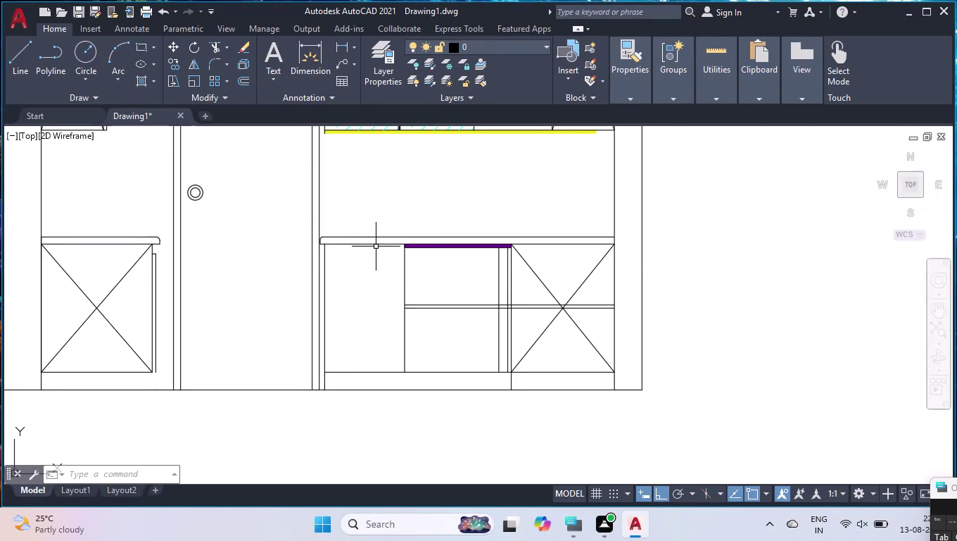
Try breaking the cabinet line at a point, then abandon the invalid break.
text(B)
text(R)
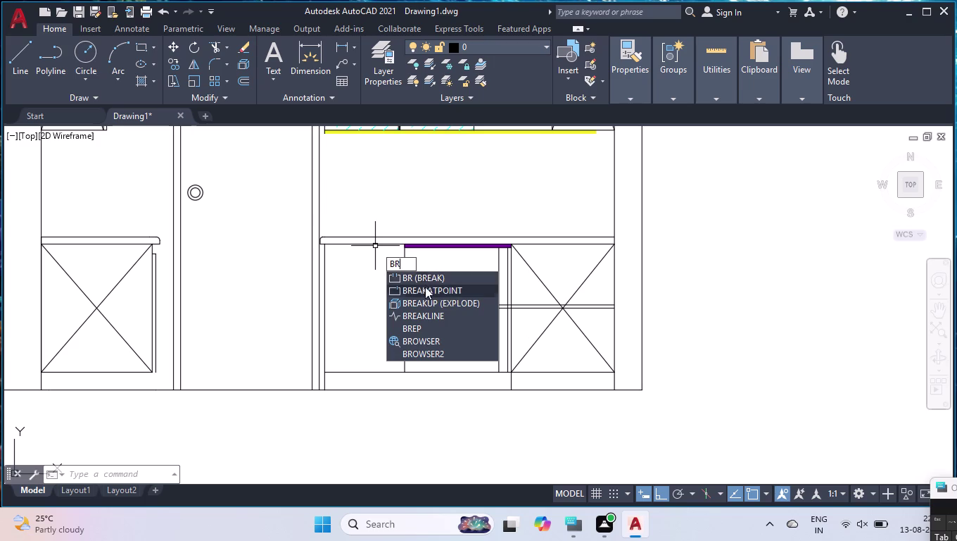
click(425, 291)
click(342, 245)
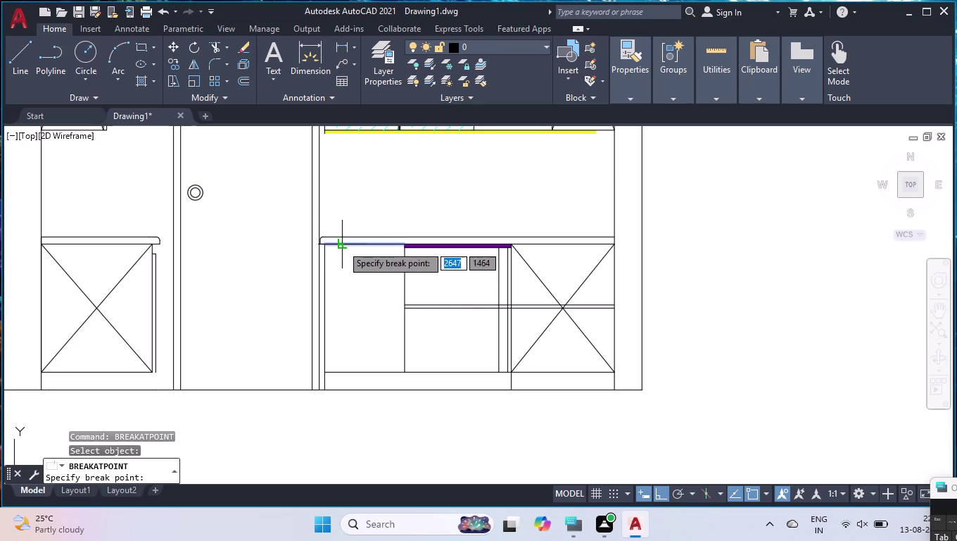
key(space)
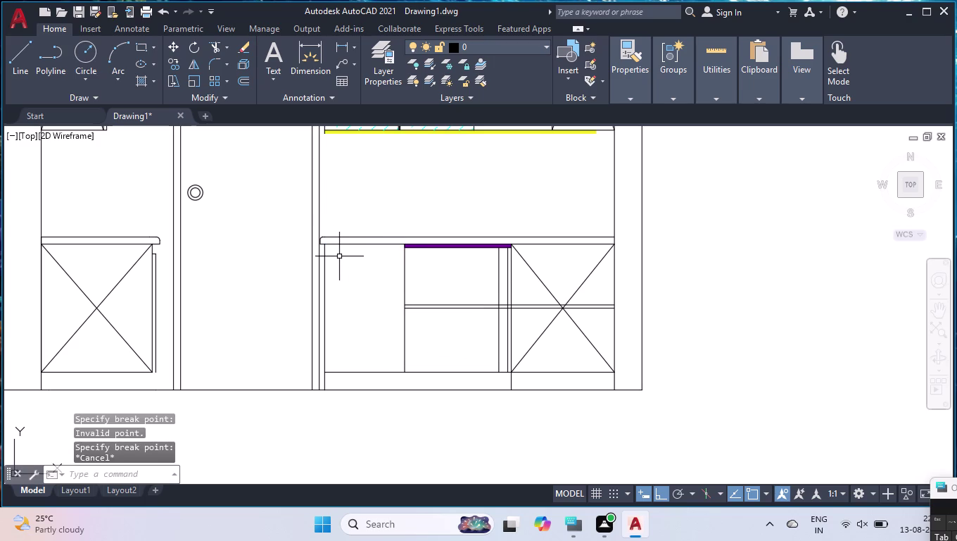
Trim away an unwanted line piece below the cabinet.
text(TR)
key(Return)
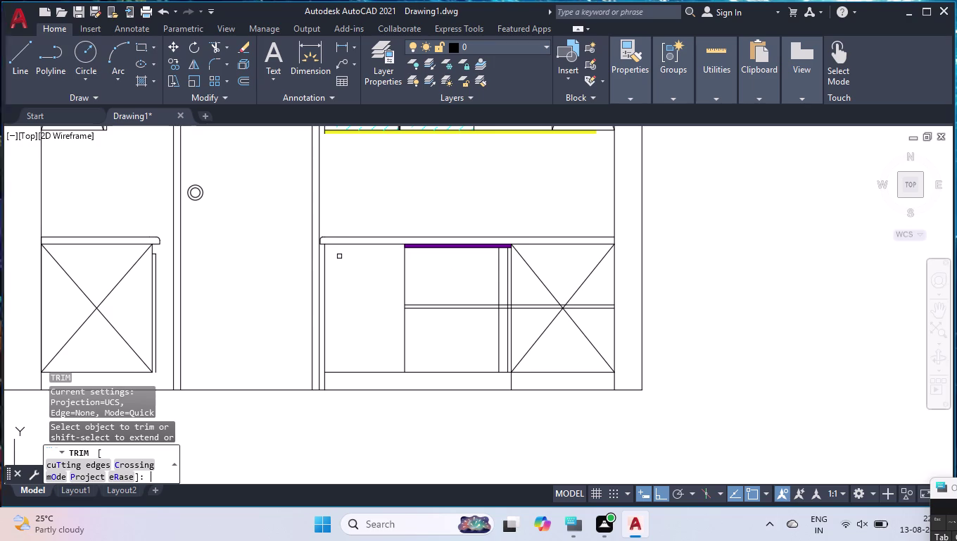
click(325, 383)
key(Return)
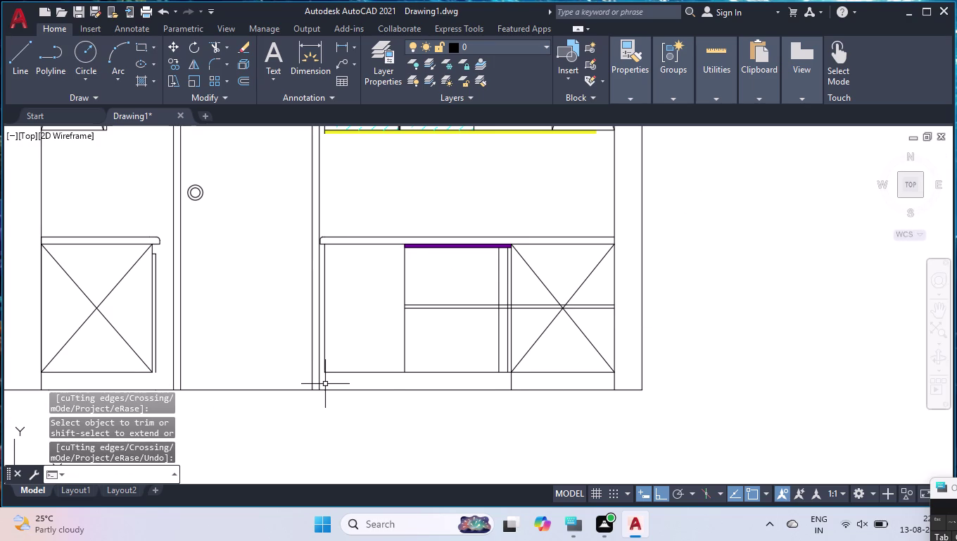
key(space)
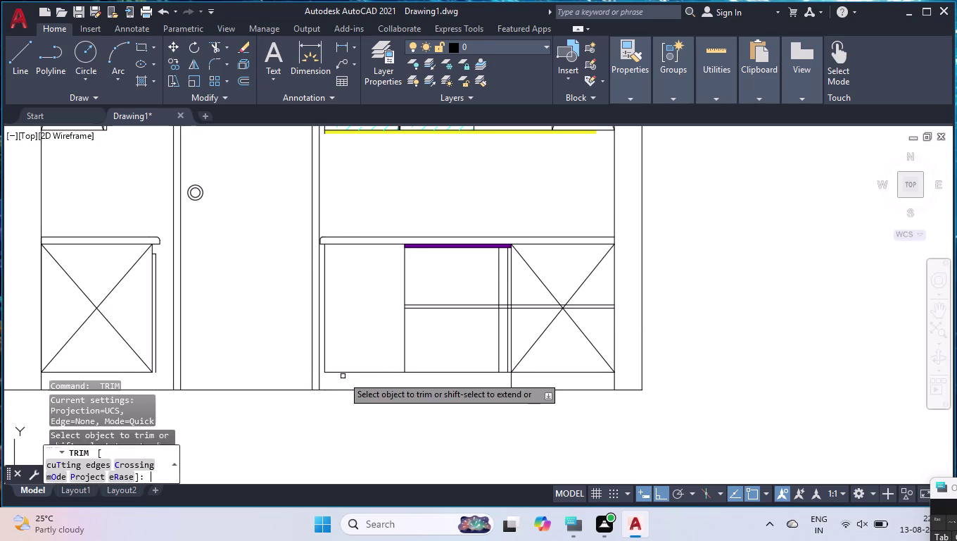
key(space)
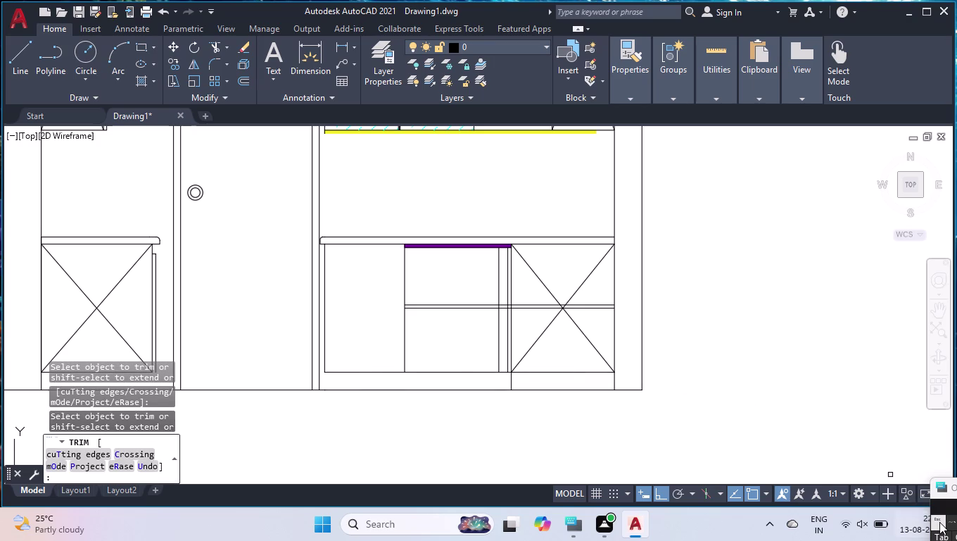
Split the left cabinet's bottom line at the divider, then pick its top and side edges.
text(BR)
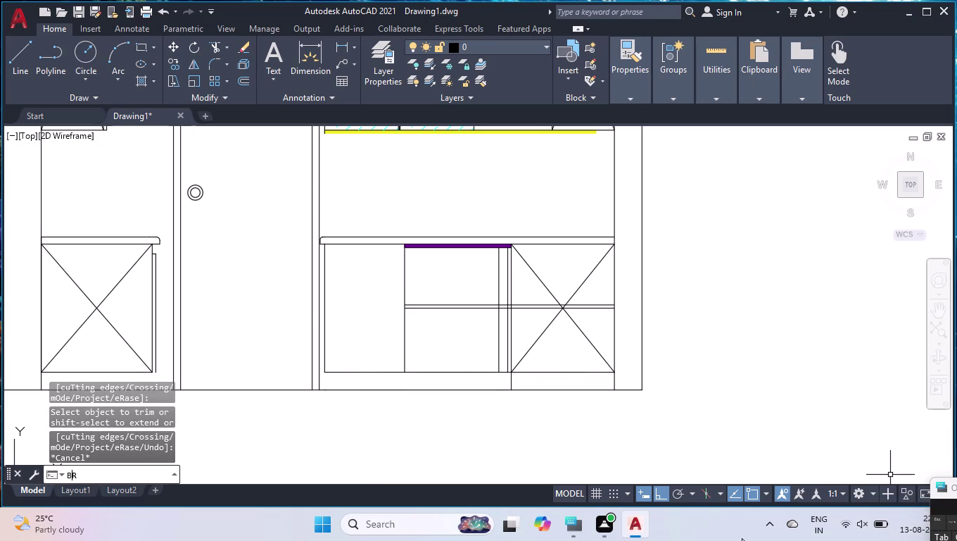
click(124, 360)
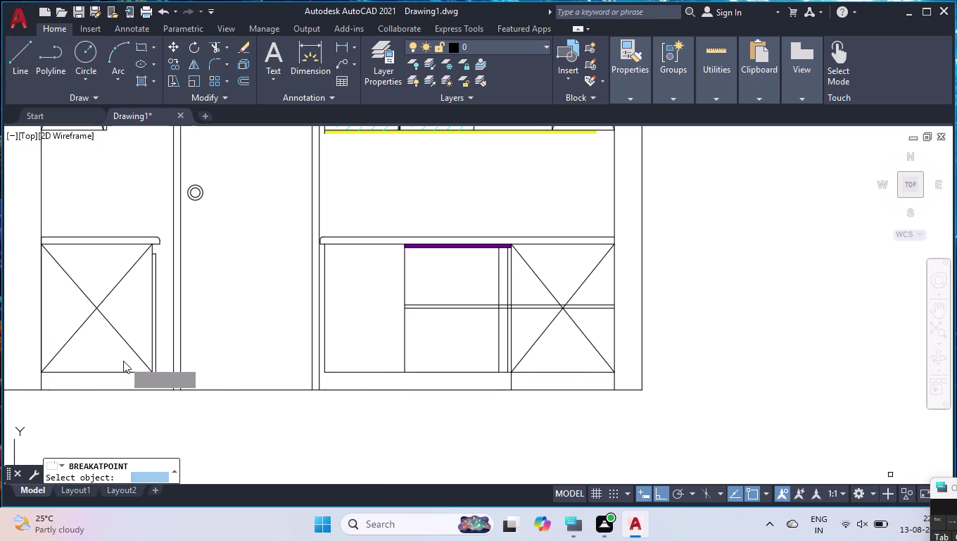
click(356, 373)
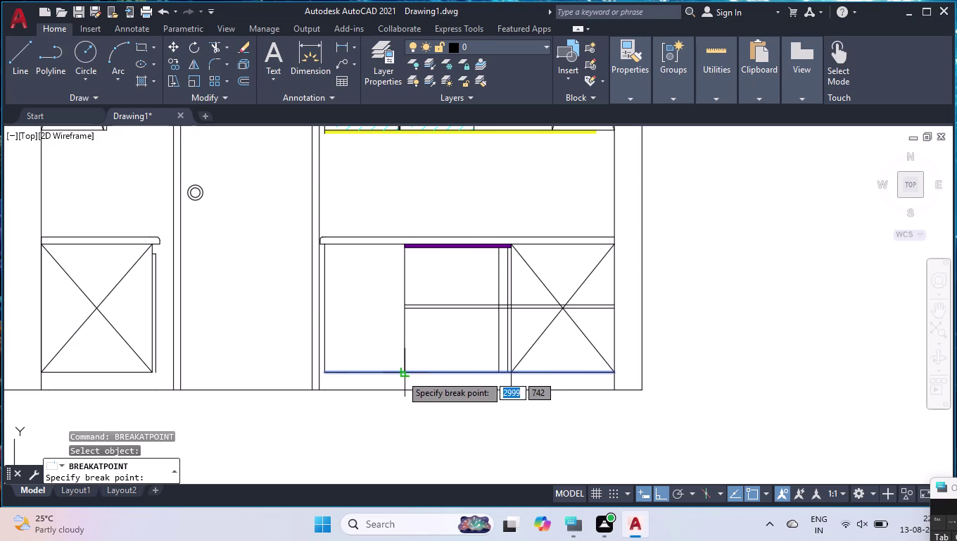
click(401, 375)
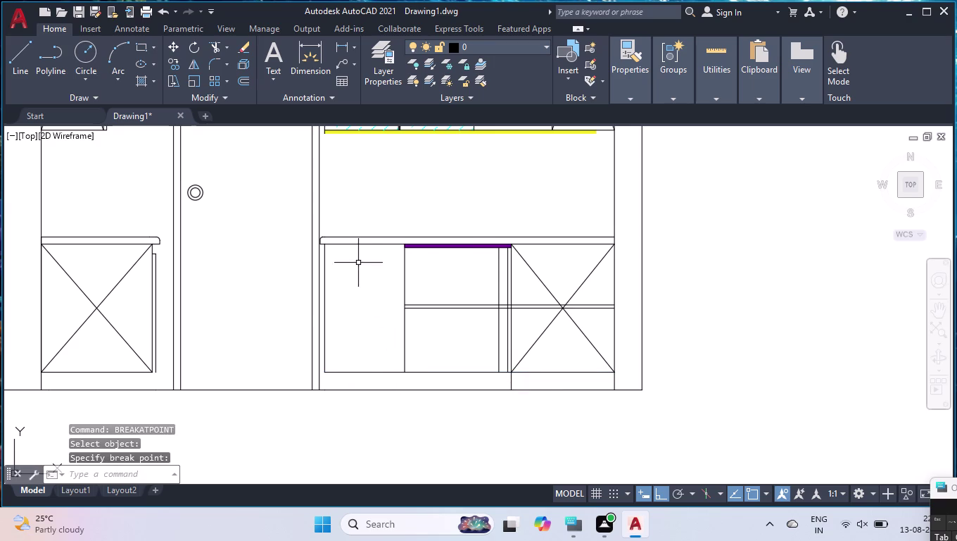
click(360, 244)
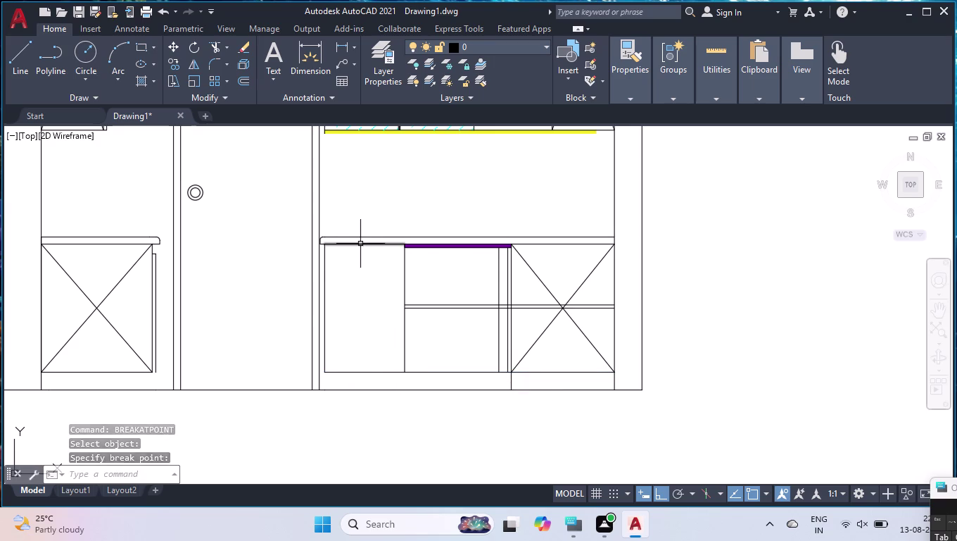
click(324, 277)
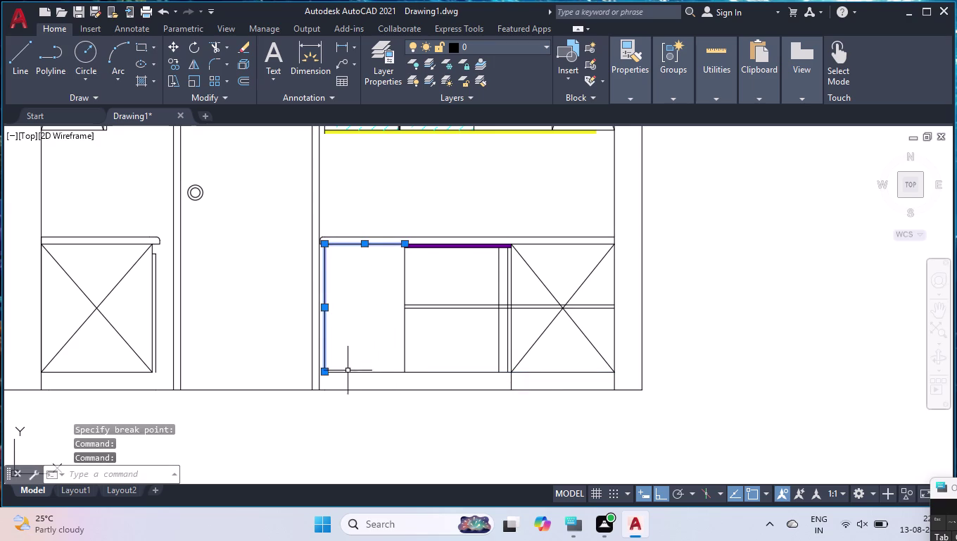
Join the left cabinet's four edges into one polyline outline.
click(374, 335)
click(358, 377)
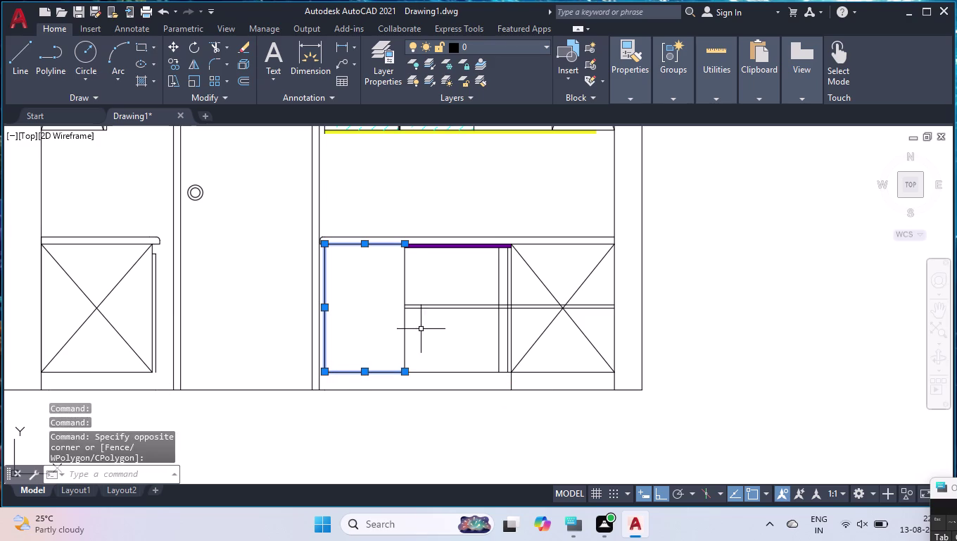
click(423, 329)
click(393, 338)
key(j)
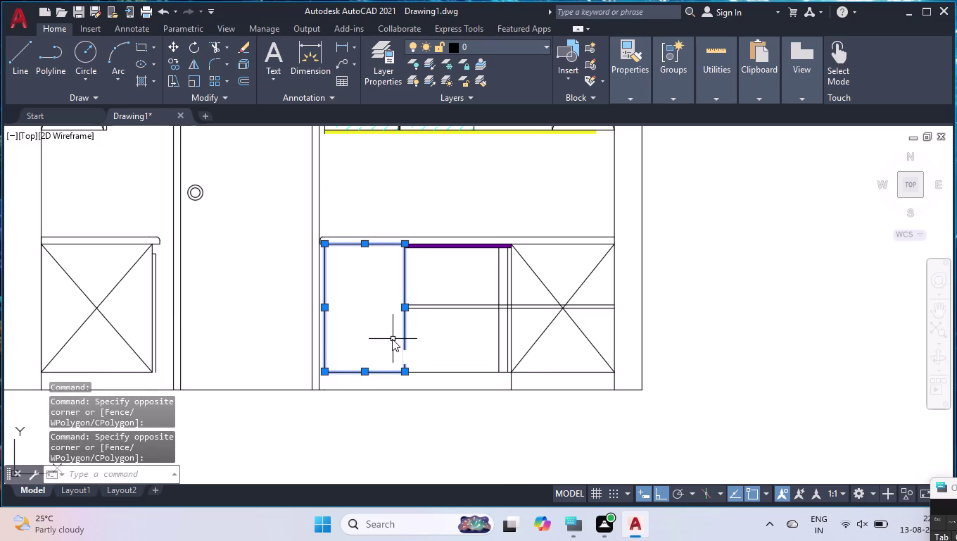
key(Return)
Offset the joined outline 20 inward to form the inset door outline.
text(OFF)
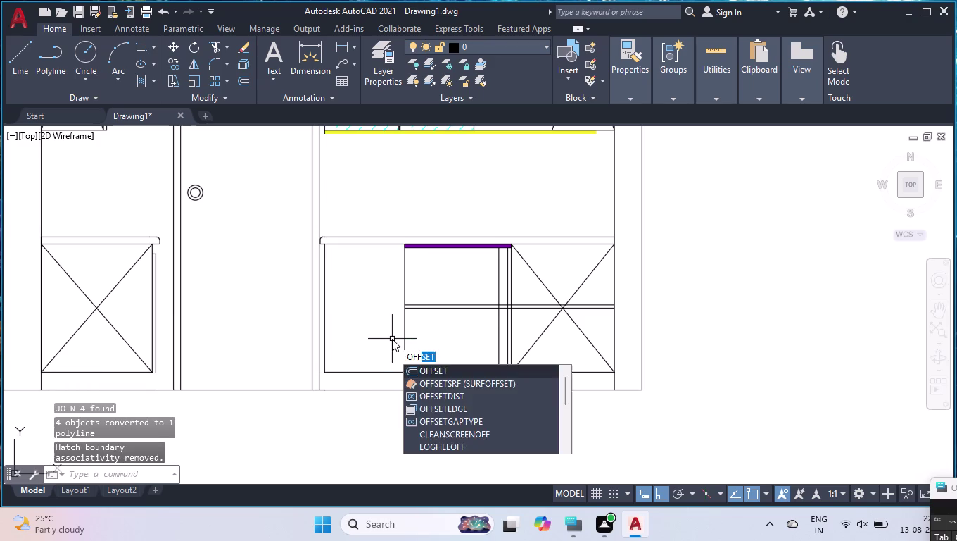
key(Return)
text(20)
key(Return)
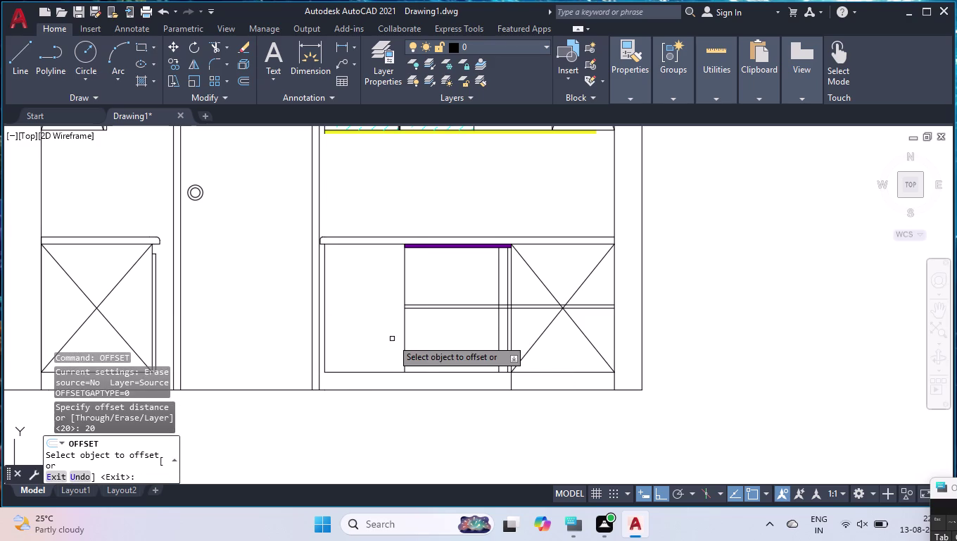
click(324, 275)
click(336, 281)
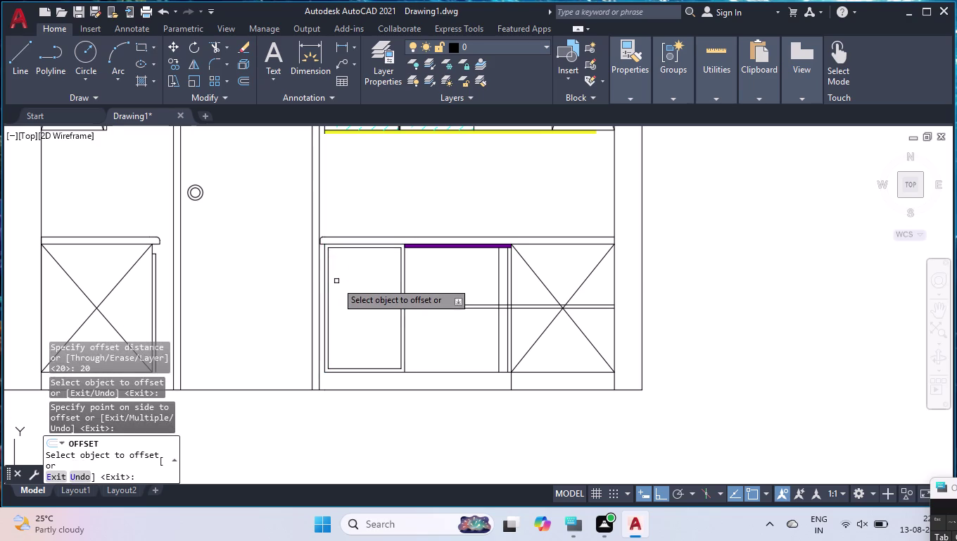
key(Return)
key(l)
key(Return)
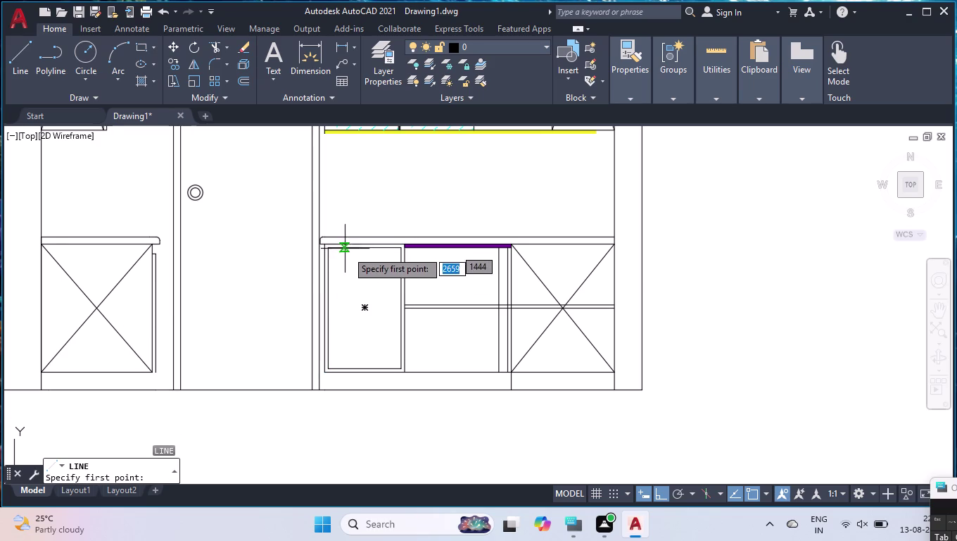
Draw a horizontal line between the door panel's sides near its top.
scroll(up, 3)
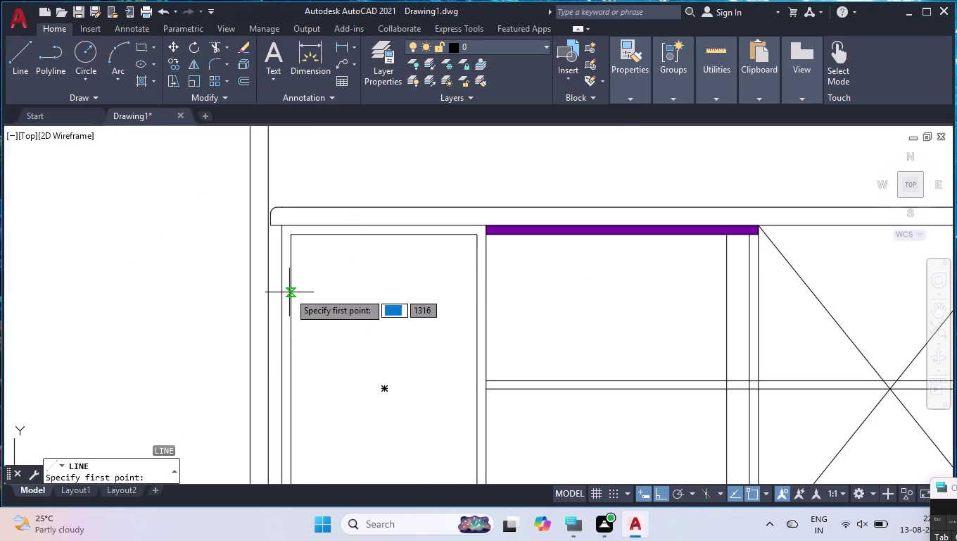
click(289, 292)
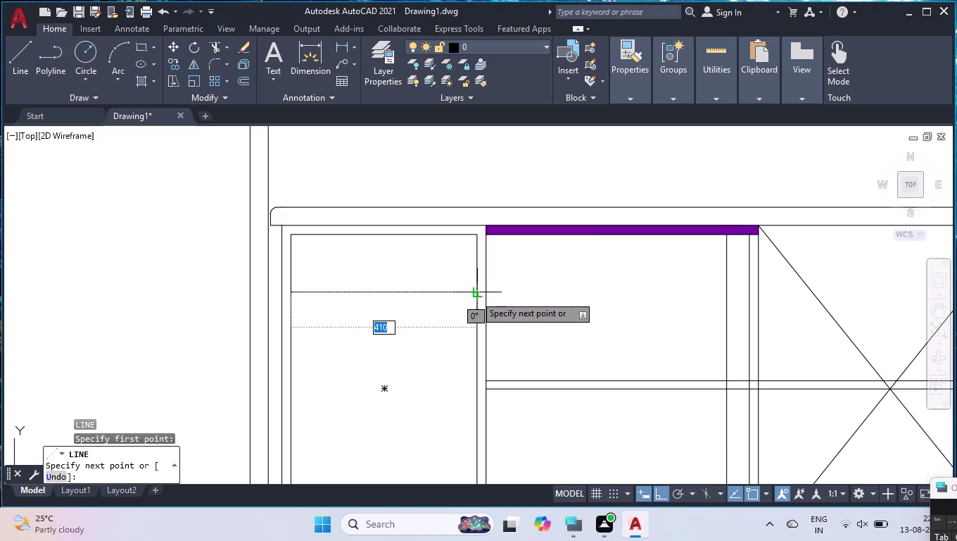
click(477, 295)
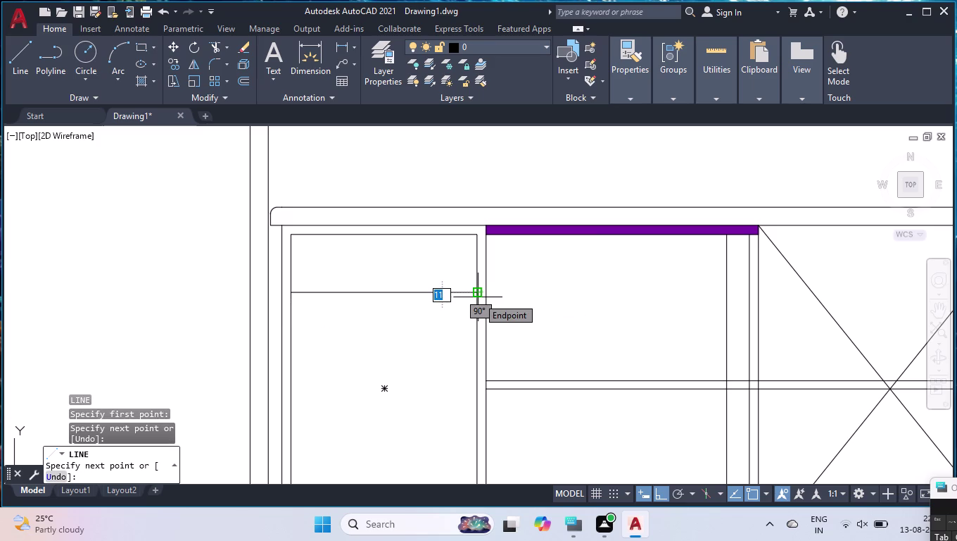
key(Return)
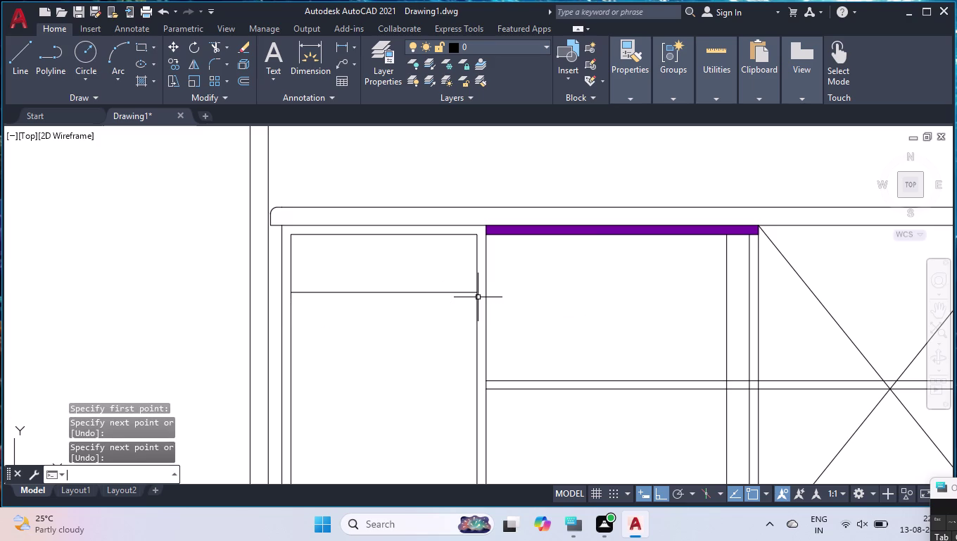
Set an offset distance of 100 on the new line, then cancel without placing a copy.
key(9)
key(BackSpace)
key(0)
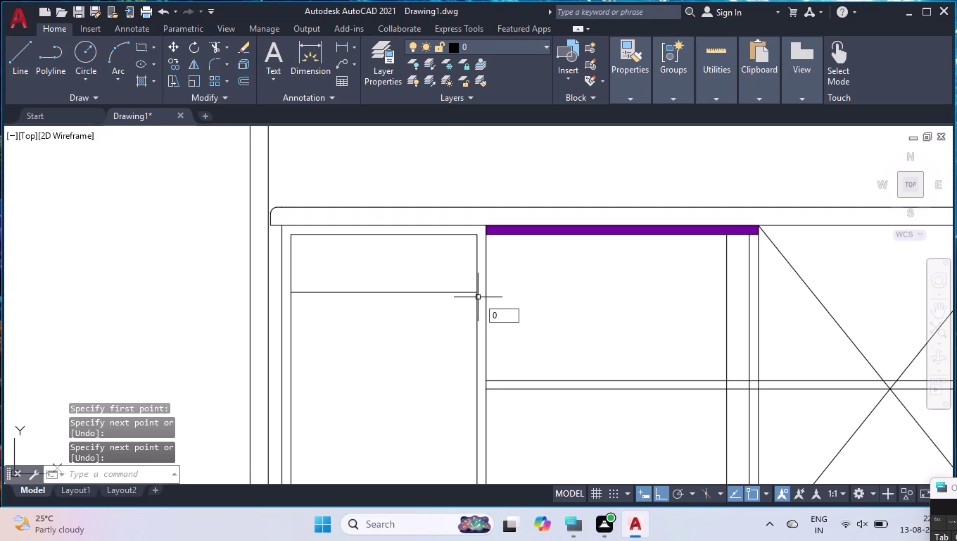
key(BackSpace)
key(o)
key(f)
key(f)
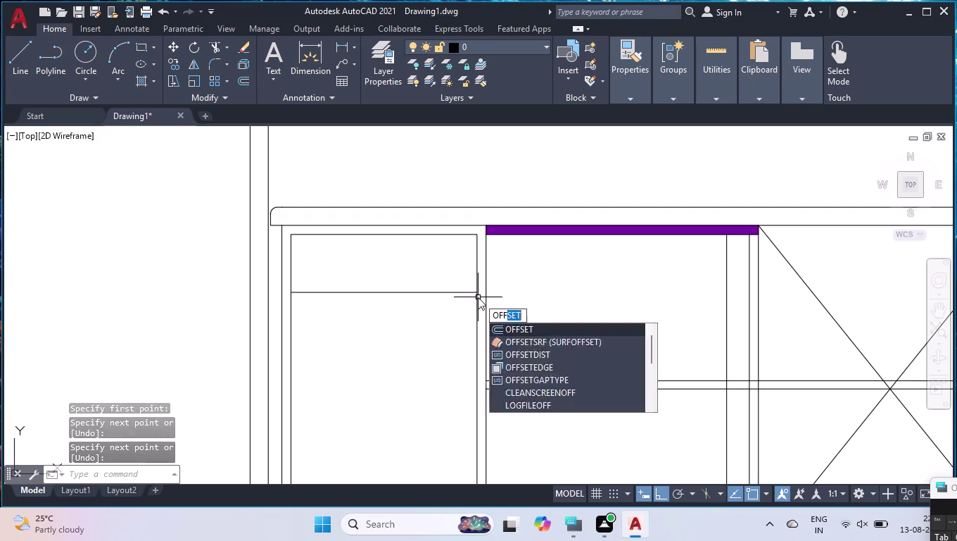
key(Return)
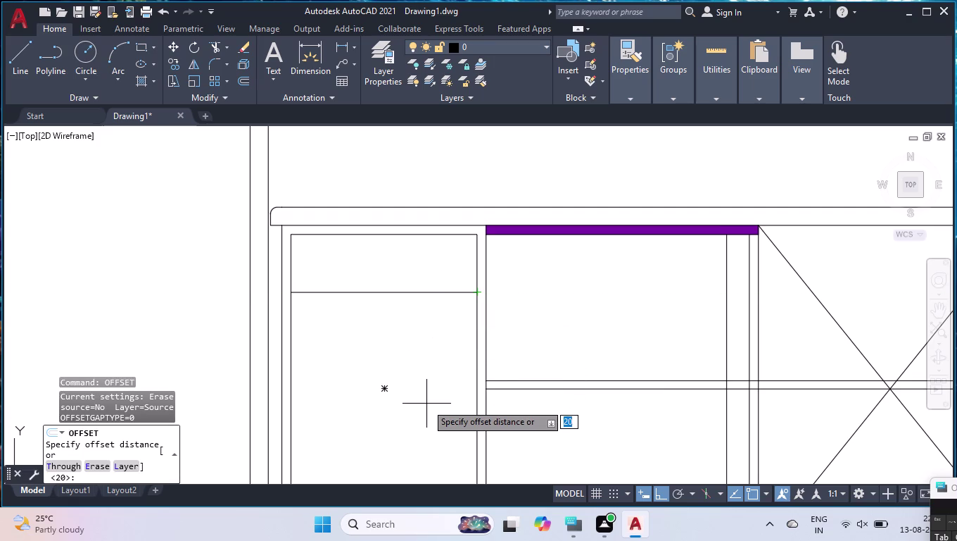
text(100)
key(Return)
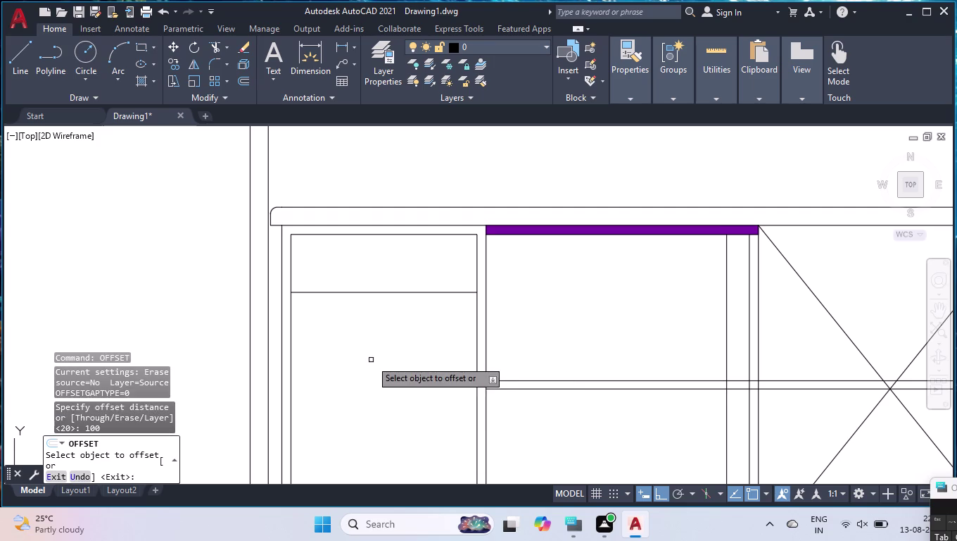
click(357, 293)
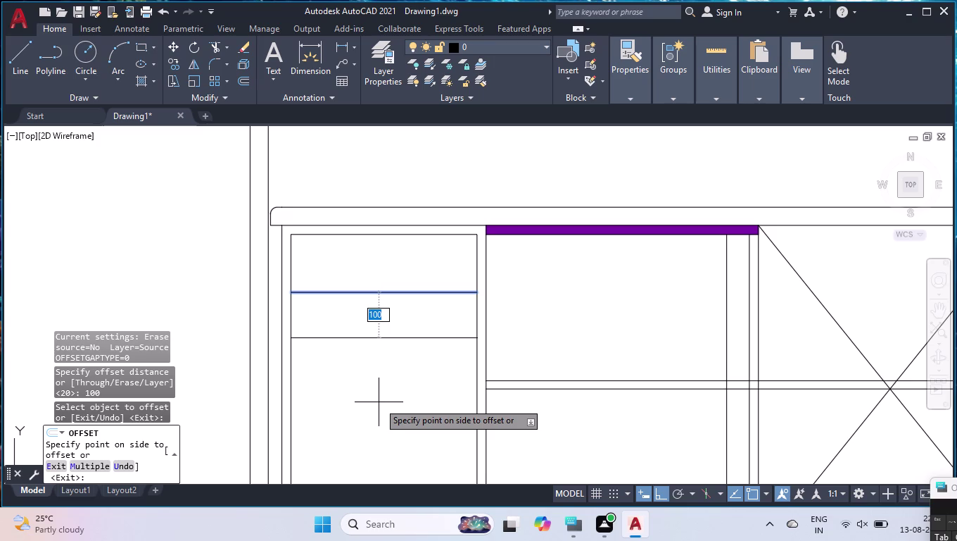
key(Delete)
key(Return)
key(Return)
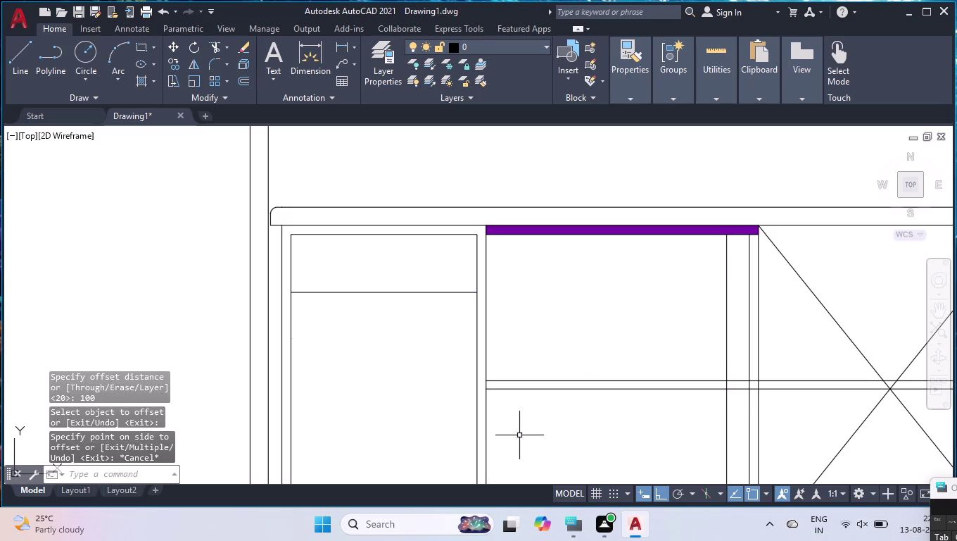
Abandon a started line and explode the lower cabinet outline into separate lines.
key(l)
key(Return)
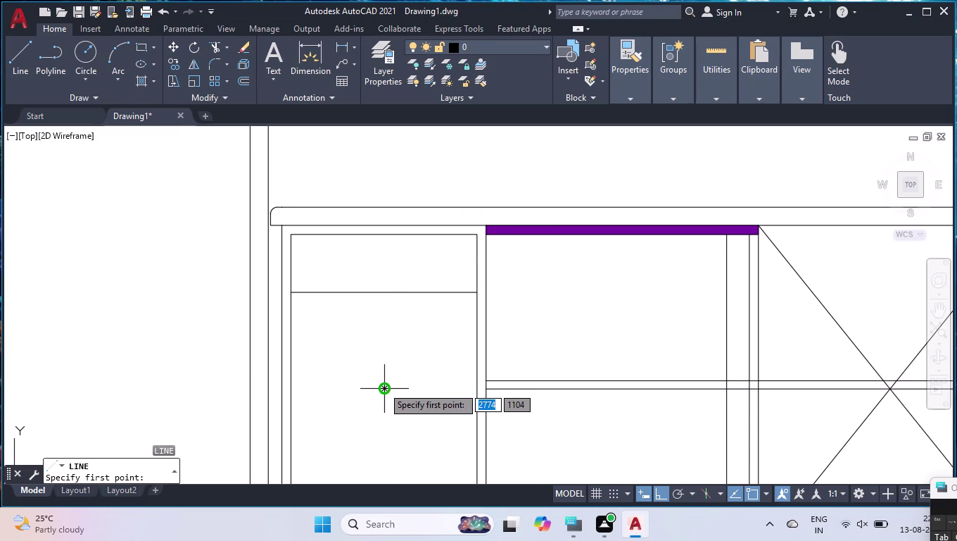
click(381, 389)
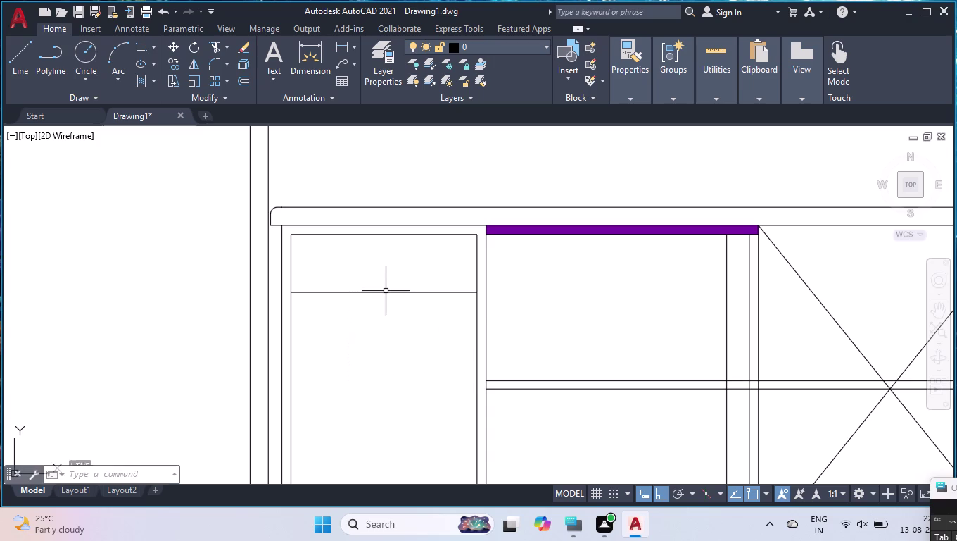
text(OF)
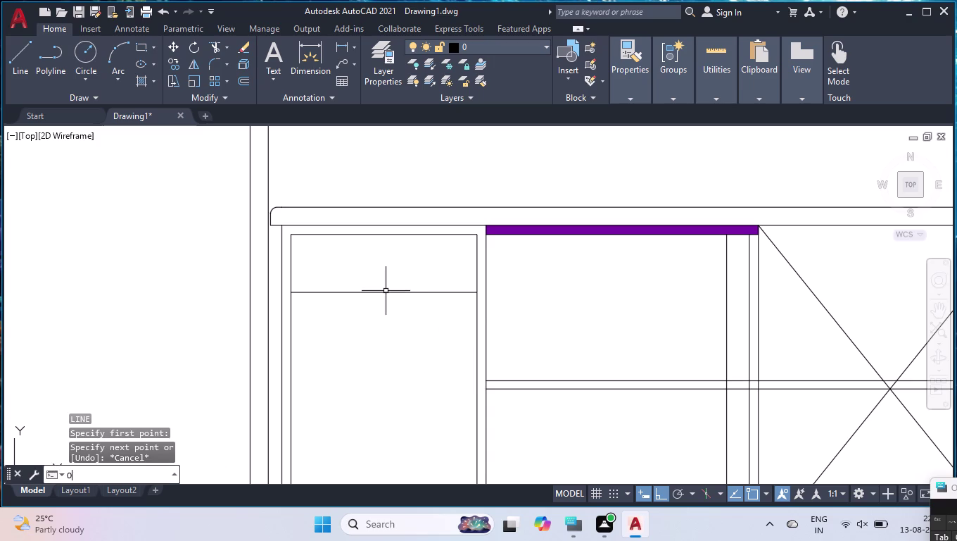
text(F)
key(Return)
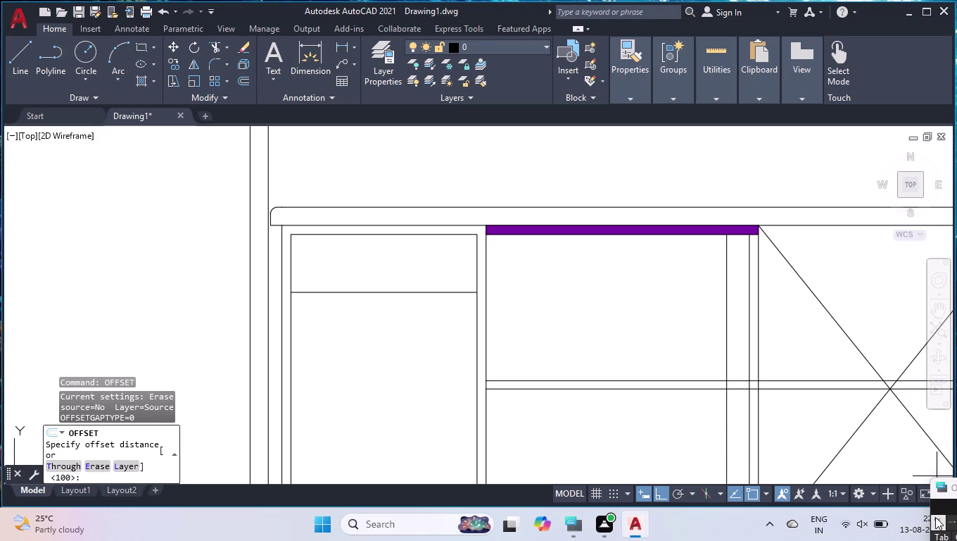
text(EXP)
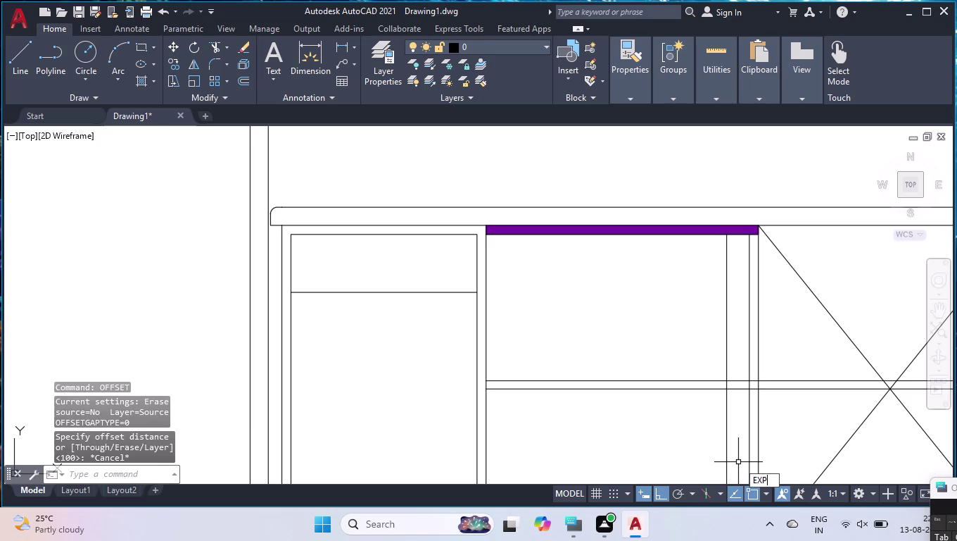
text(L)
key(Return)
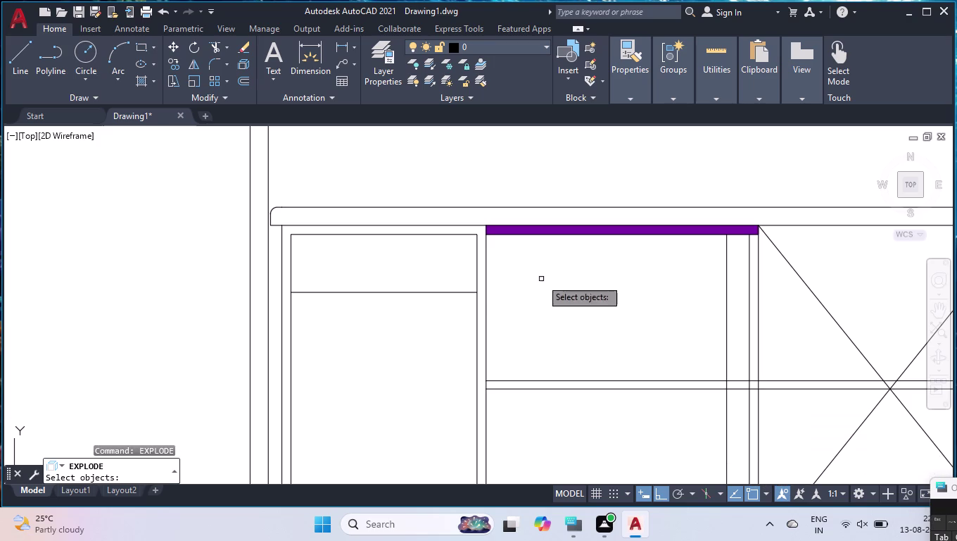
click(477, 274)
key(Return)
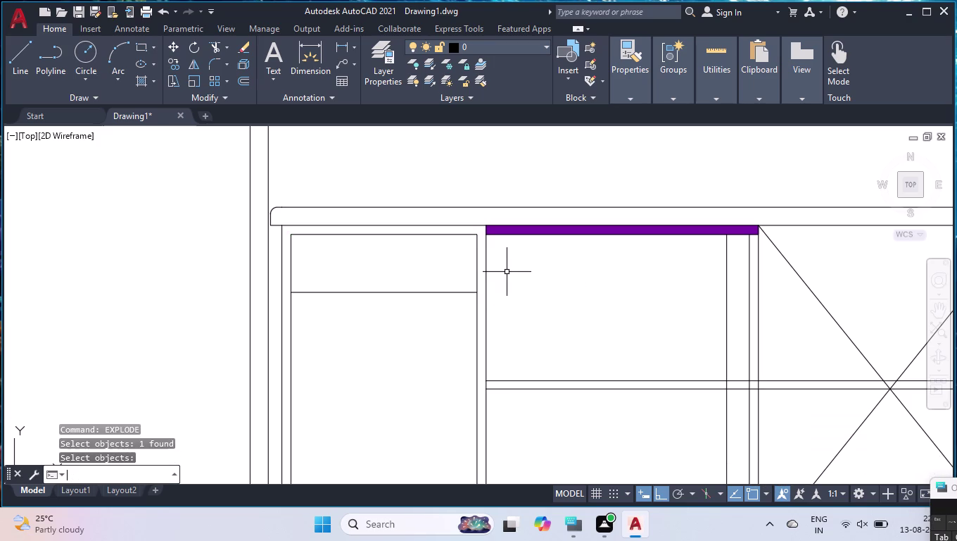
Set the offset distance to 15, correcting a mistyped 20.
text(OFF)
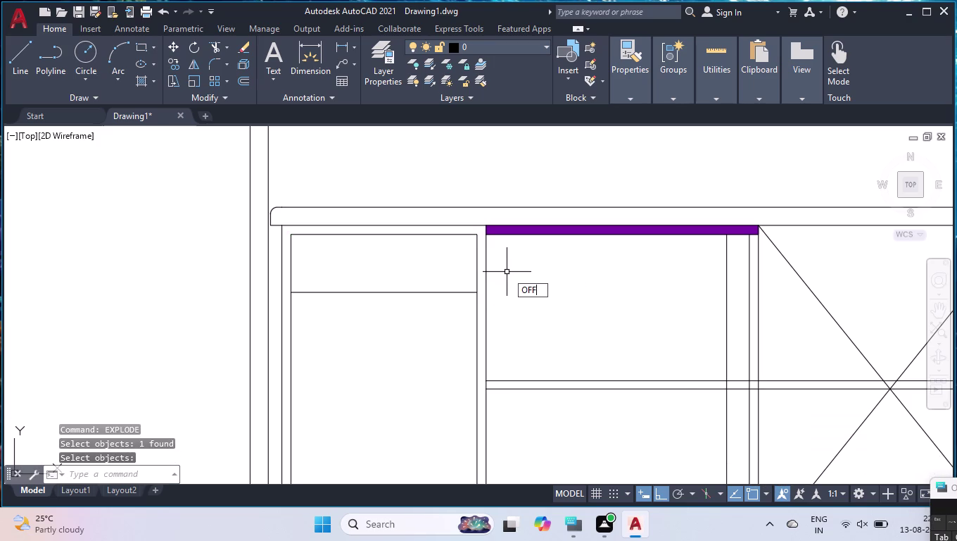
key(Return)
text(2)
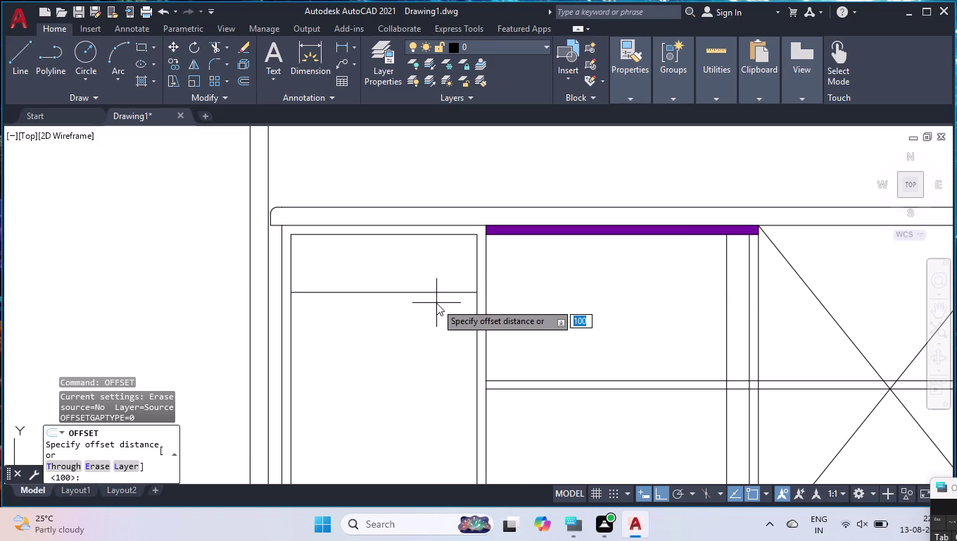
text(0)
key(BackSpace)
key(BackSpace)
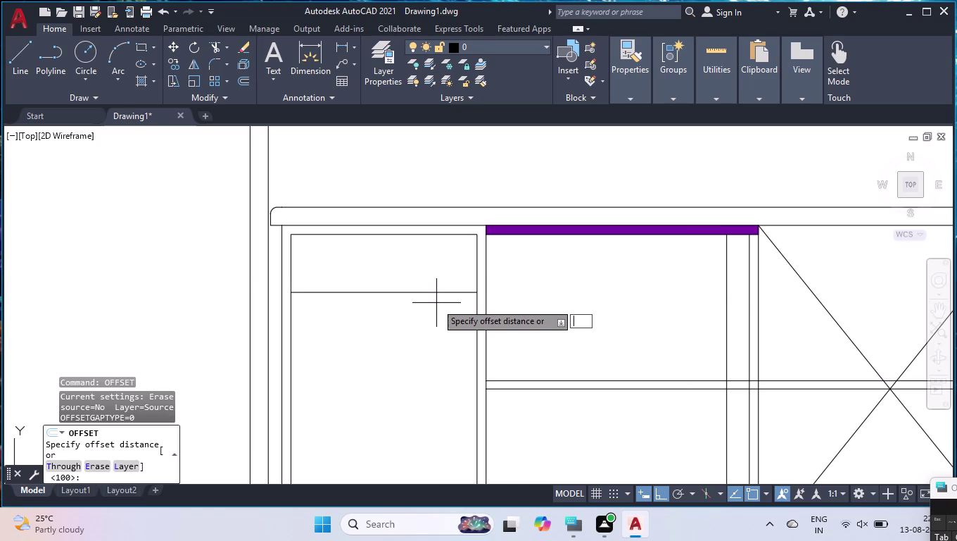
text(15)
key(Return)
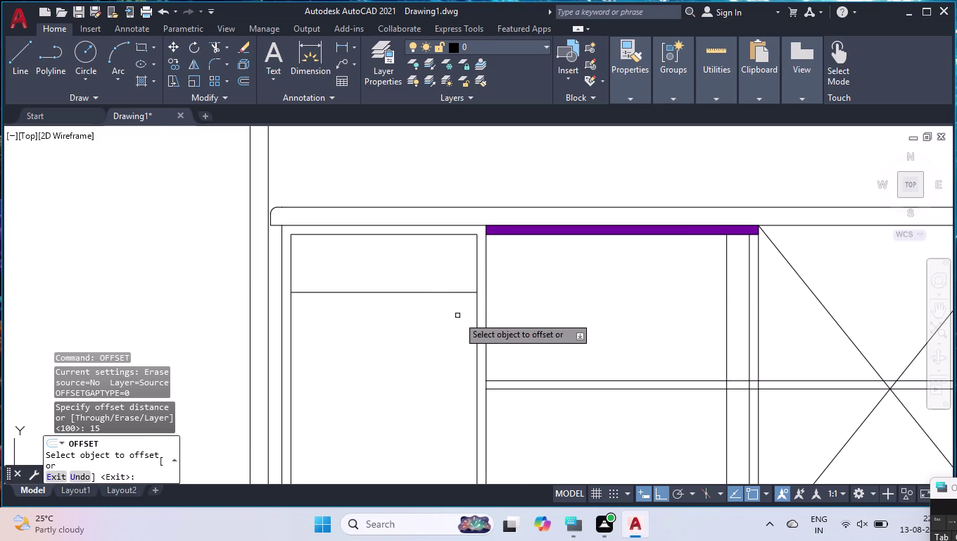
scroll(down, 3)
scroll(up, 3)
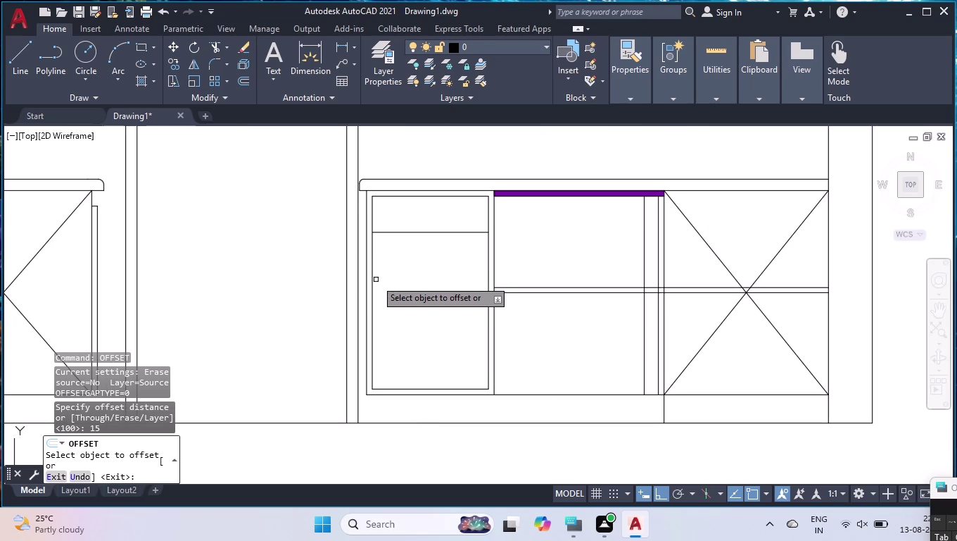
Offset the cabinet's left and right edges 15 inward.
click(373, 280)
click(389, 278)
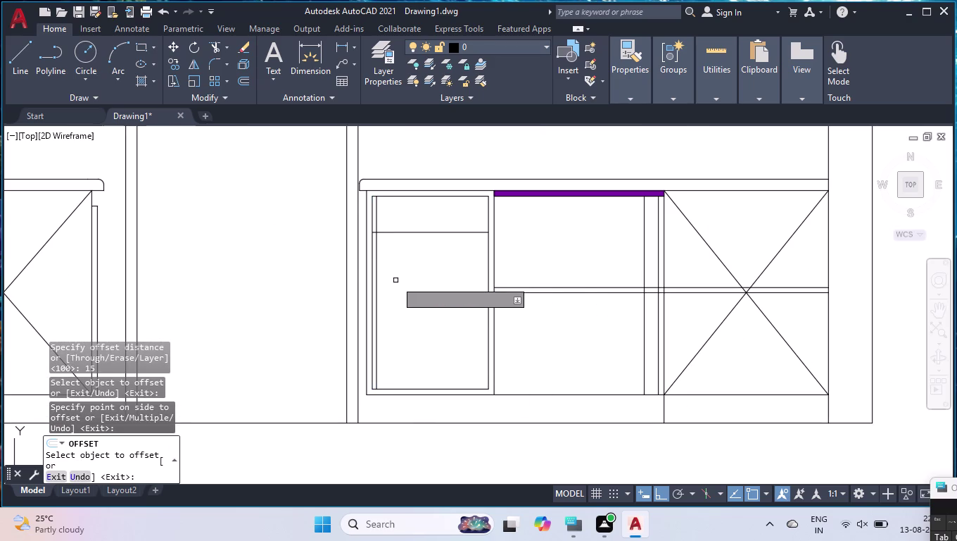
click(490, 271)
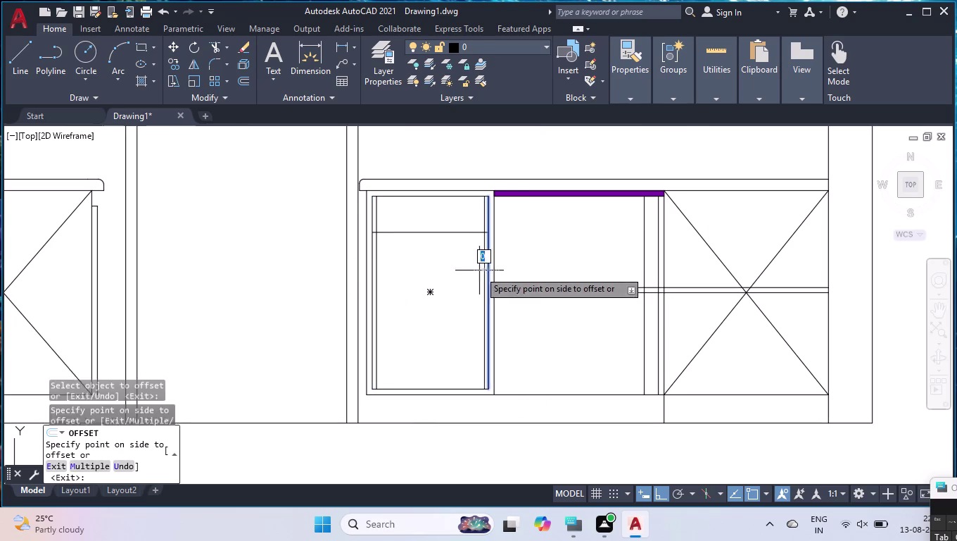
click(468, 273)
key(Return)
Fence-trim the 15-unit inset lines out of the top drawer.
key(r)
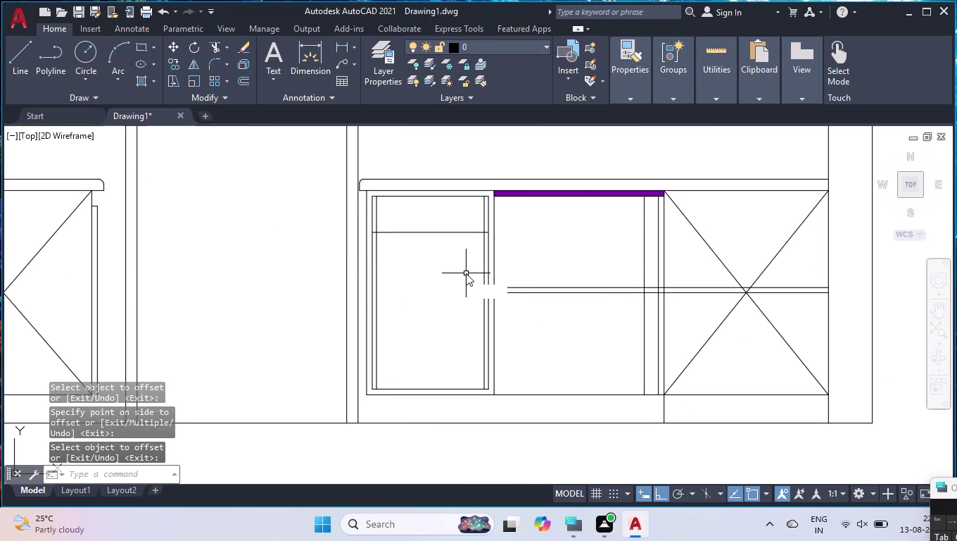
key(BackSpace)
text(TR)
key(Return)
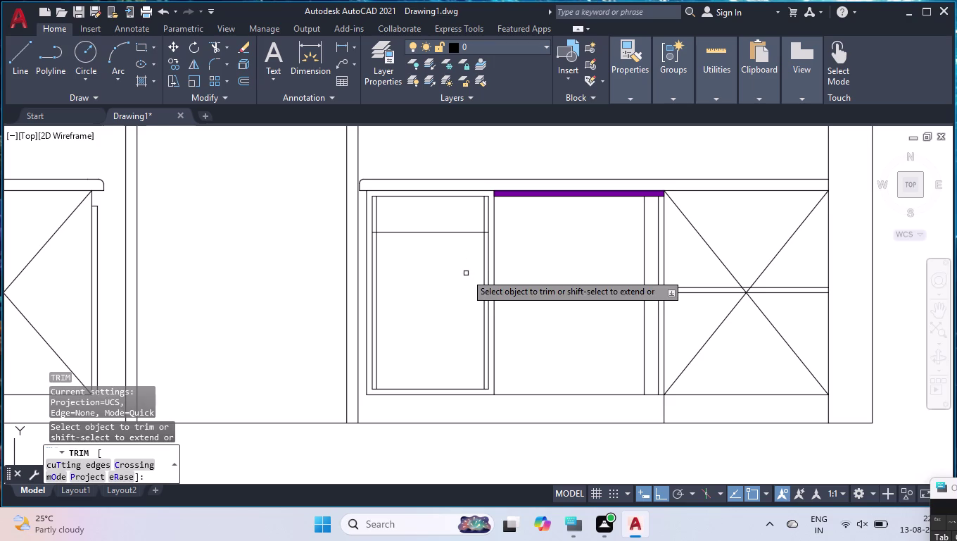
scroll(up, 3)
scroll(down, 3)
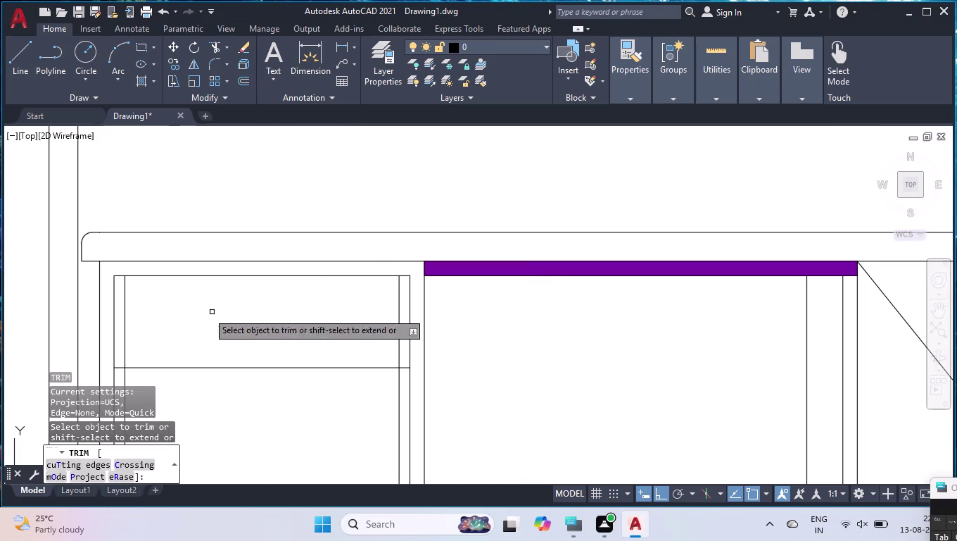
click(123, 310)
click(186, 309)
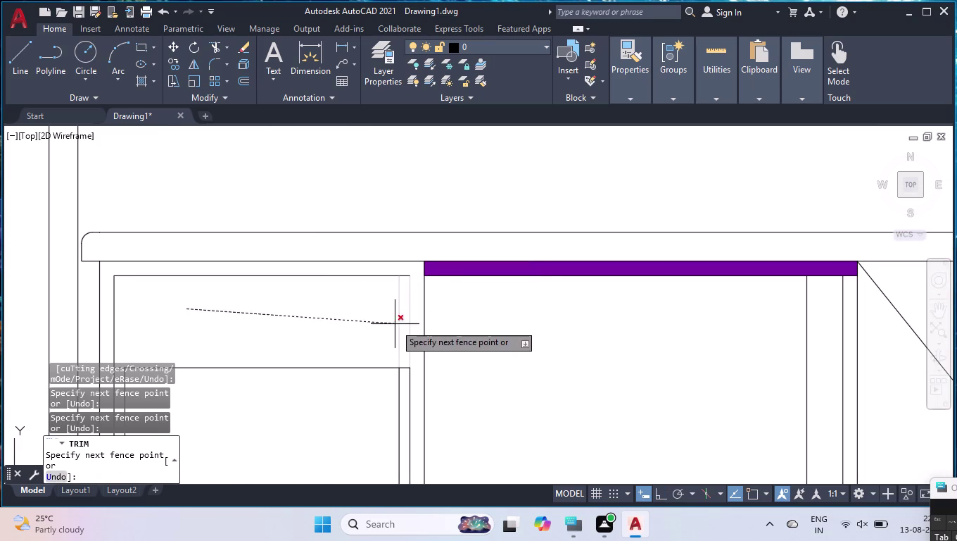
click(405, 318)
scroll(down, 3)
scroll(down, 3)
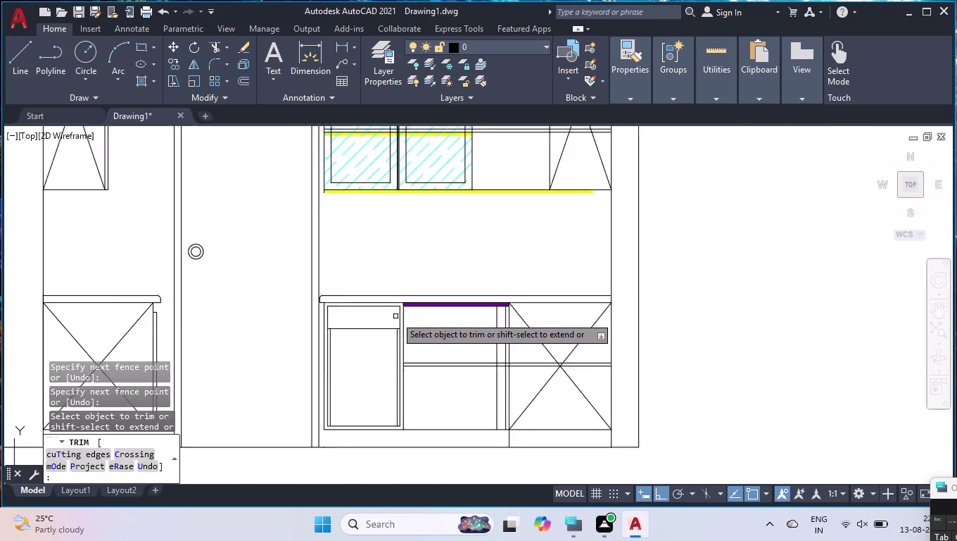
scroll(down, 3)
scroll(up, 3)
key(Return)
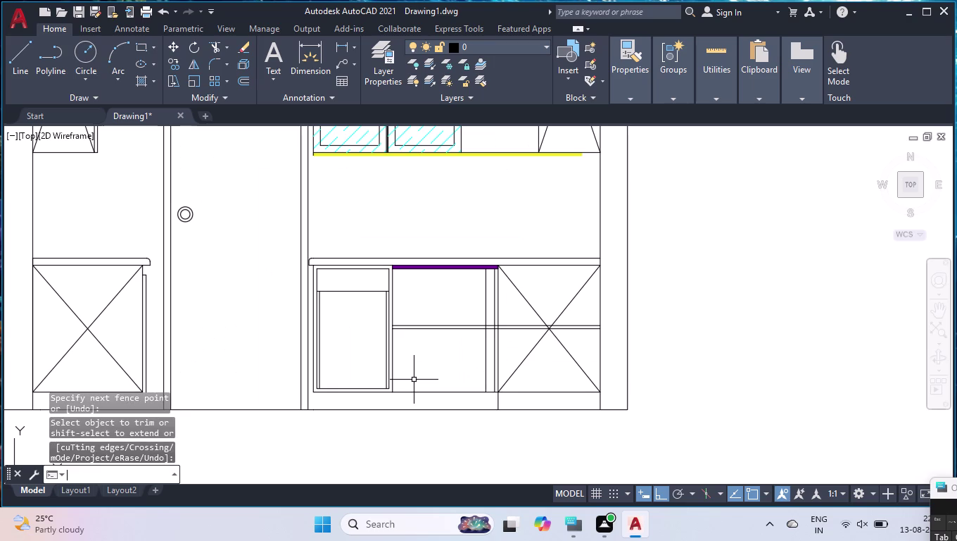
text(OFF)
key(Return)
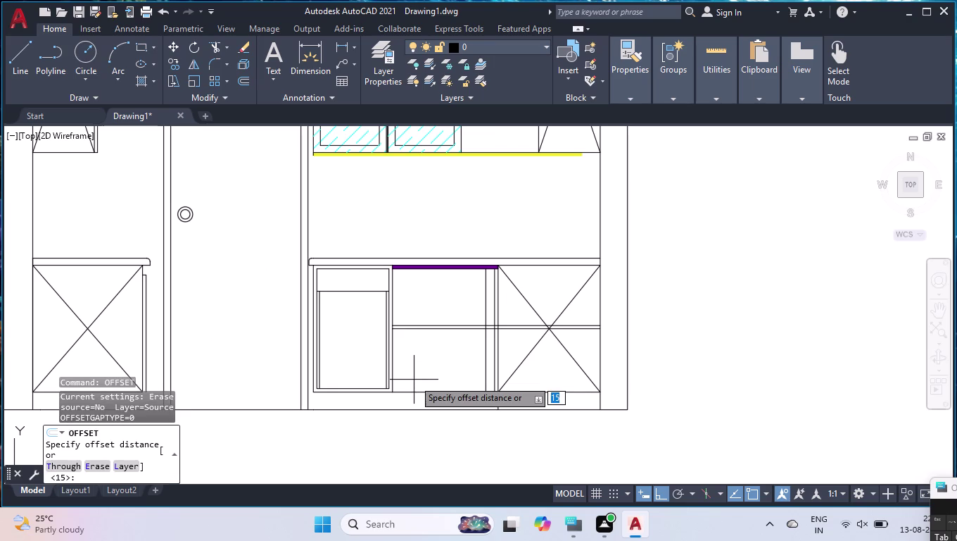
Offset the line under the top drawer 220 downward.
key(2)
text(20)
key(Return)
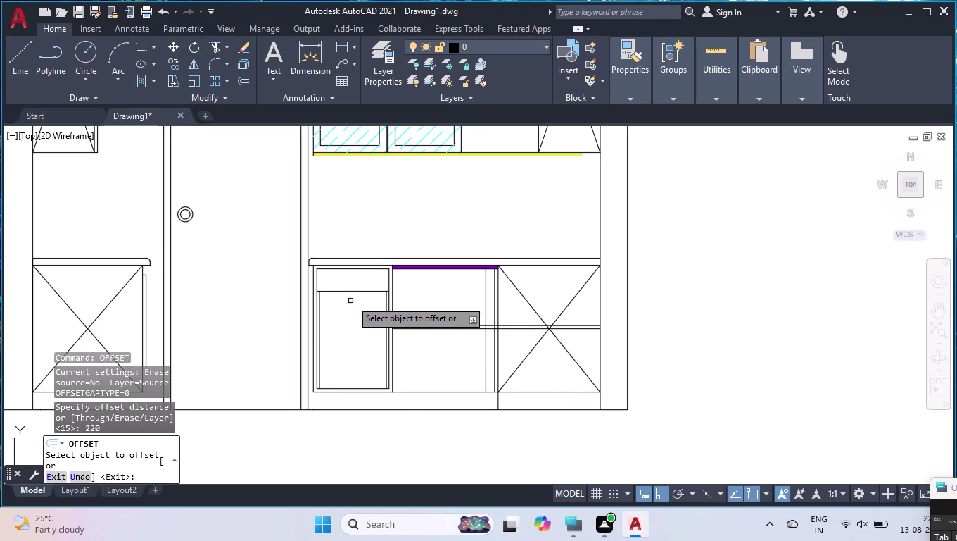
click(348, 290)
click(355, 323)
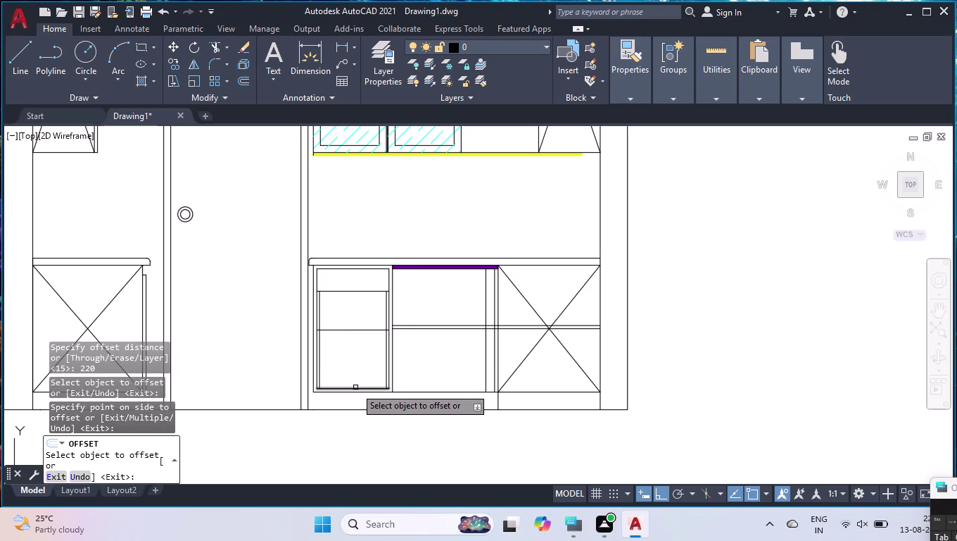
Offset the bottom line up 50, then offset that new line 220 upward.
click(355, 387)
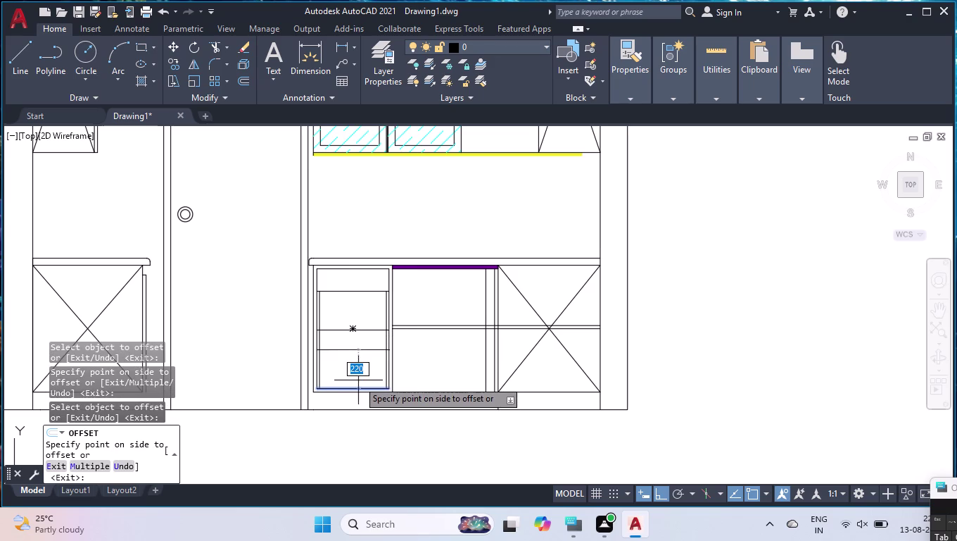
text(50)
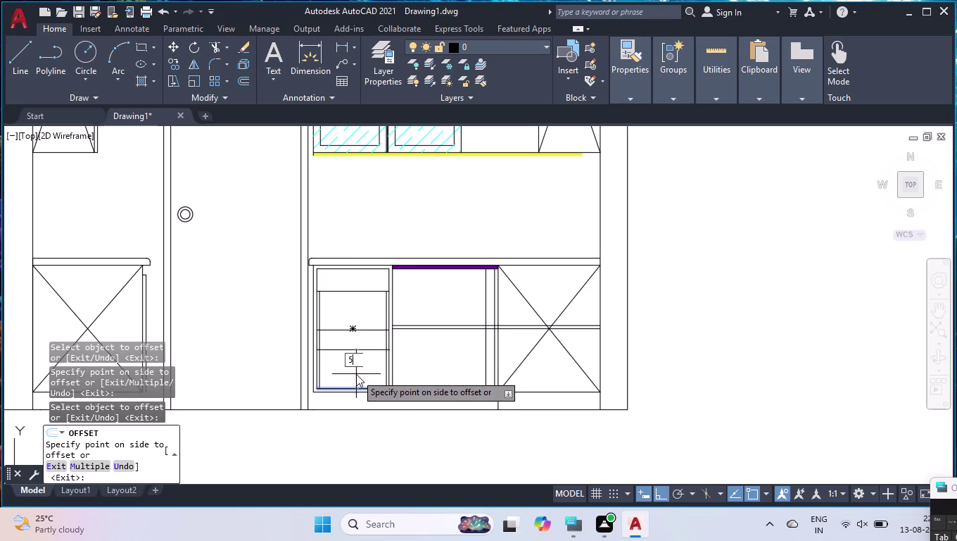
key(Return)
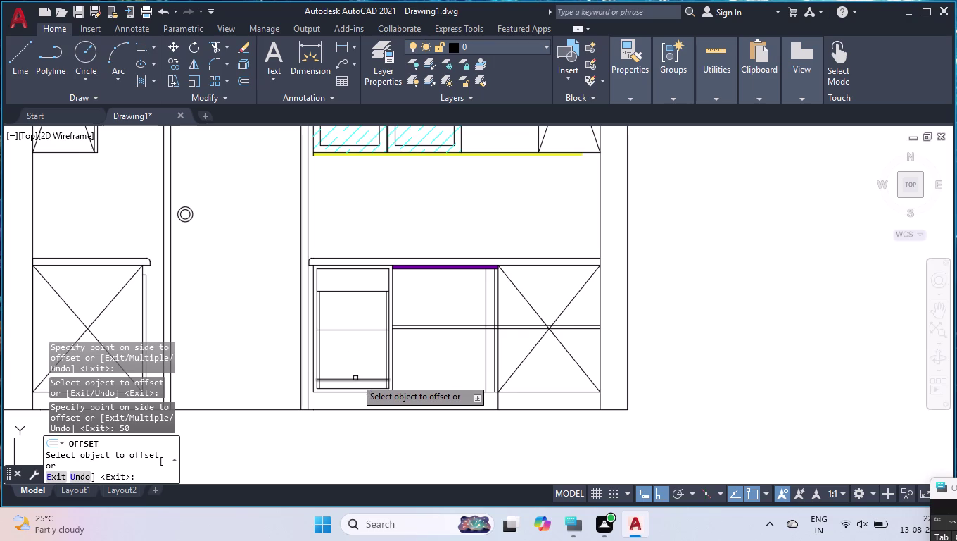
click(354, 379)
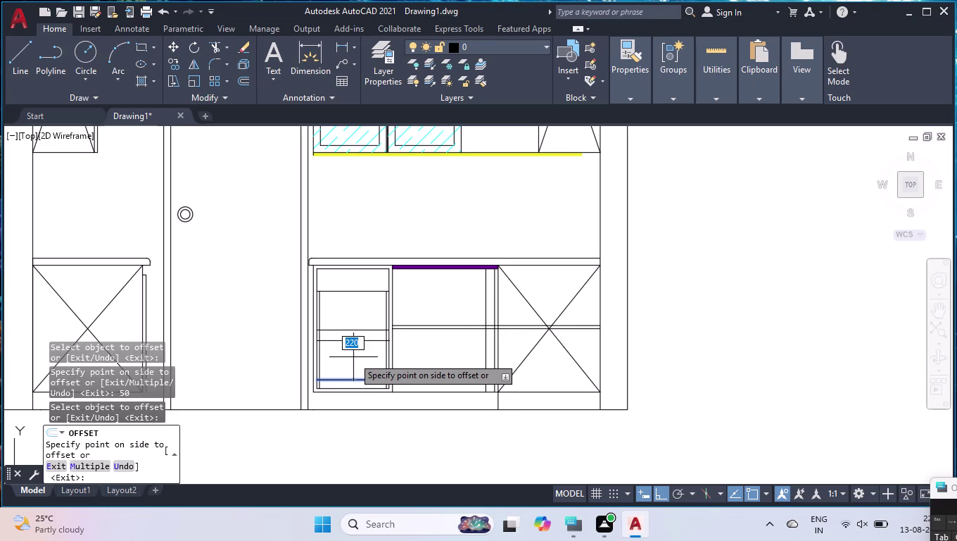
click(354, 357)
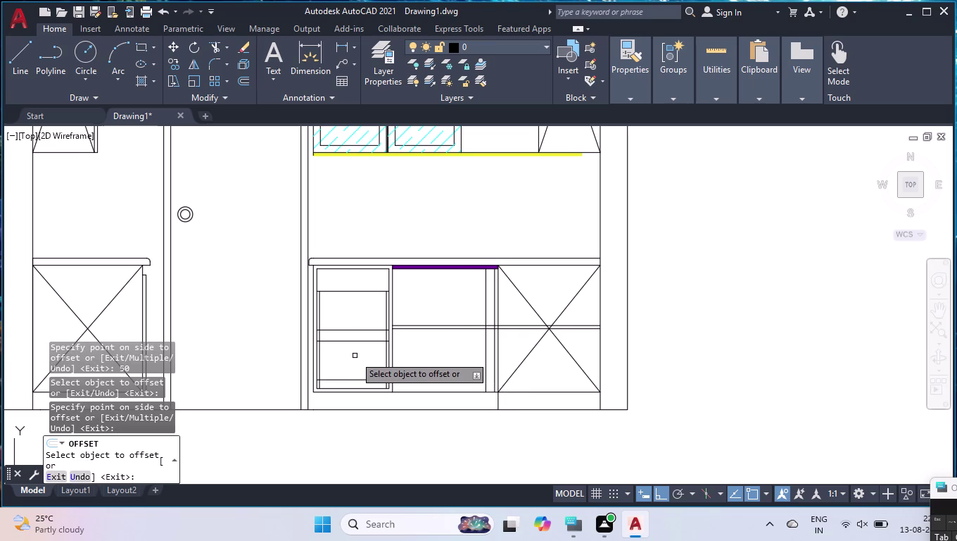
key(Return)
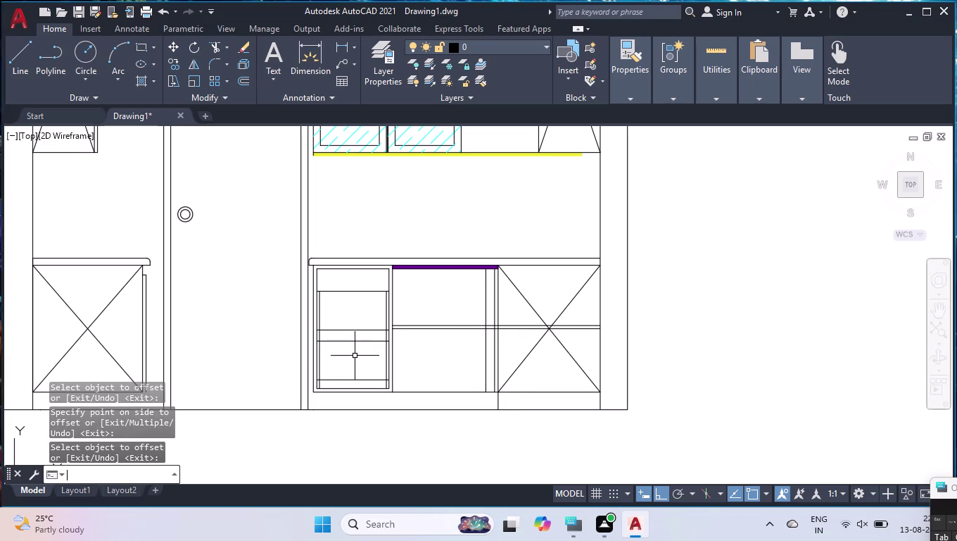
Fence-trim the overhanging lines on the left of the cabinet drawers.
text(TR)
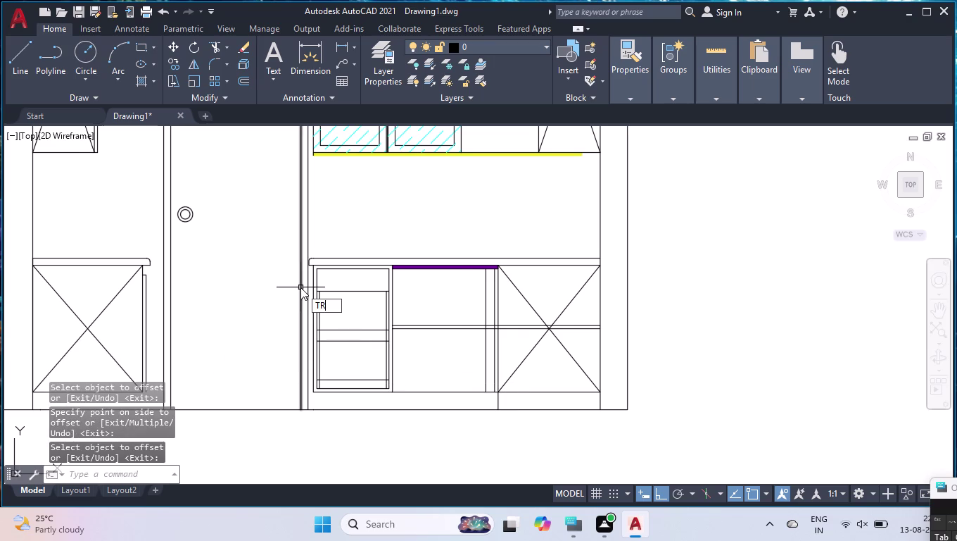
key(Return)
scroll(up, 3)
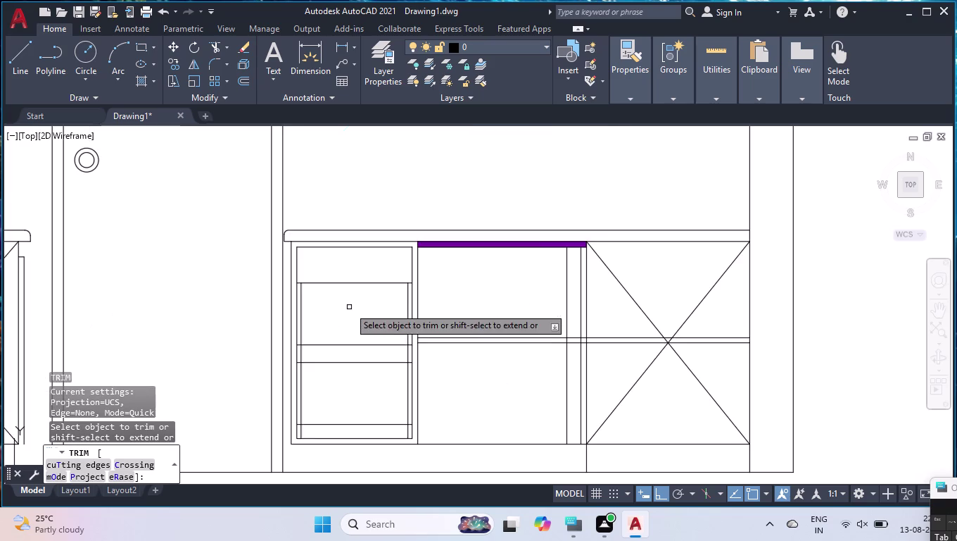
scroll(up, 3)
click(315, 358)
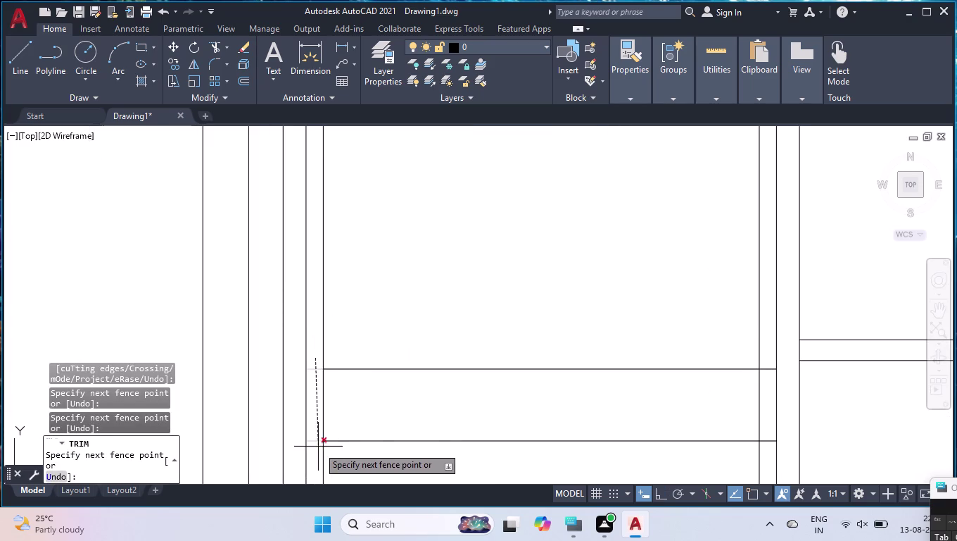
click(319, 451)
click(322, 418)
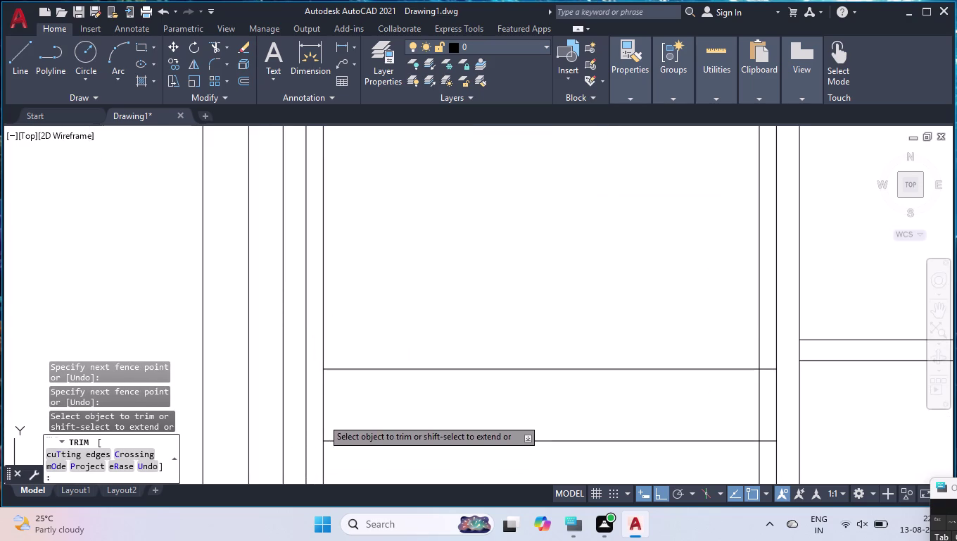
Cut away several excess line segments and overhanging ends near the drawers.
click(758, 390)
click(766, 364)
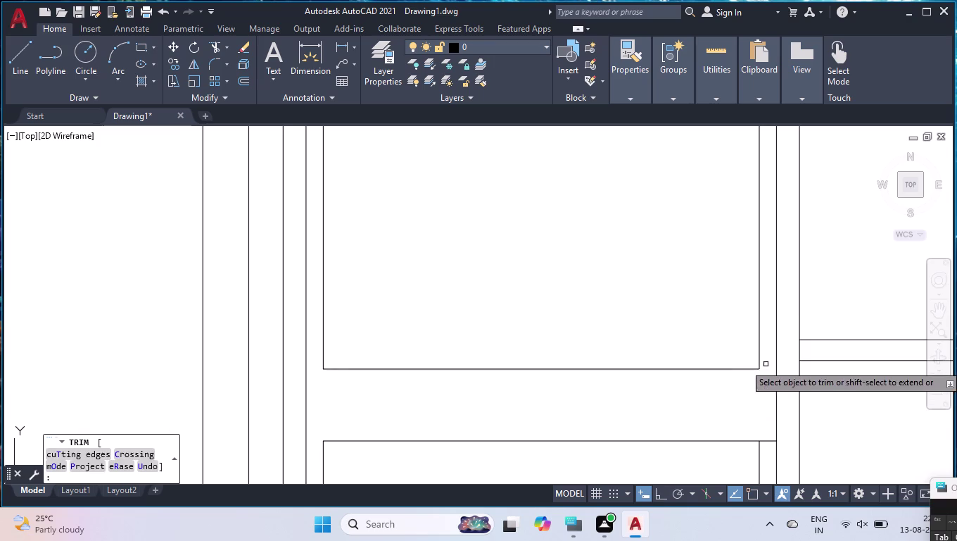
click(765, 441)
scroll(down, 3)
scroll(down, 3)
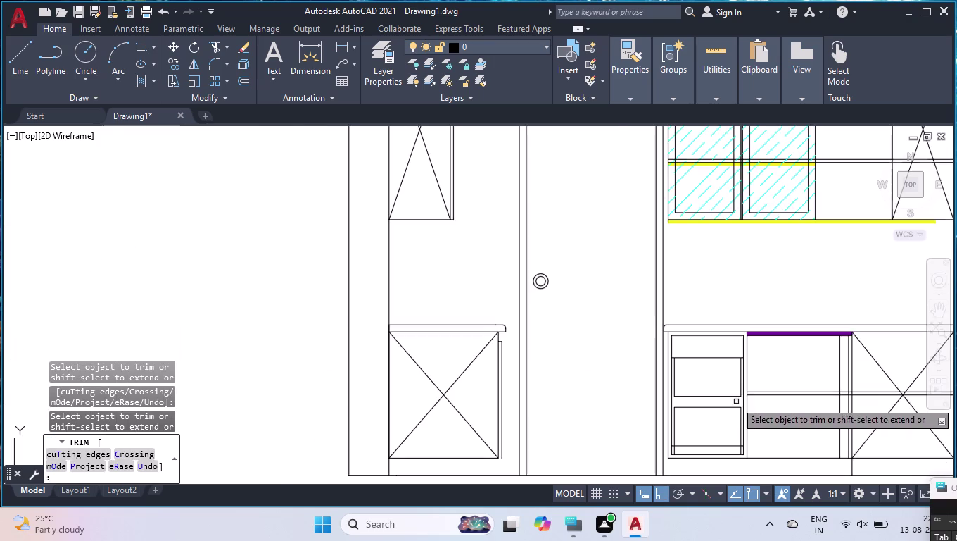
scroll(up, 3)
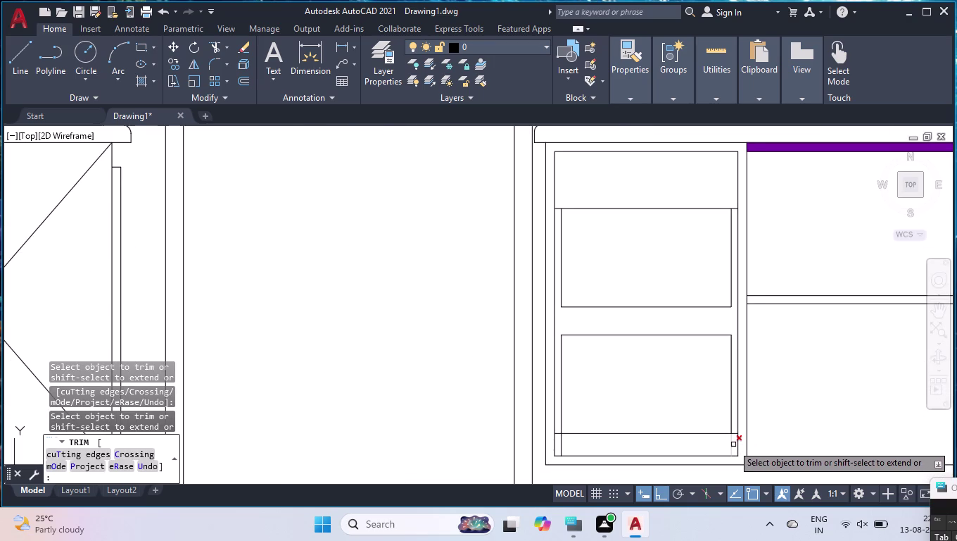
click(732, 444)
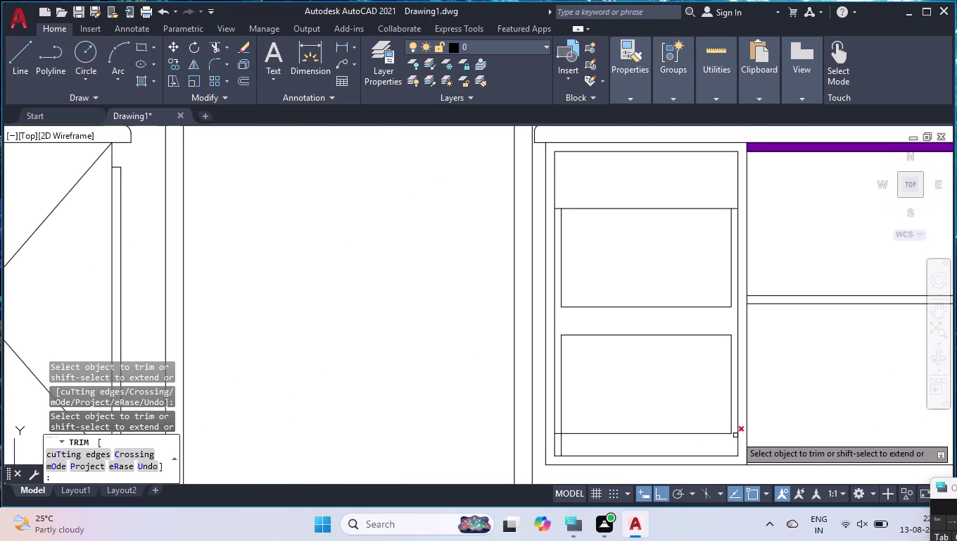
scroll(up, 3)
click(735, 434)
scroll(down, 3)
scroll(up, 3)
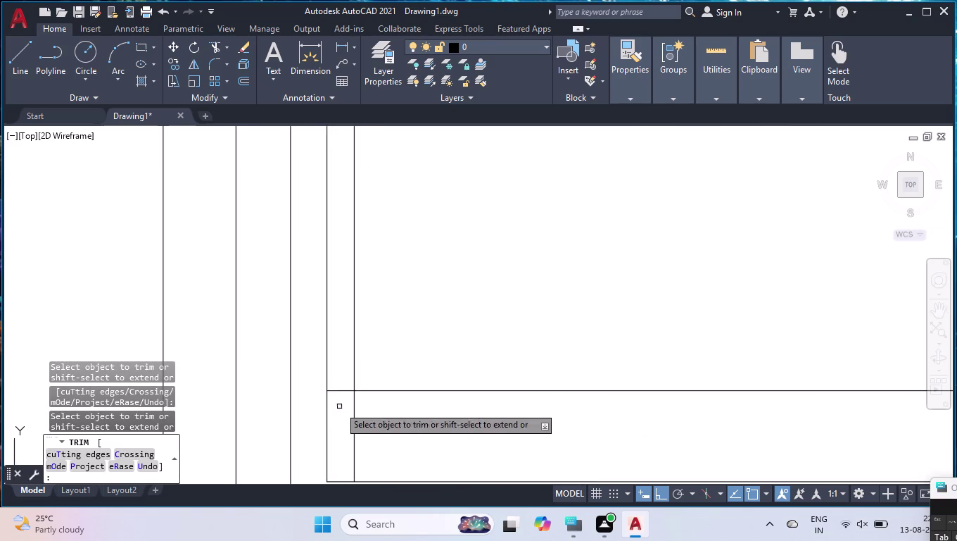
Fence-trim the remaining crossed lines between the drawer fronts.
click(343, 381)
click(376, 438)
scroll(down, 3)
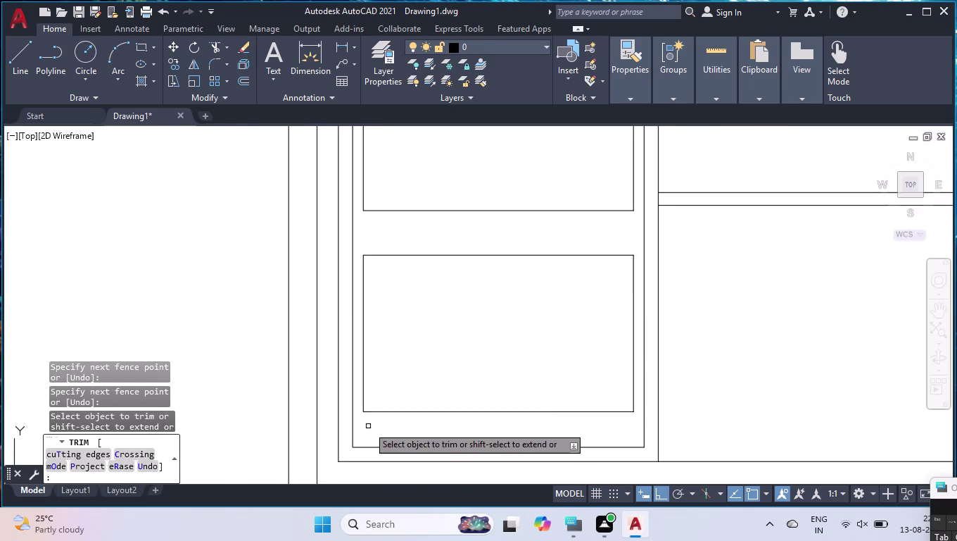
scroll(down, 3)
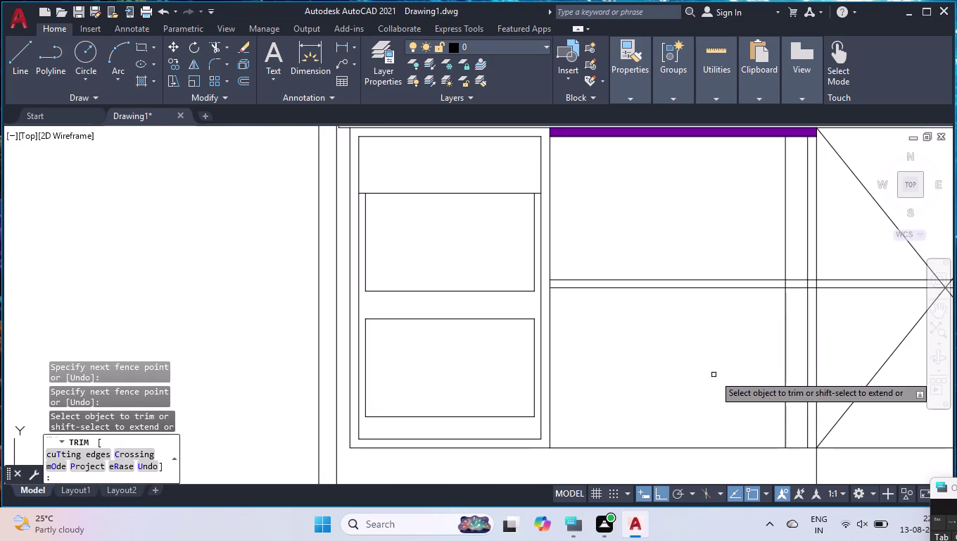
key(Return)
Extend both ends of the drawer line to the cabinet sides.
key(e)
key(x)
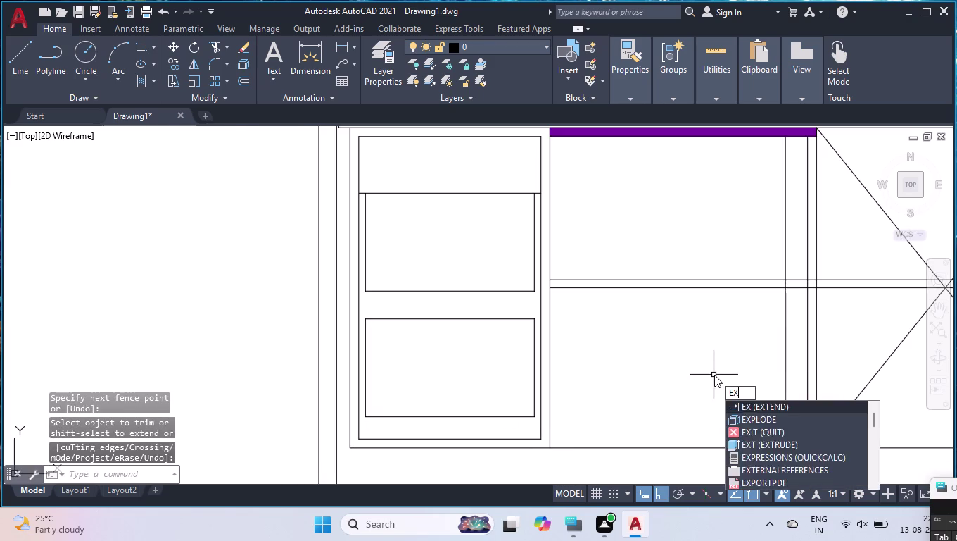
key(Return)
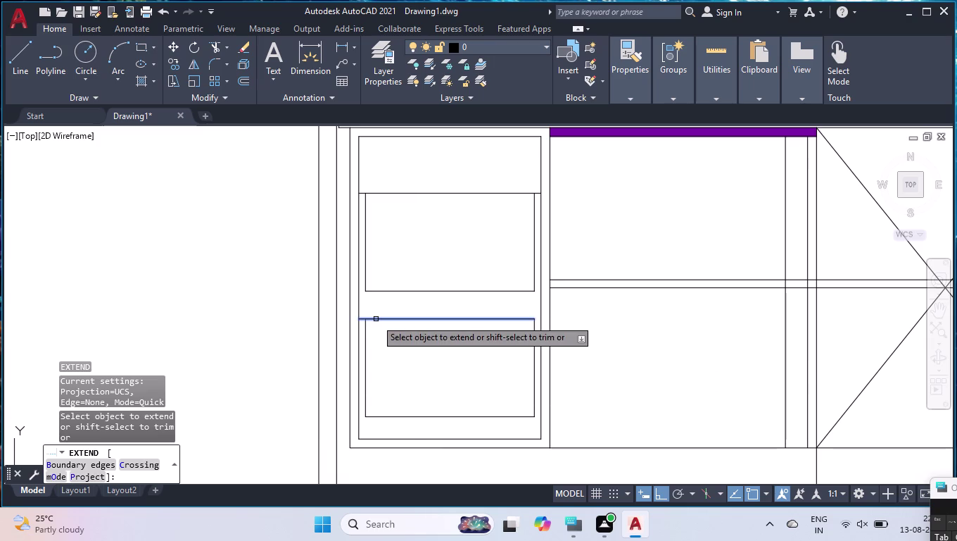
click(376, 319)
click(521, 318)
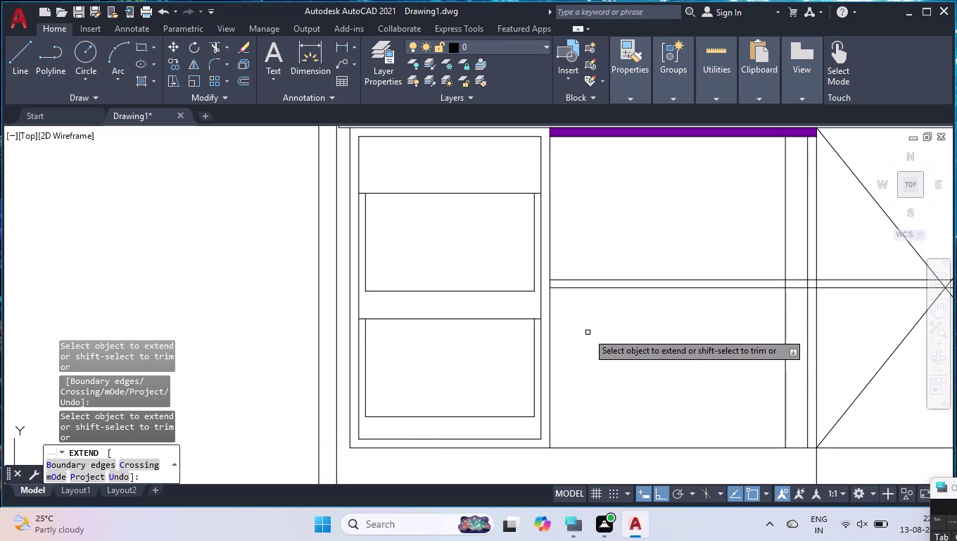
key(Return)
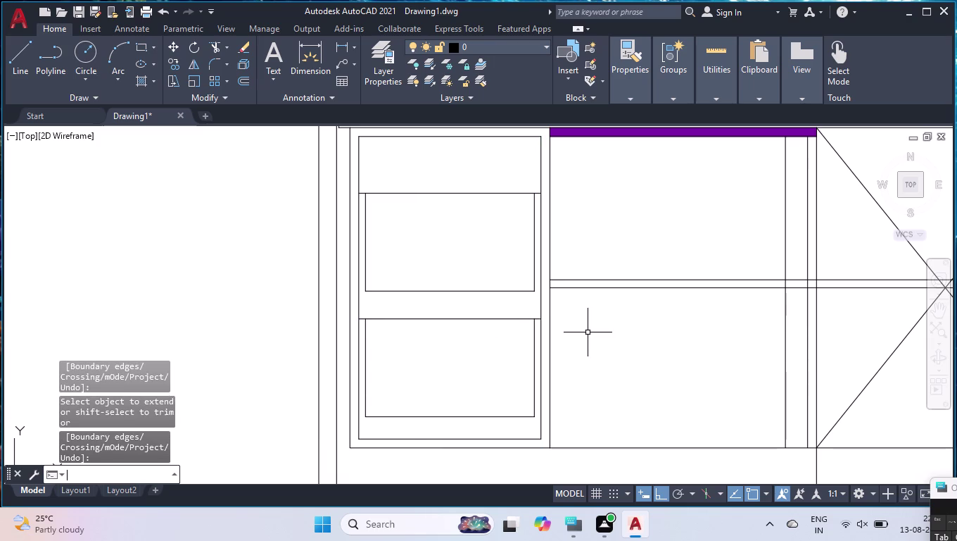
Undo the drawer line extension and begin a fillet with radius 30.
key(u)
key(Return)
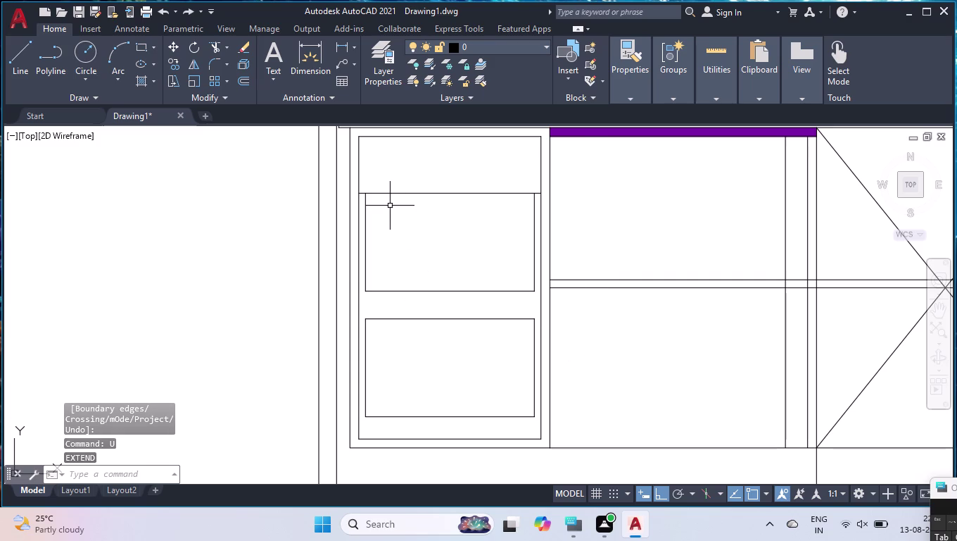
key(f)
key(Return)
text(30)
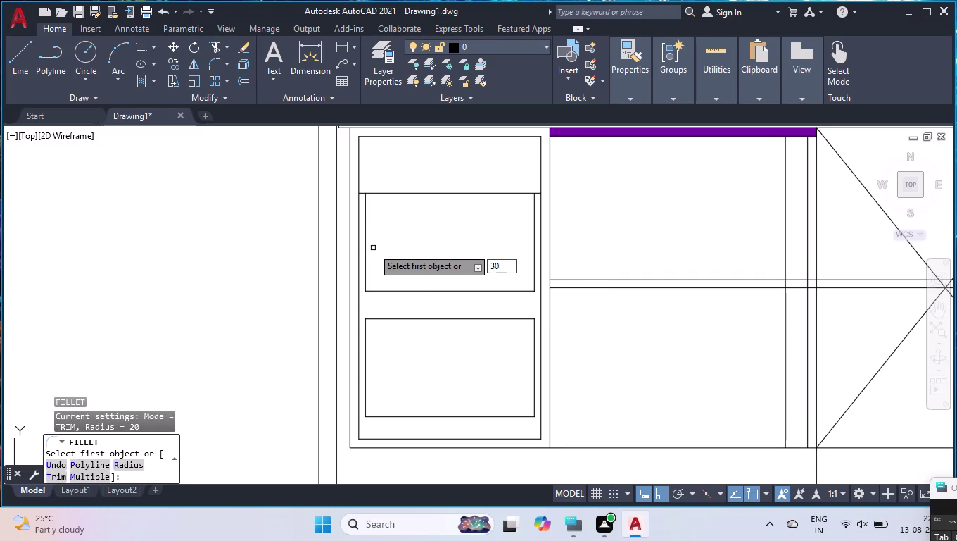
Try fillet radii of 40 and 100 on the upper drawer panel's left edge.
key(BackSpace)
key(BackSpace)
text(40)
key(Return)
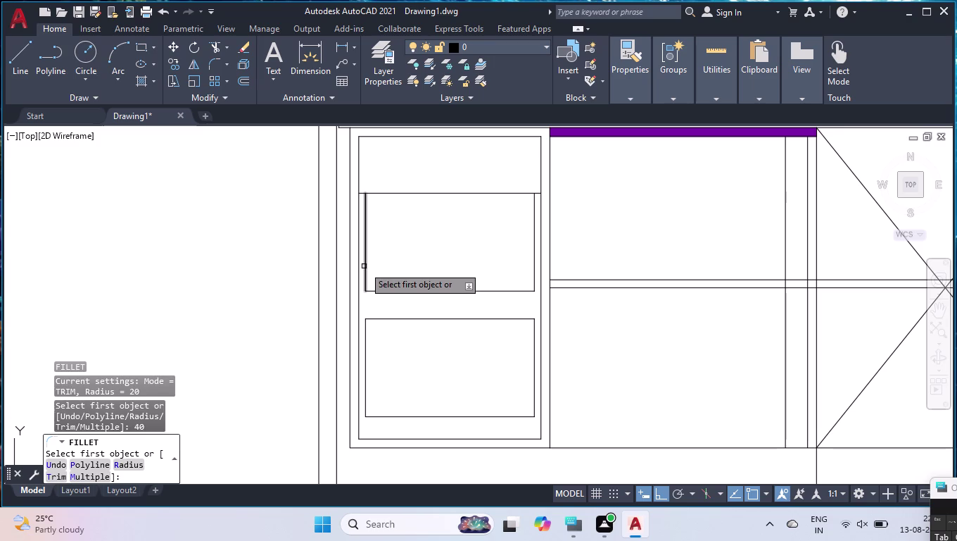
click(364, 266)
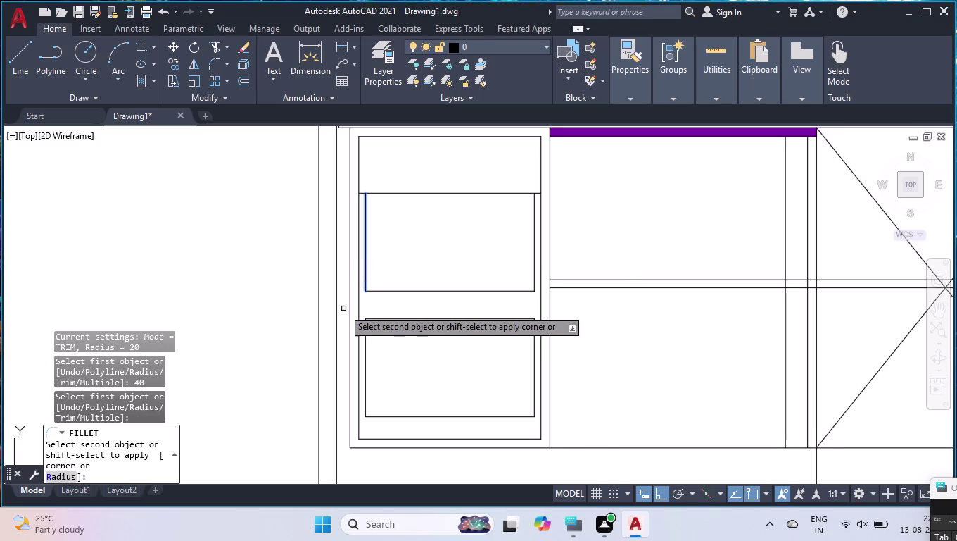
key(r)
key(Return)
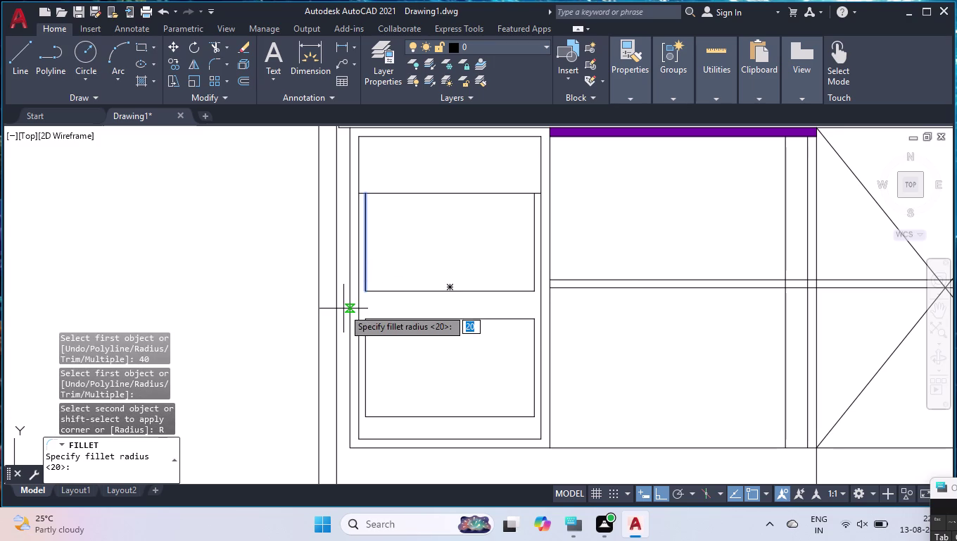
text(100)
key(Return)
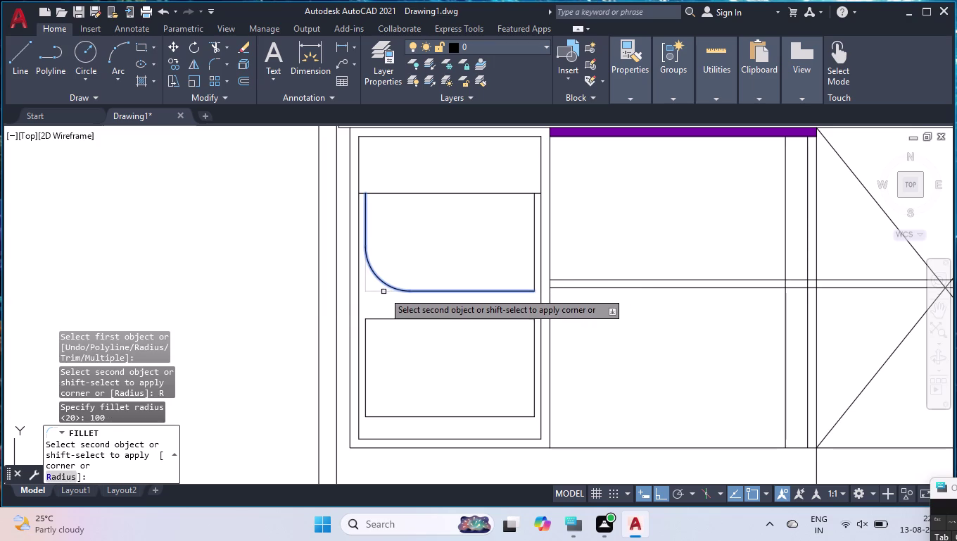
Set the fillet radius to 70 and round the panel's bottom-left corner.
key(r)
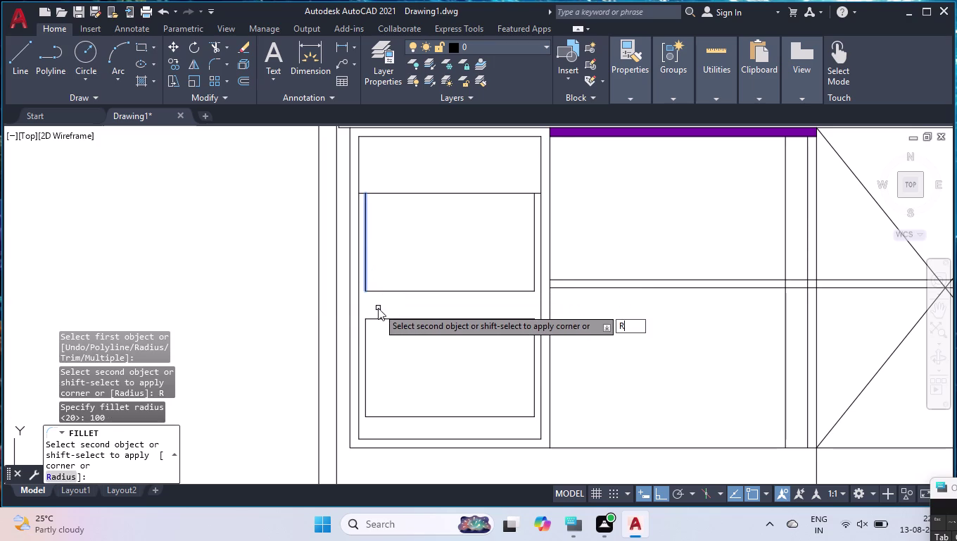
key(Return)
key(7)
key(0)
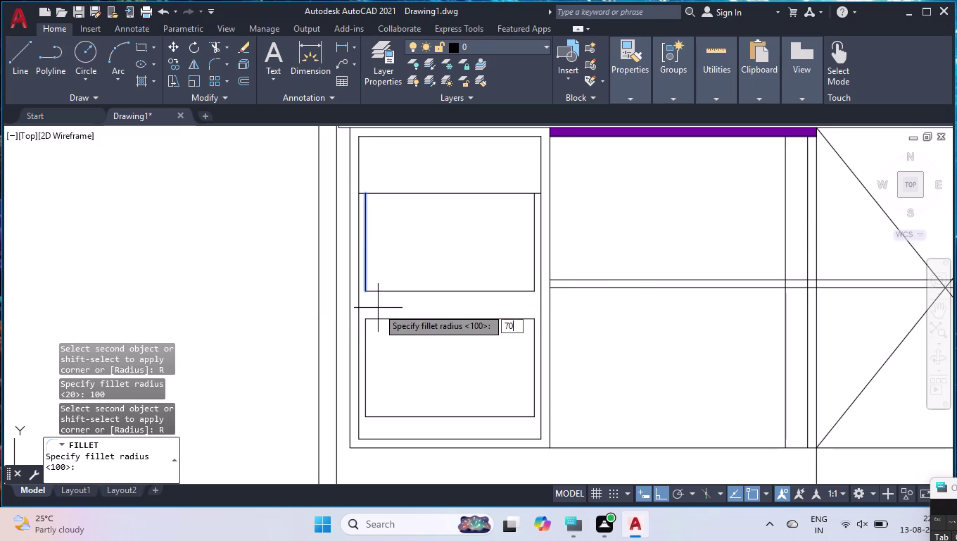
key(Return)
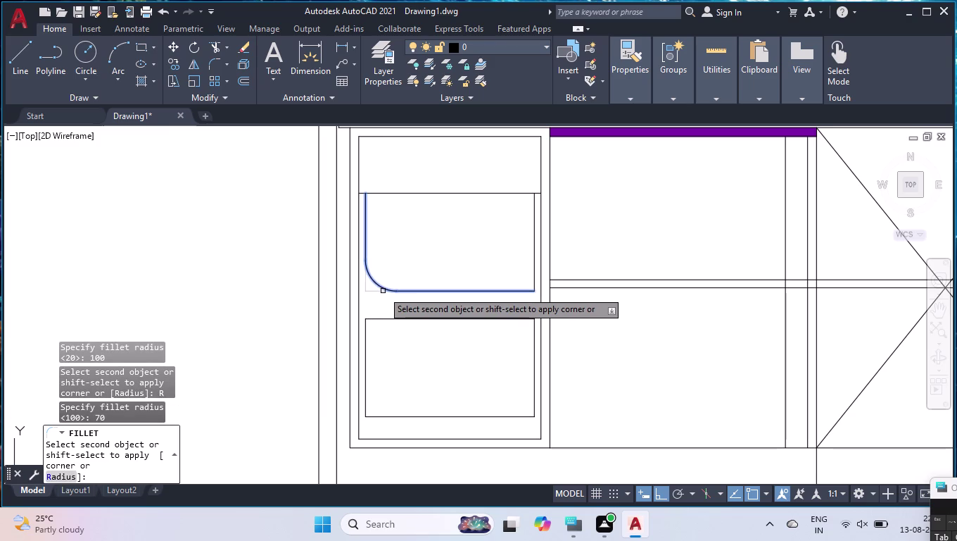
click(383, 290)
Repeat the fillet to round the upper panel's bottom-right corner.
key(space)
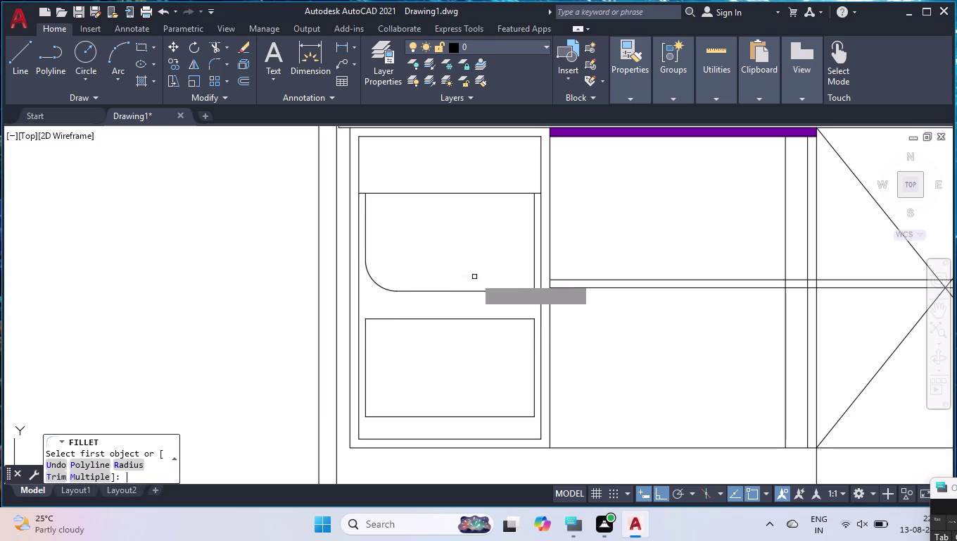
click(481, 290)
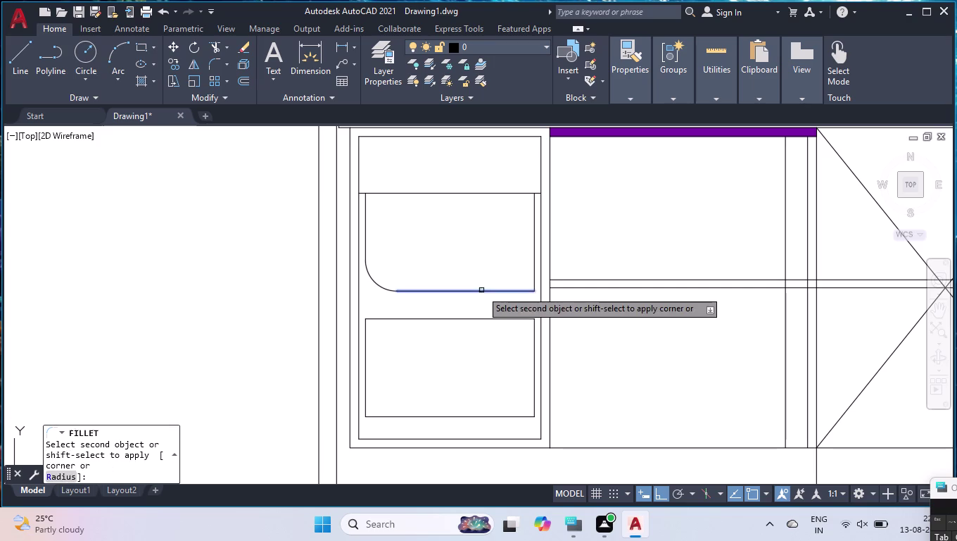
click(532, 251)
click(535, 249)
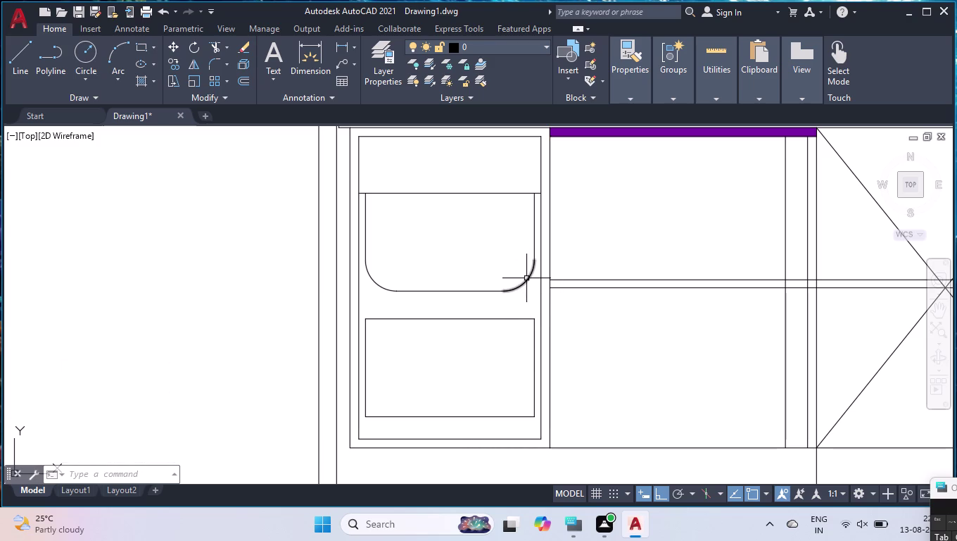
key(d)
text(RA)
key(Return)
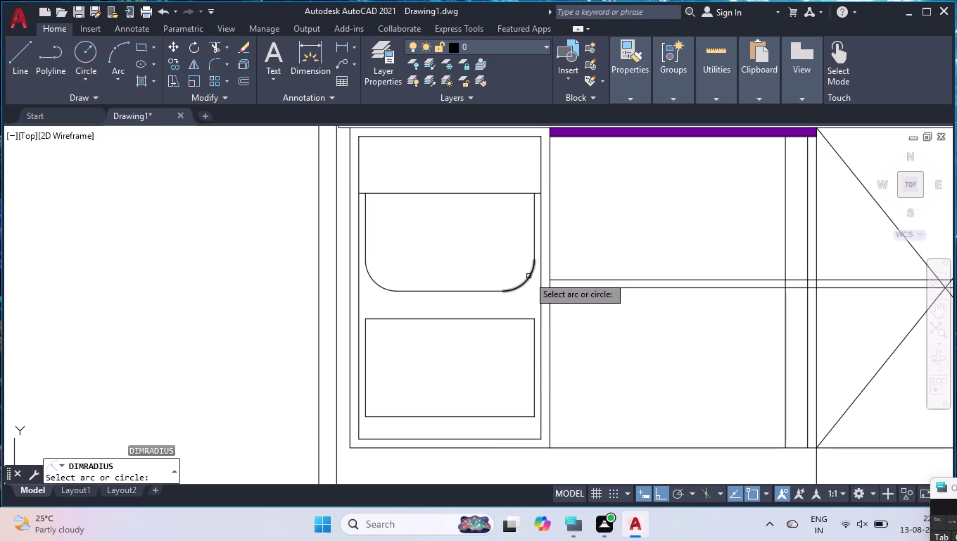
click(529, 276)
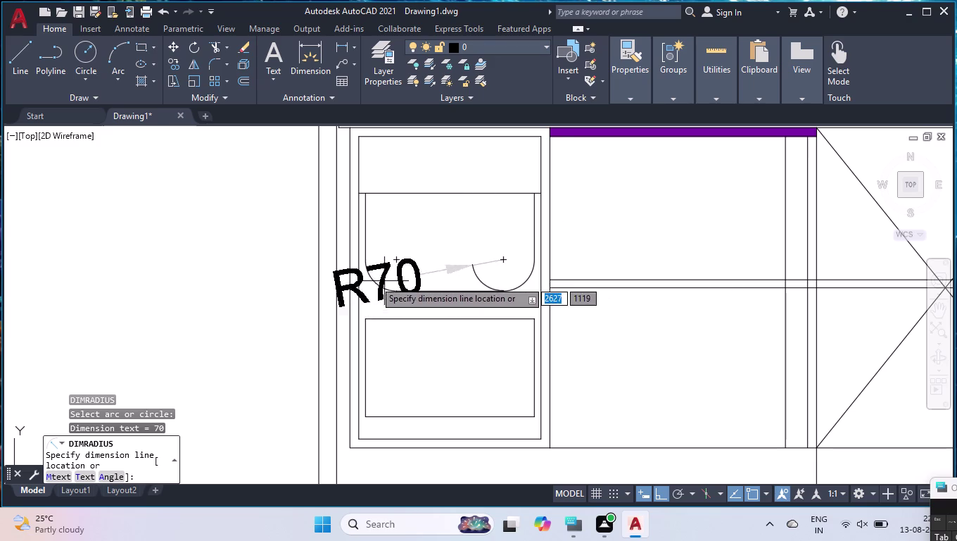
click(425, 233)
click(379, 281)
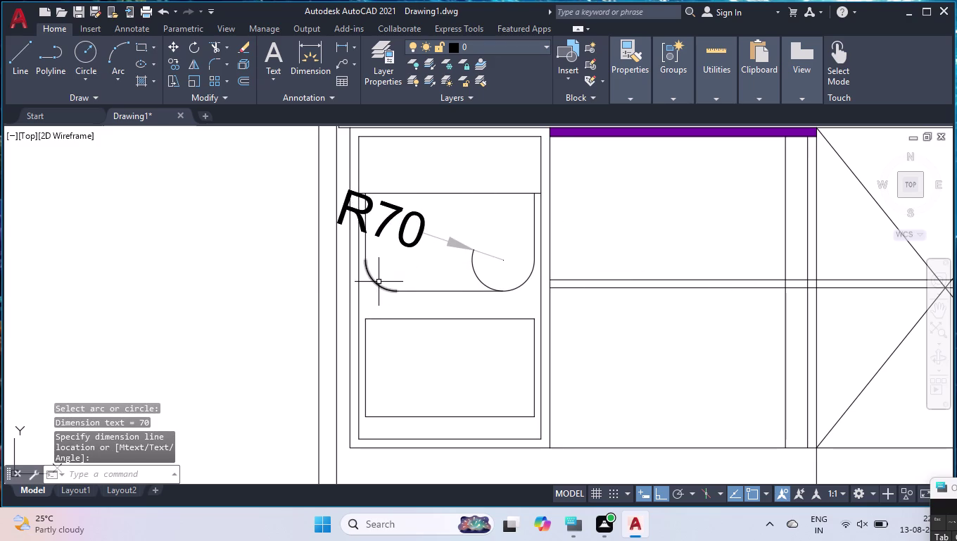
key(space)
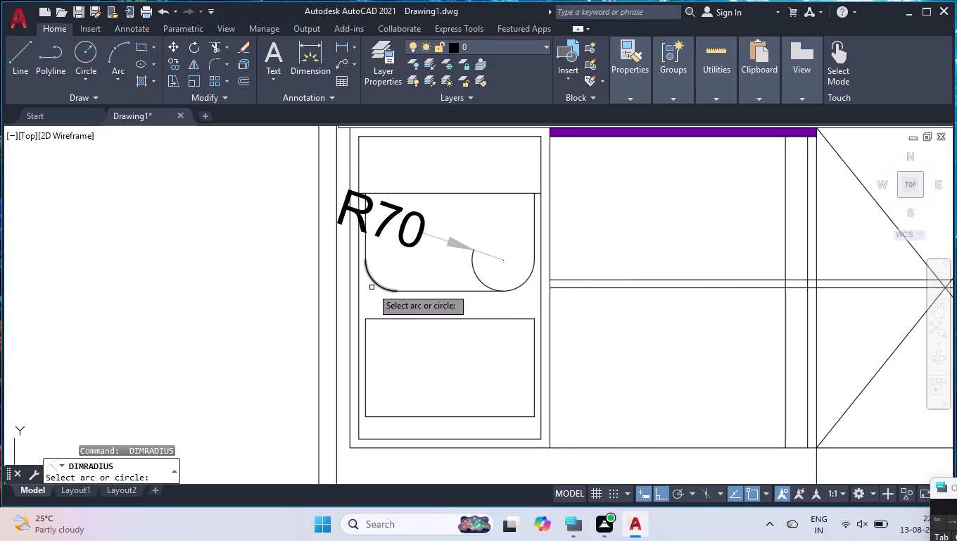
click(374, 281)
key(Return)
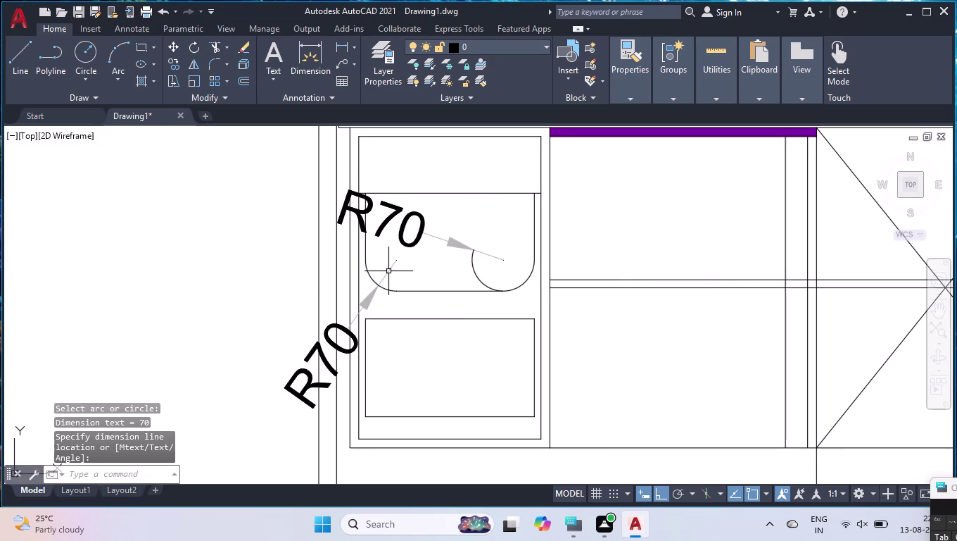
click(458, 211)
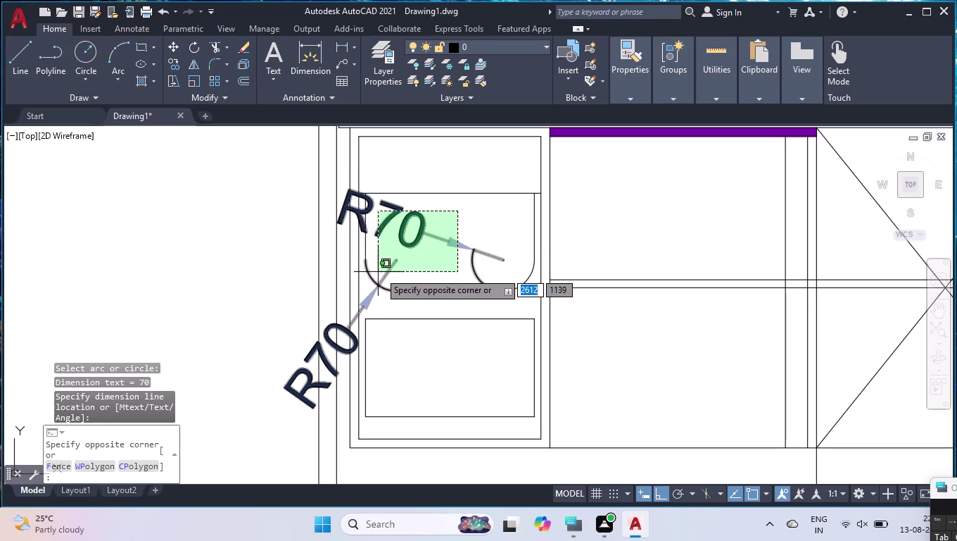
click(381, 271)
key(Delete)
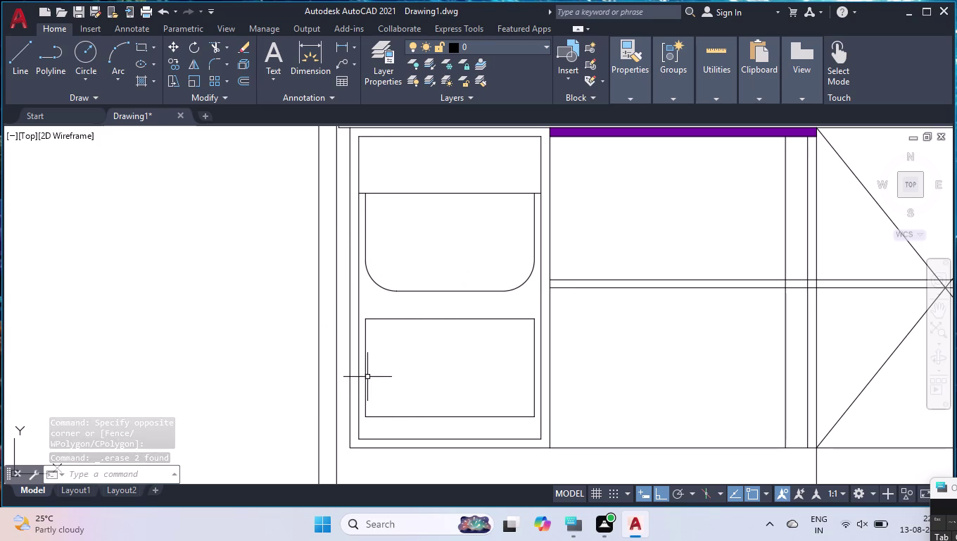
key(space)
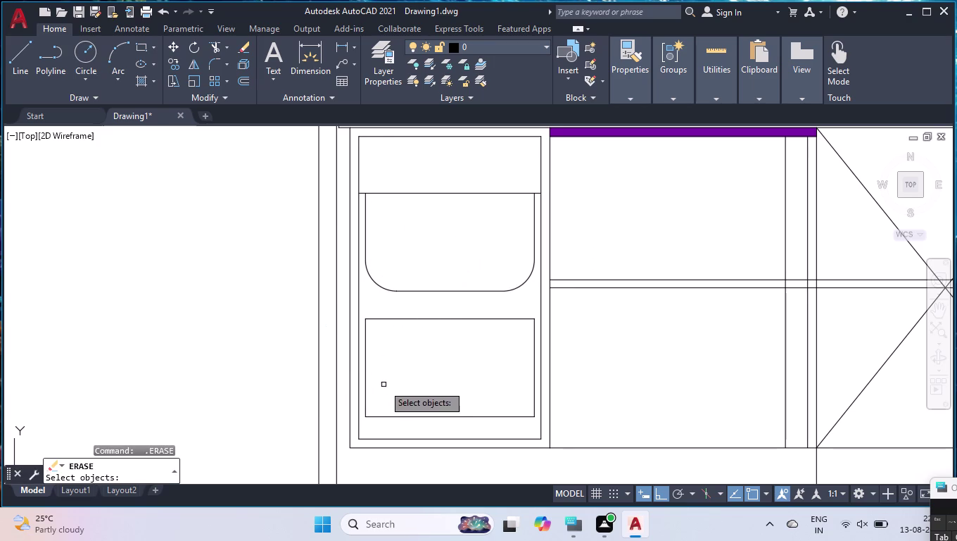
Cancel the leftover erase and start a fillet with a 70 radius.
key(space)
key(f)
key(Return)
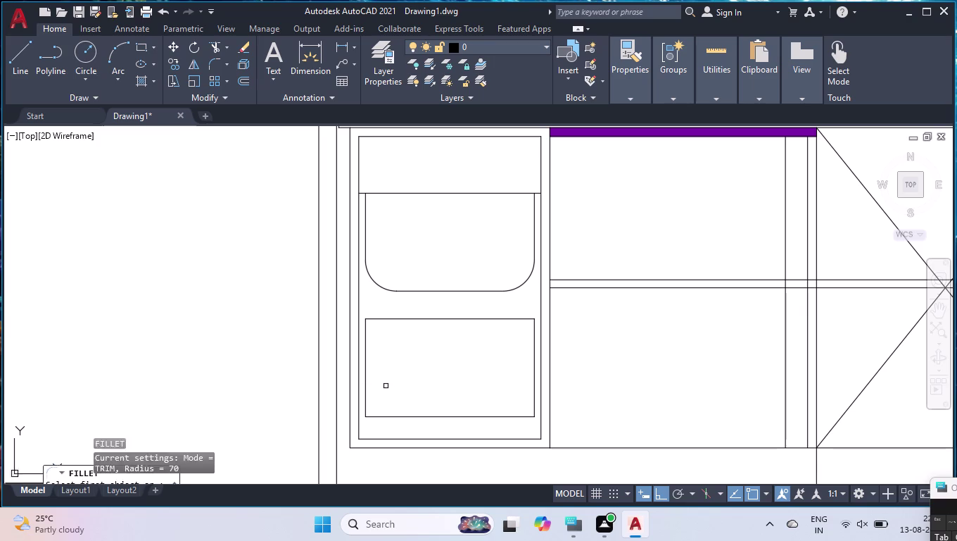
key(r)
key(Return)
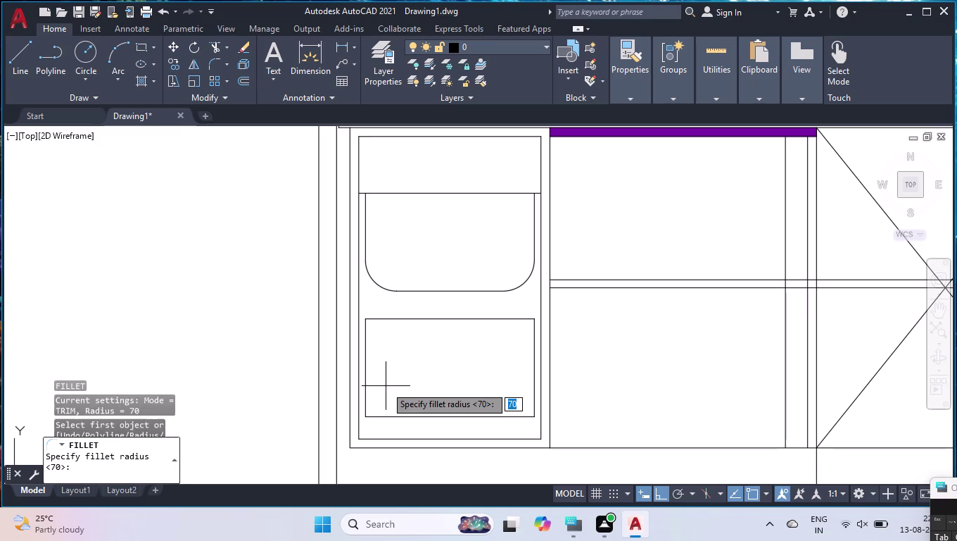
text(70)
key(Return)
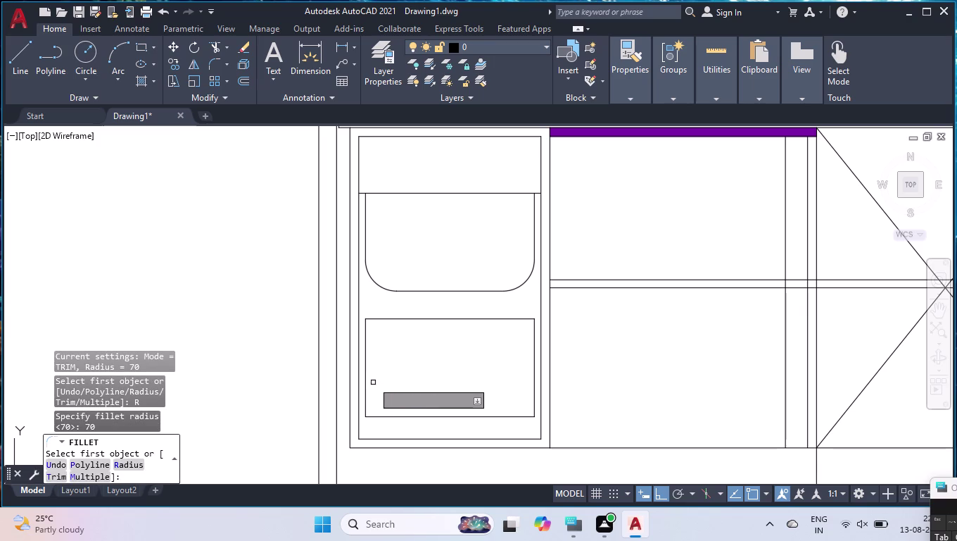
Round the lower panel's bottom-left and bottom-right corners.
click(364, 387)
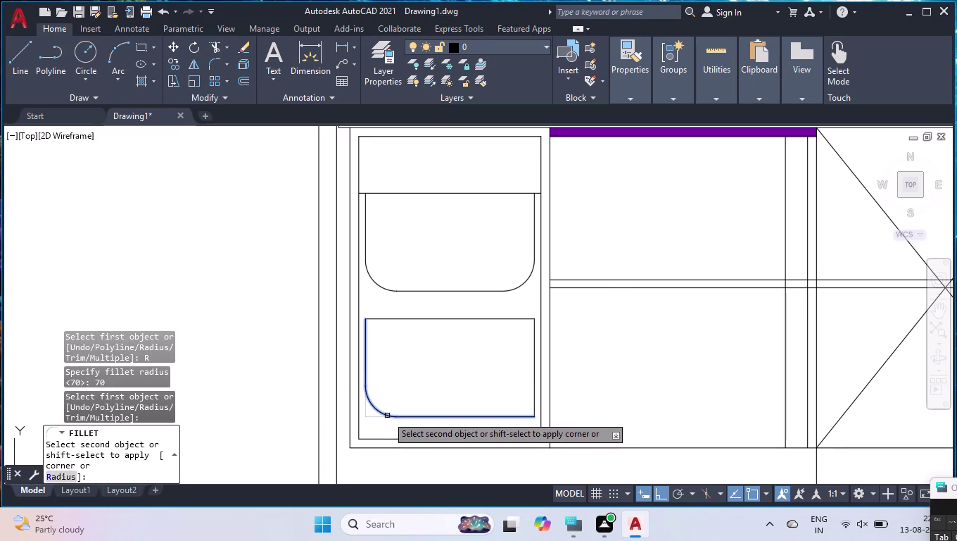
click(387, 415)
key(space)
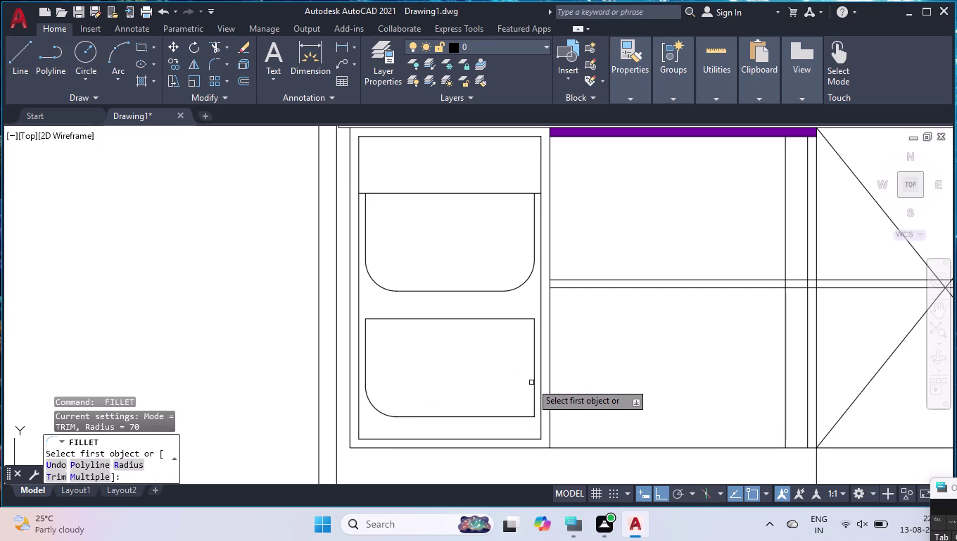
click(533, 382)
click(517, 416)
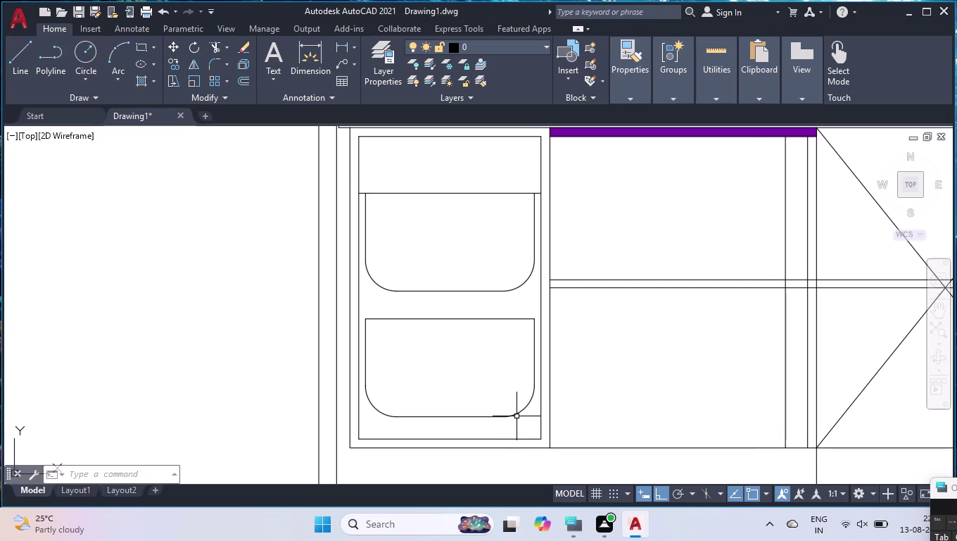
Start the Extend command with the EX alias, fixing a typo.
key(Return)
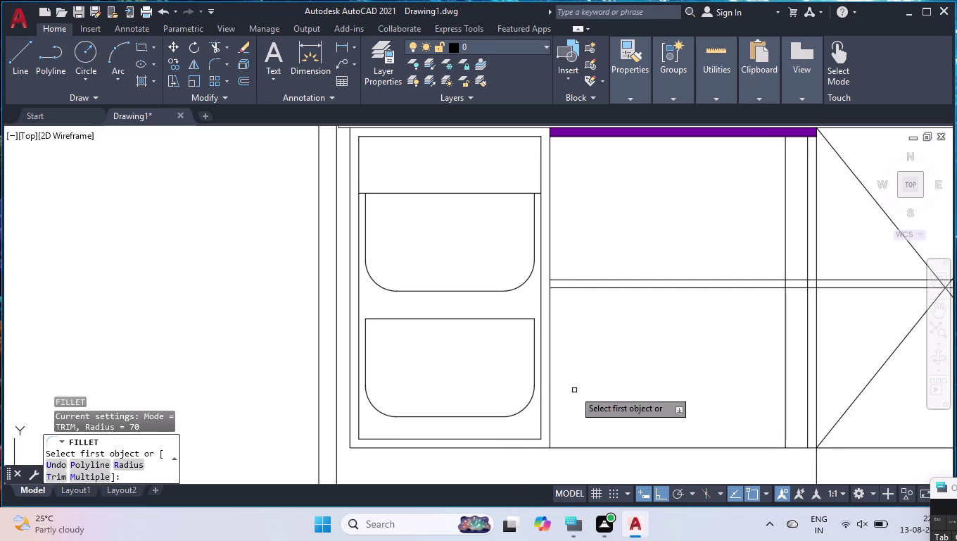
text(ES)
key(BackSpace)
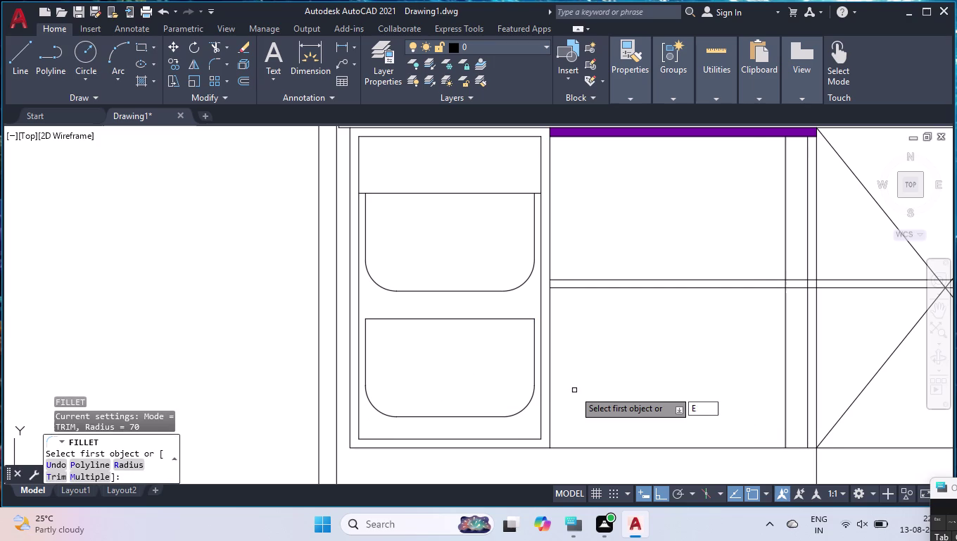
key(x)
key(Return)
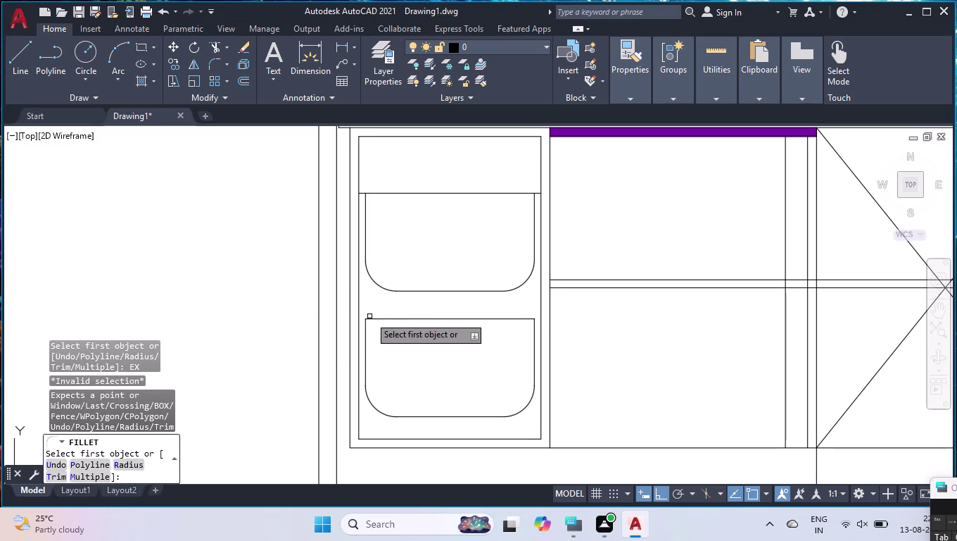
Extend both ends of the horizontal divider line to the cabinet sides.
key(Return)
text(EX)
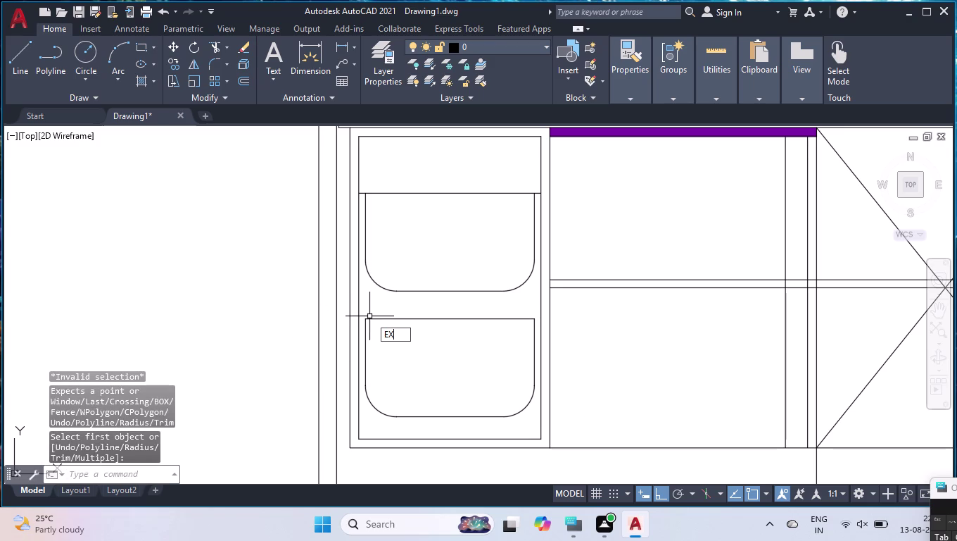
key(Return)
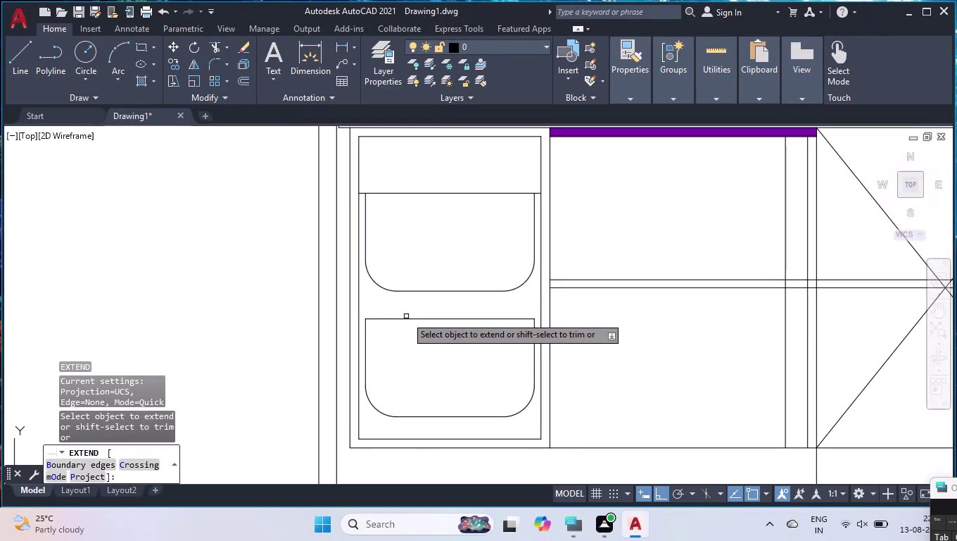
click(403, 319)
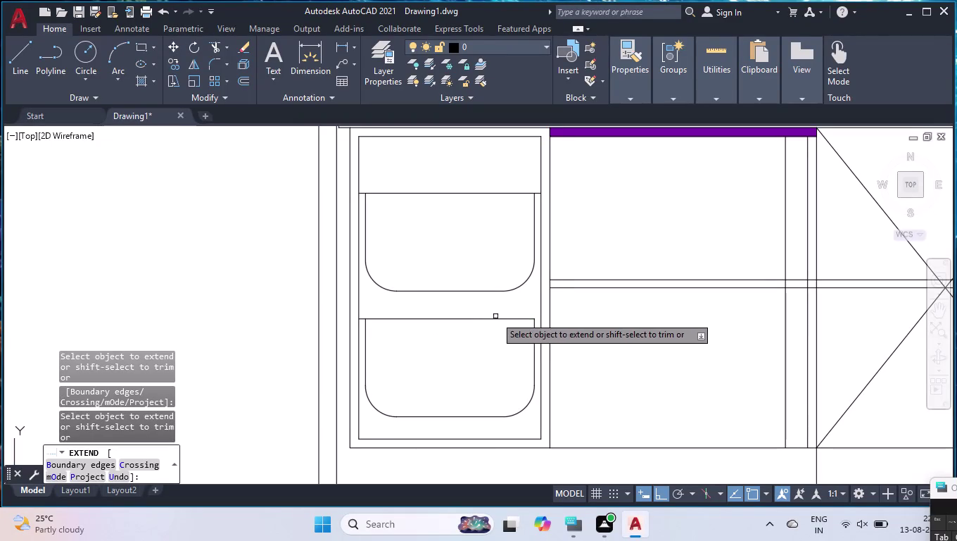
click(506, 317)
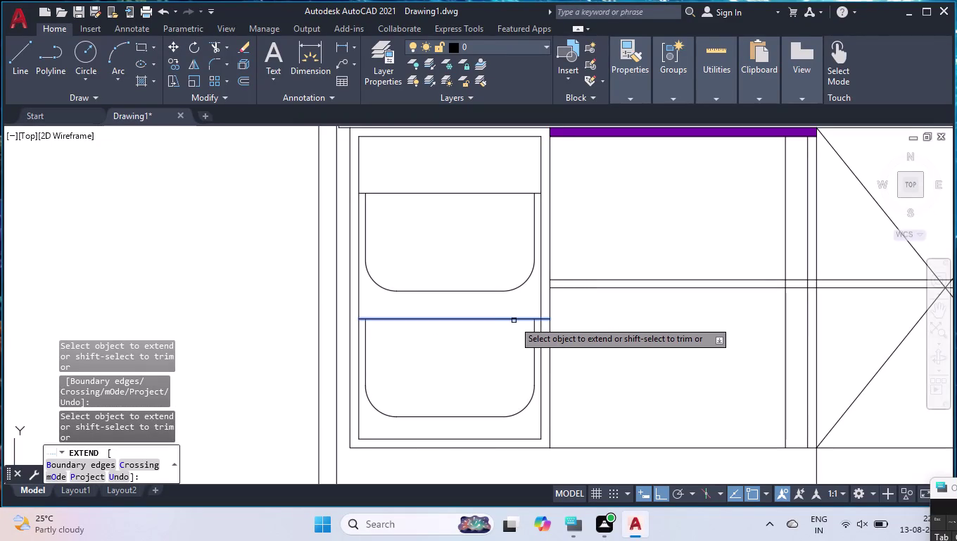
key(Return)
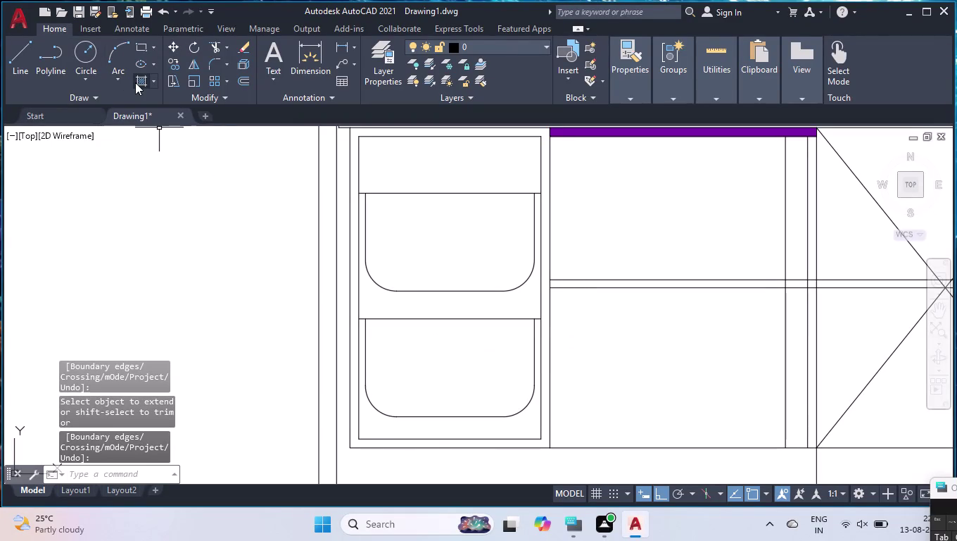
Hatch the upper and lower rounded panels with the ANSI38 pattern.
click(135, 82)
click(326, 87)
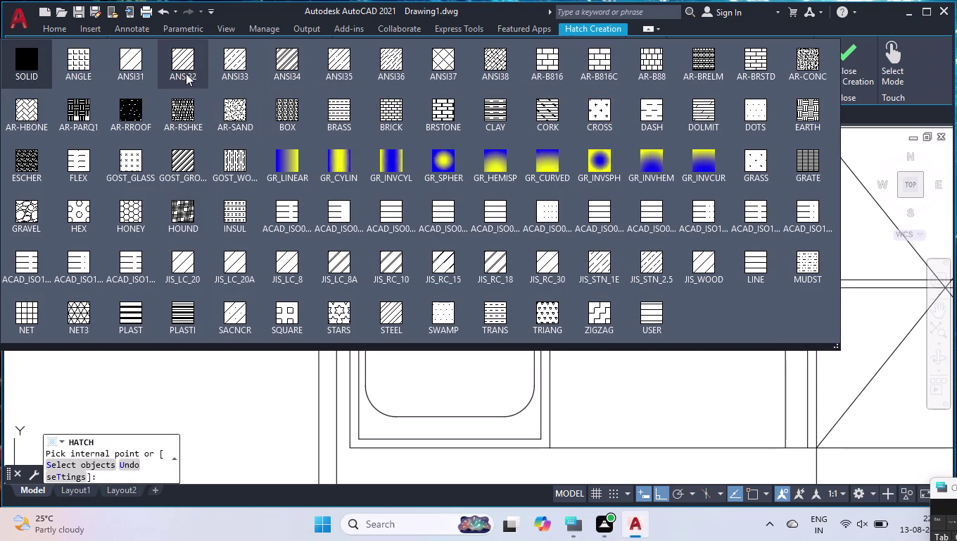
click(436, 60)
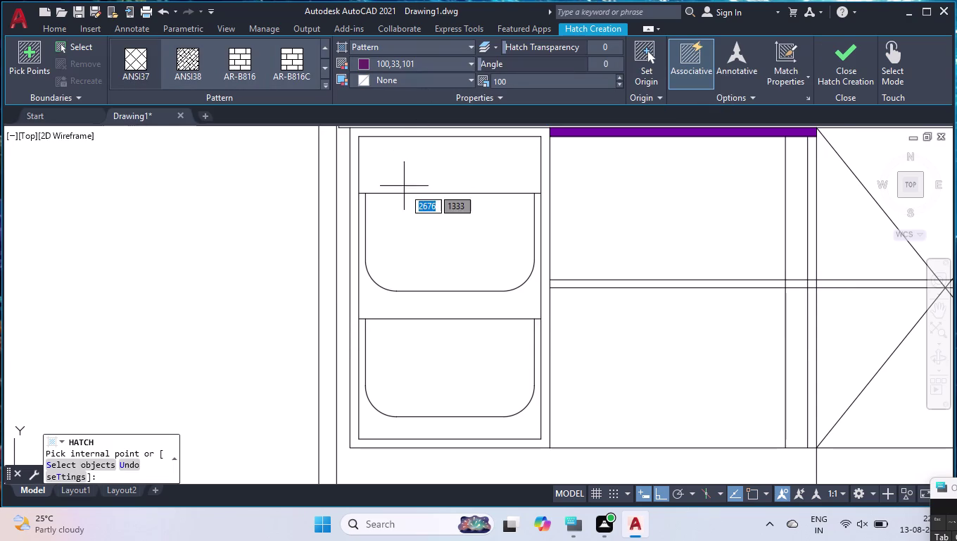
click(417, 221)
click(402, 356)
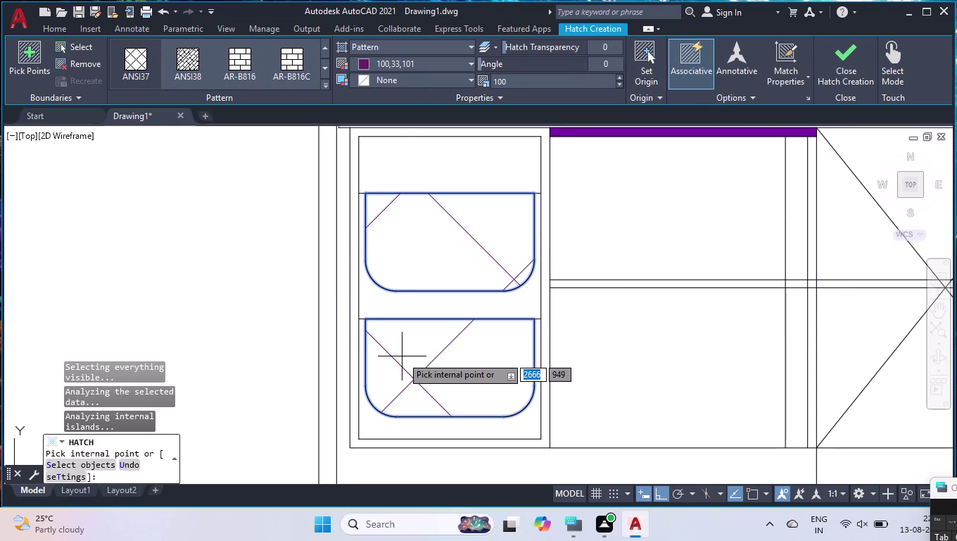
Change the hatch scale from 50 to 10 and finish the hatch.
click(523, 79)
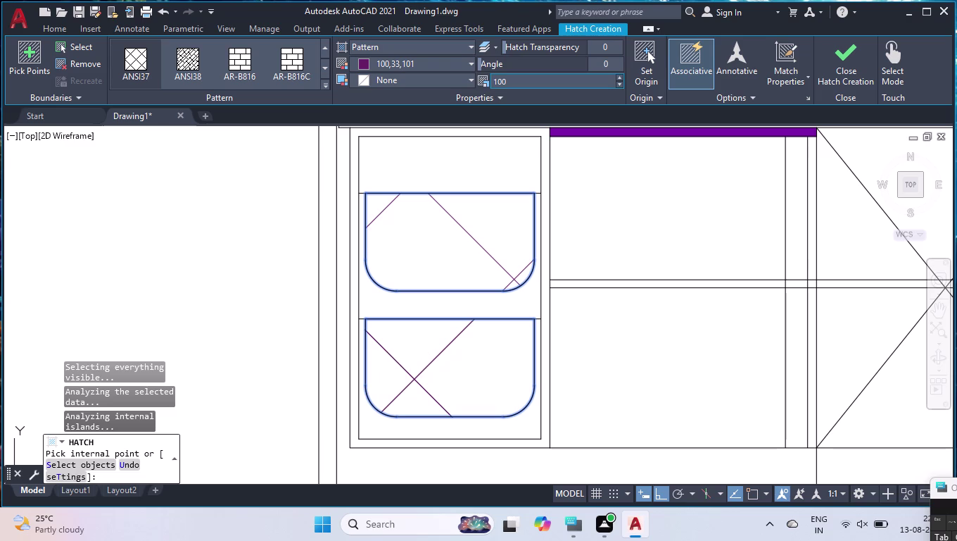
text(50)
key(Return)
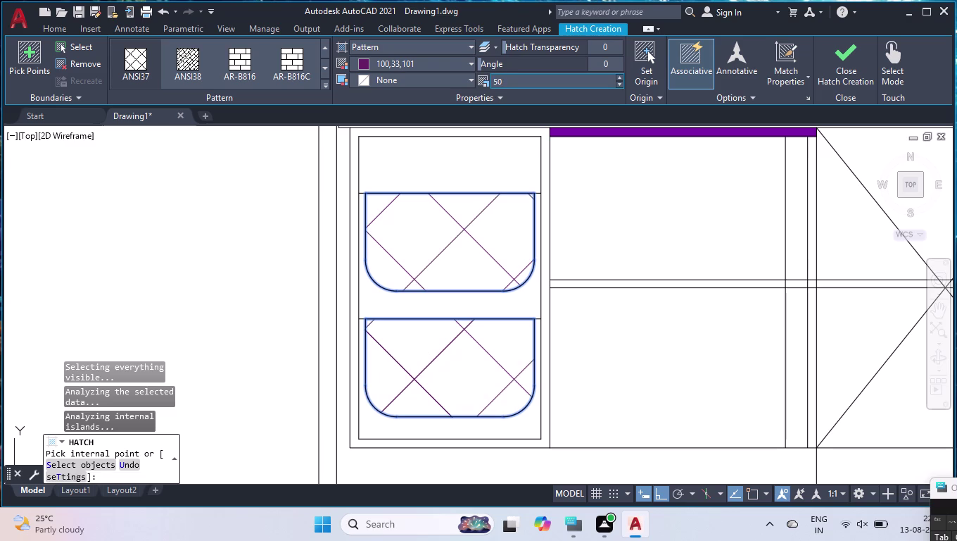
click(522, 82)
text(10)
key(Return)
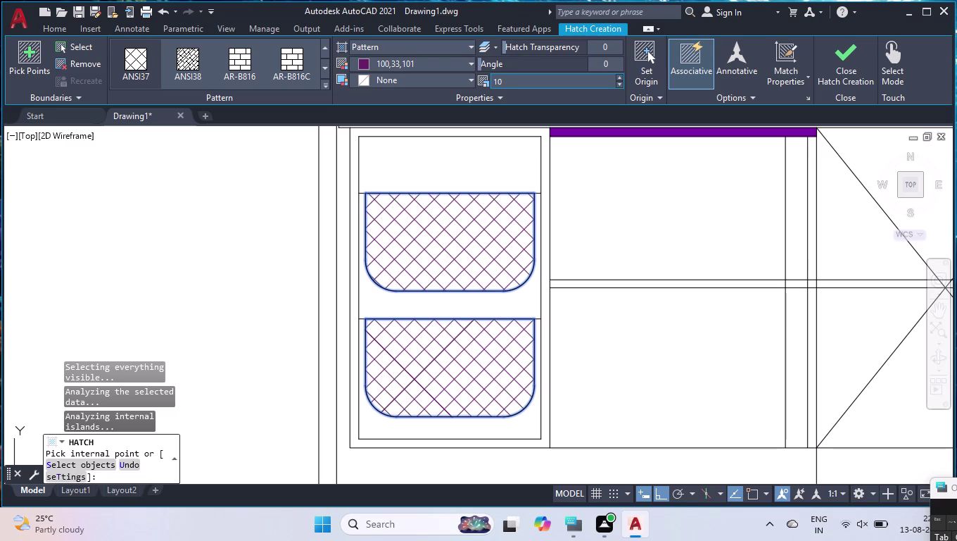
key(Return)
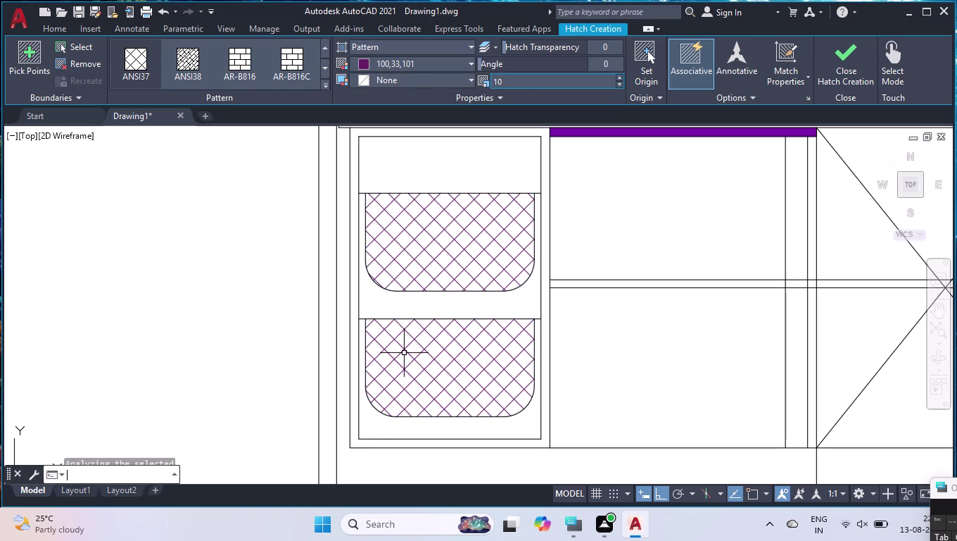
click(442, 230)
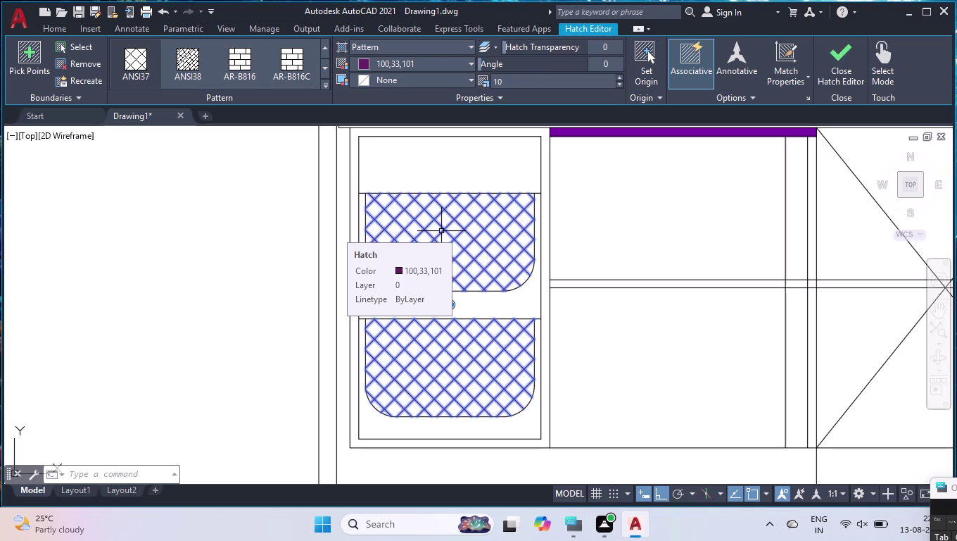
Make the panel crosshatch orange (242,103,34) in the Hatch Editor.
click(435, 60)
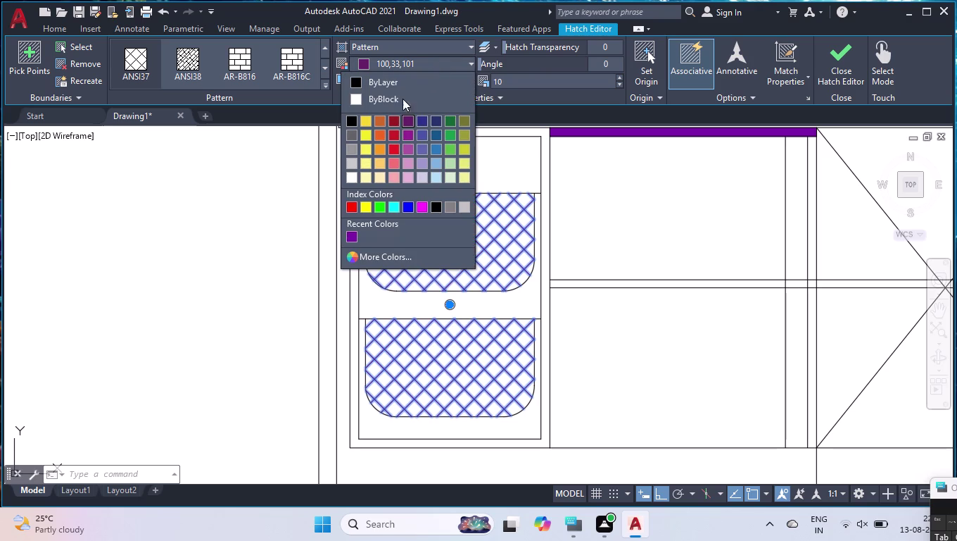
click(378, 133)
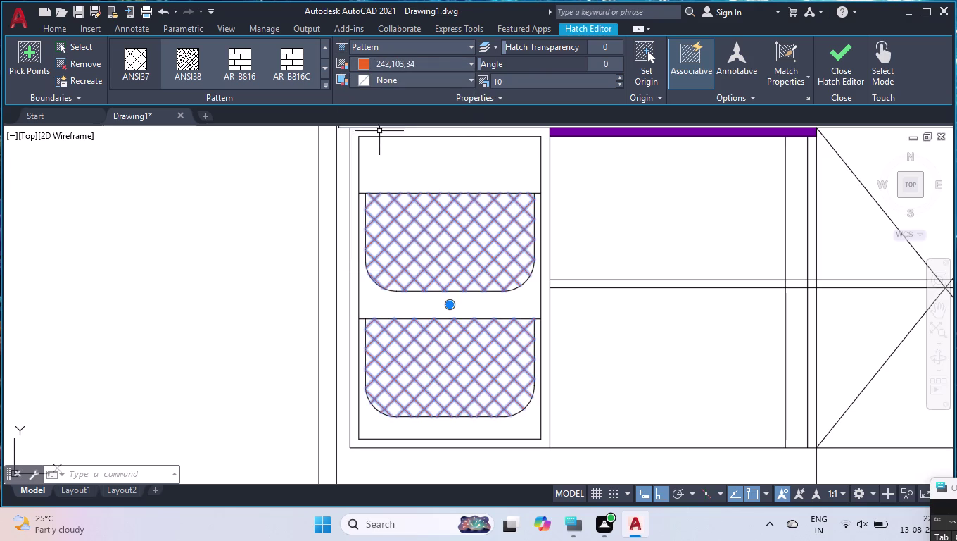
key(Return)
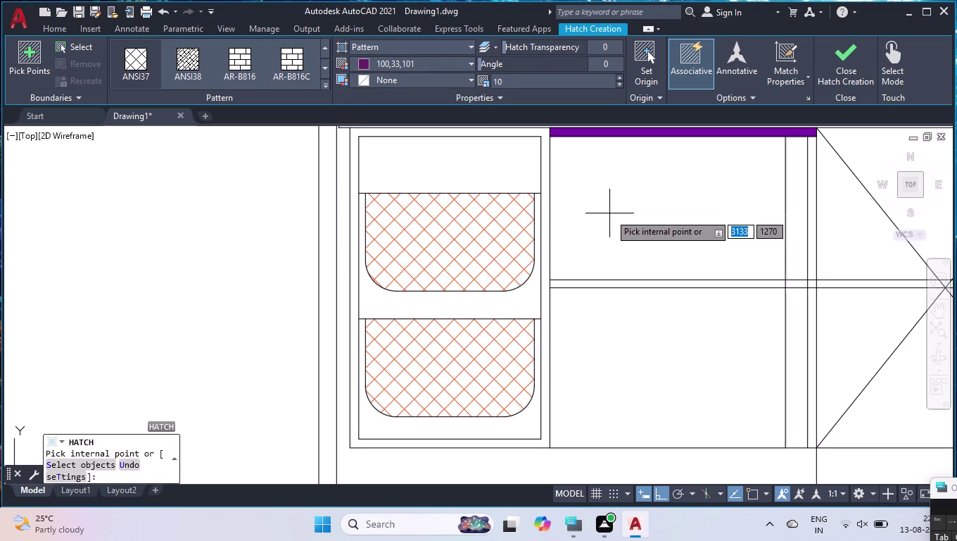
key(Return)
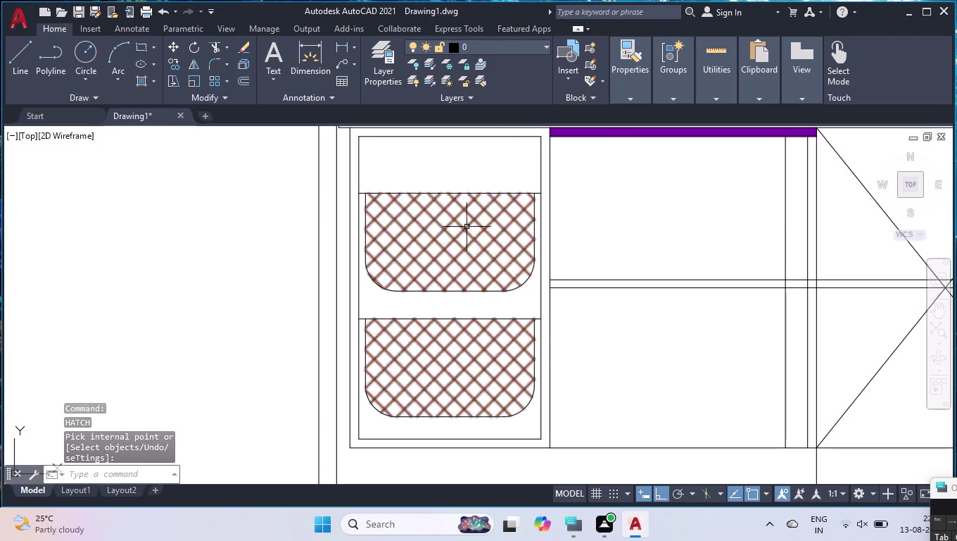
click(499, 167)
Raise the upper hatch's top edge and top corners using grips.
click(451, 267)
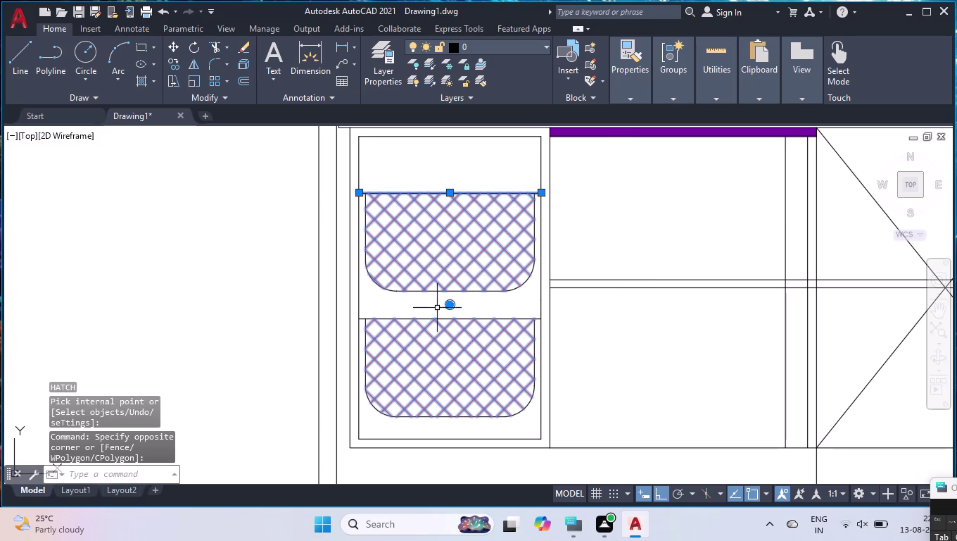
click(452, 190)
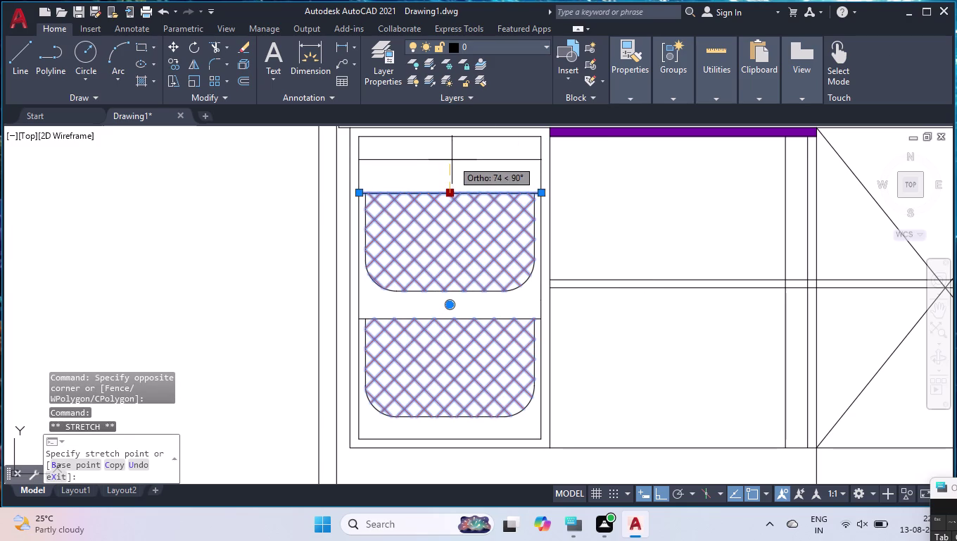
click(449, 170)
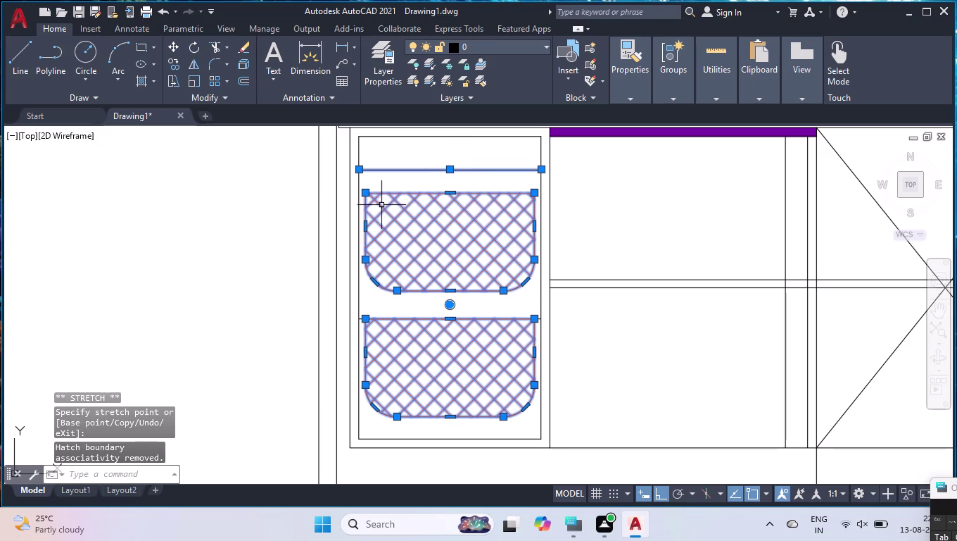
click(366, 195)
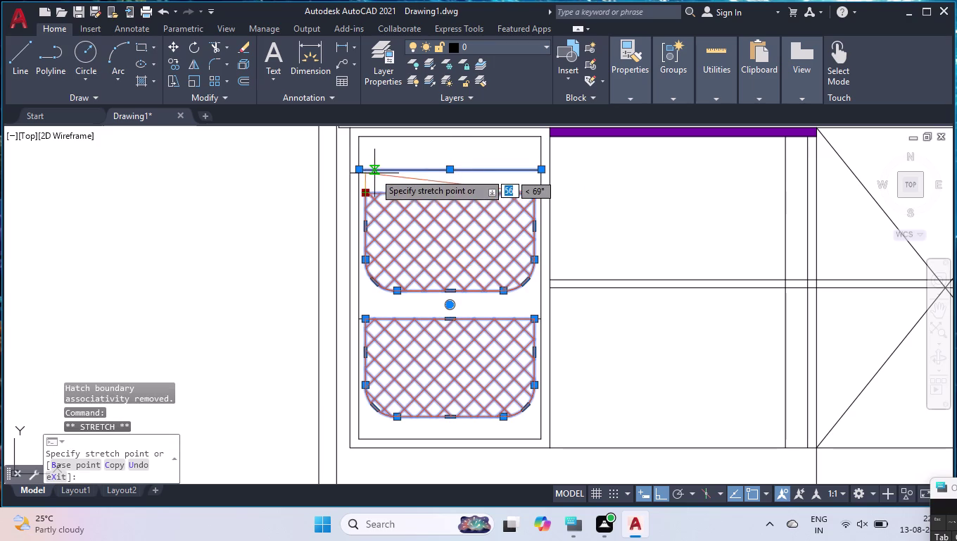
click(368, 171)
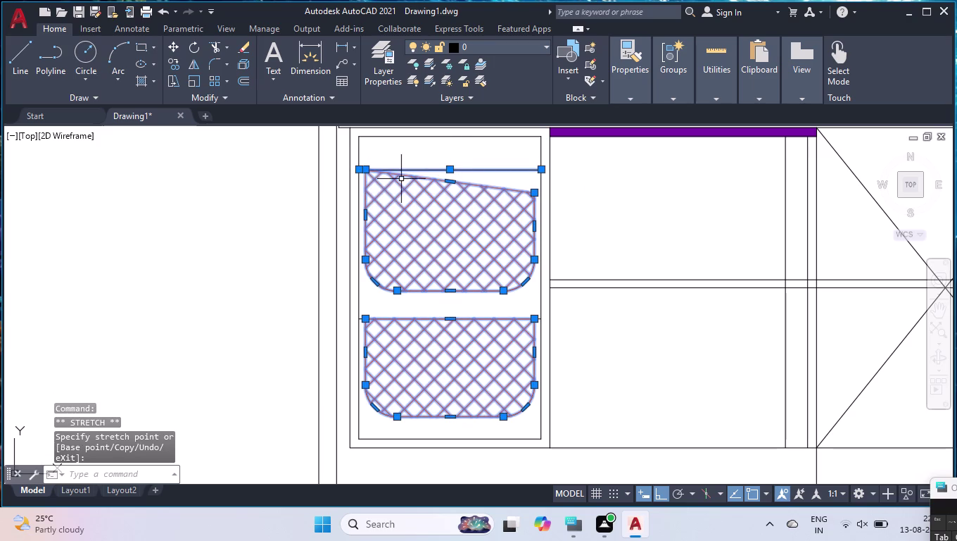
click(532, 196)
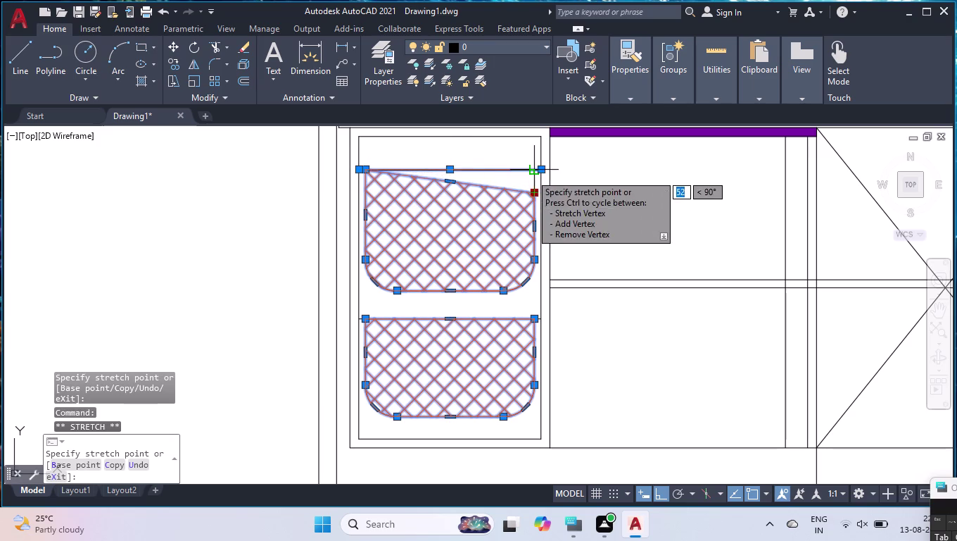
click(531, 174)
Straighten the hatch's right edge and move its lower corner grips.
click(533, 260)
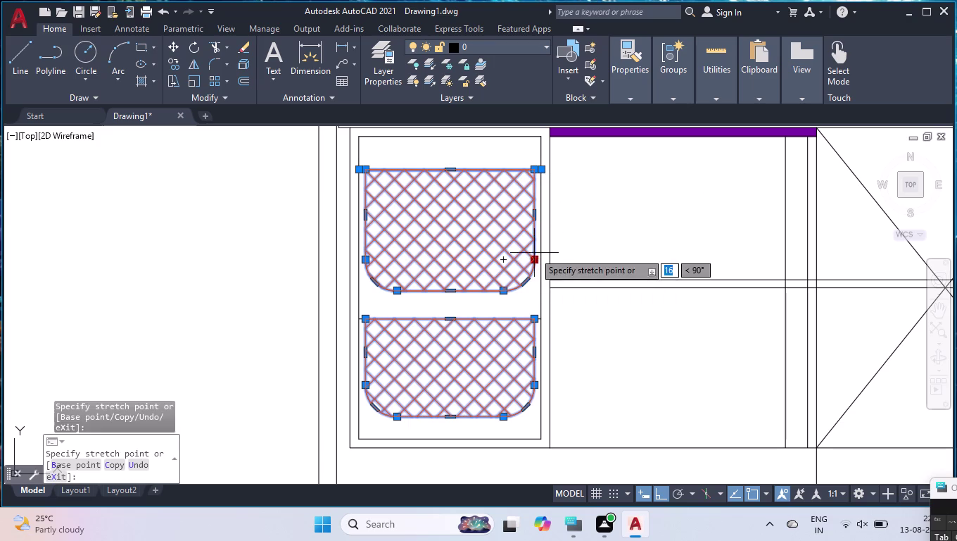
click(533, 248)
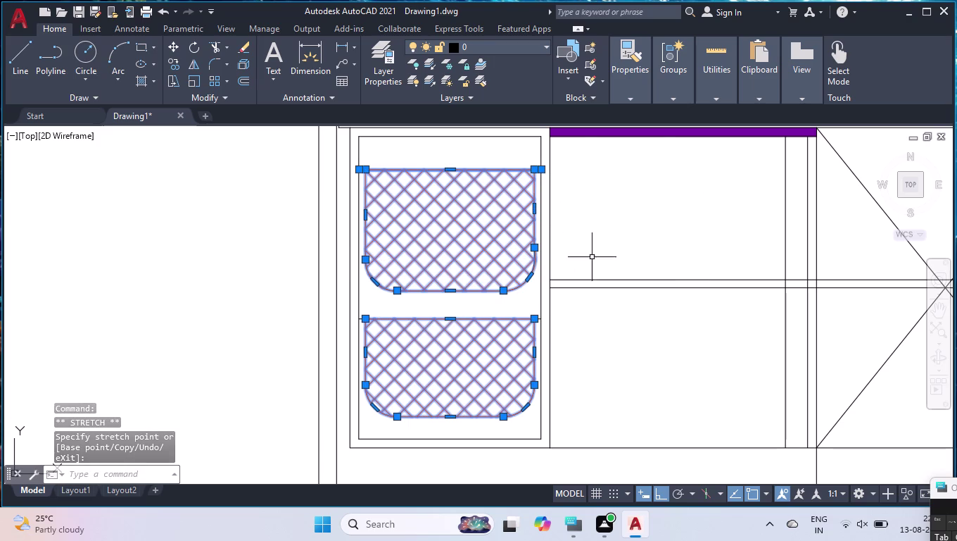
click(451, 290)
click(456, 270)
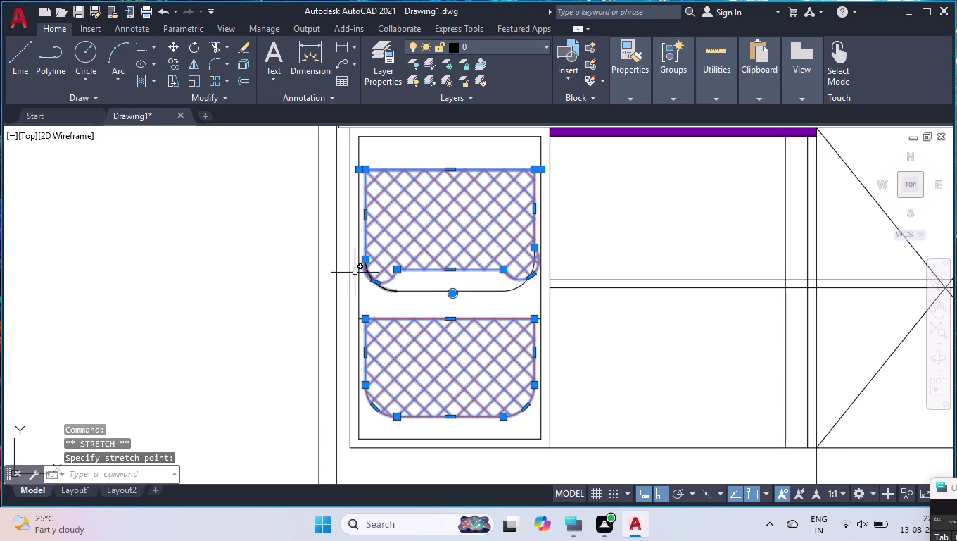
click(374, 282)
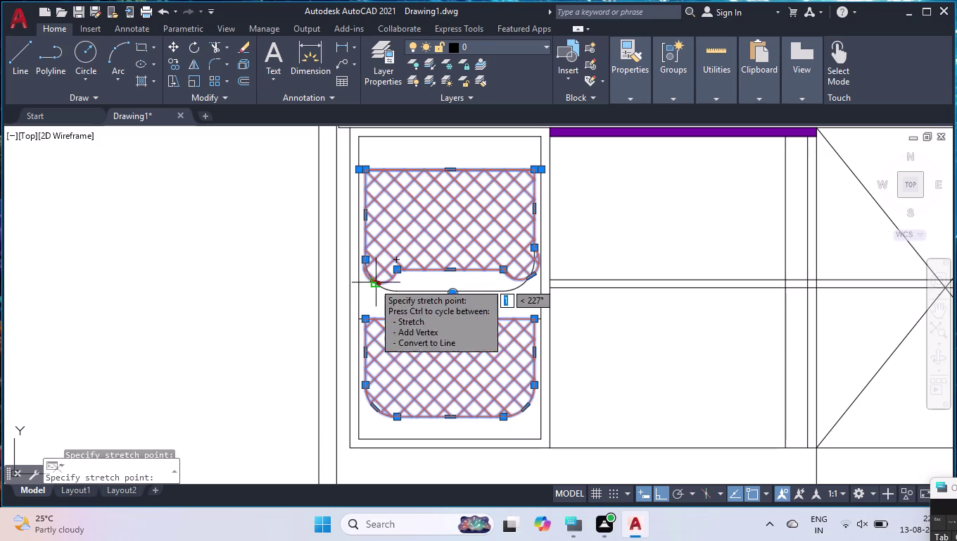
click(374, 269)
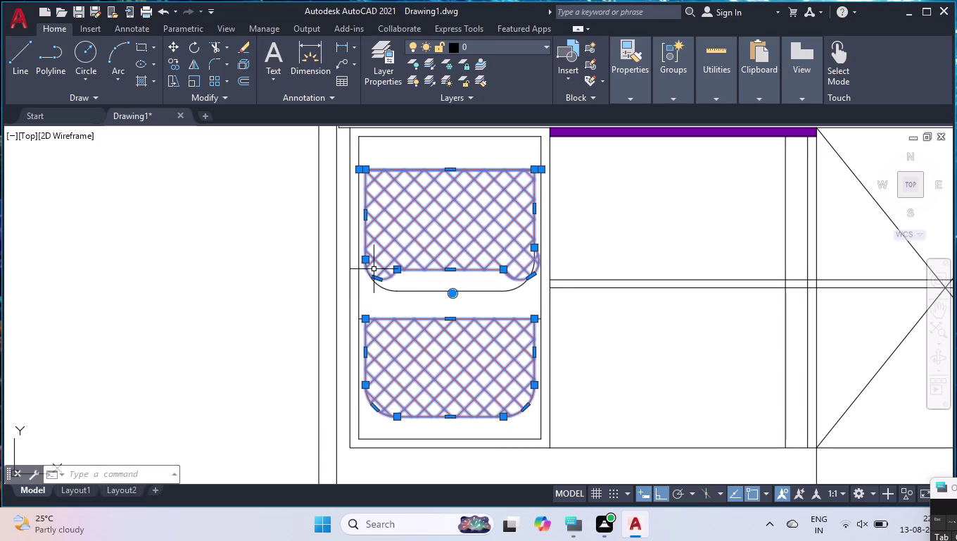
click(375, 279)
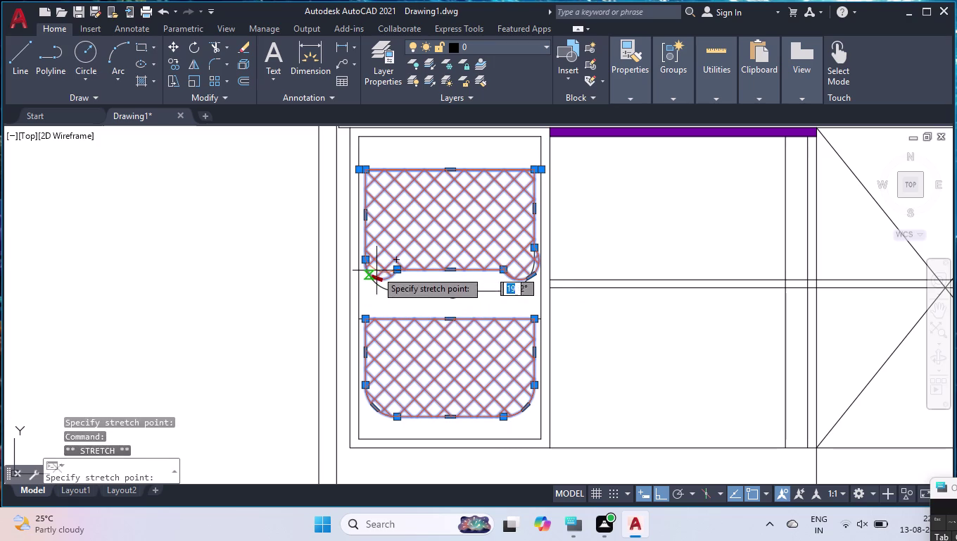
click(377, 271)
Drag the remaining lower corner grips onto the curved outline and end editing.
scroll(up, 3)
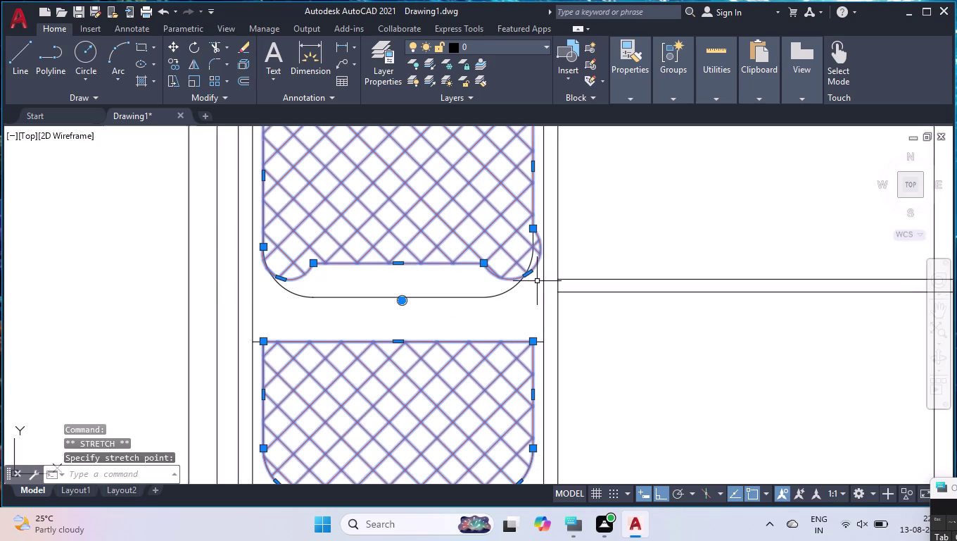
scroll(up, 3)
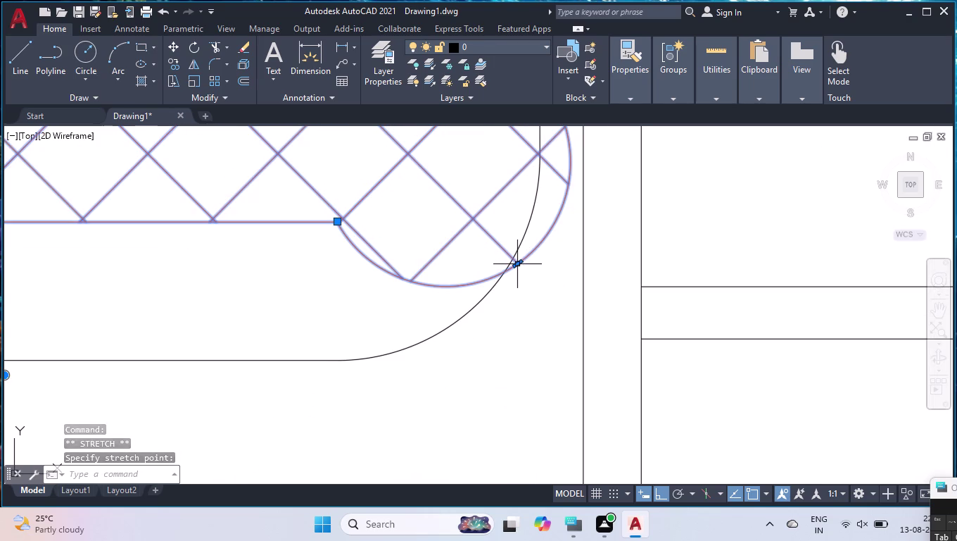
click(518, 262)
scroll(down, 3)
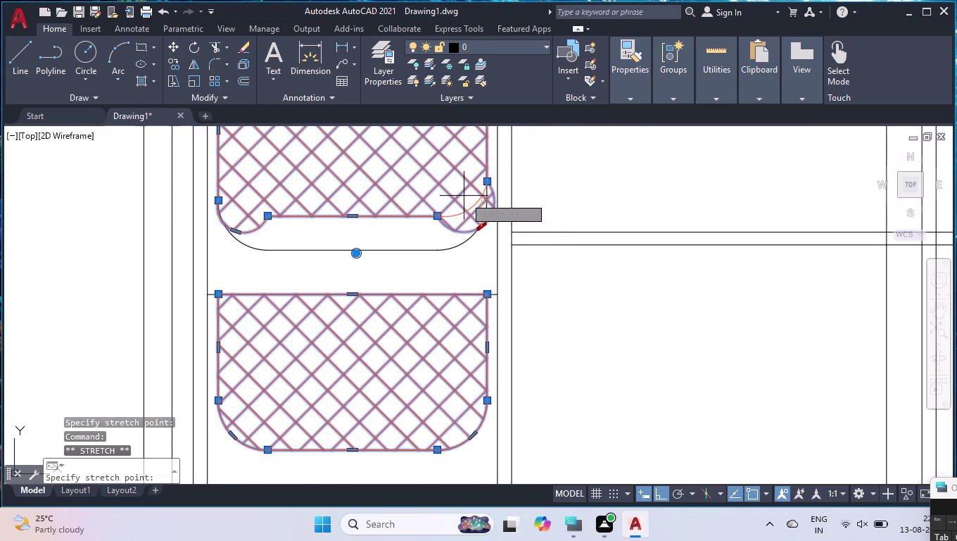
click(464, 194)
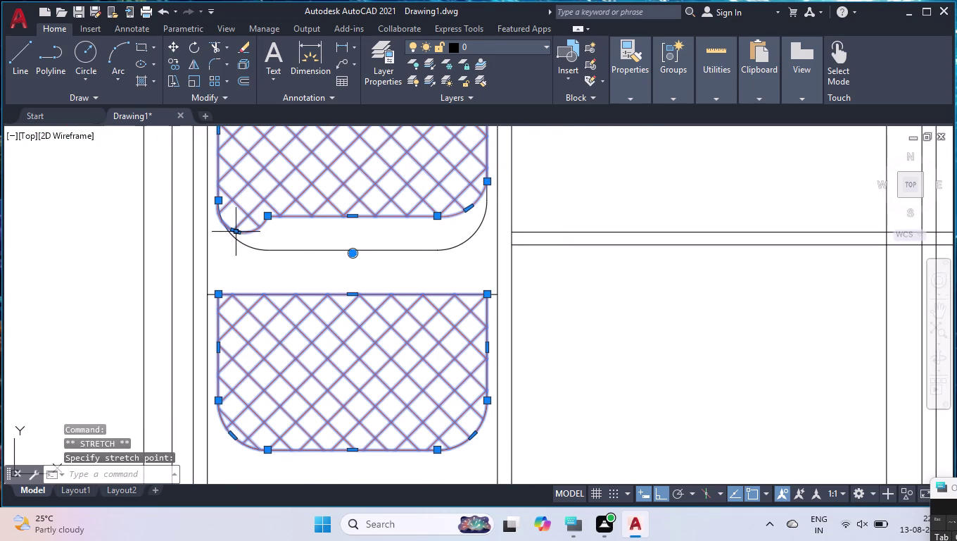
scroll(up, 3)
click(232, 245)
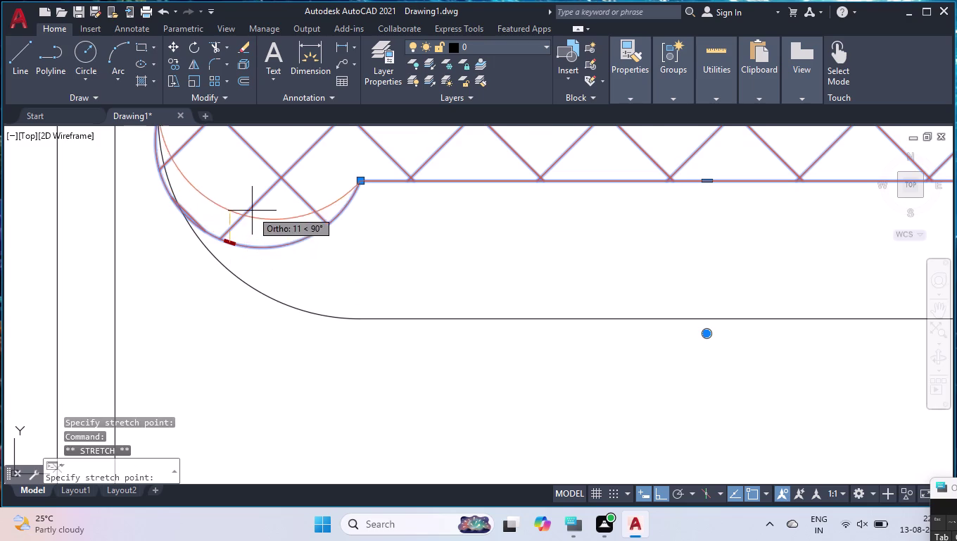
scroll(down, 3)
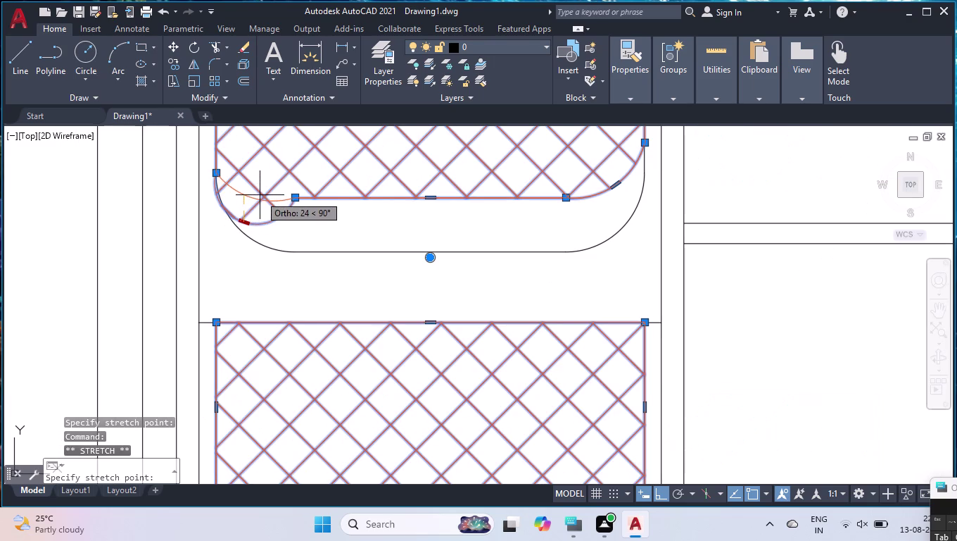
scroll(down, 3)
click(256, 203)
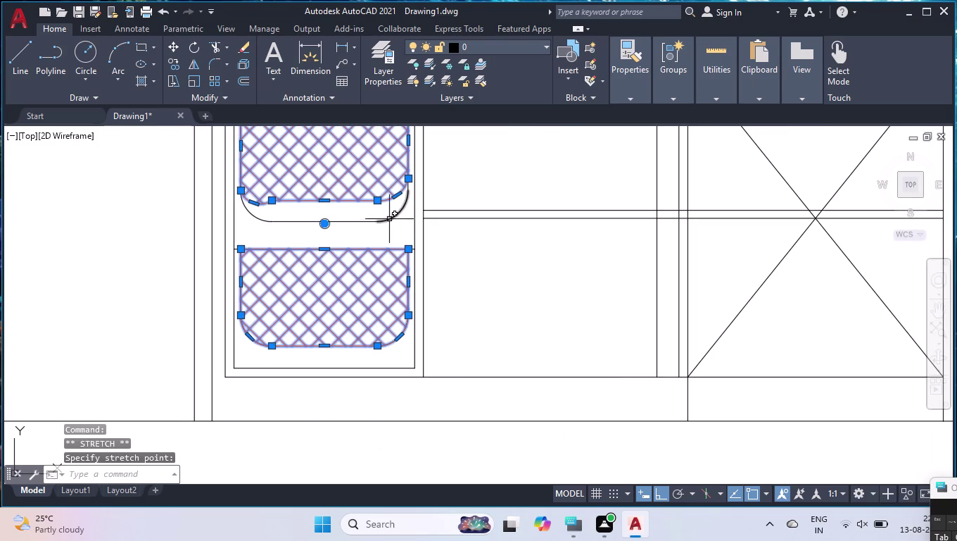
key(Return)
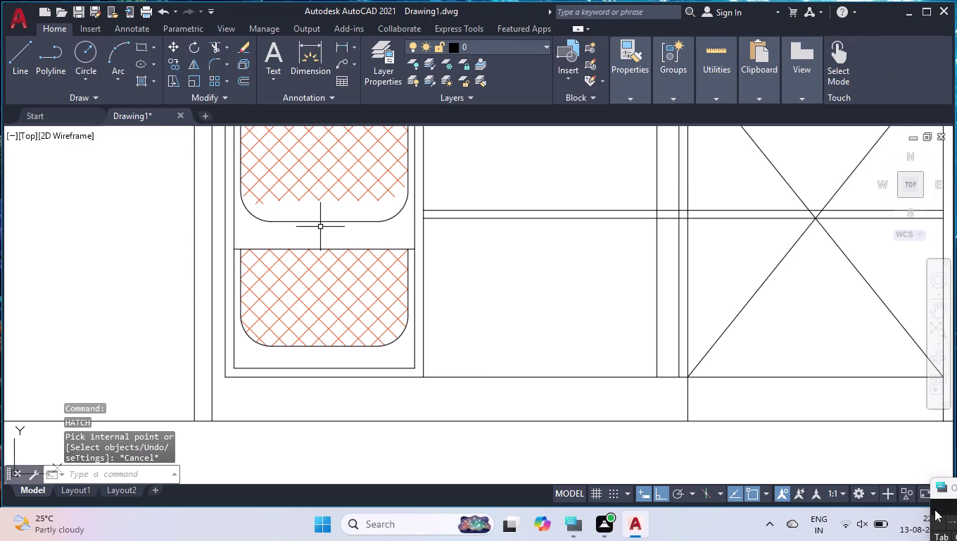
Stretch the upper hatch's bottom edge grips upward.
click(336, 223)
click(326, 224)
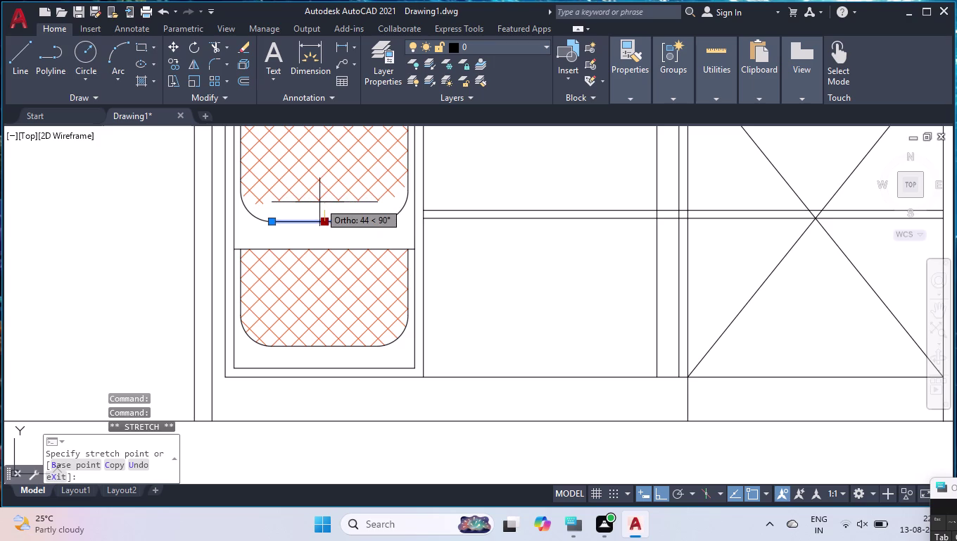
click(319, 202)
scroll(up, 3)
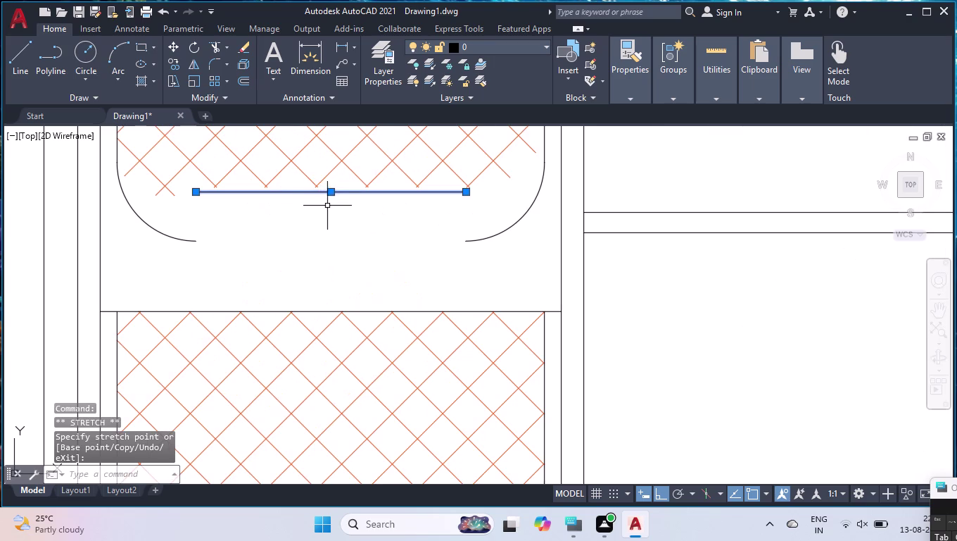
scroll(up, 3)
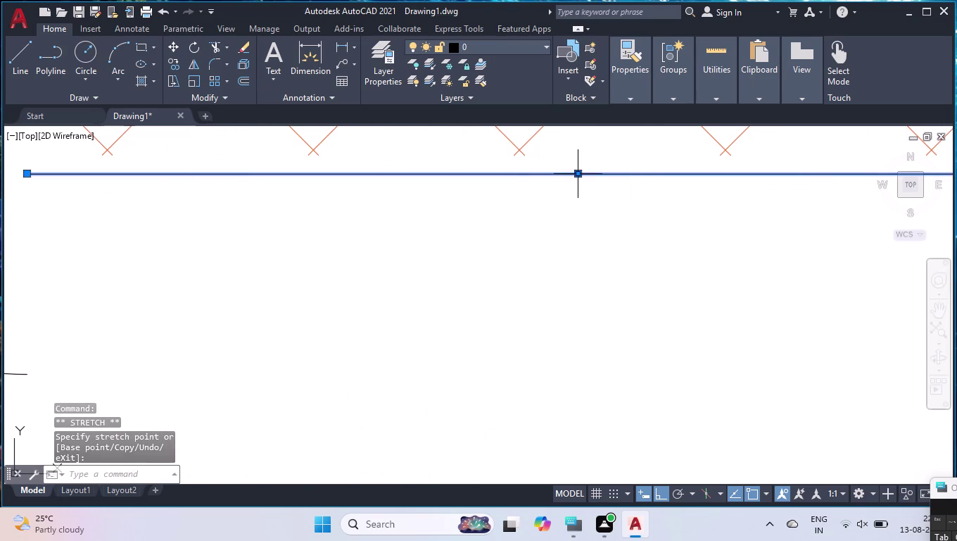
click(577, 177)
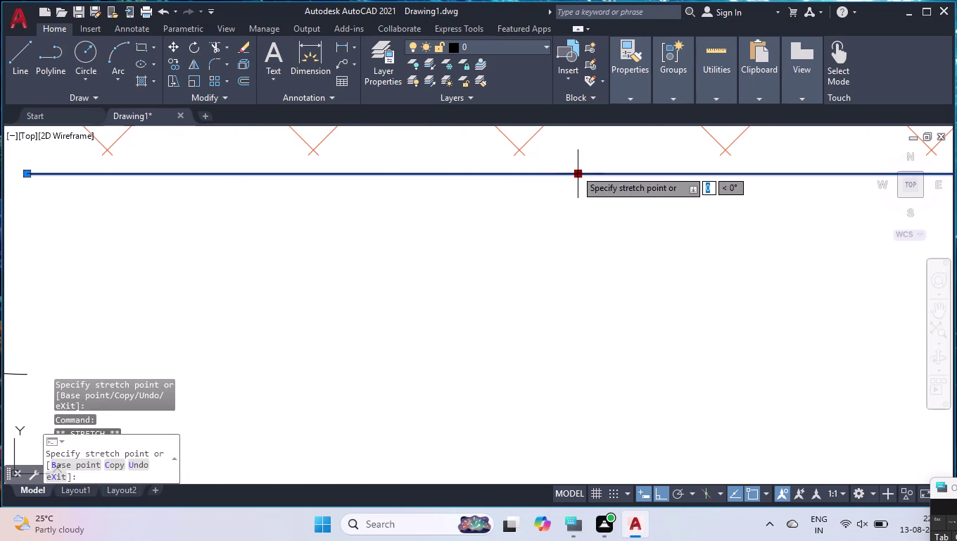
click(572, 157)
scroll(down, 3)
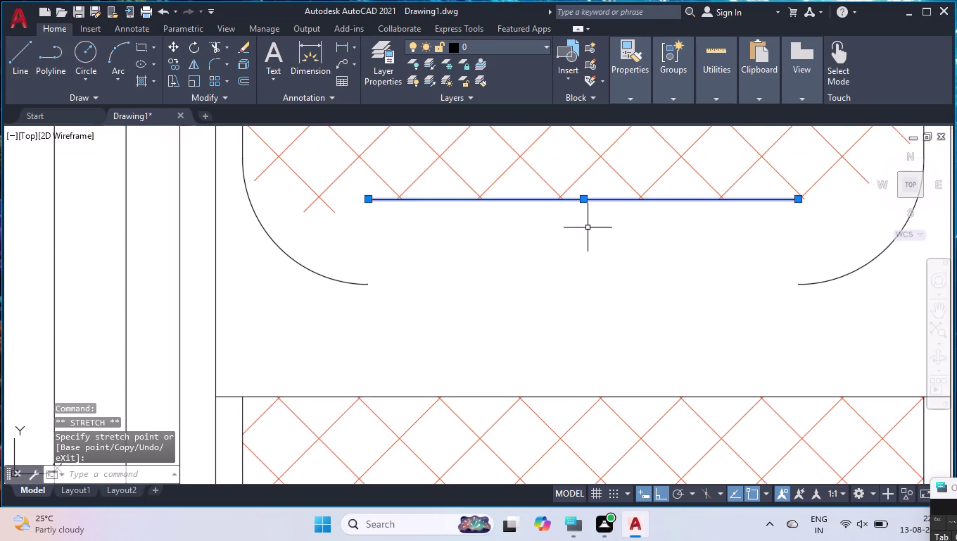
scroll(down, 3)
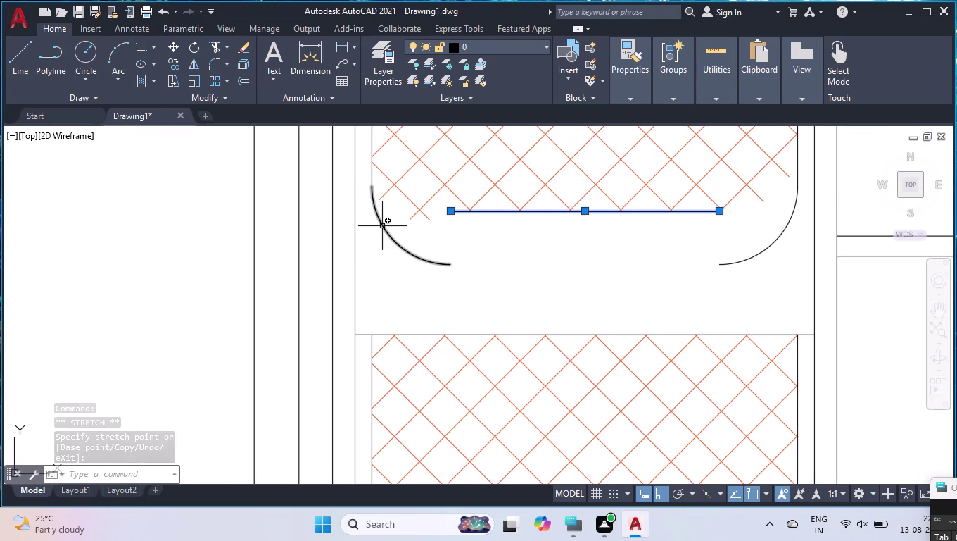
Move the lower-left corner arc's end point onto the bottom edge.
click(383, 224)
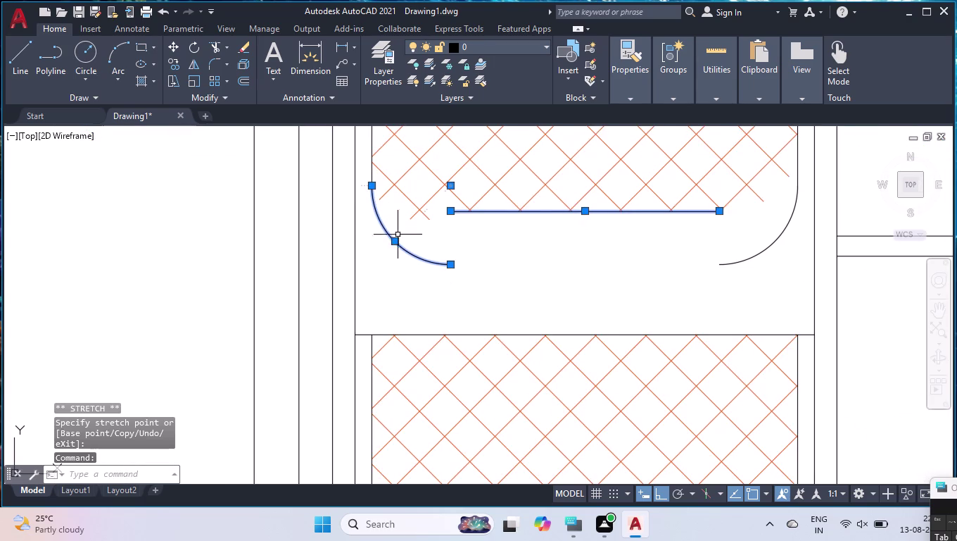
click(451, 187)
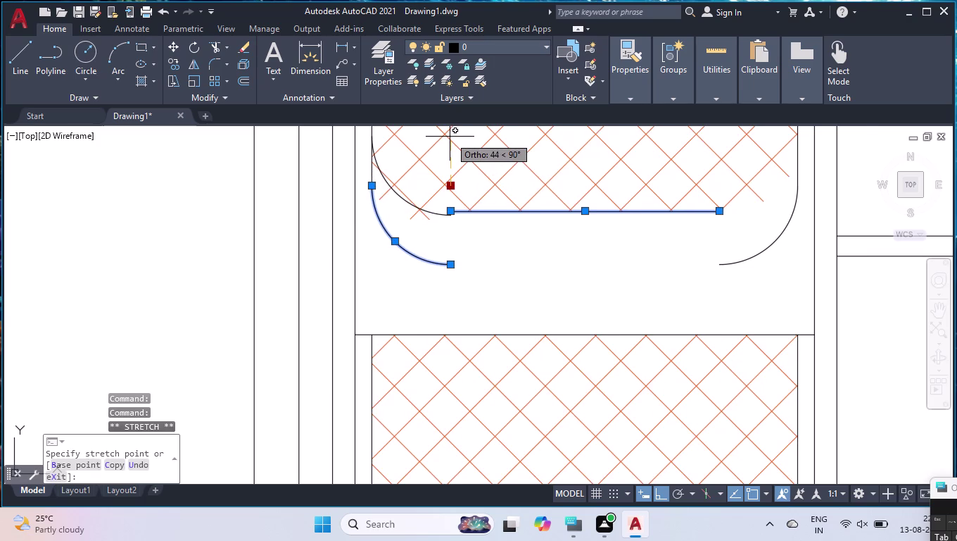
scroll(down, 3)
scroll(up, 3)
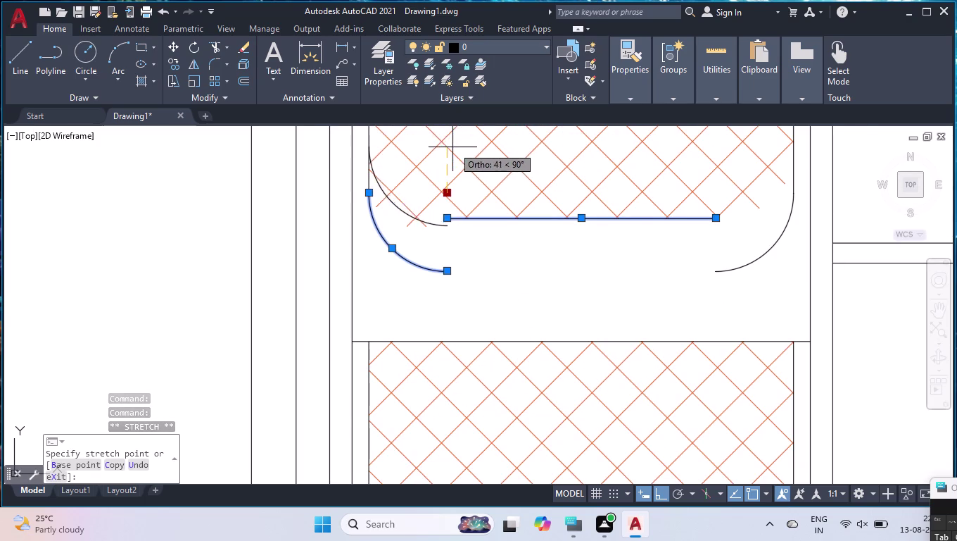
click(456, 139)
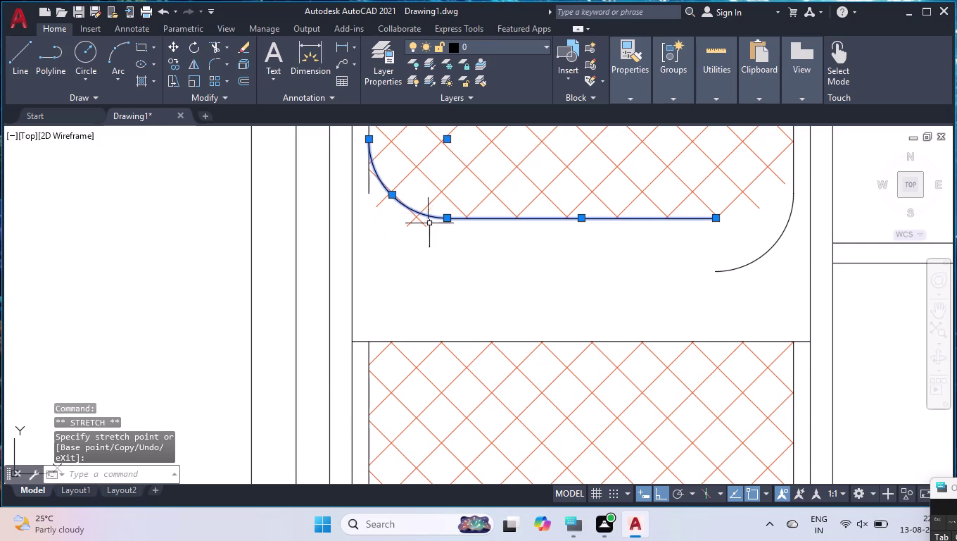
scroll(down, 3)
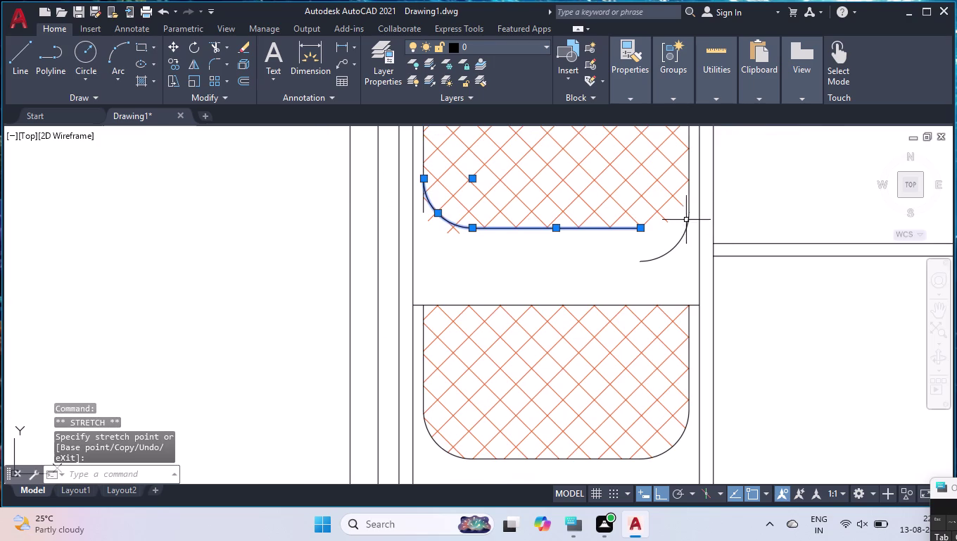
scroll(down, 3)
click(686, 158)
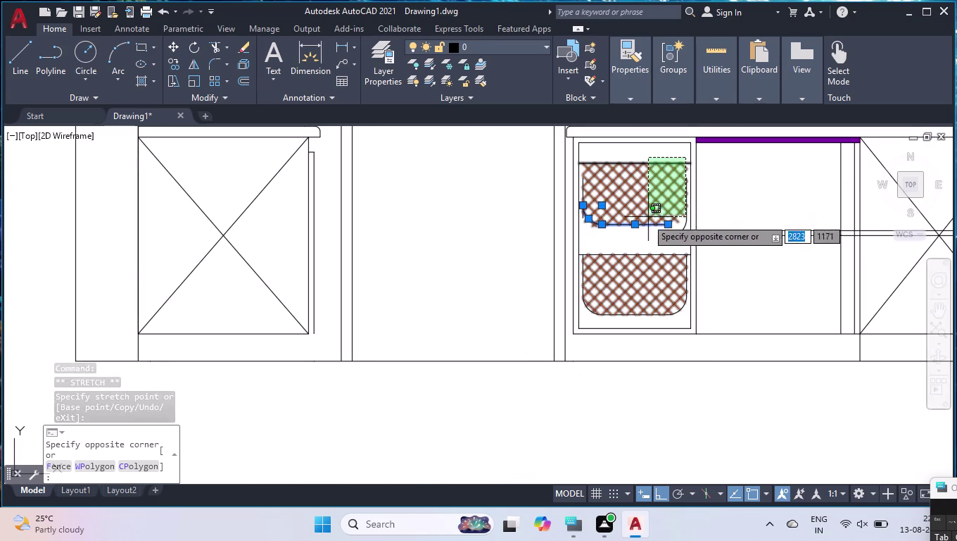
Window-select and delete both crosshatch panels.
click(625, 236)
key(Delete)
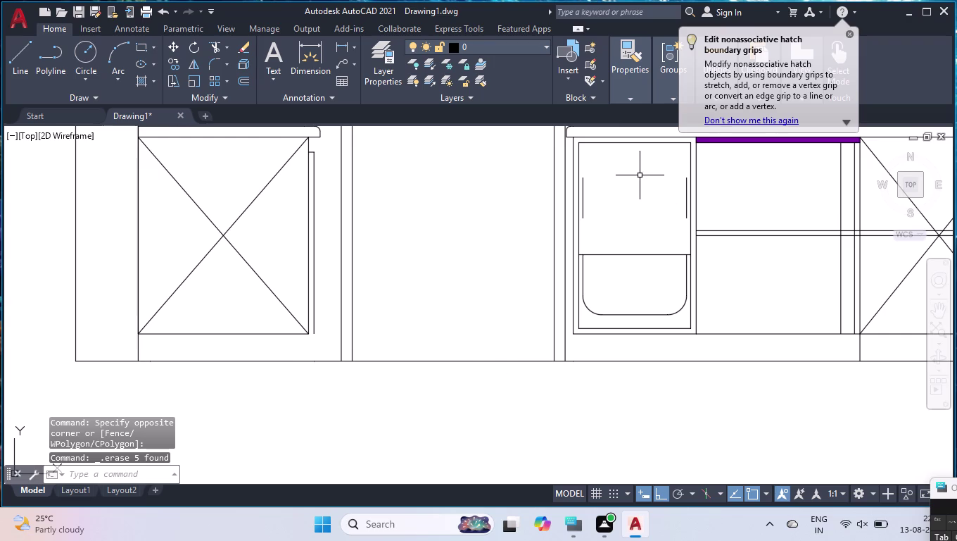
scroll(up, 3)
scroll(down, 3)
Delete the leftover left and right vertical lines.
click(693, 198)
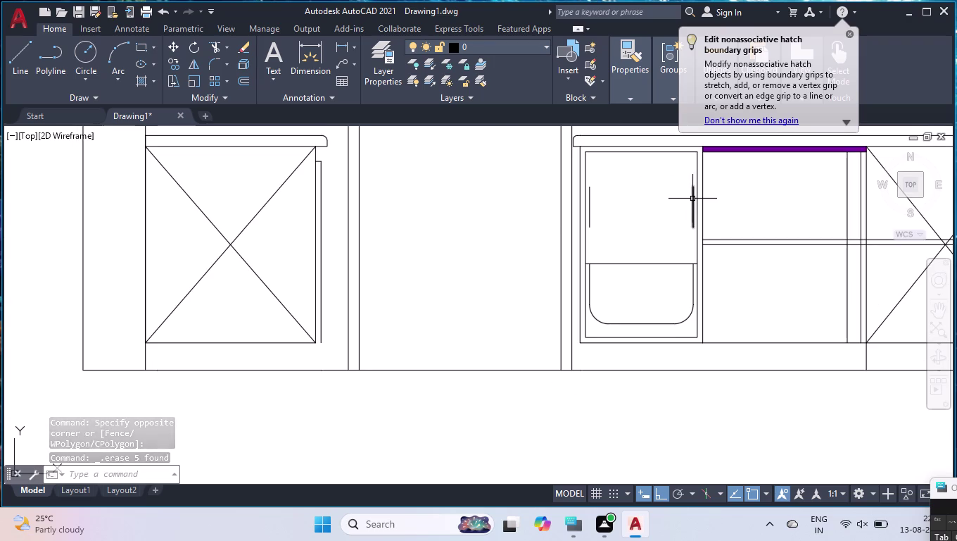
click(591, 212)
key(Delete)
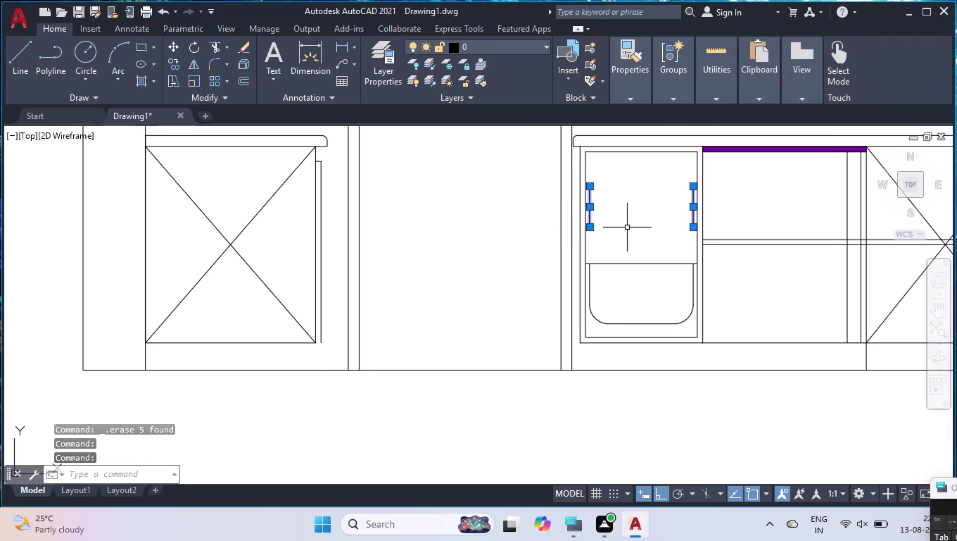
key(l)
key(Return)
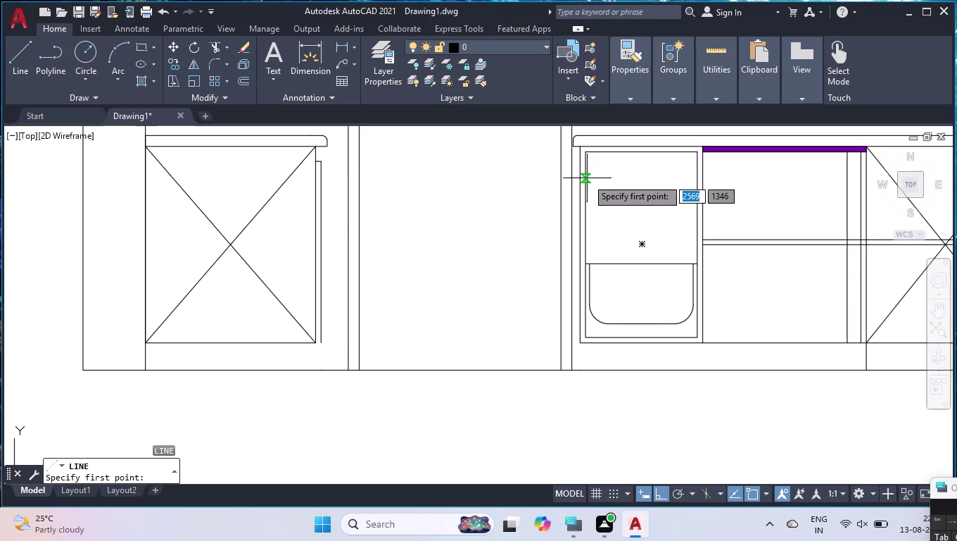
Draw a horizontal line across the cabinet from left side to right side.
scroll(up, 3)
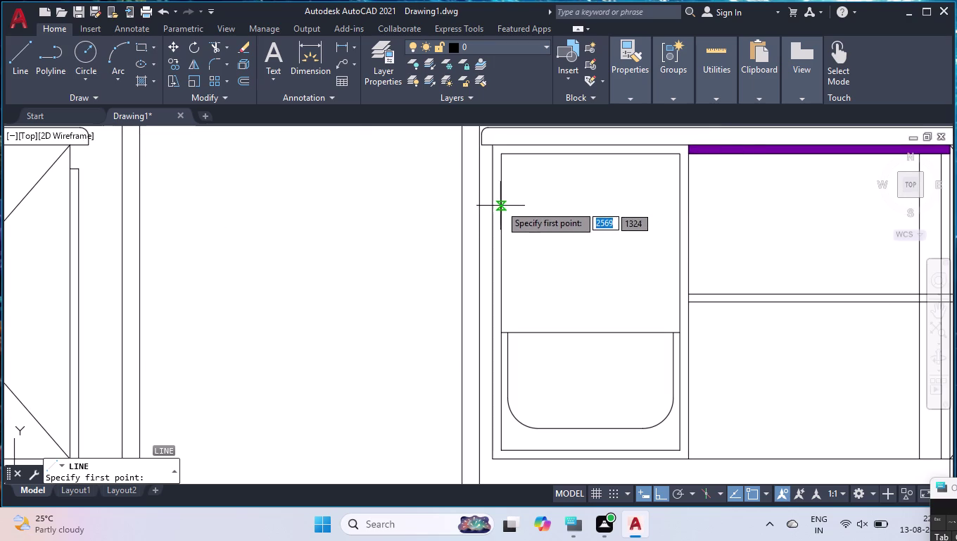
click(501, 201)
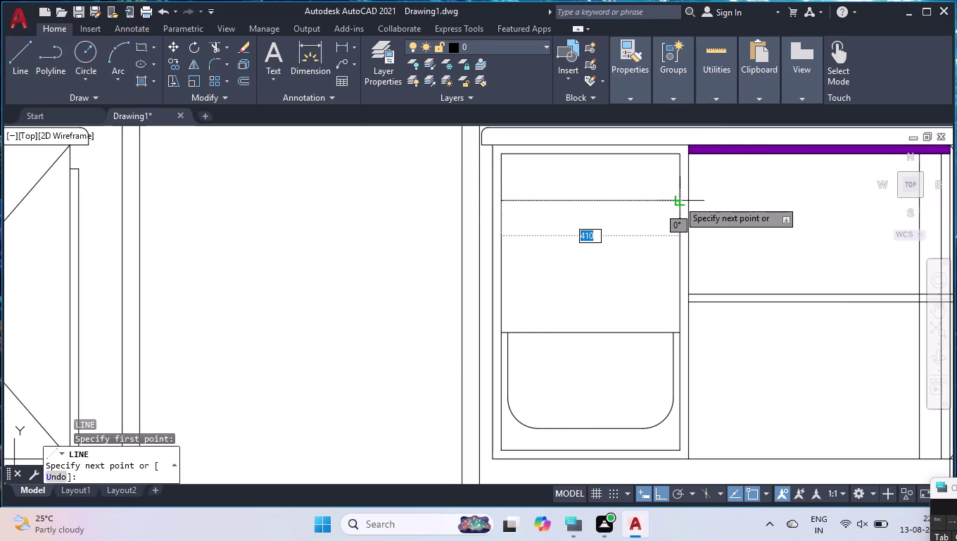
click(677, 202)
key(Return)
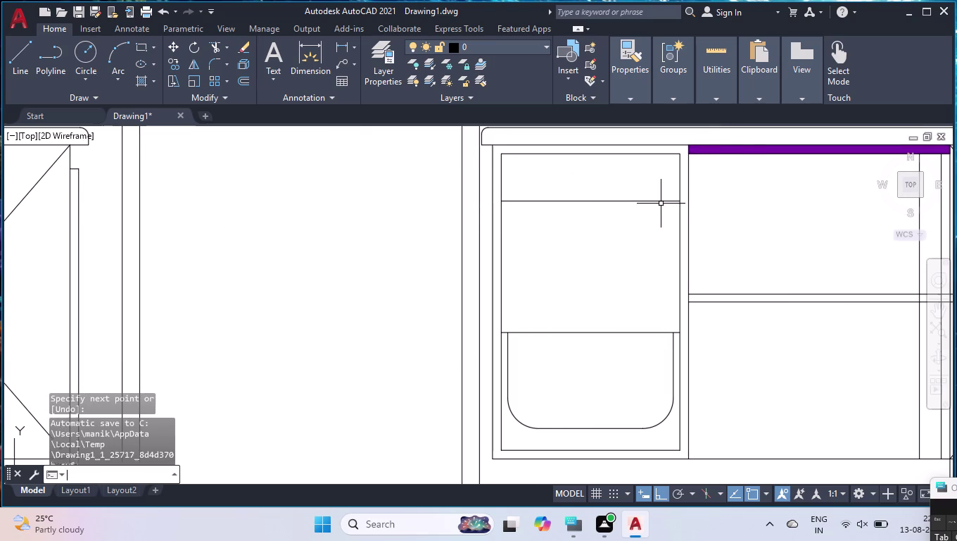
Extend the cabinet's inner side lines with EX.
text(EX)
key(Return)
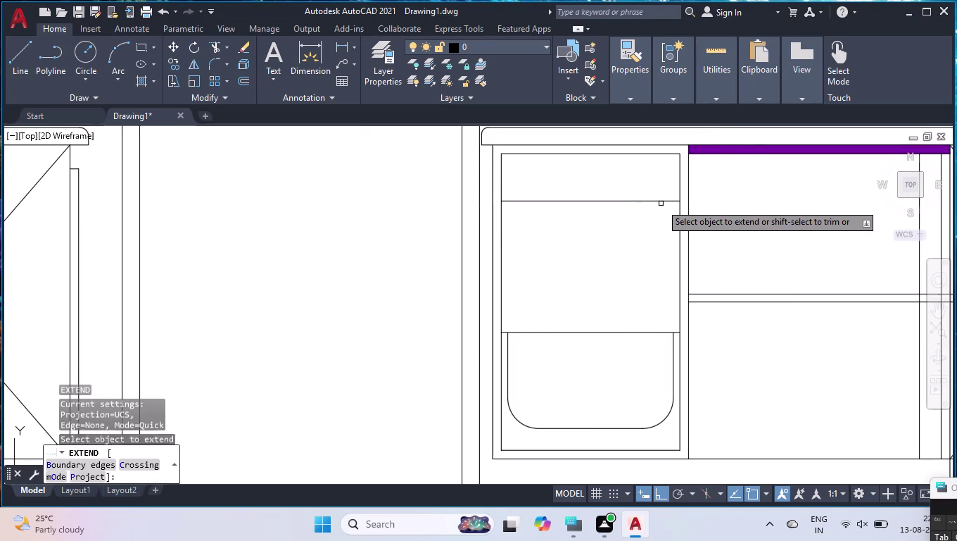
click(508, 359)
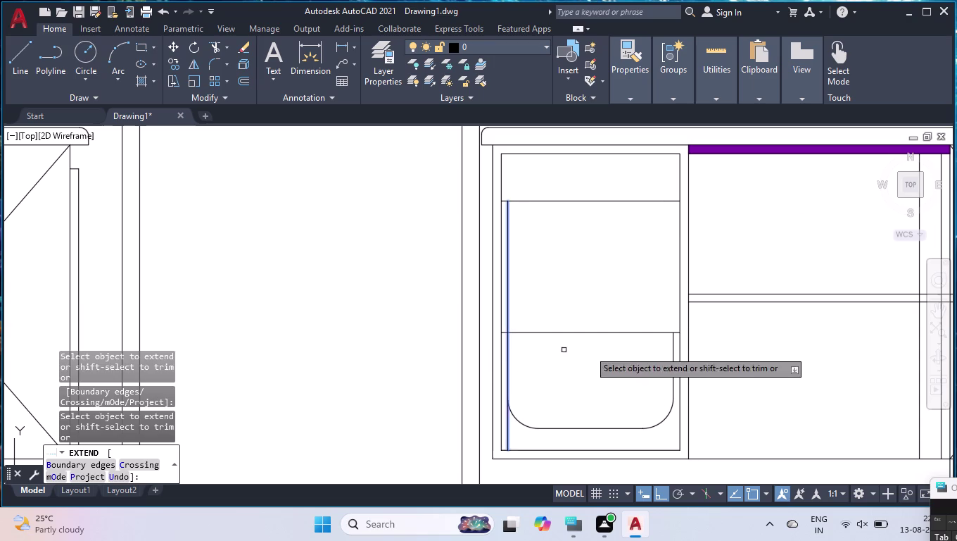
click(672, 357)
key(Return)
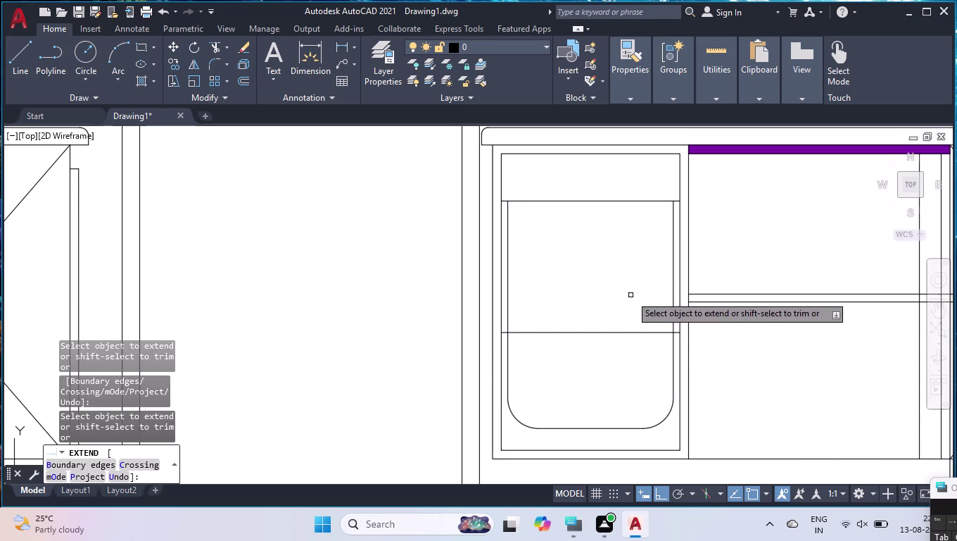
Draw a horizontal line between the left and right inner side lines.
key(l)
key(Return)
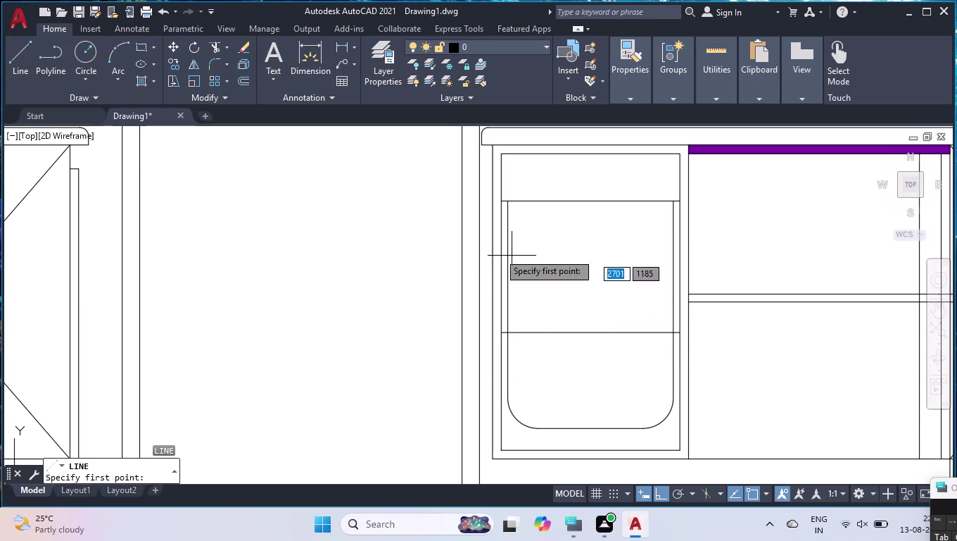
click(507, 297)
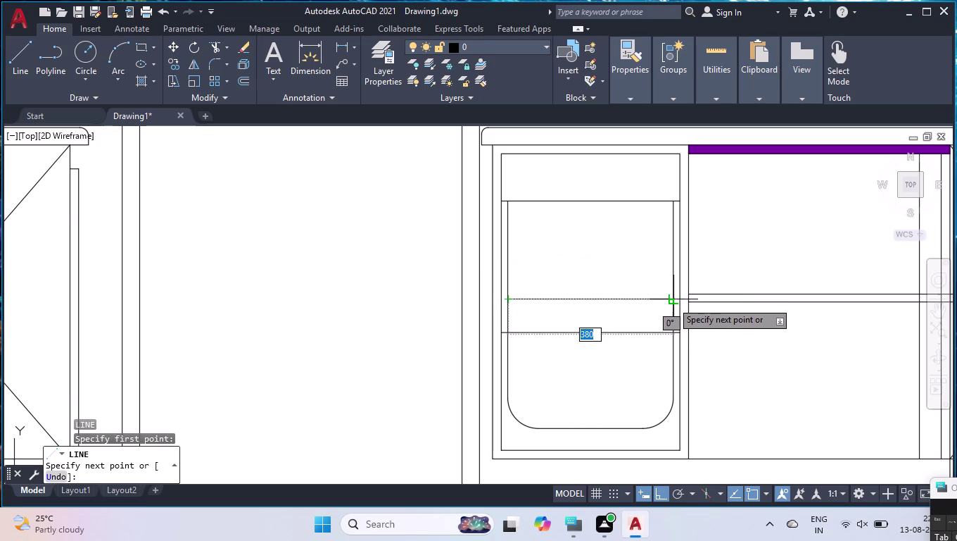
click(673, 302)
key(Return)
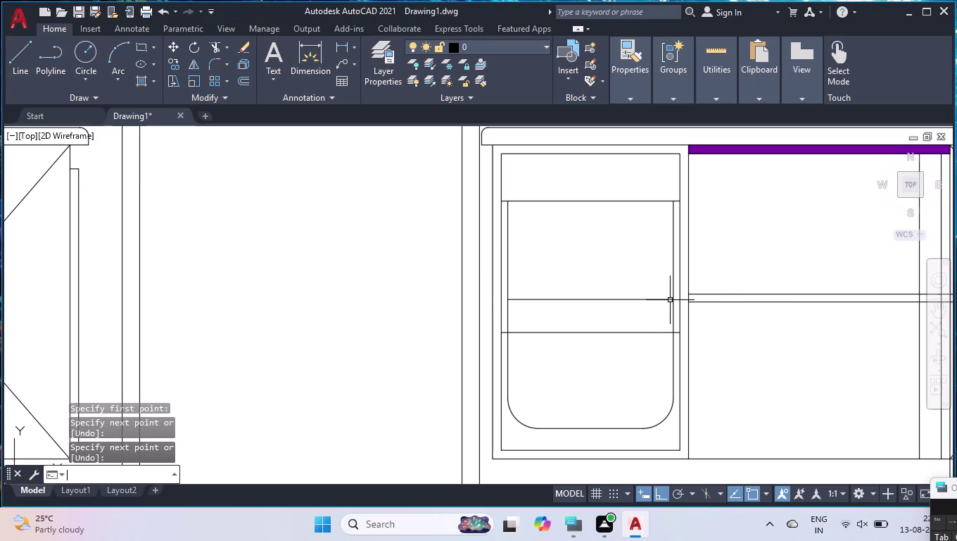
text(TR)
key(Return)
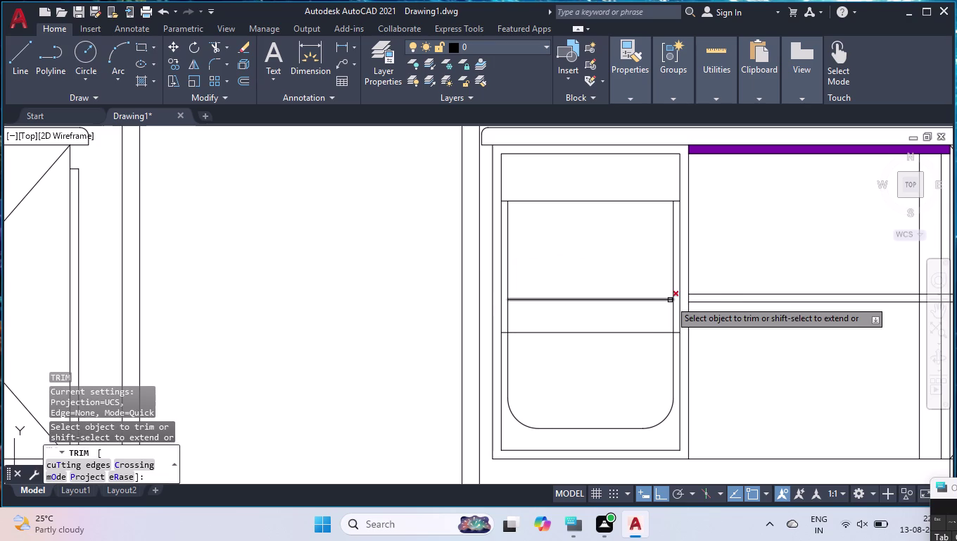
Trim the overhanging ends of the new horizontal line.
click(670, 320)
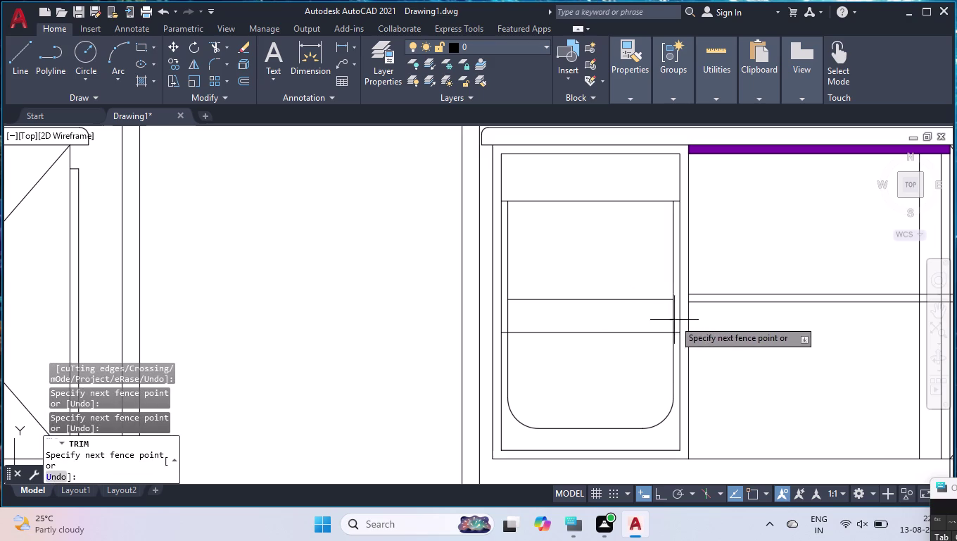
click(673, 319)
click(507, 316)
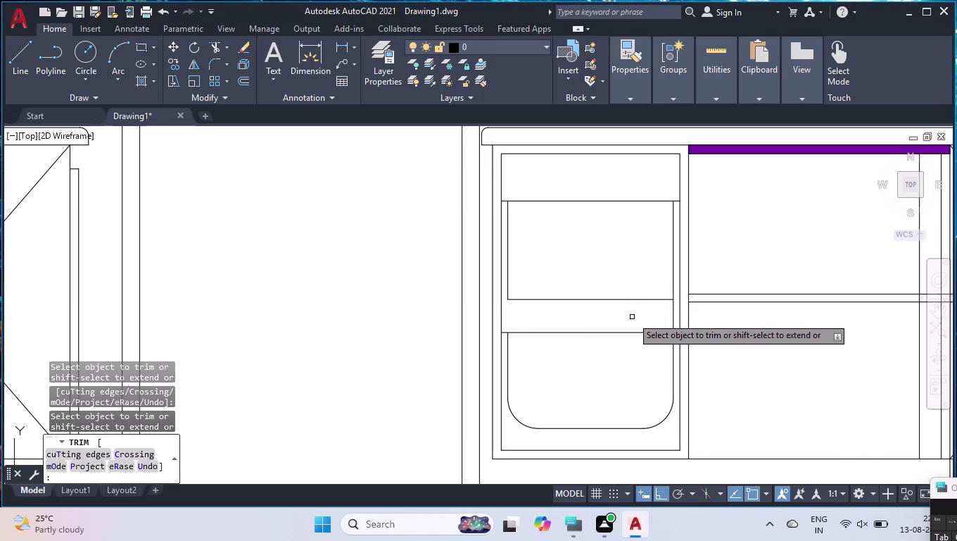
click(671, 310)
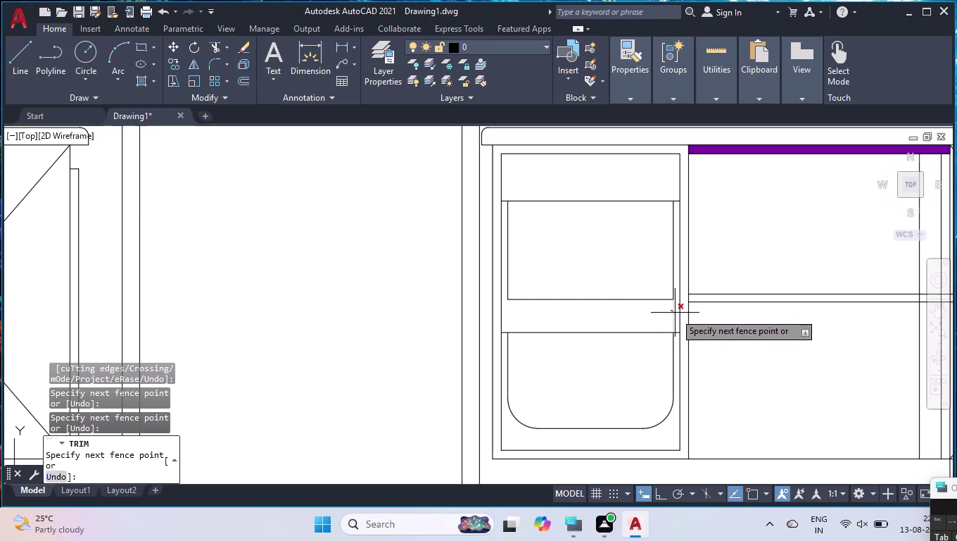
click(675, 313)
key(Return)
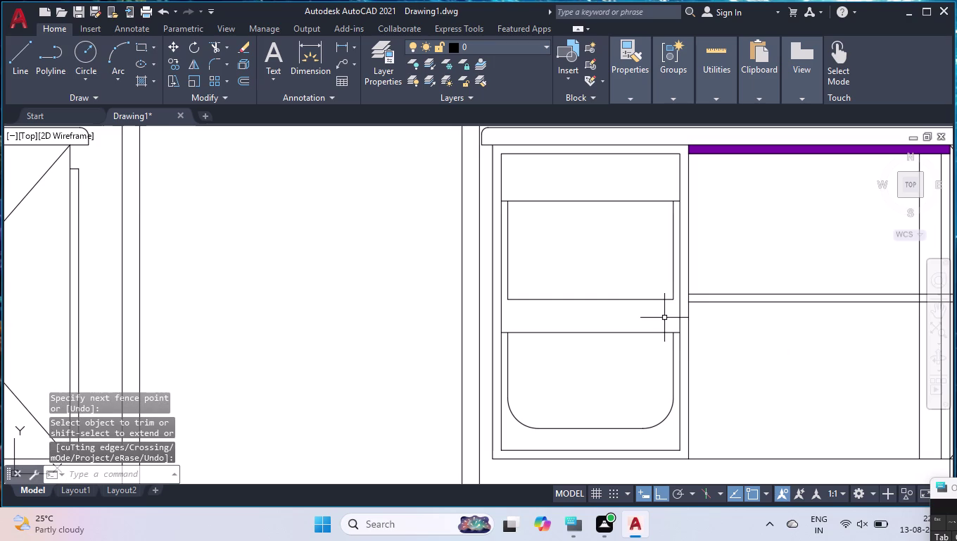
Fillet the upper box's lower right and lower left corners at radius 70.
key(f)
key(Return)
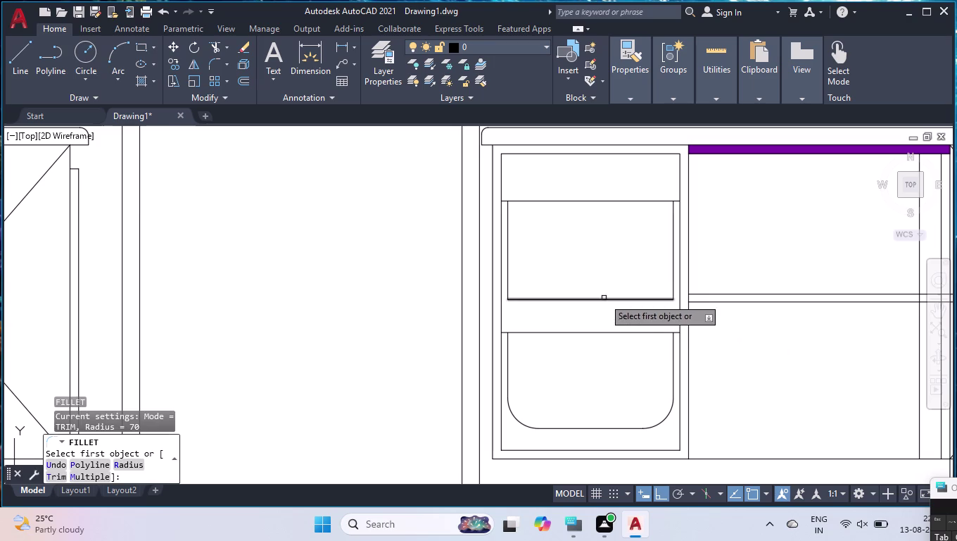
click(643, 300)
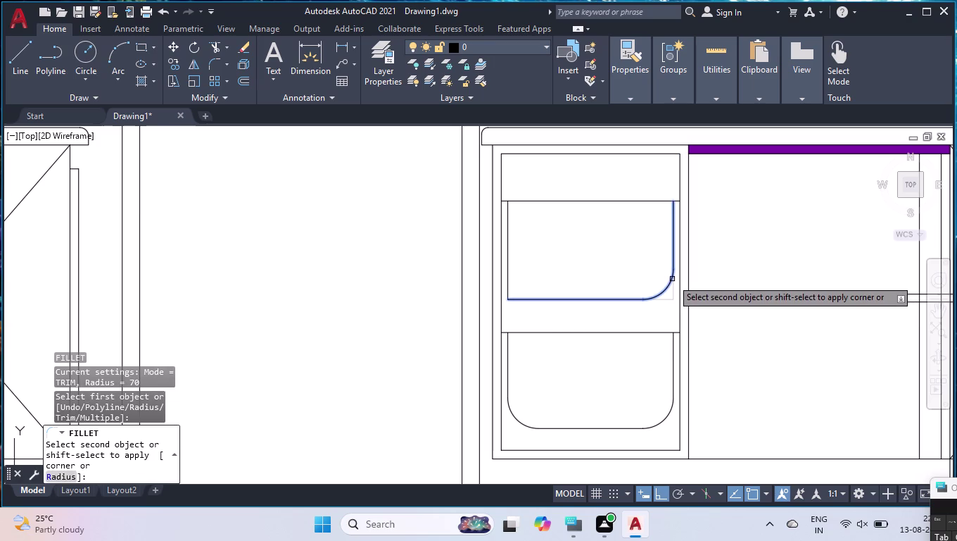
click(672, 279)
key(space)
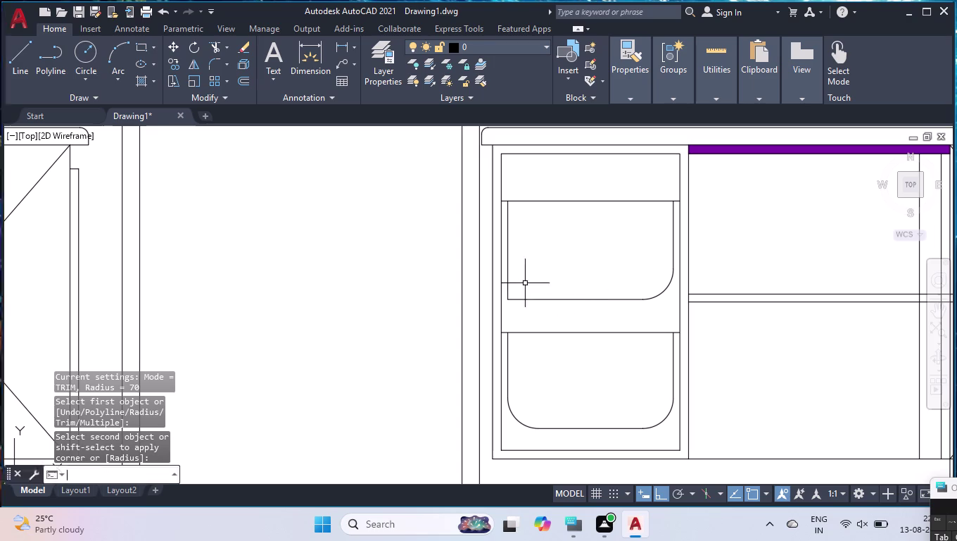
click(509, 261)
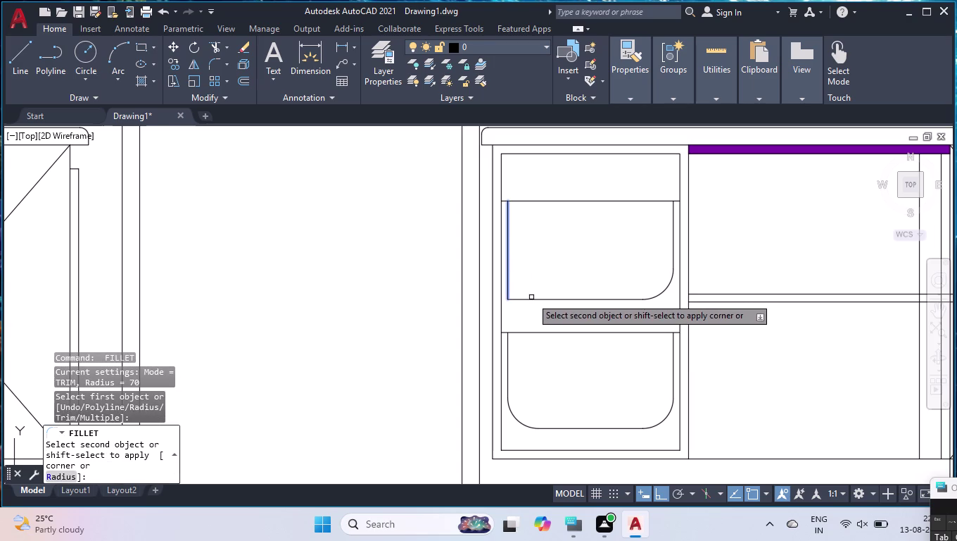
click(531, 300)
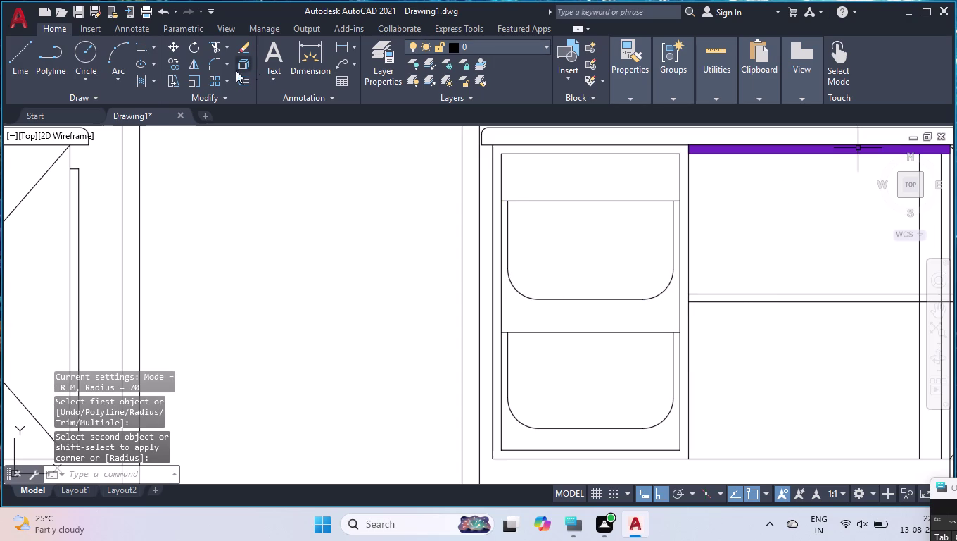
click(141, 77)
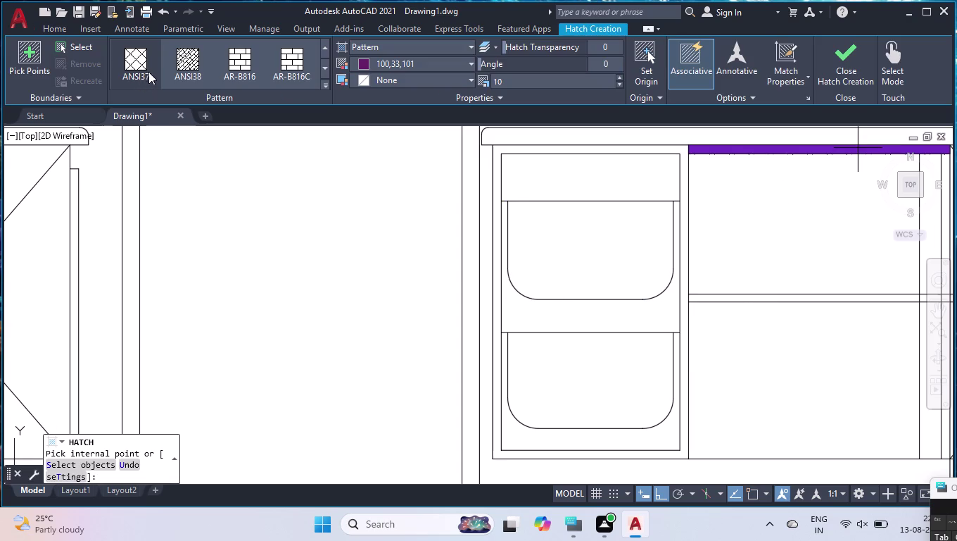
Set the hatch to an orange ANSI37 crosshatch and delete the wrongly placed hatch.
click(143, 64)
click(395, 61)
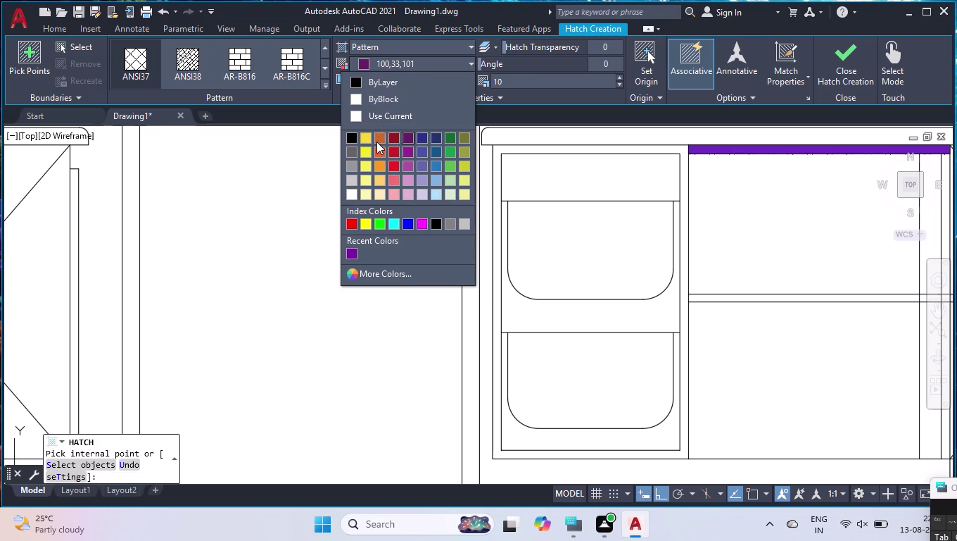
click(379, 148)
click(591, 229)
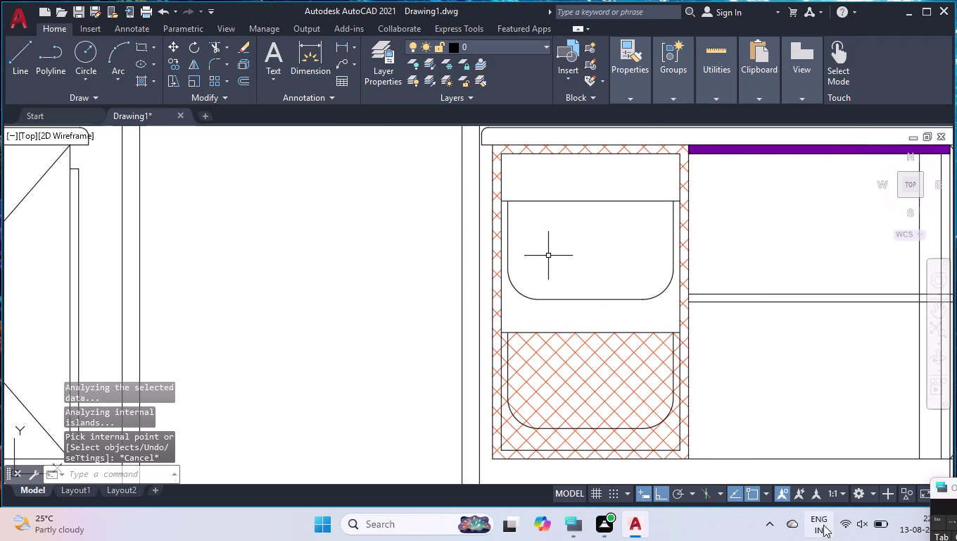
click(593, 391)
key(Delete)
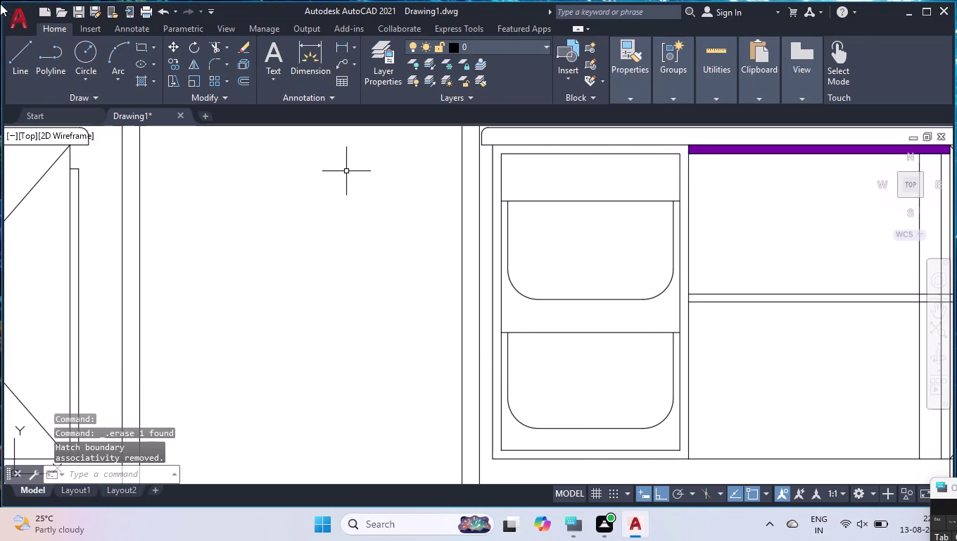
Fill the upper and lower rounded boxes with the orange crosshatch.
click(144, 83)
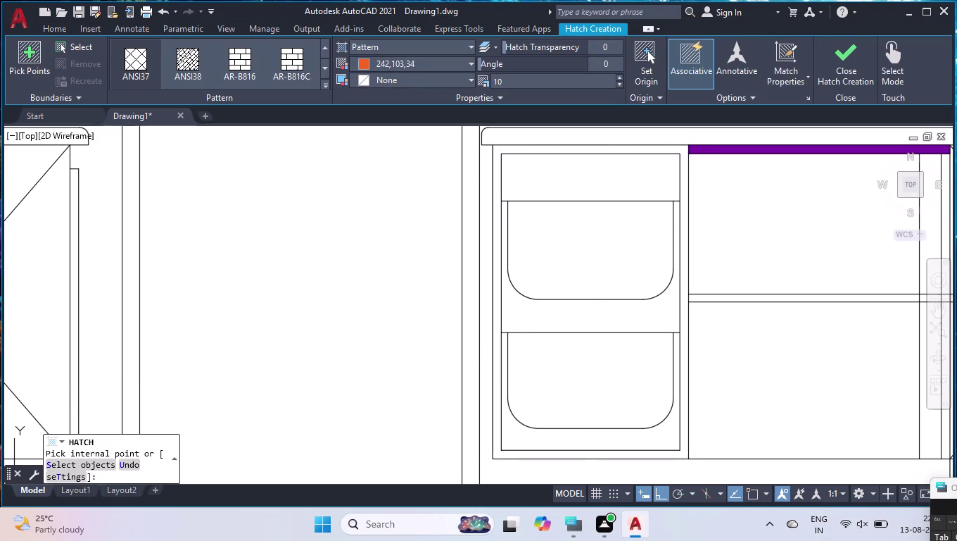
click(574, 228)
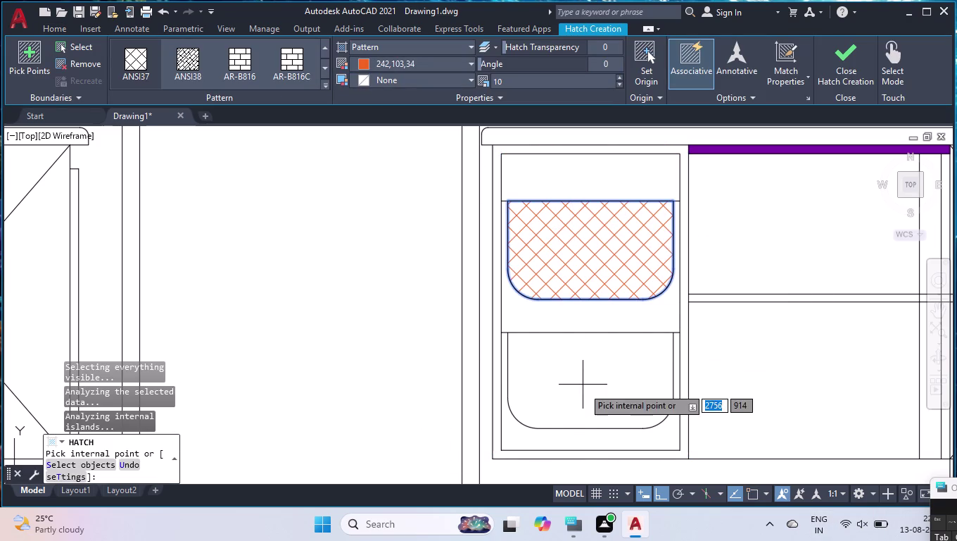
click(582, 386)
key(Return)
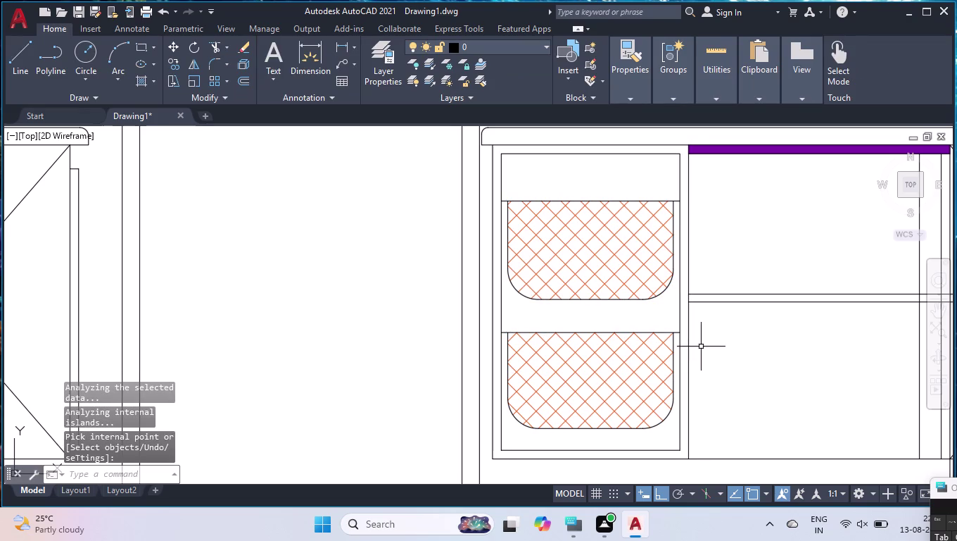
scroll(down, 3)
scroll(down, 3)
scroll(down, 3)
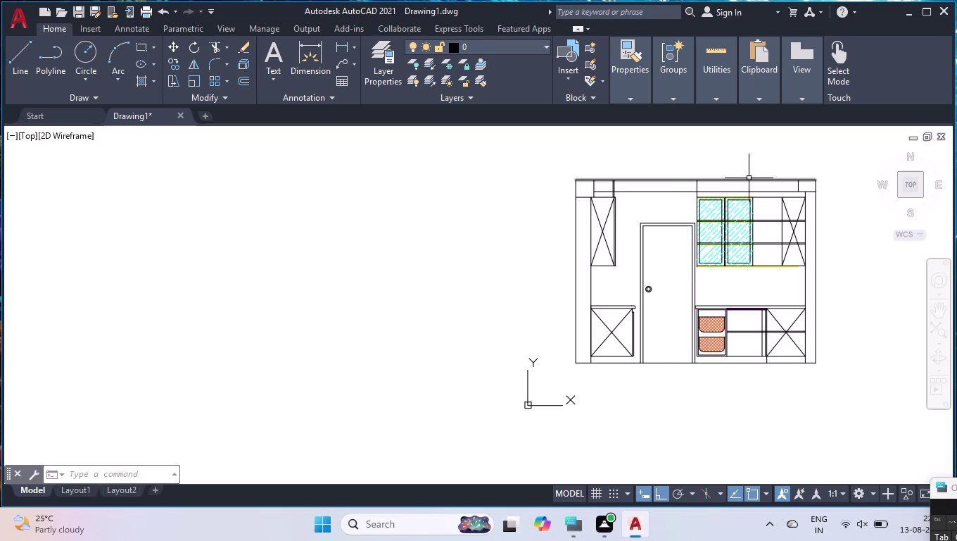
Fill the left wall strip with a diagonal line hatch pattern.
scroll(up, 3)
scroll(up, 3)
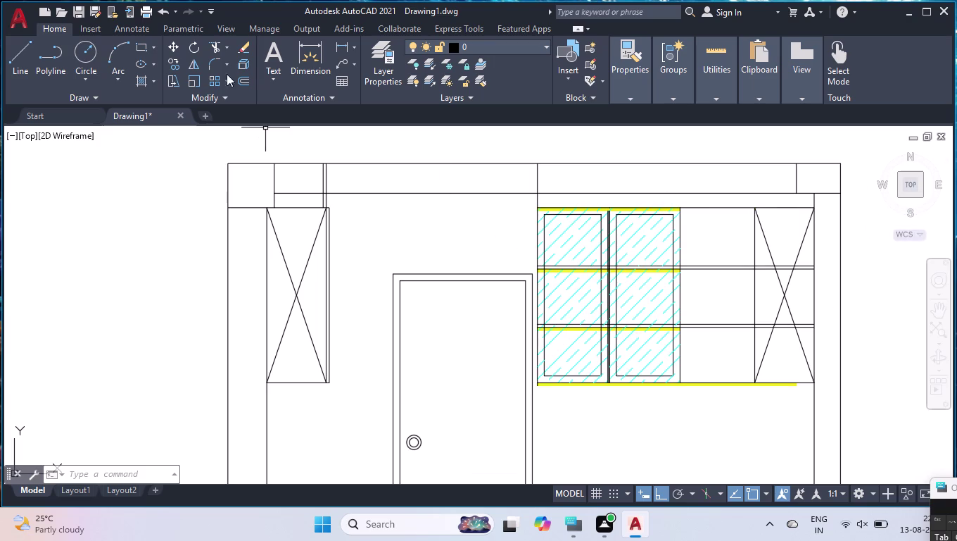
click(143, 86)
scroll(up, 3)
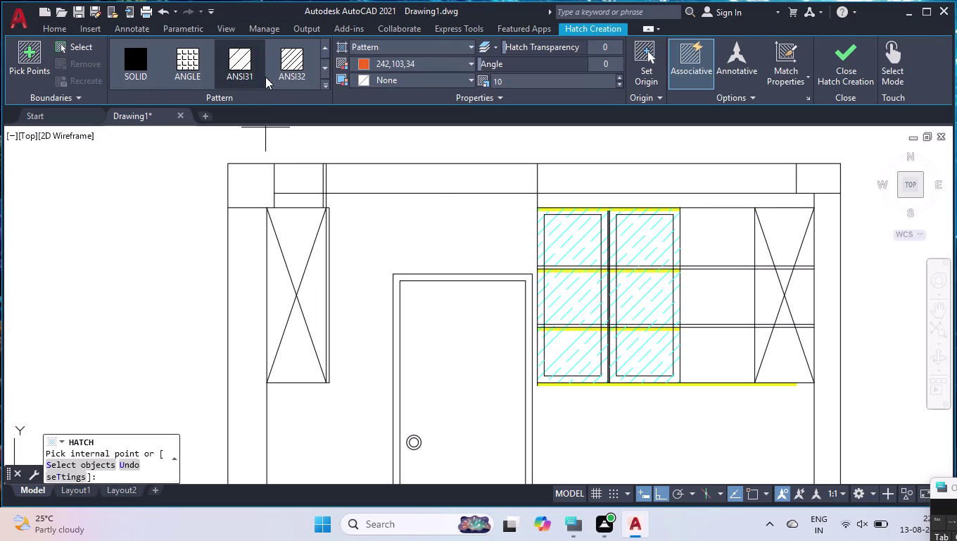
scroll(up, 3)
click(293, 61)
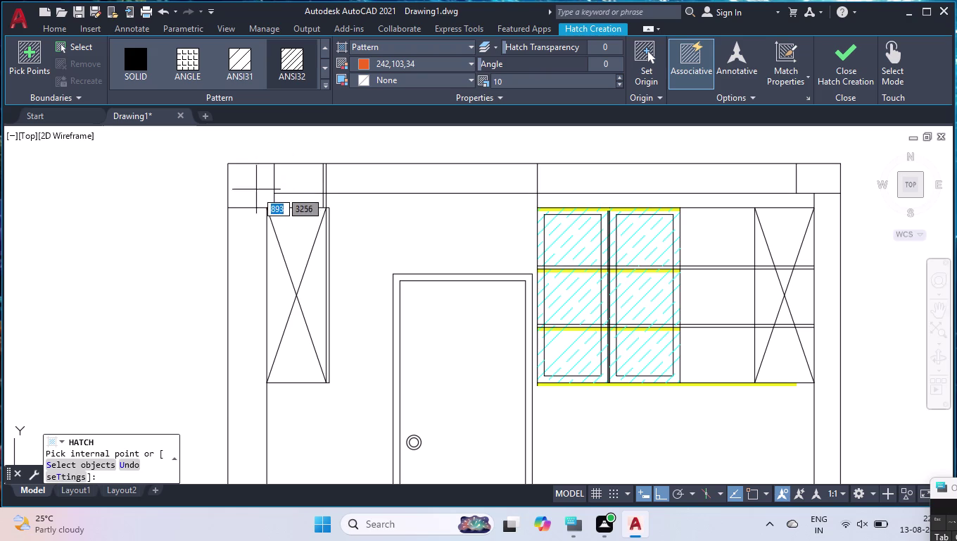
click(247, 235)
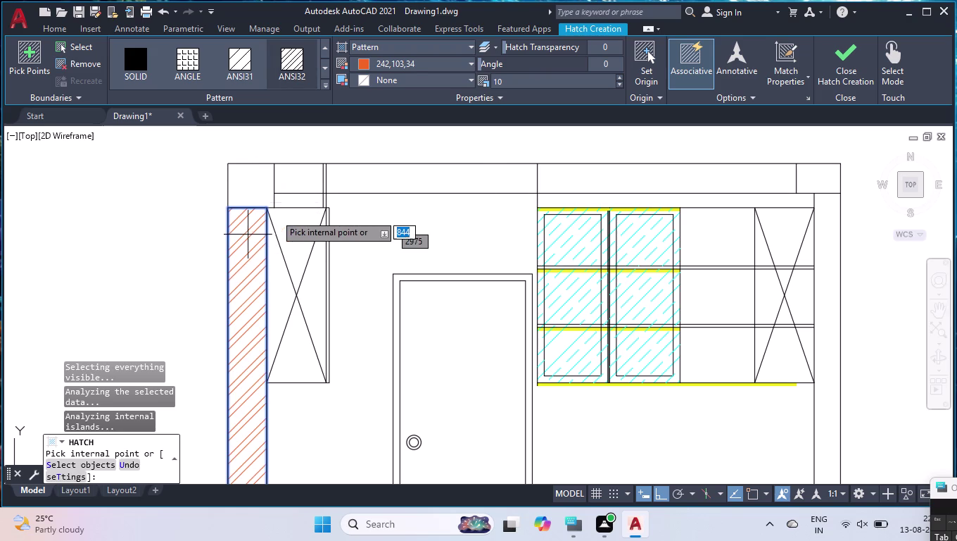
Adjust the wall hatch angle, make it black, and fill the right wall strip.
drag(501, 62, 503, 62)
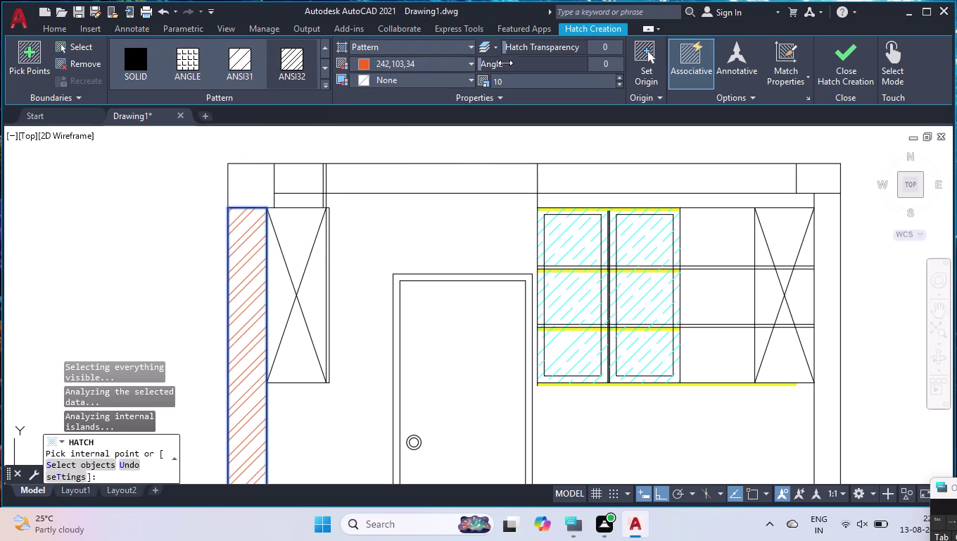
drag(504, 62, 538, 65)
click(431, 59)
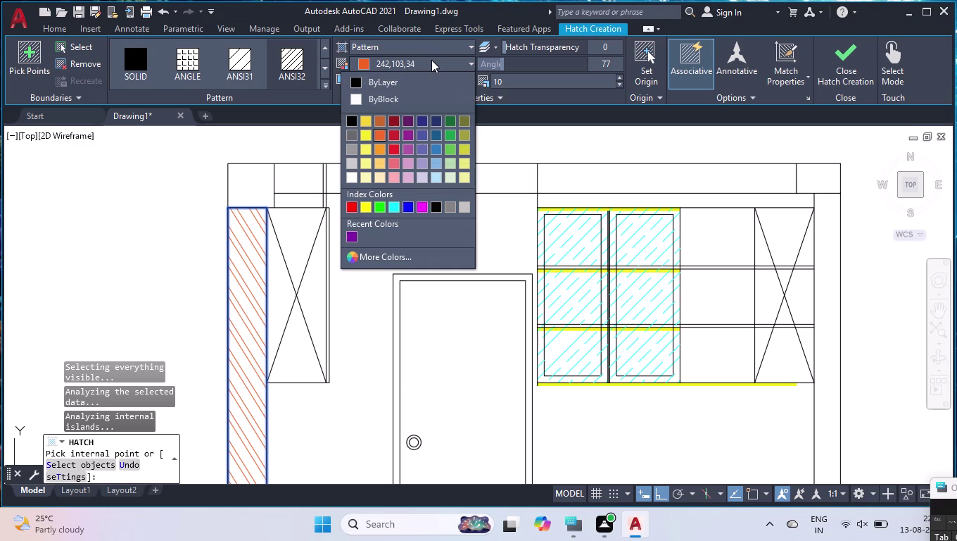
click(355, 122)
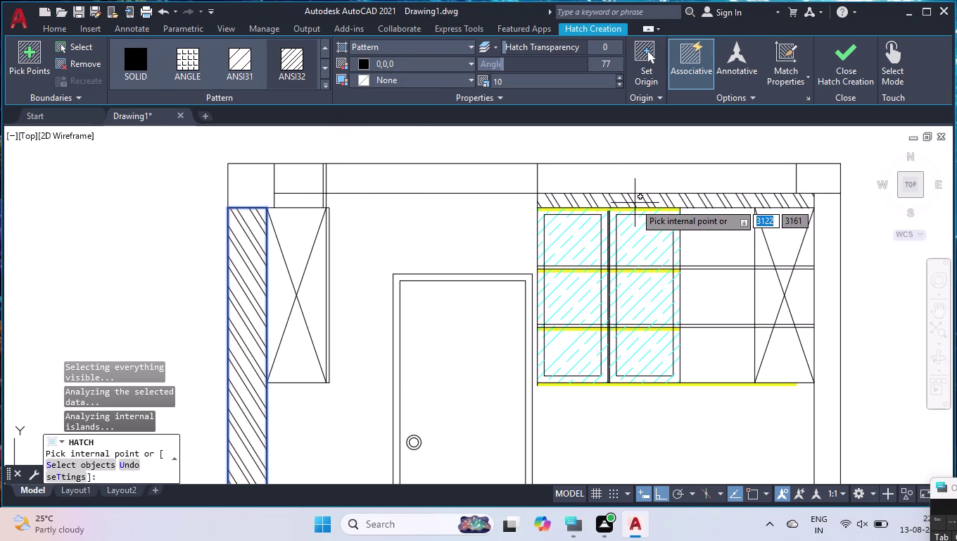
click(825, 236)
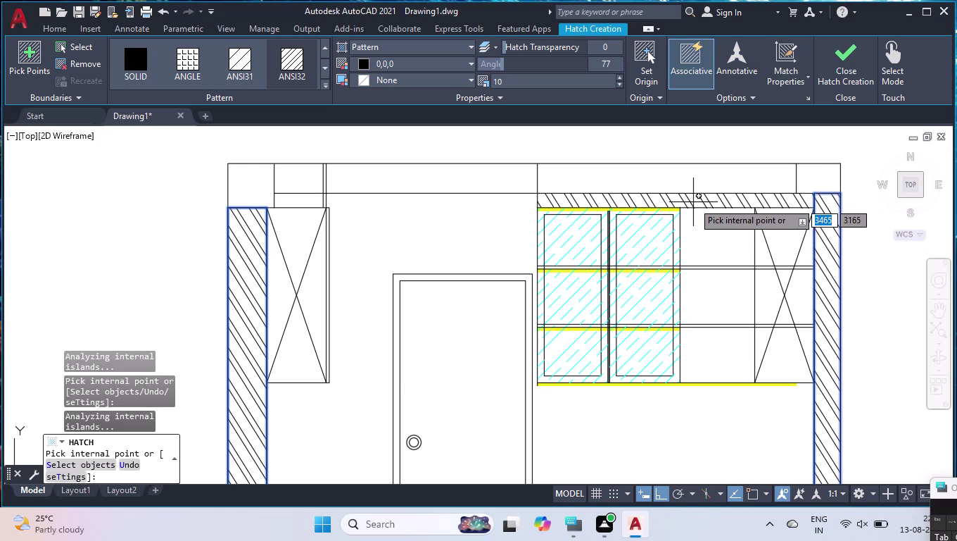
key(Return)
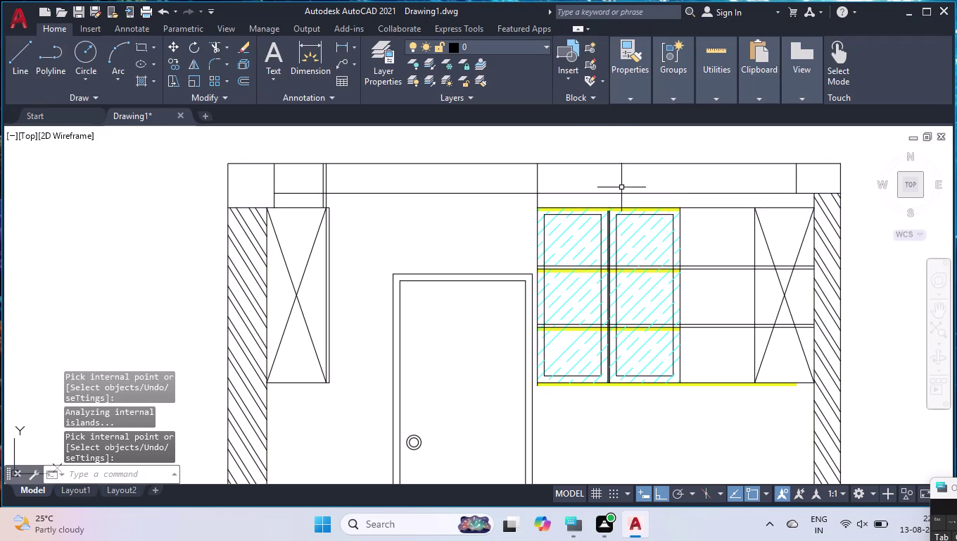
click(137, 82)
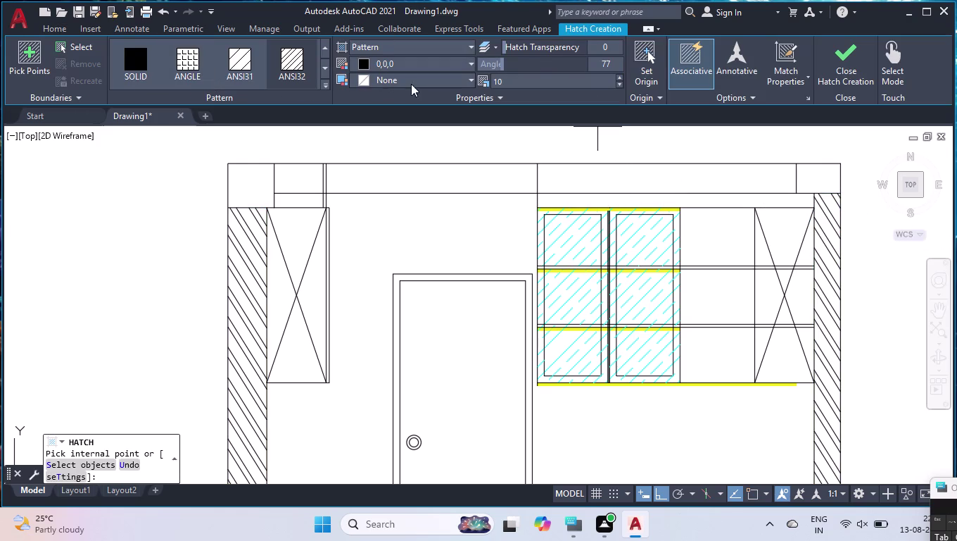
Fill the band above the wall cabinets with ANSI31, setting the angle to 90, then 45.
click(608, 64)
text(90)
key(Return)
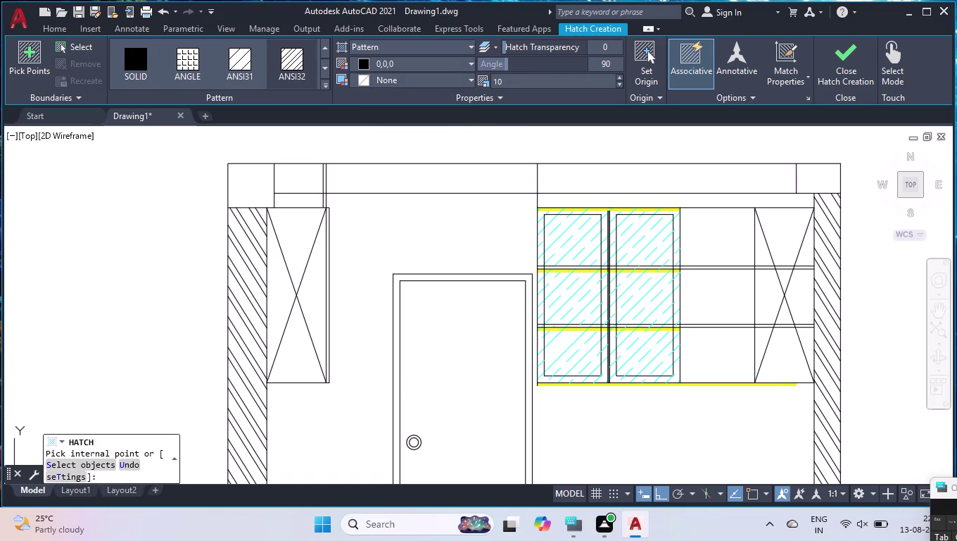
click(571, 175)
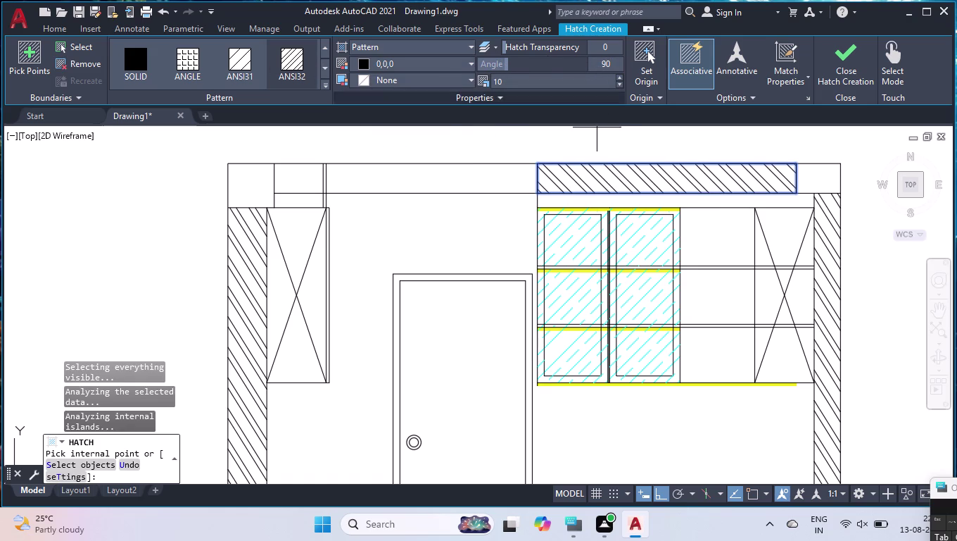
drag(574, 65, 546, 66)
click(602, 66)
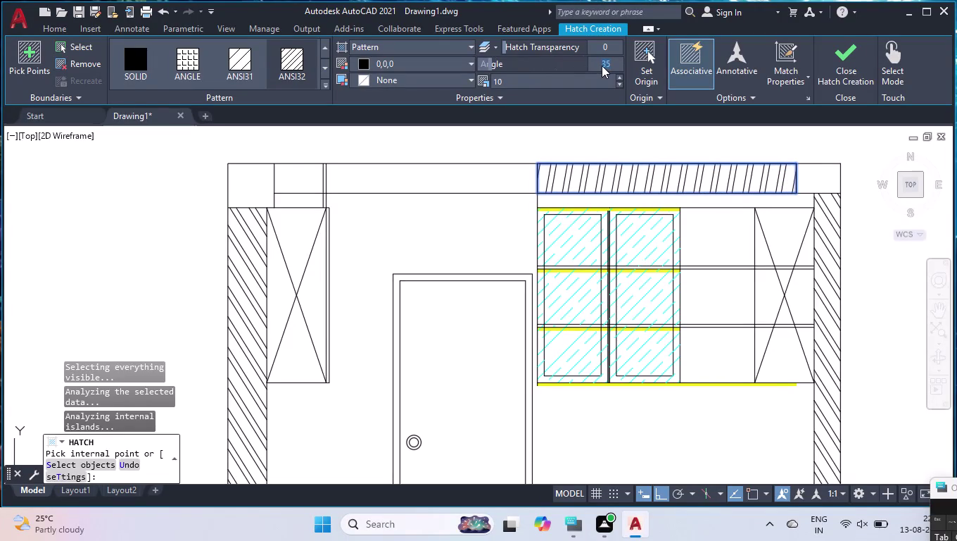
text(45)
key(Return)
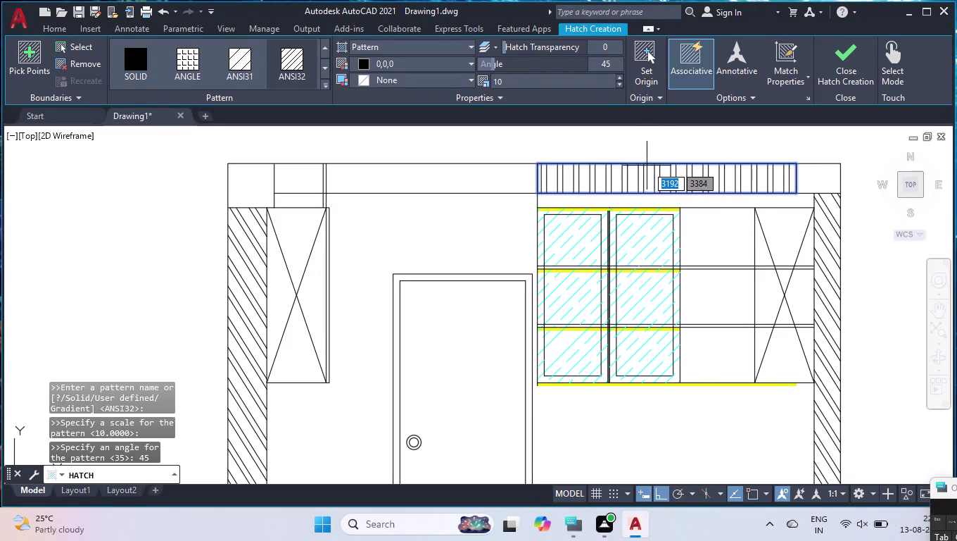
click(650, 199)
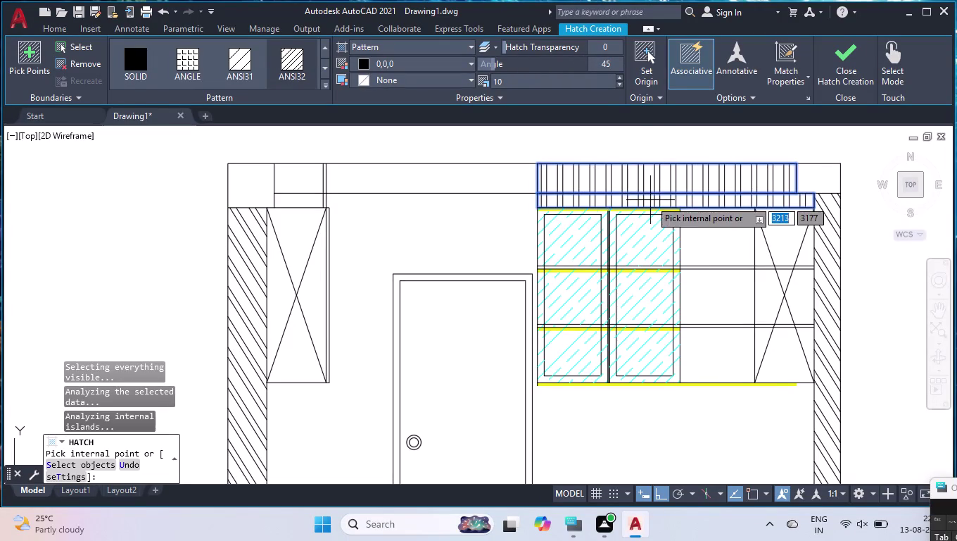
key(Return)
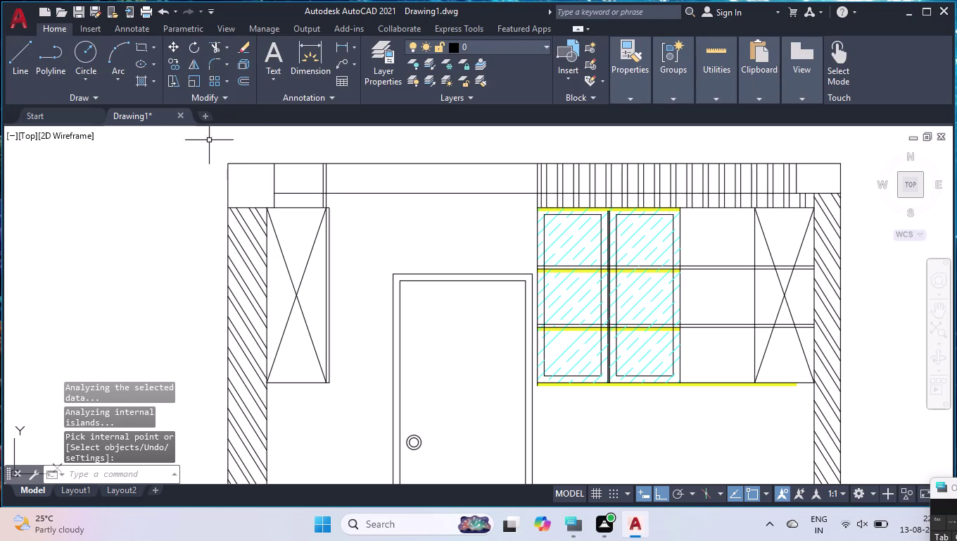
Hatch the top-left corner box with a gallery pattern in ByBlock colour.
click(136, 82)
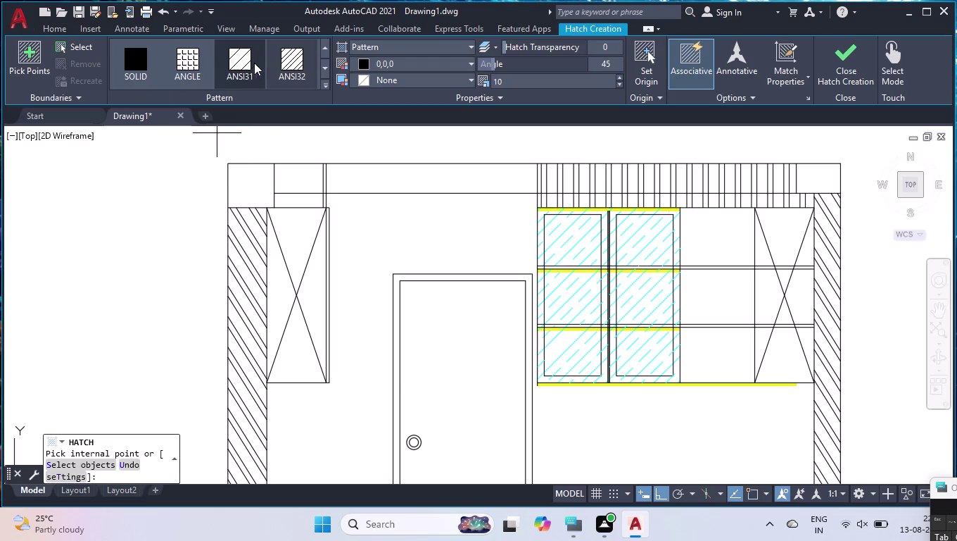
click(327, 86)
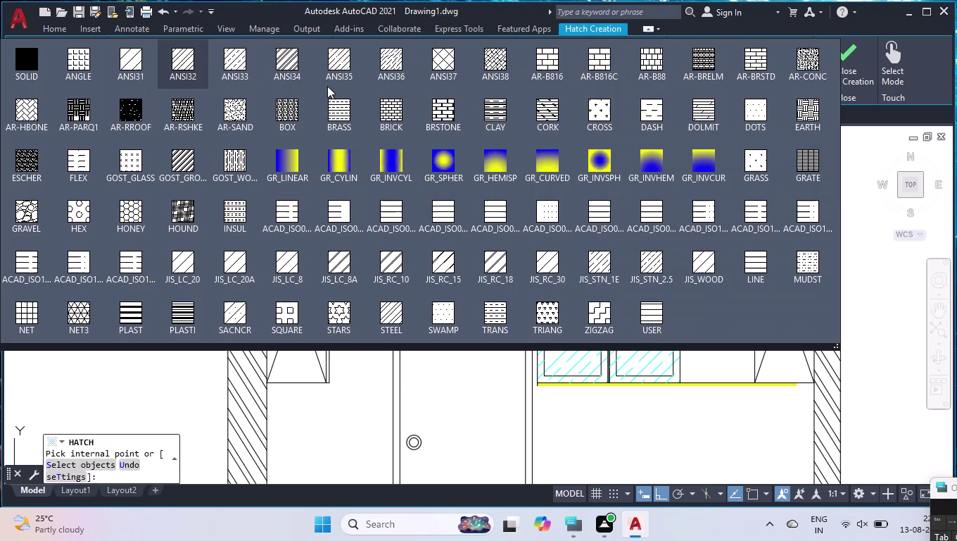
click(816, 58)
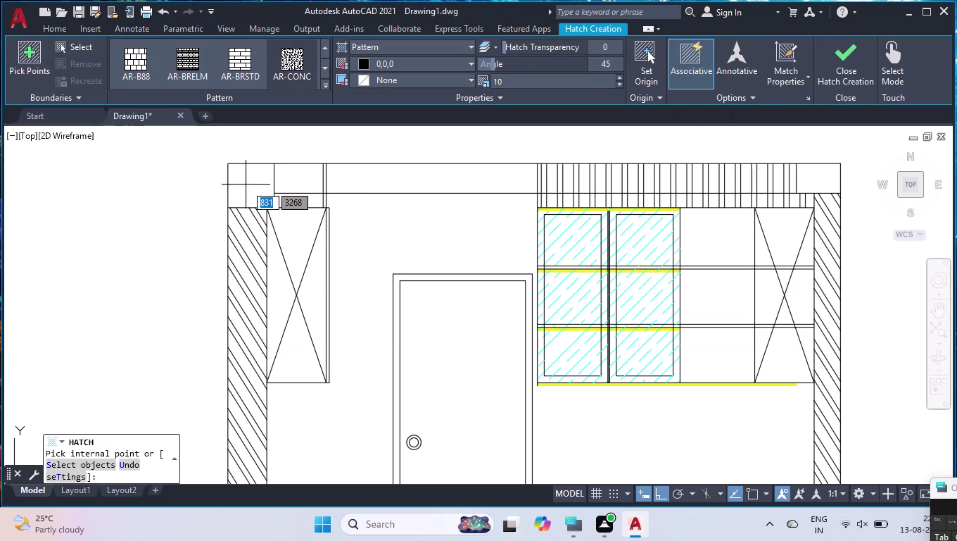
click(246, 184)
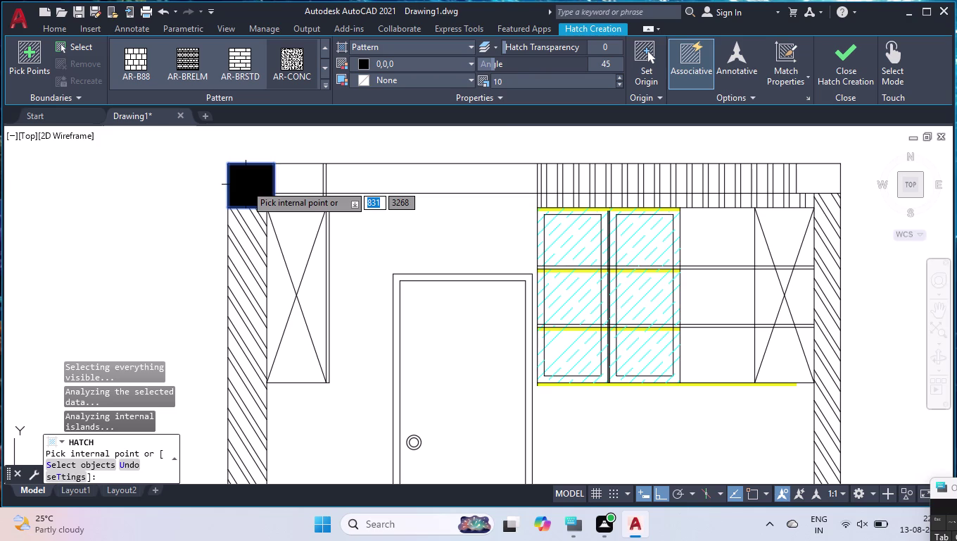
click(420, 82)
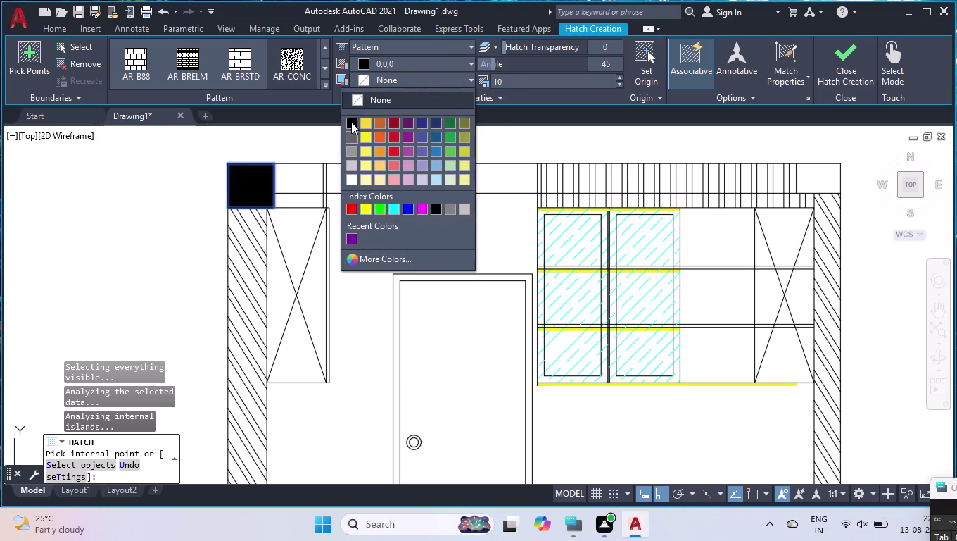
click(352, 121)
click(373, 66)
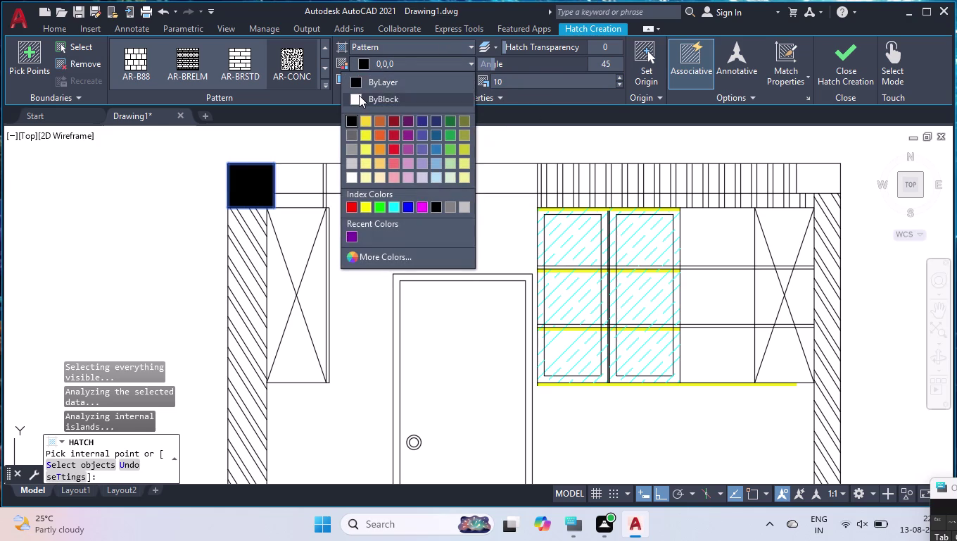
click(359, 95)
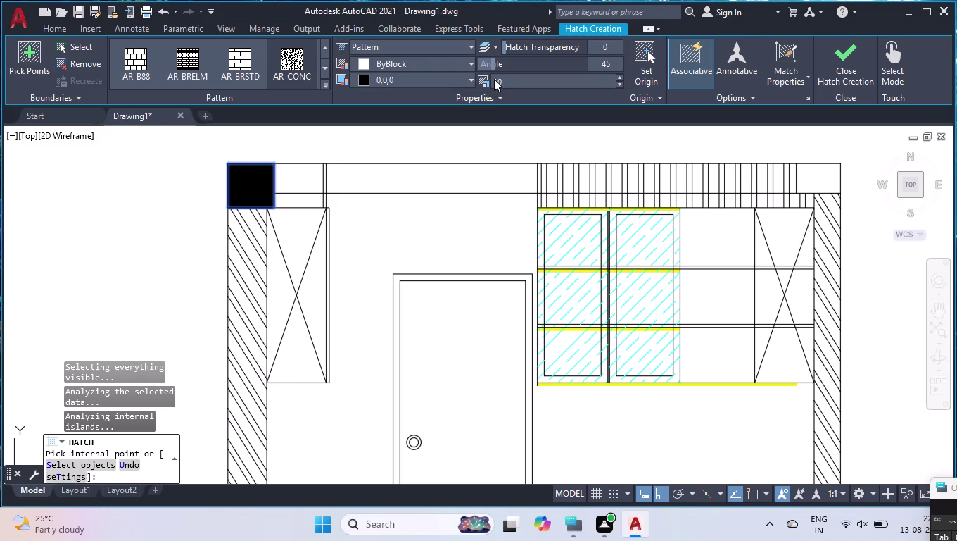
key(Return)
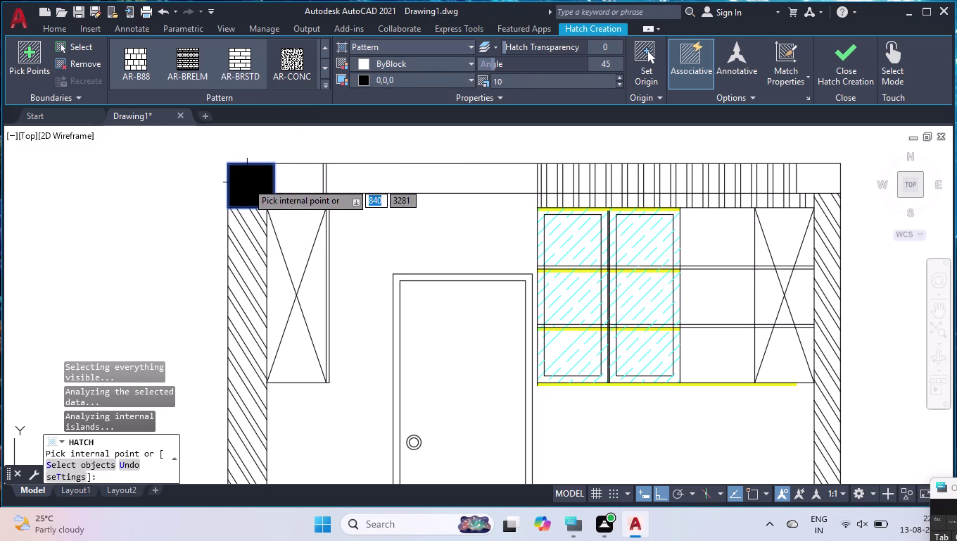
key(Return)
scroll(up, 3)
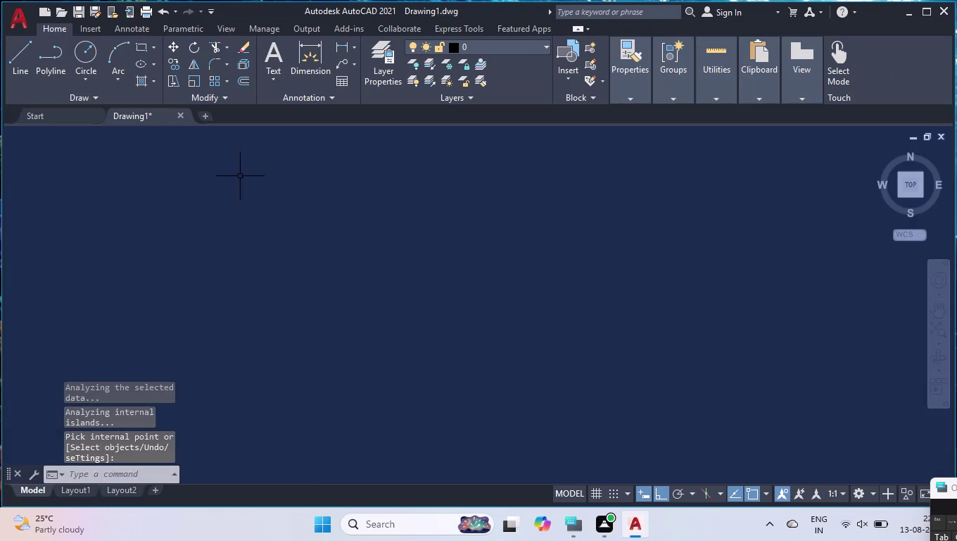
Re-hatch the corner box with AR-CONC at angle 83 and scale 1.
scroll(up, 3)
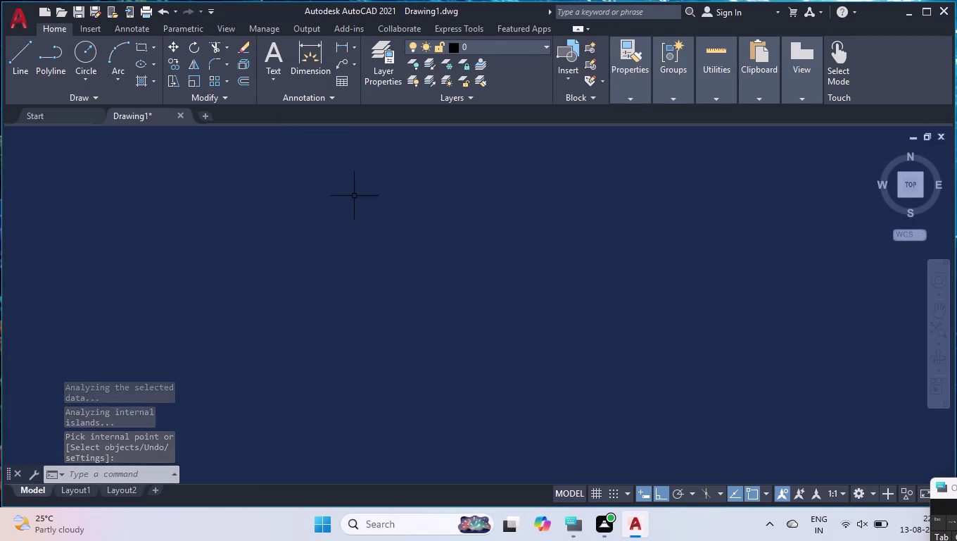
scroll(down, 3)
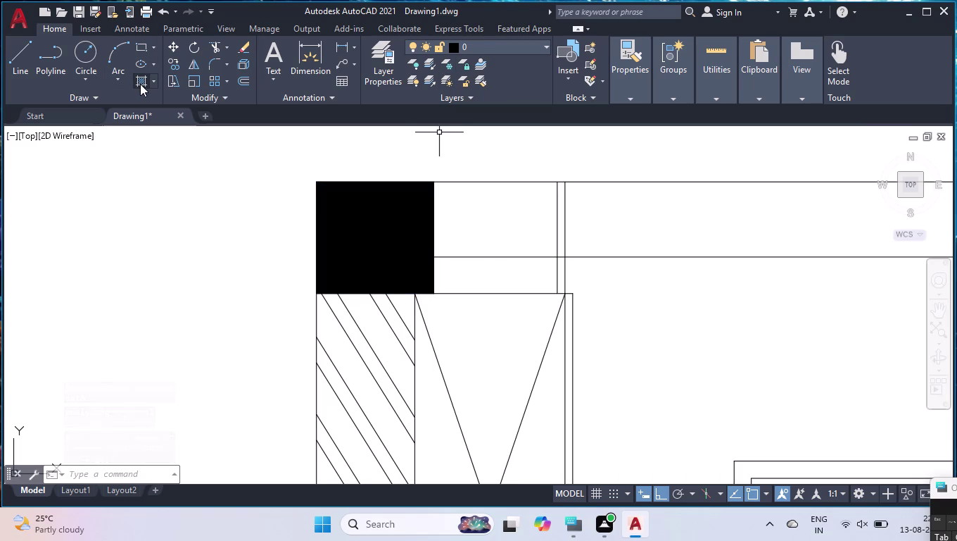
click(145, 83)
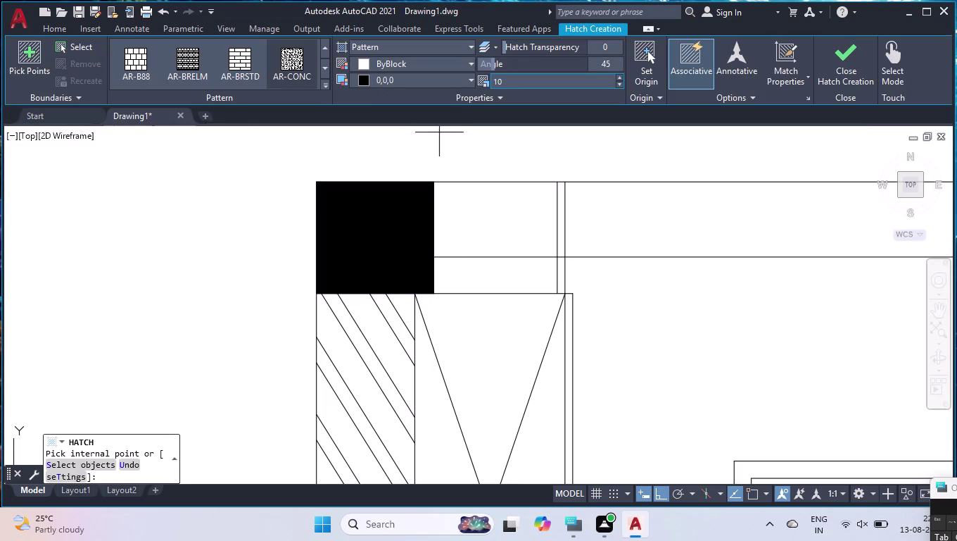
click(359, 231)
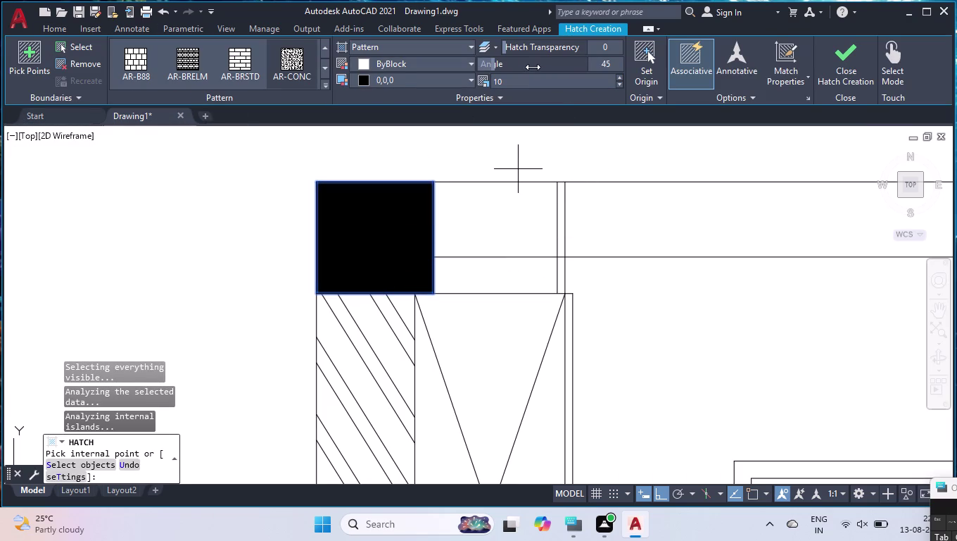
drag(533, 67, 566, 68)
click(545, 82)
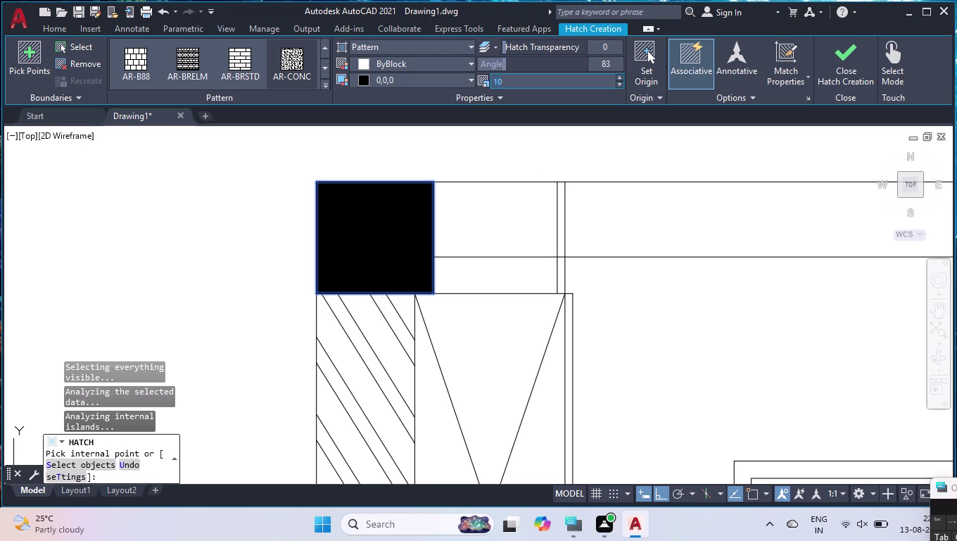
key(1)
key(BackSpace)
key(1)
key(Return)
key(Return)
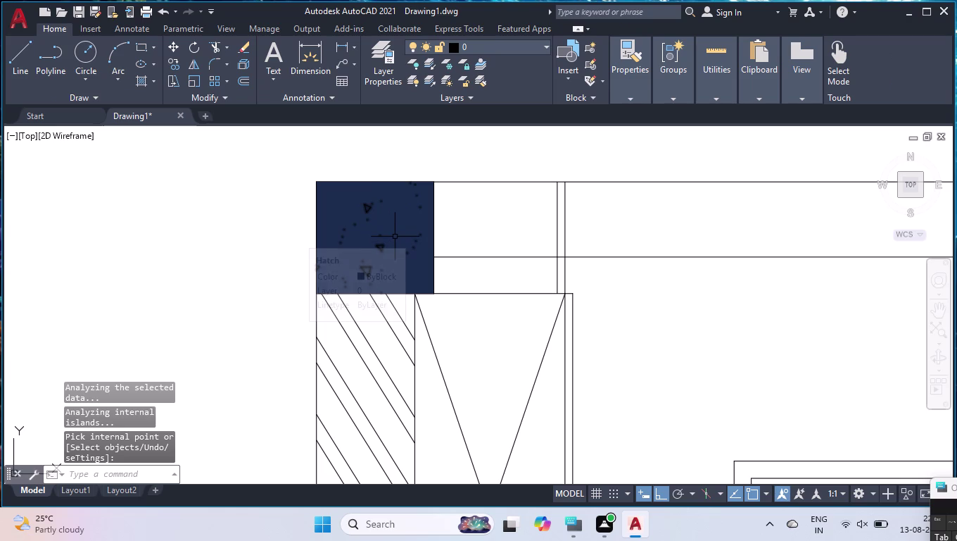
Give the corner box hatch a white background and ByLayer pattern colour.
click(146, 82)
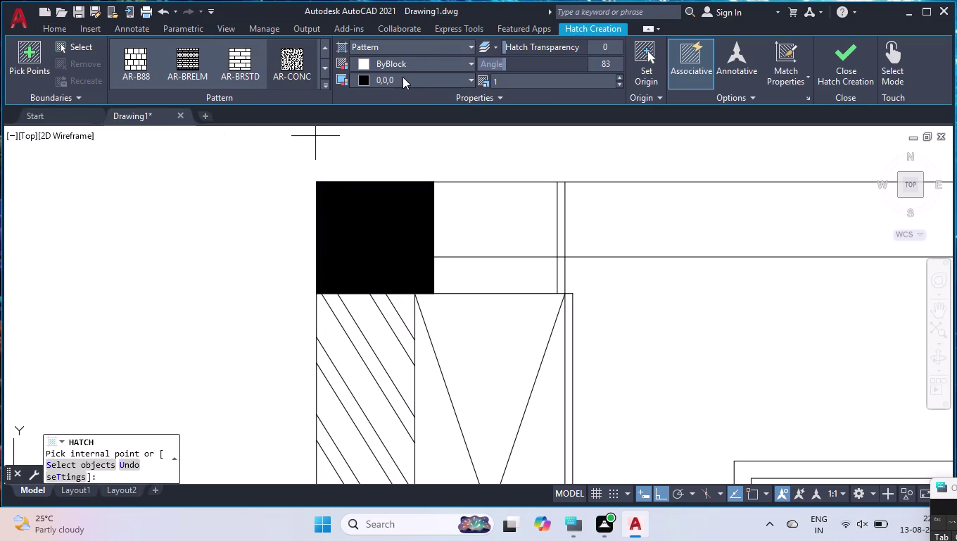
click(403, 77)
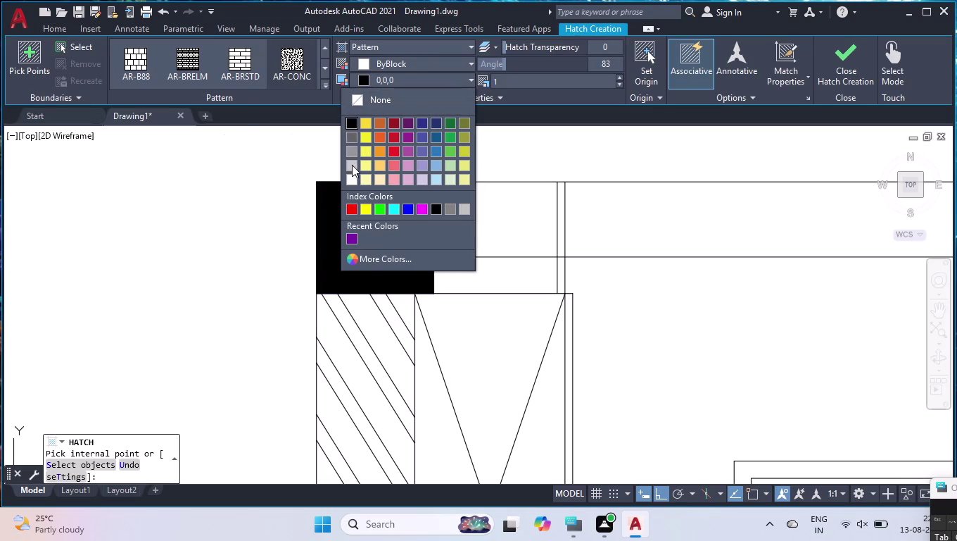
click(351, 179)
click(375, 64)
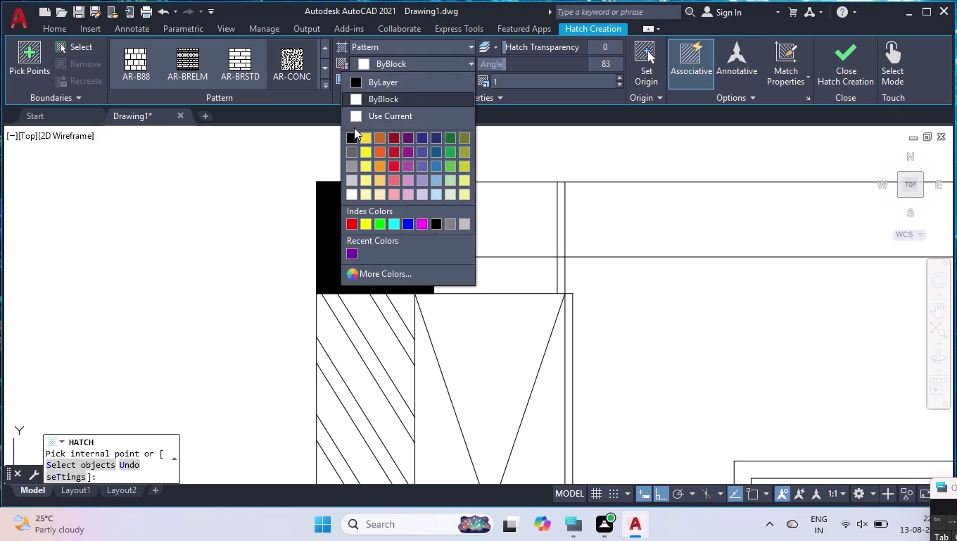
click(352, 133)
click(376, 65)
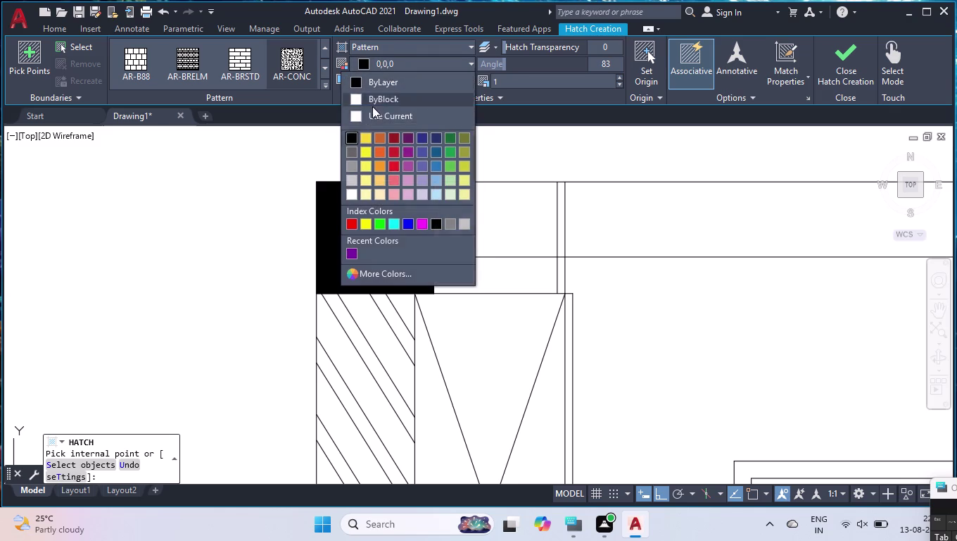
click(364, 115)
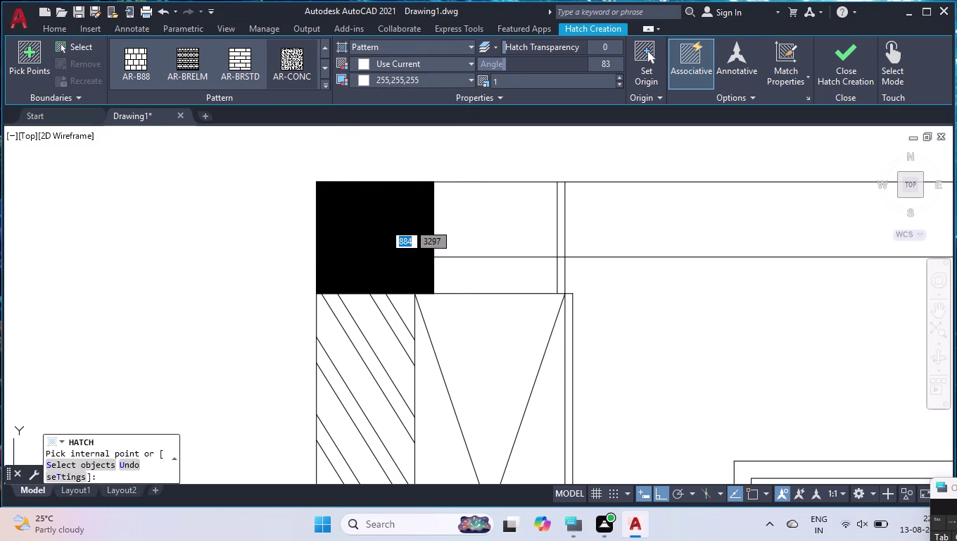
scroll(up, 3)
scroll(up, 3)
click(382, 229)
scroll(down, 3)
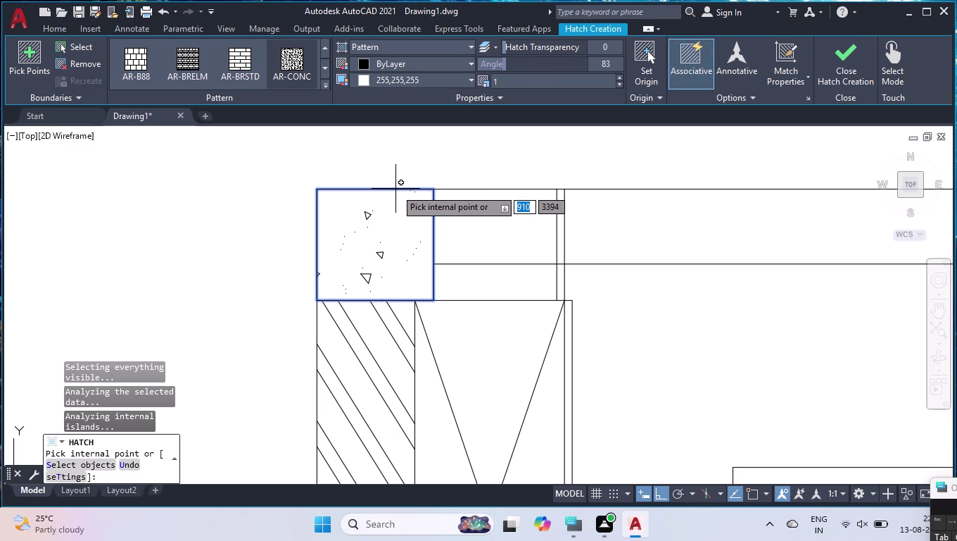
key(Return)
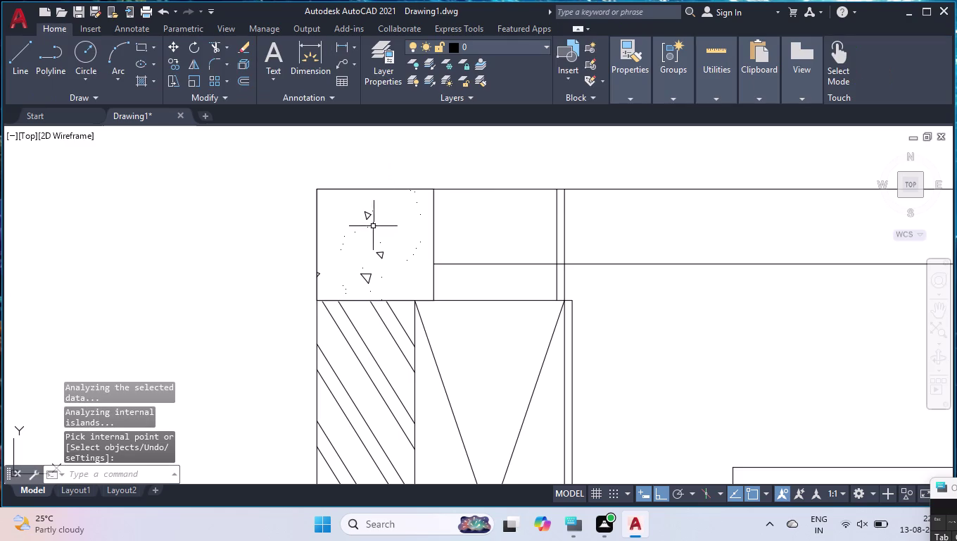
Change the concrete hatch's pattern scale to 0.6 in the ribbon.
click(368, 238)
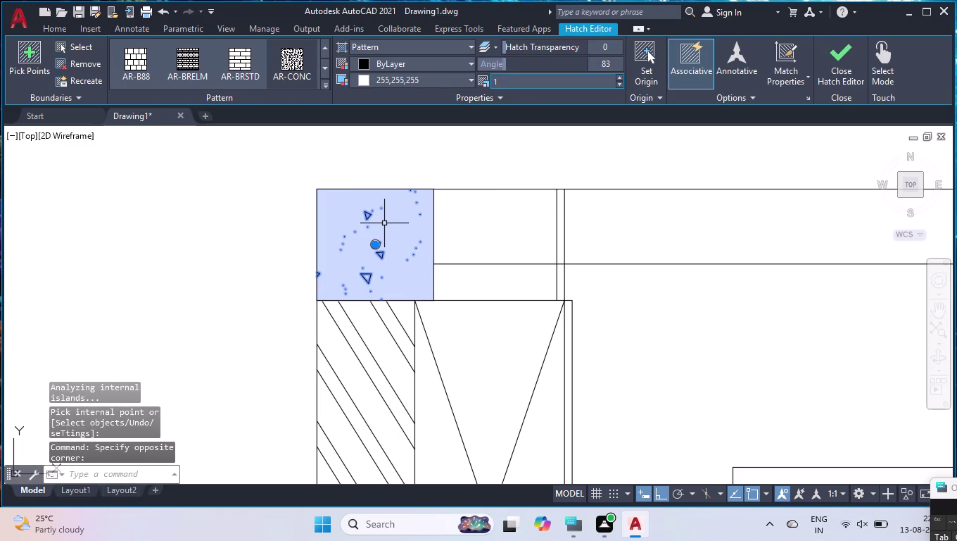
click(521, 82)
text(0.1)
key(BackSpace)
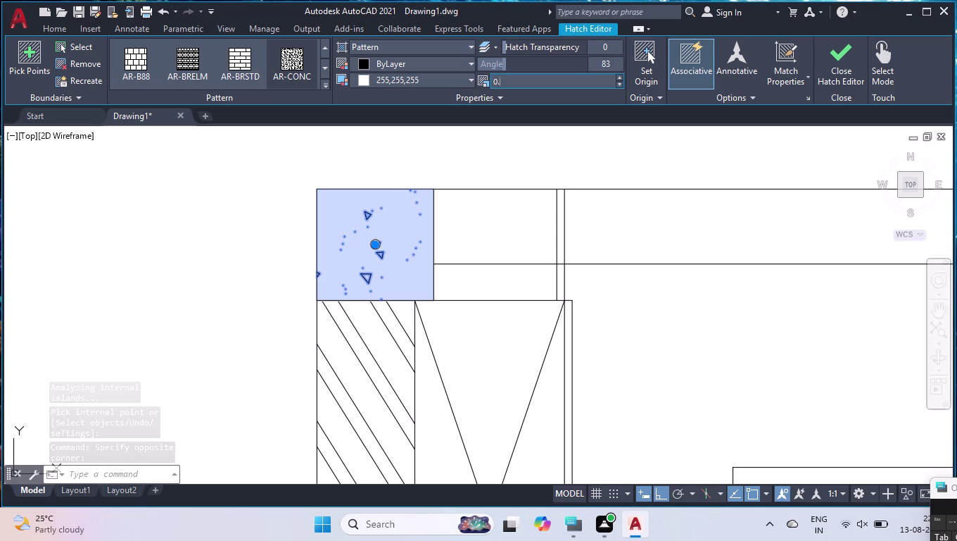
key(6)
key(Return)
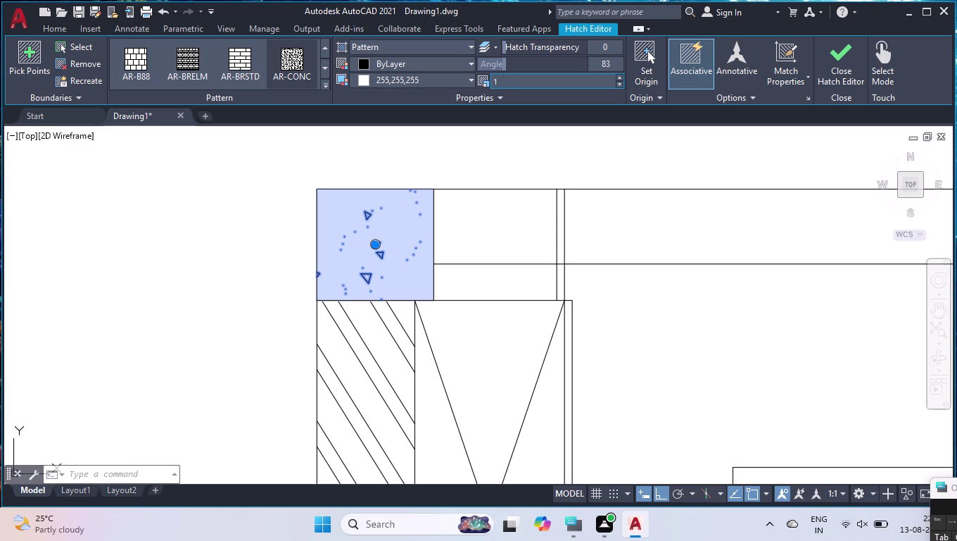
click(513, 84)
key(0)
text(.6)
key(Return)
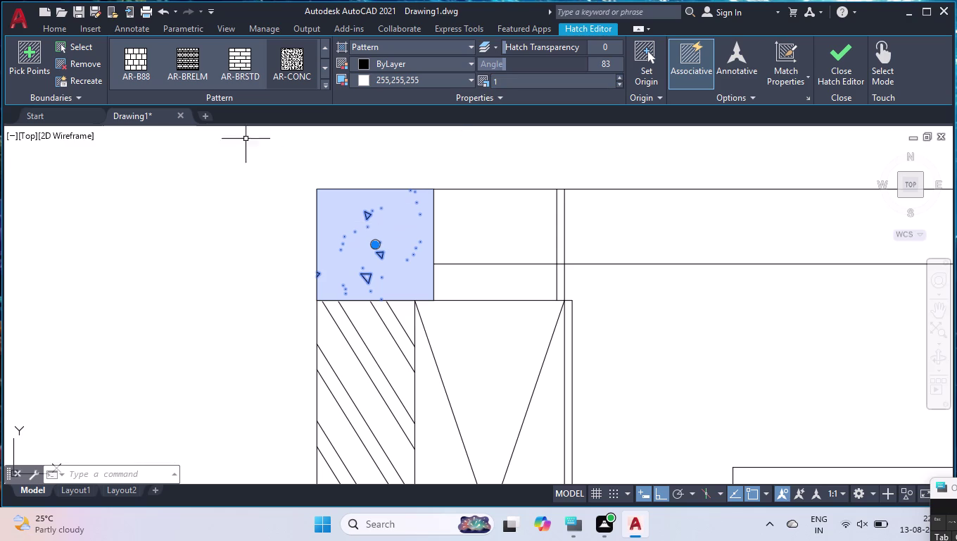
key(Return)
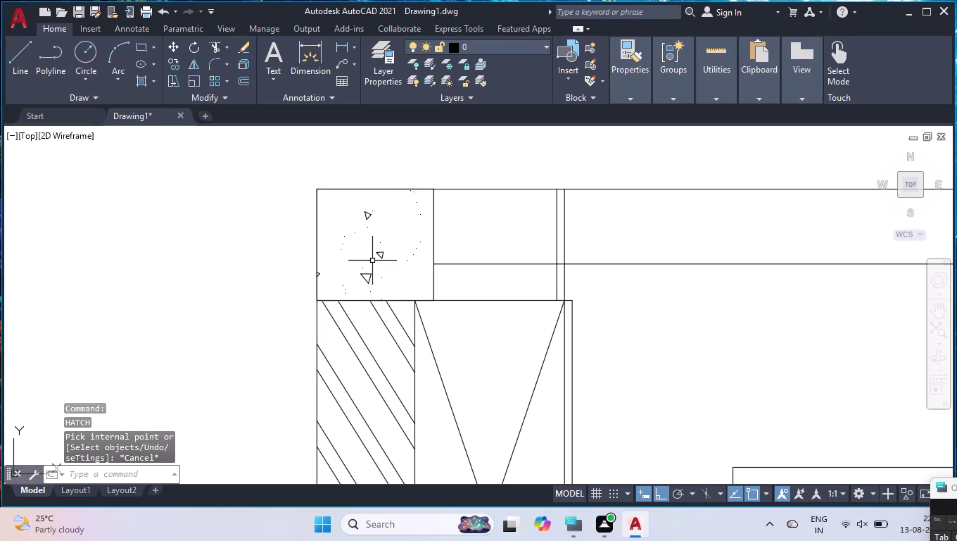
Set the corner hatch scale to 0.6 in the Properties palette, then close the palette.
click(364, 224)
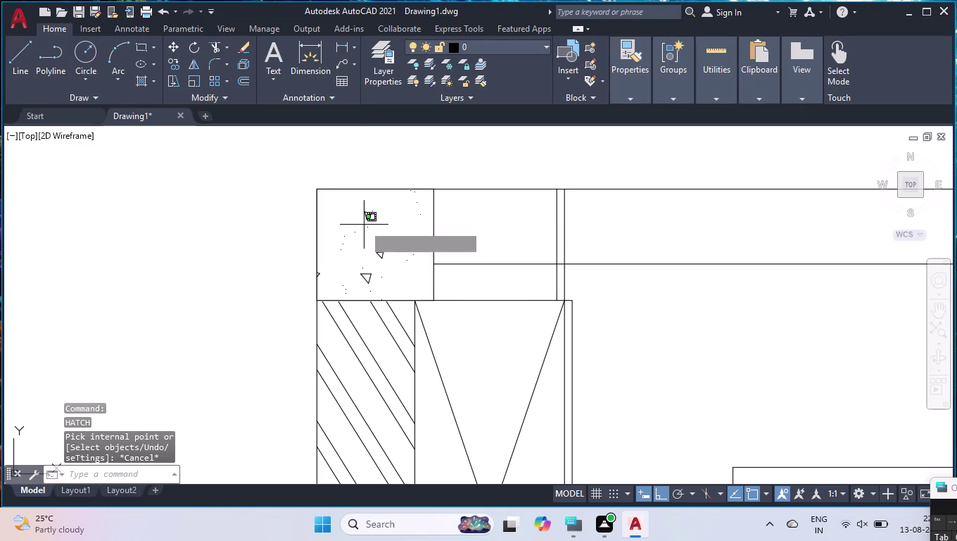
key(ctrl+1)
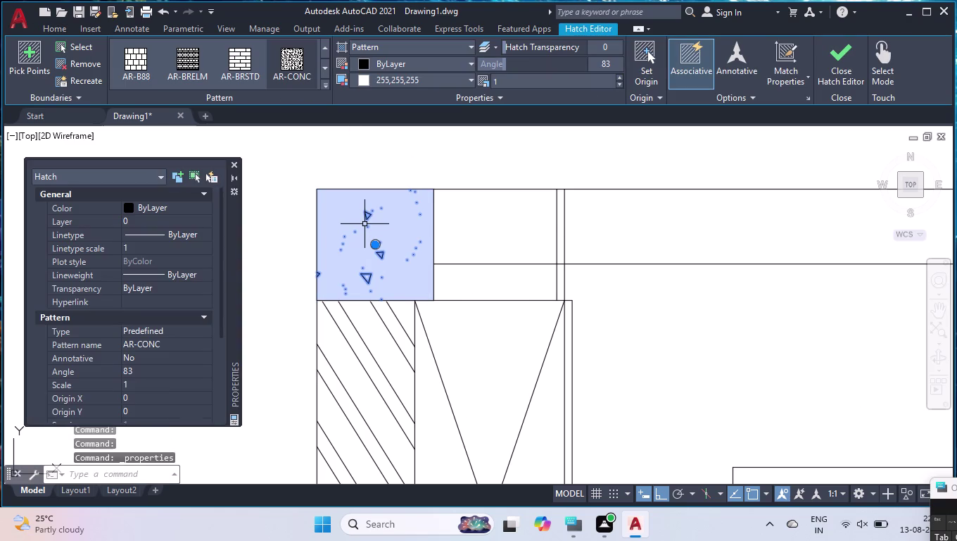
scroll(down, 3)
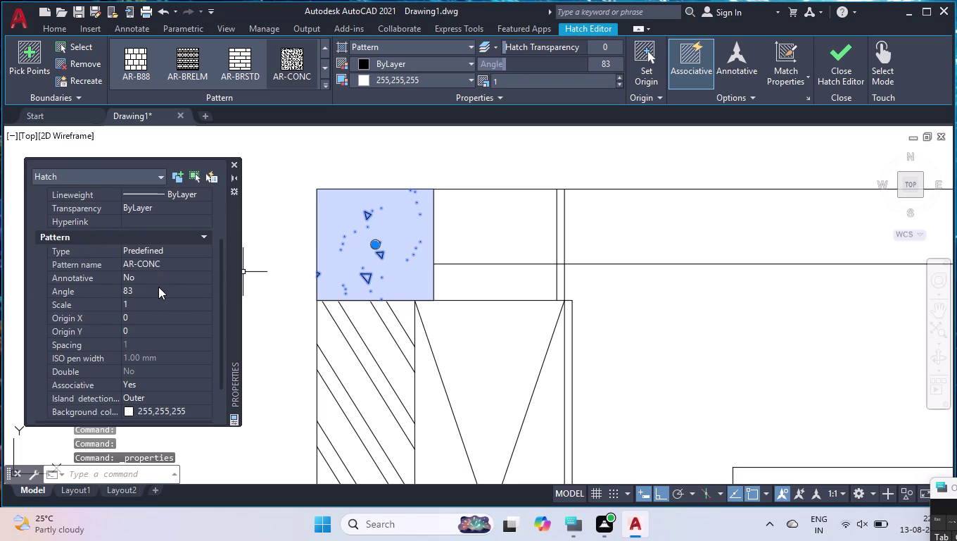
click(147, 301)
text(0)
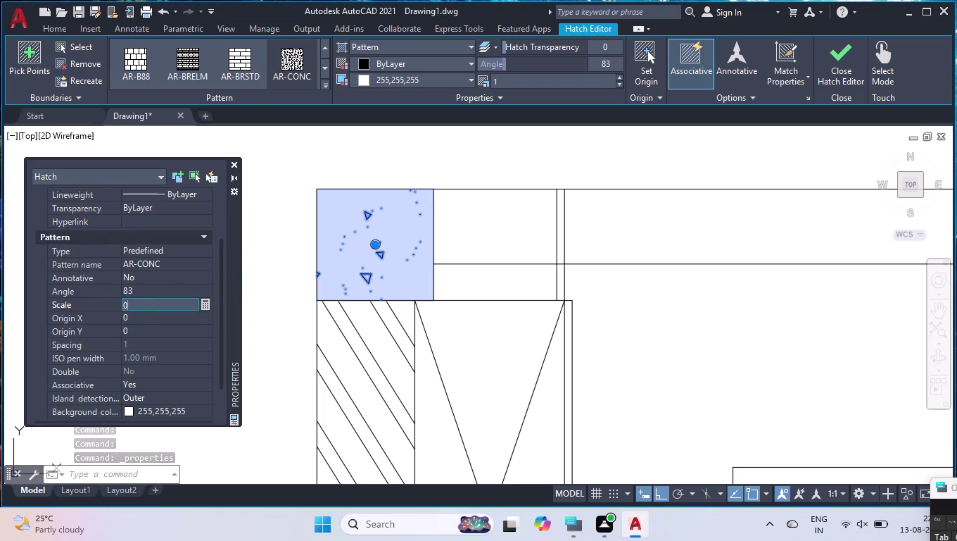
text(.6)
key(Return)
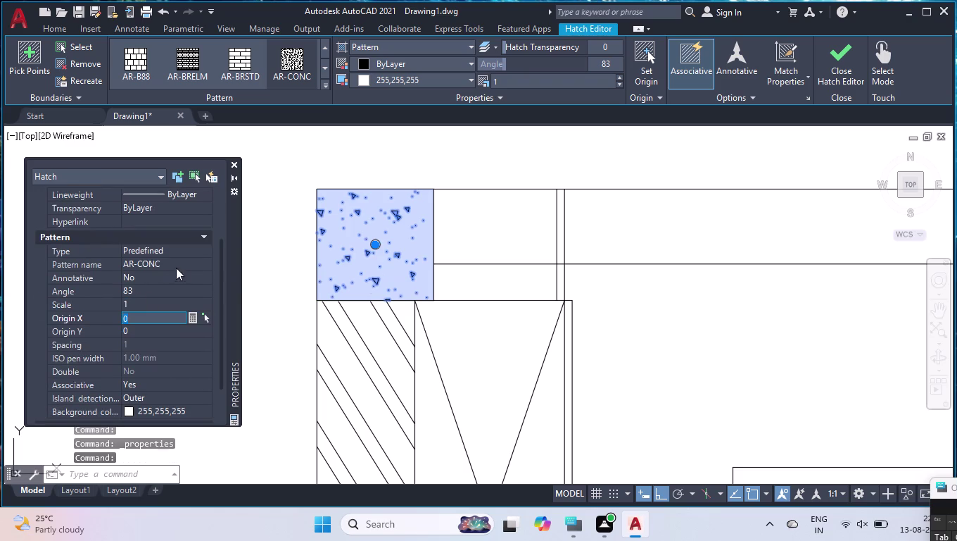
click(232, 163)
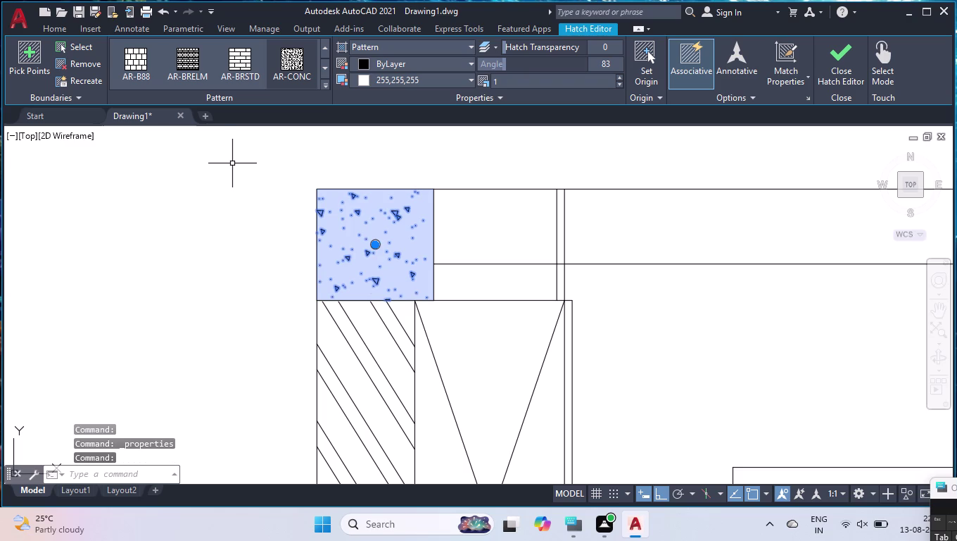
key(Return)
click(233, 164)
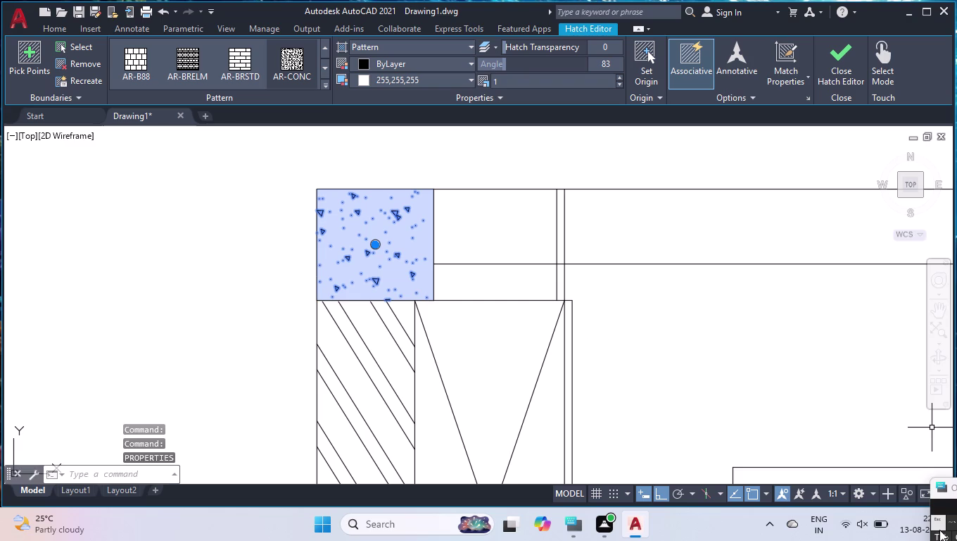
scroll(down, 3)
scroll(down, 3)
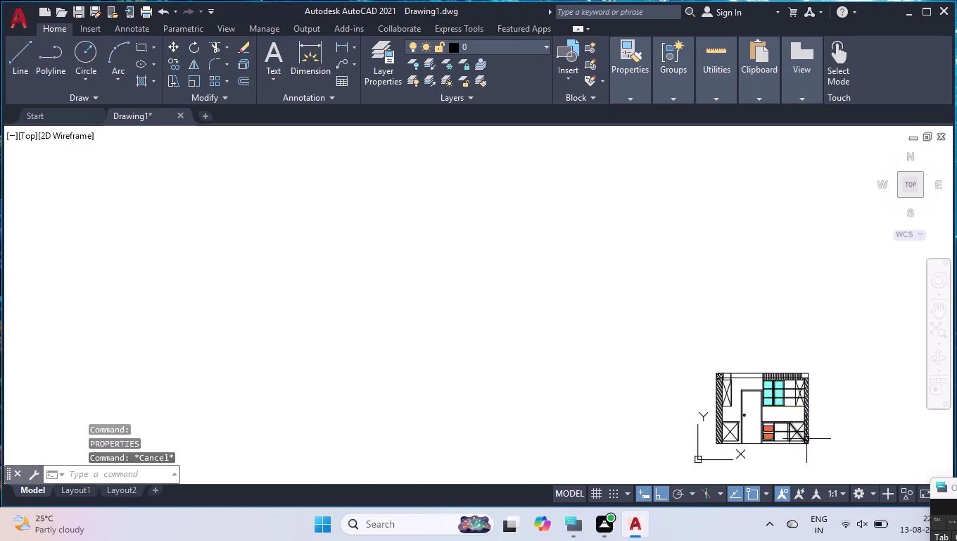
Hatch the left and right countertop slabs with the concrete pattern.
scroll(up, 3)
scroll(up, 3)
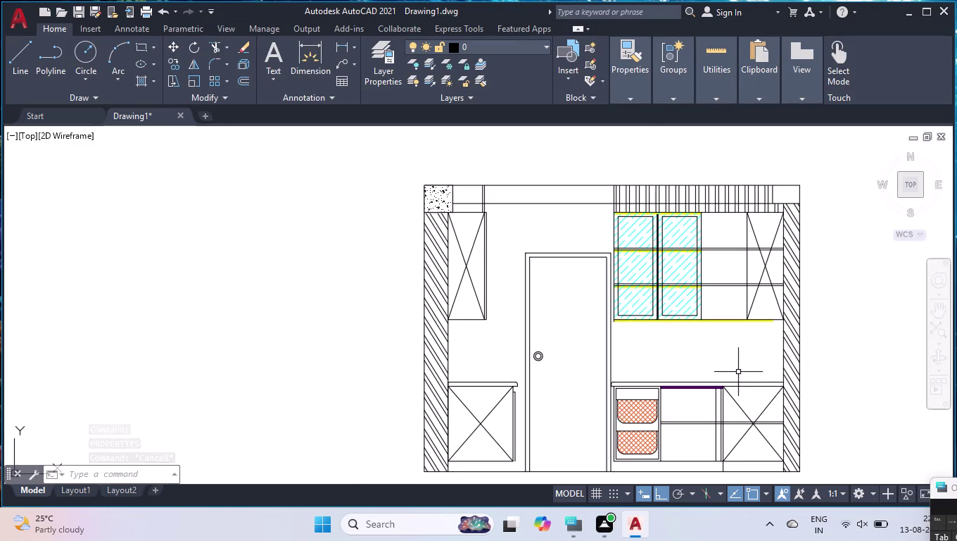
scroll(up, 3)
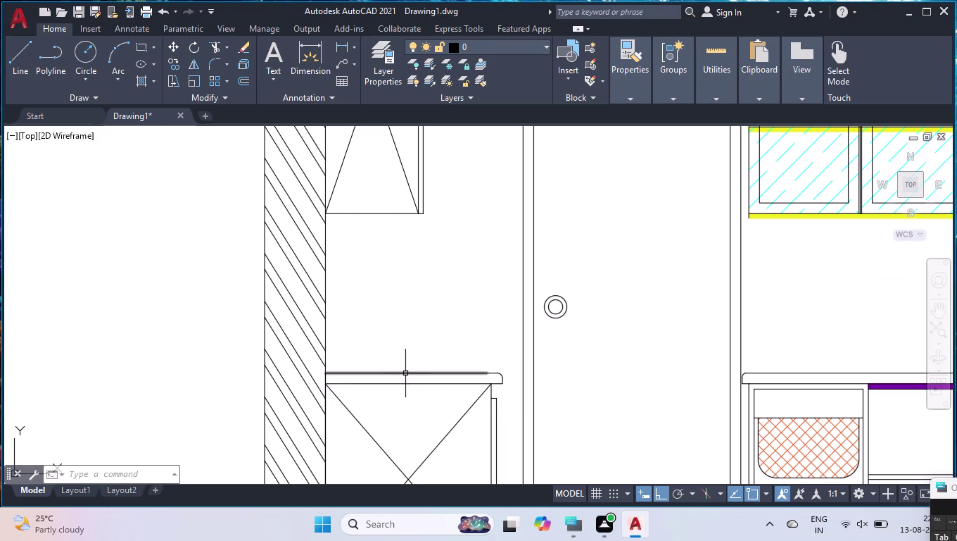
key(space)
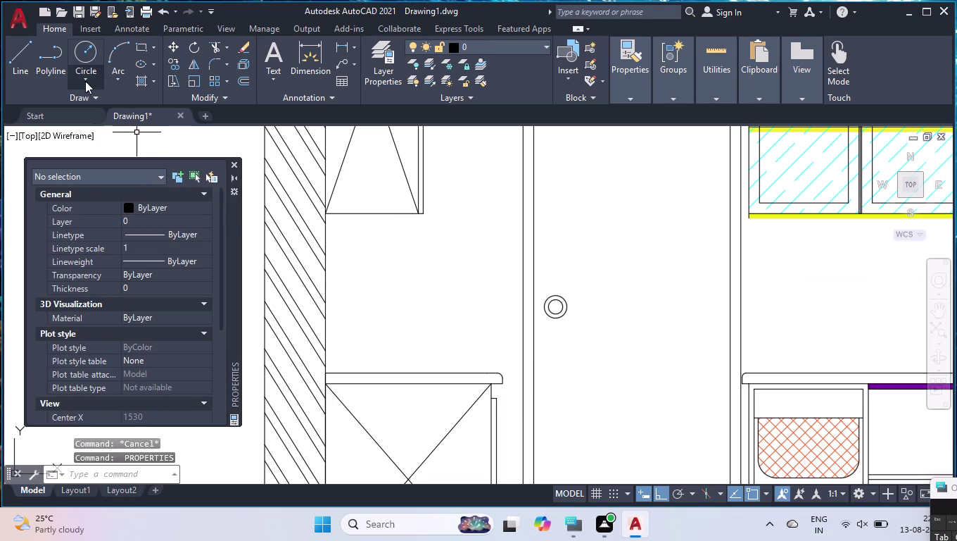
click(136, 83)
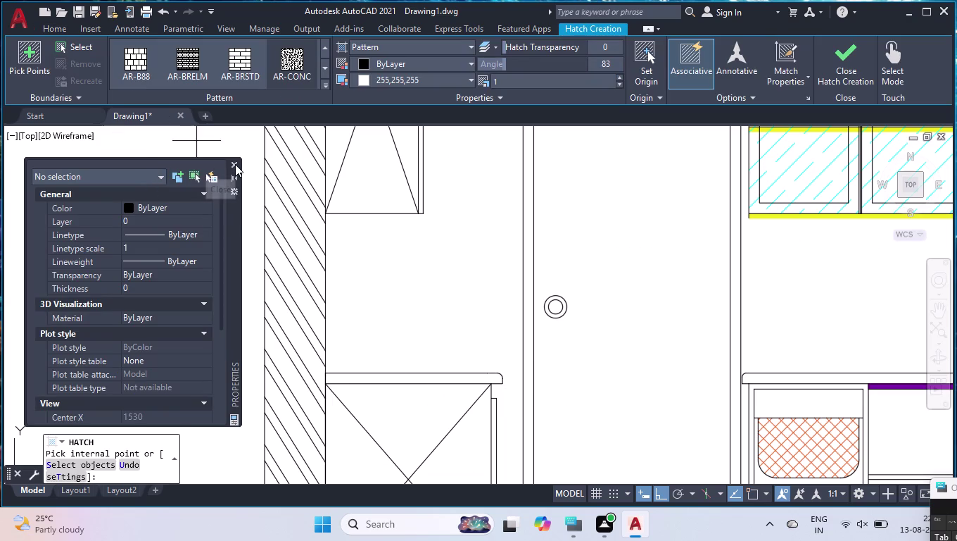
click(235, 164)
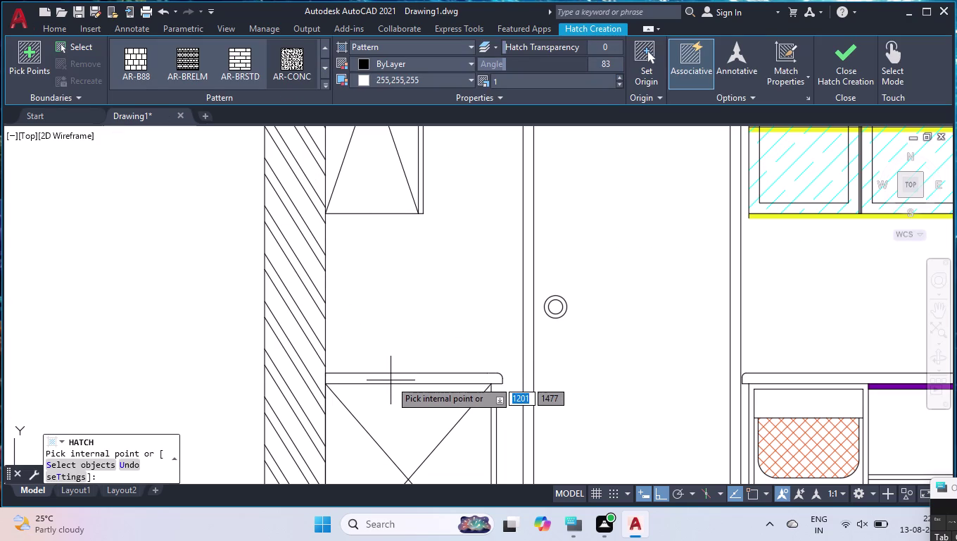
click(391, 380)
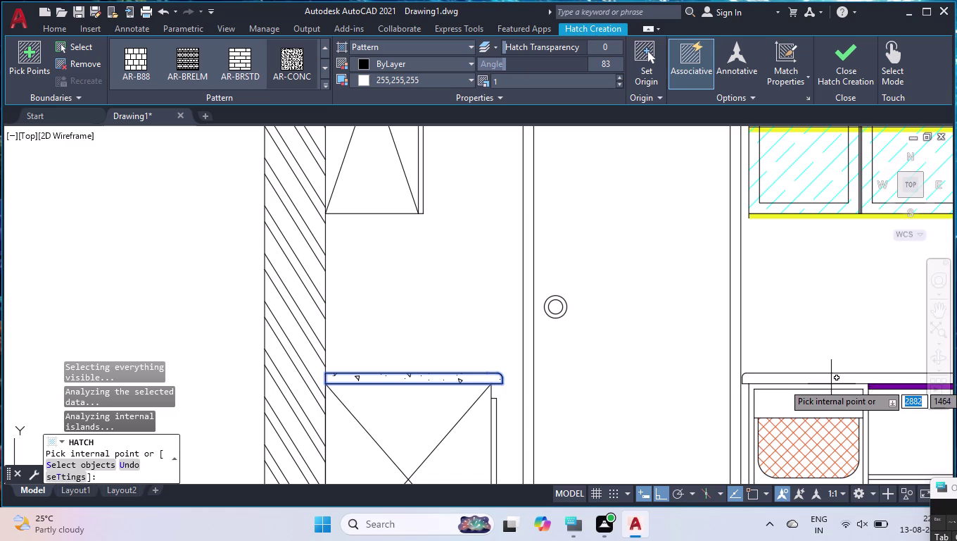
click(828, 381)
Colour the countertop hatch orange (242,103,34).
click(414, 65)
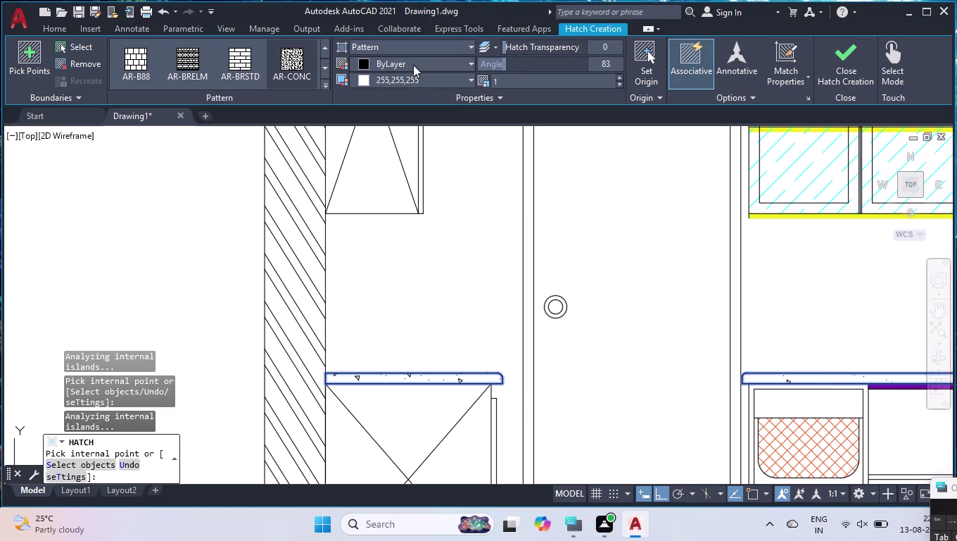
click(376, 131)
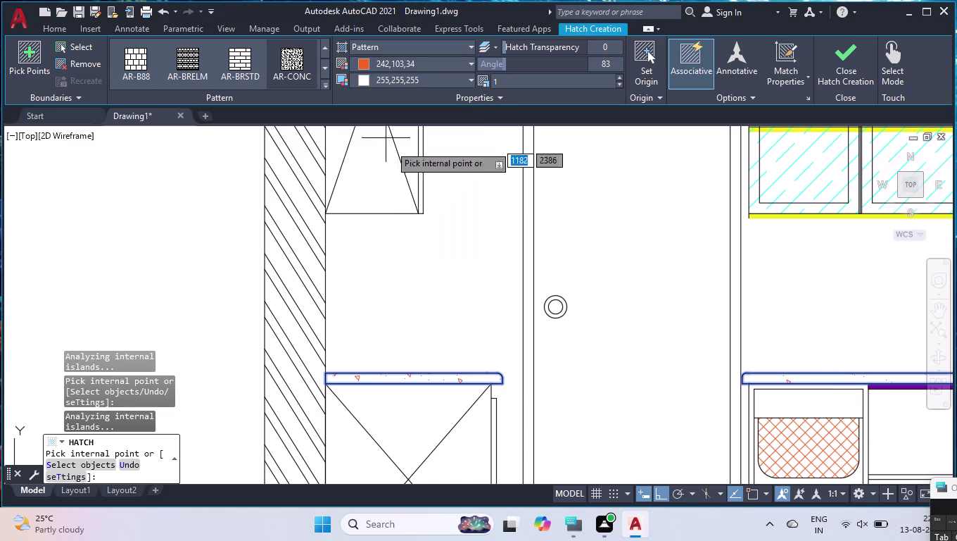
key(ctrl+1)
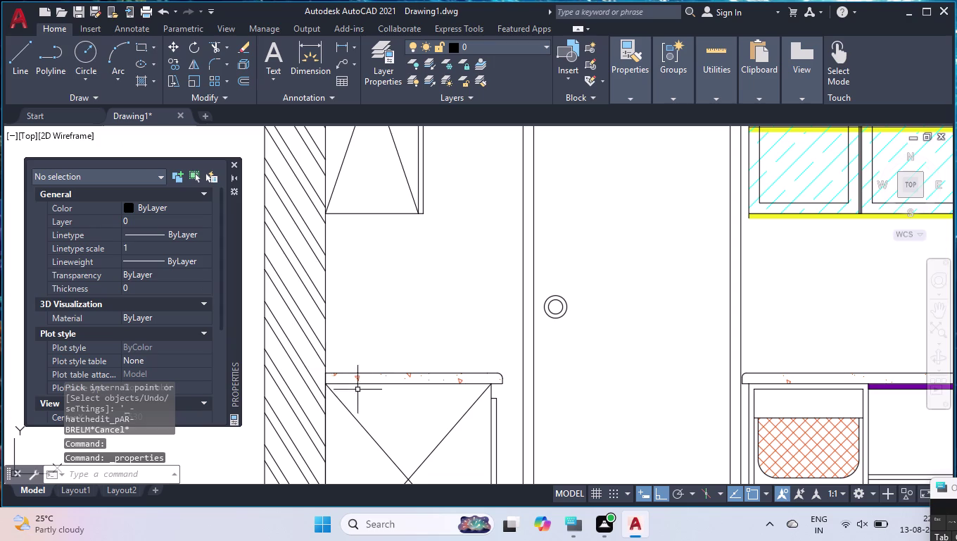
Set the countertop hatch scale to 0.6 in Properties, then close the palette.
click(395, 380)
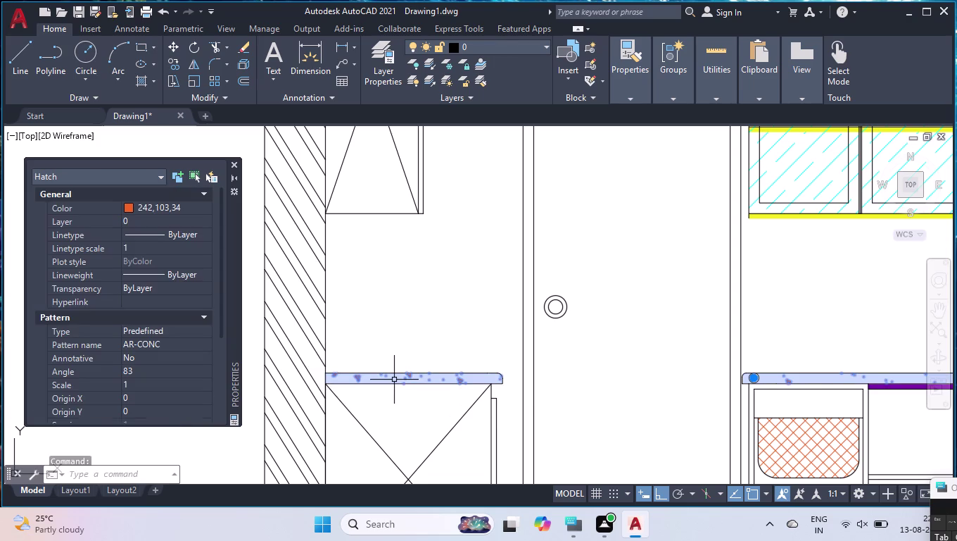
scroll(down, 3)
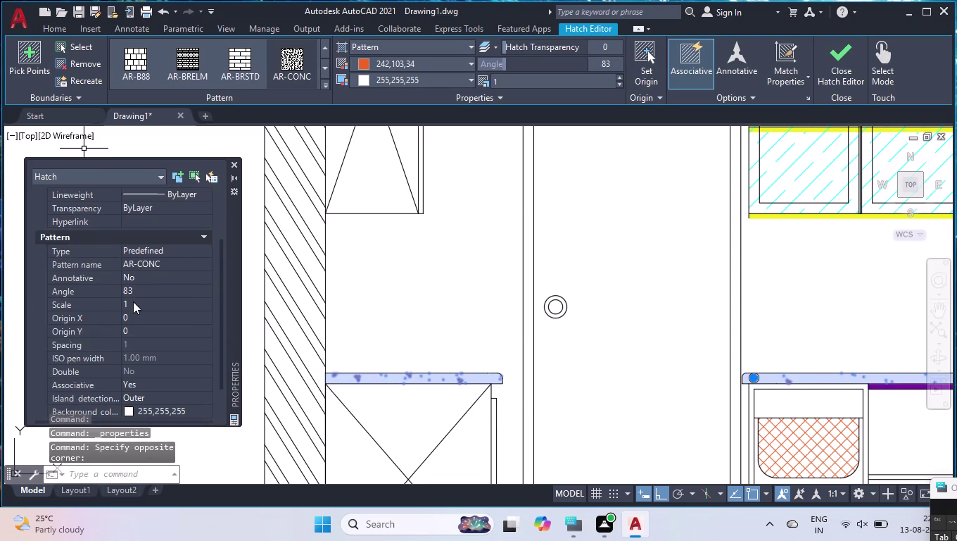
click(133, 301)
text(0.6)
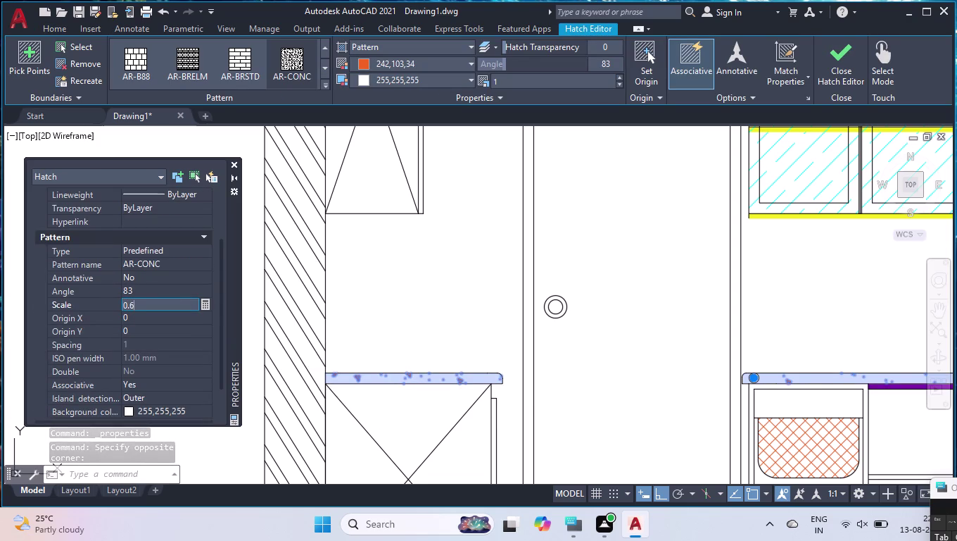
key(Return)
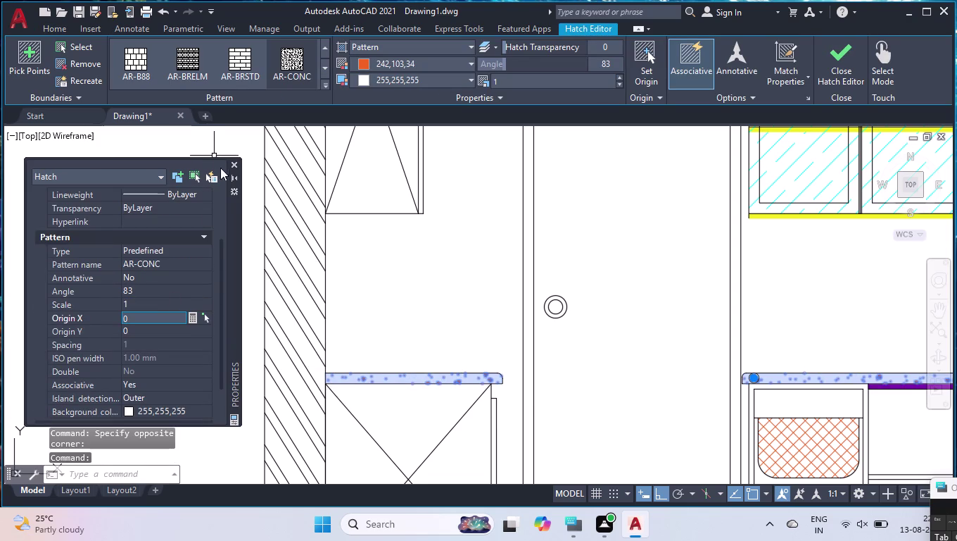
click(233, 169)
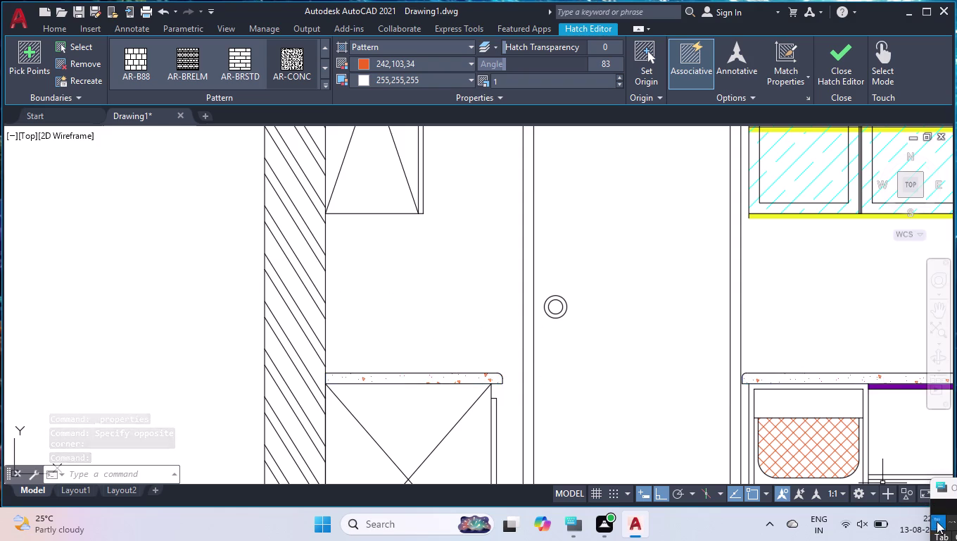
scroll(down, 3)
scroll(down, 3)
scroll(down, 3)
scroll(up, 3)
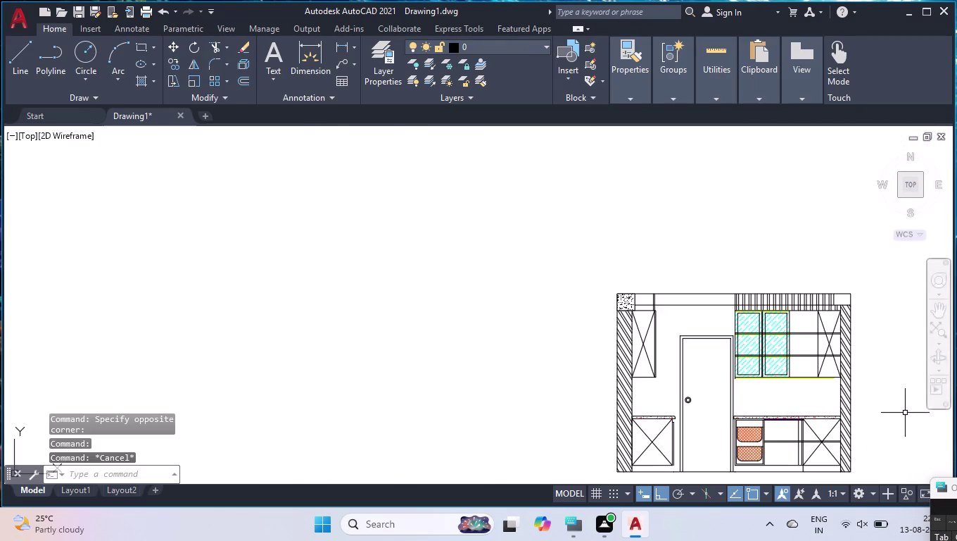
Select all lines similar to the one above the drawers and colour them 242,103,34.
scroll(up, 3)
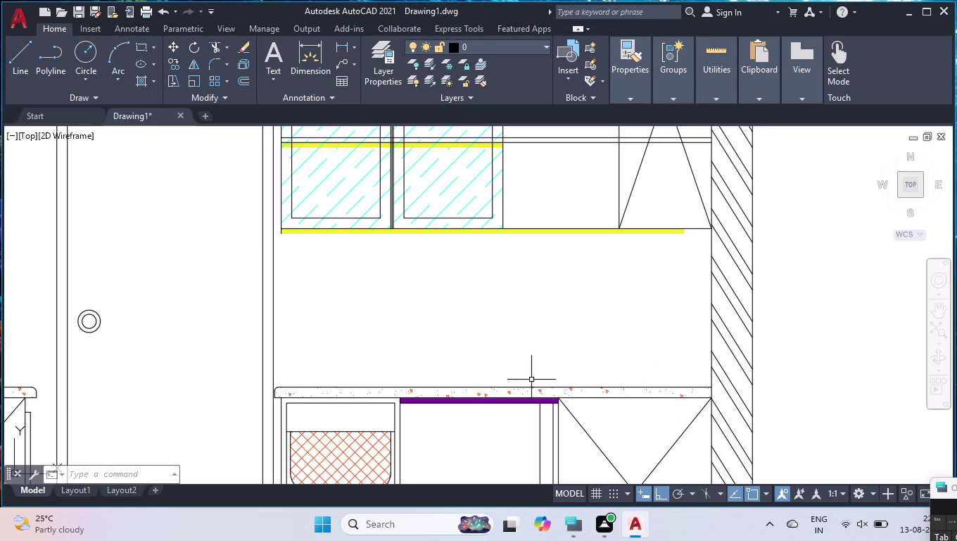
click(336, 402)
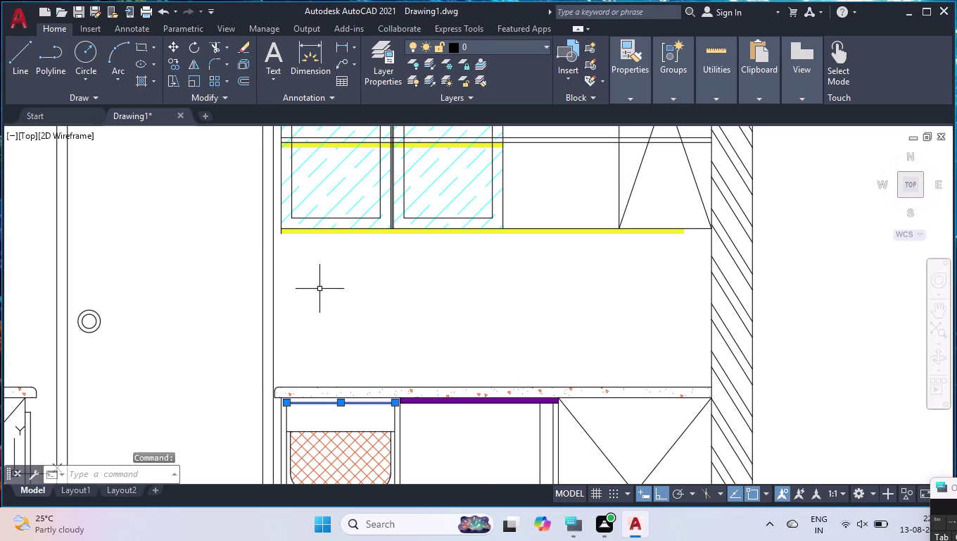
right_click(319, 289)
click(369, 385)
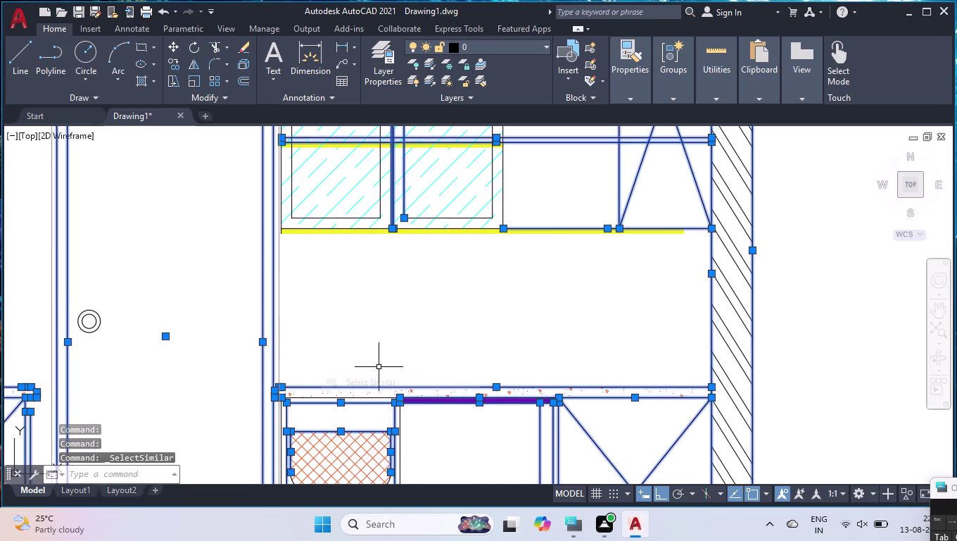
scroll(down, 3)
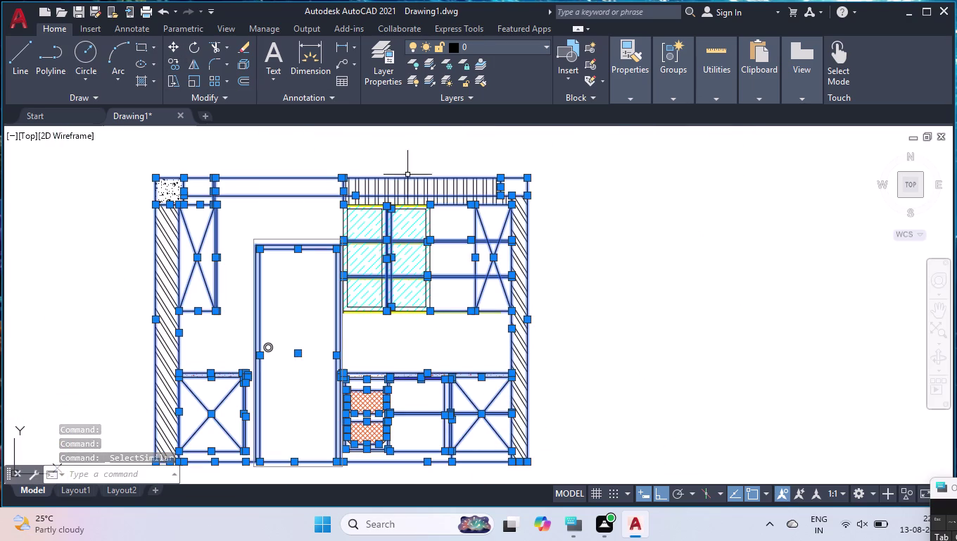
key(ctrl+1)
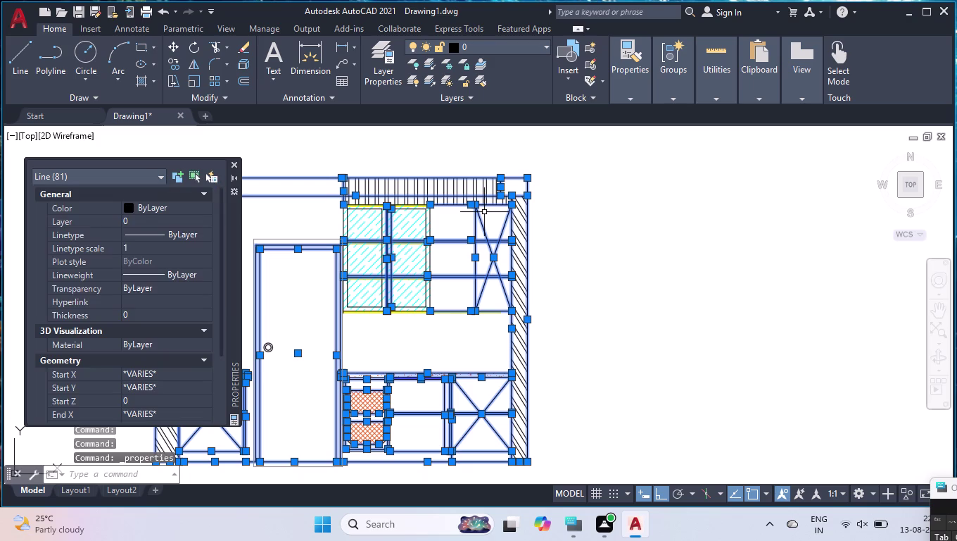
click(155, 210)
click(164, 209)
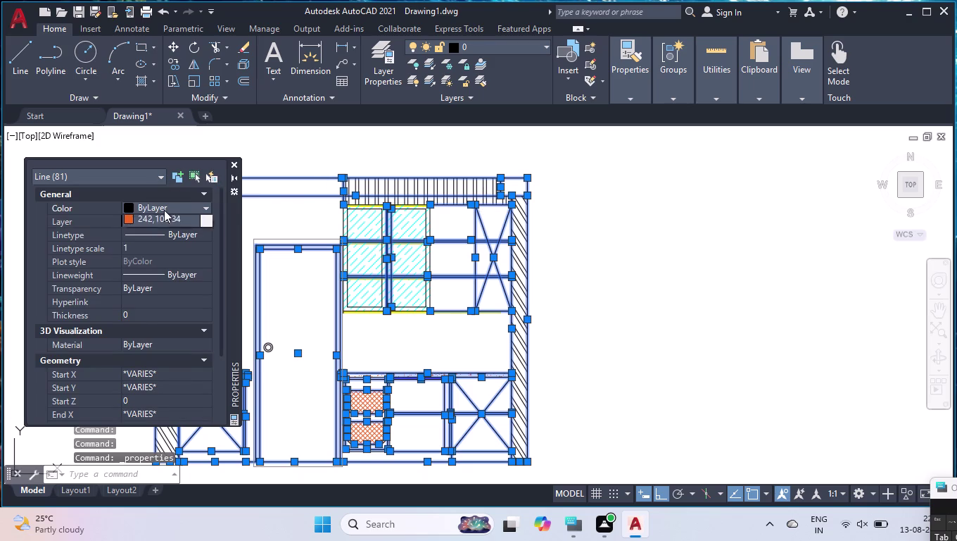
click(140, 336)
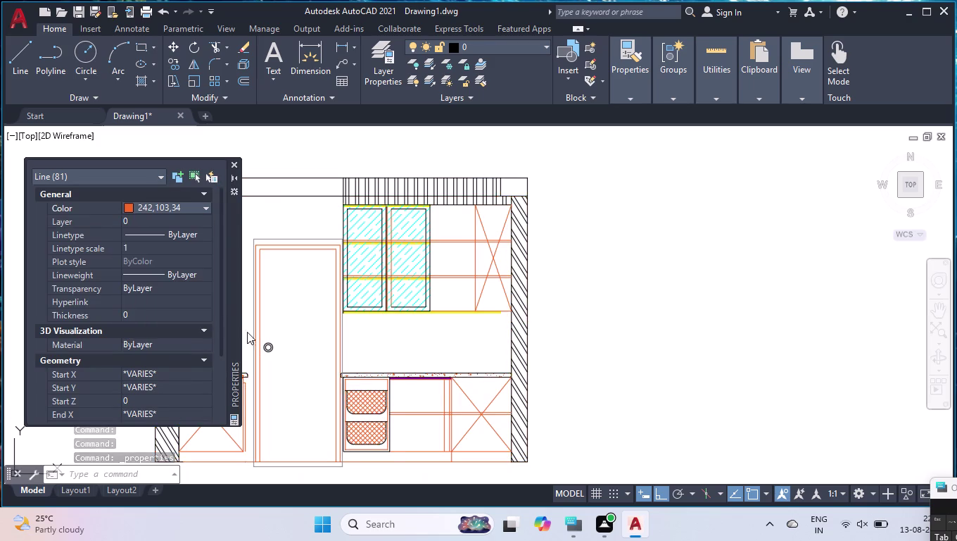
key(Return)
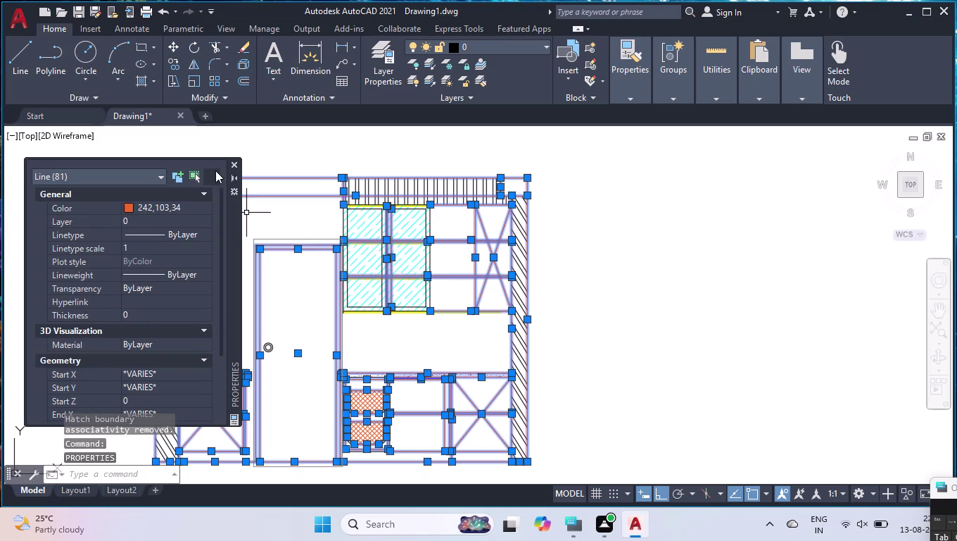
click(228, 164)
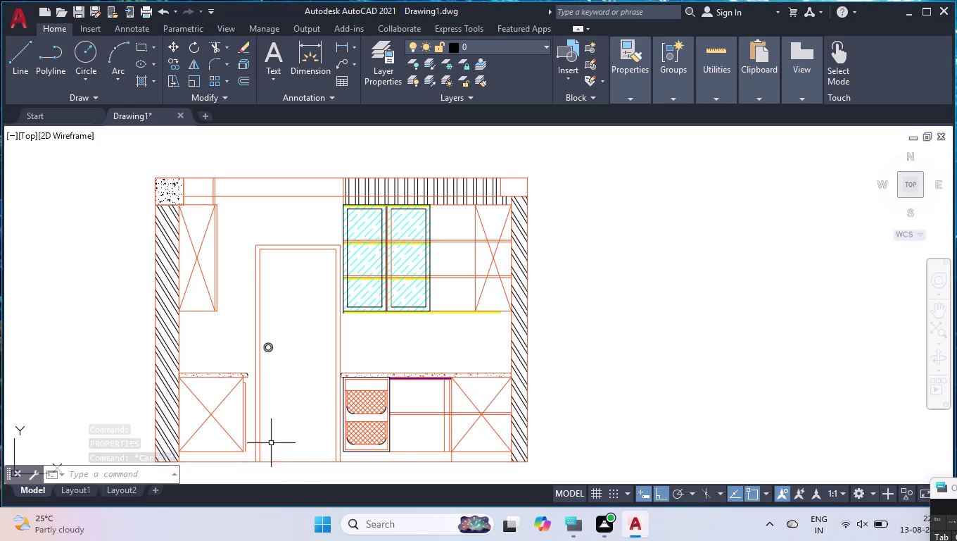
Window-select the door frame lines and set them to index colour 13.
click(294, 228)
click(282, 279)
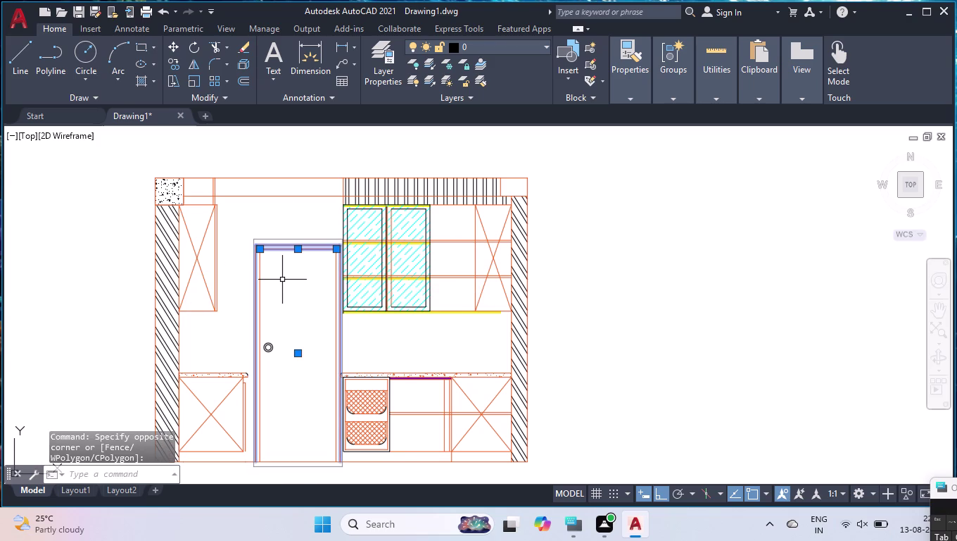
key(ctrl+1)
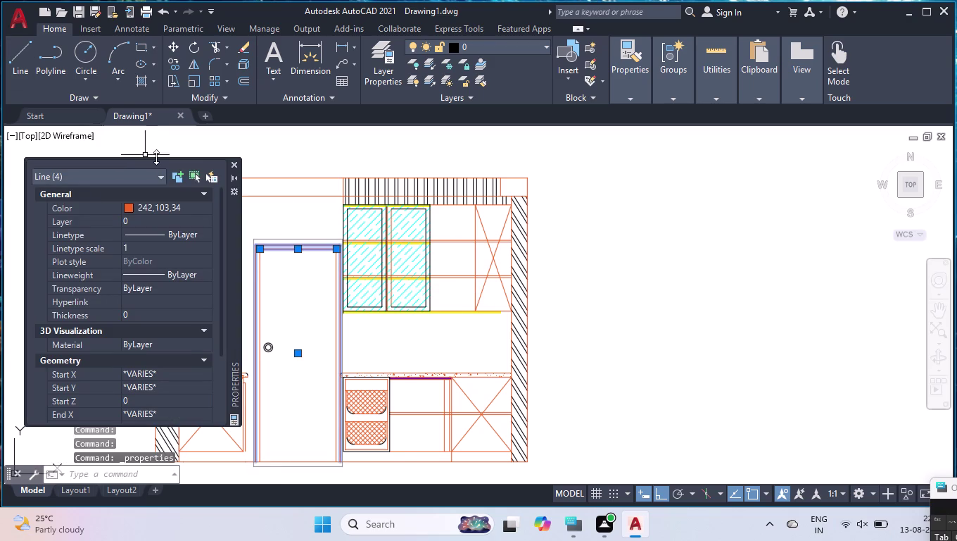
click(185, 211)
click(193, 207)
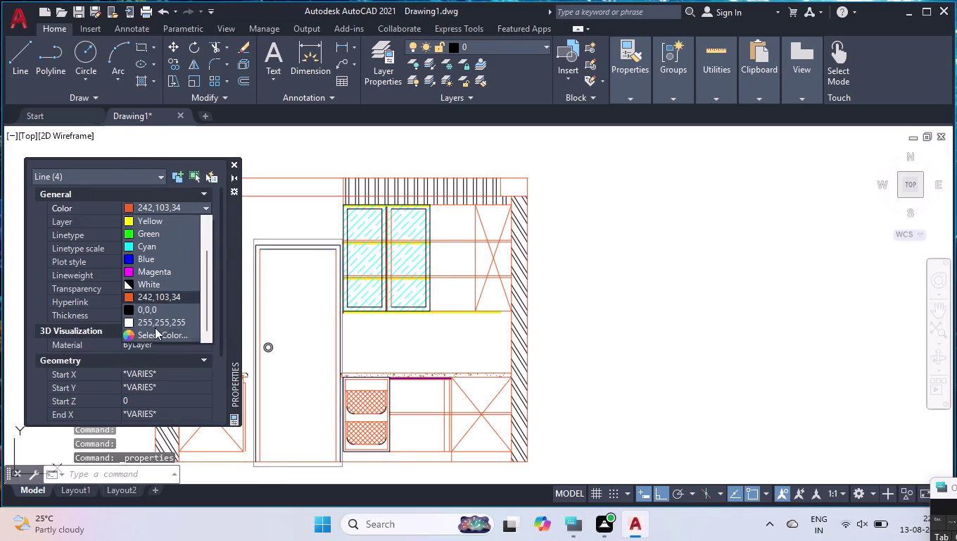
click(155, 335)
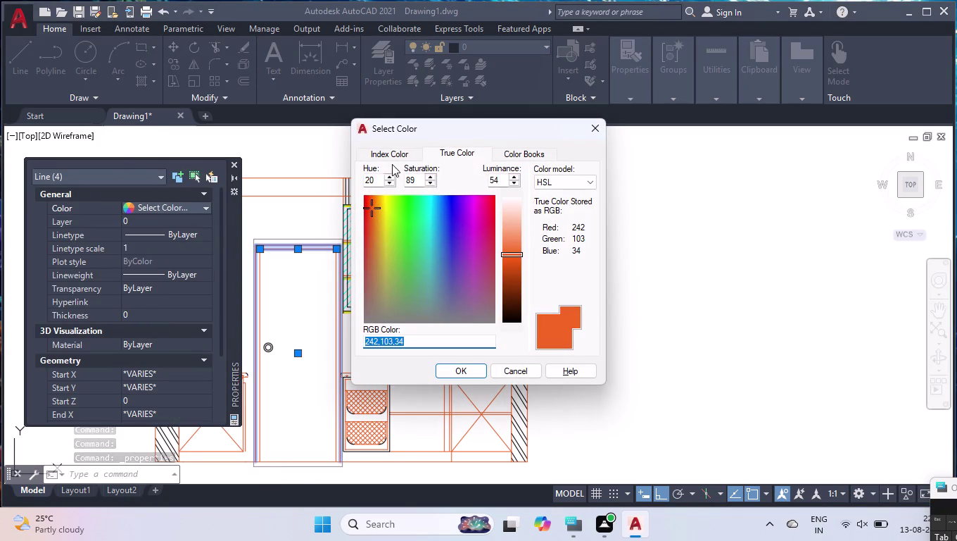
click(390, 158)
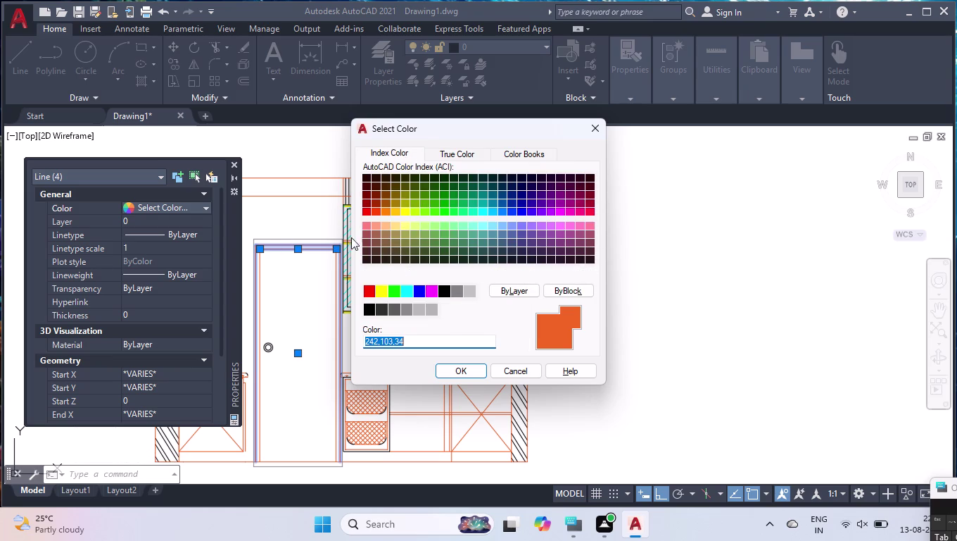
click(364, 233)
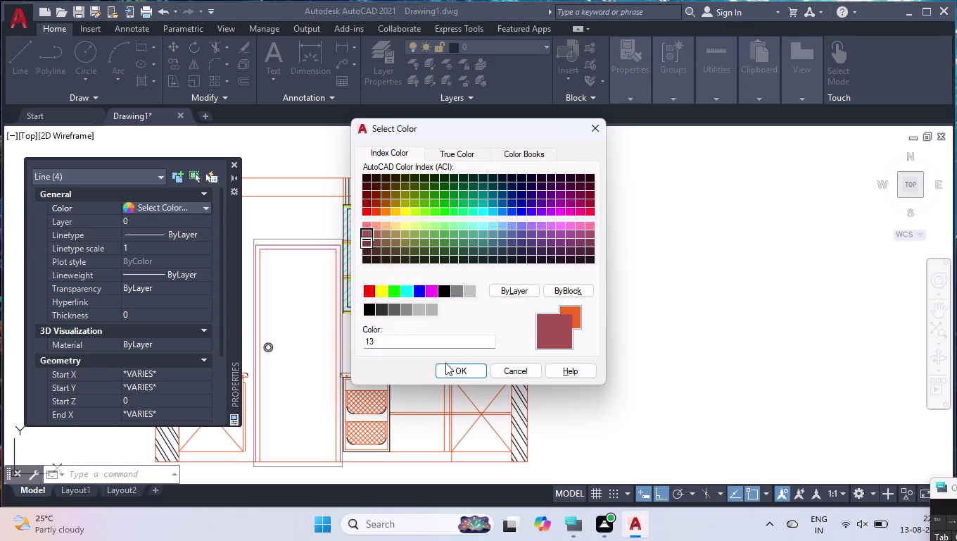
click(467, 371)
click(232, 164)
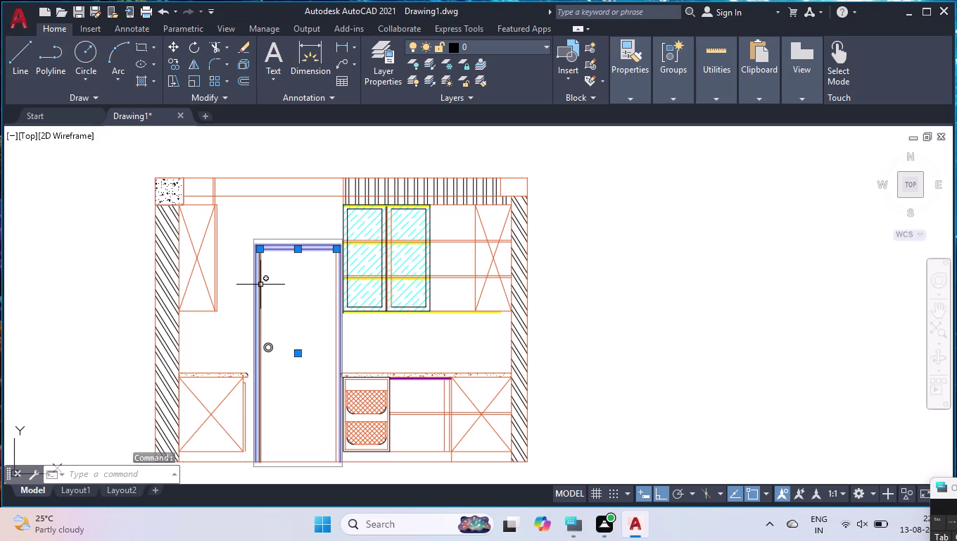
Give the remaining door frame lines colour 13 as well.
scroll(up, 3)
click(201, 213)
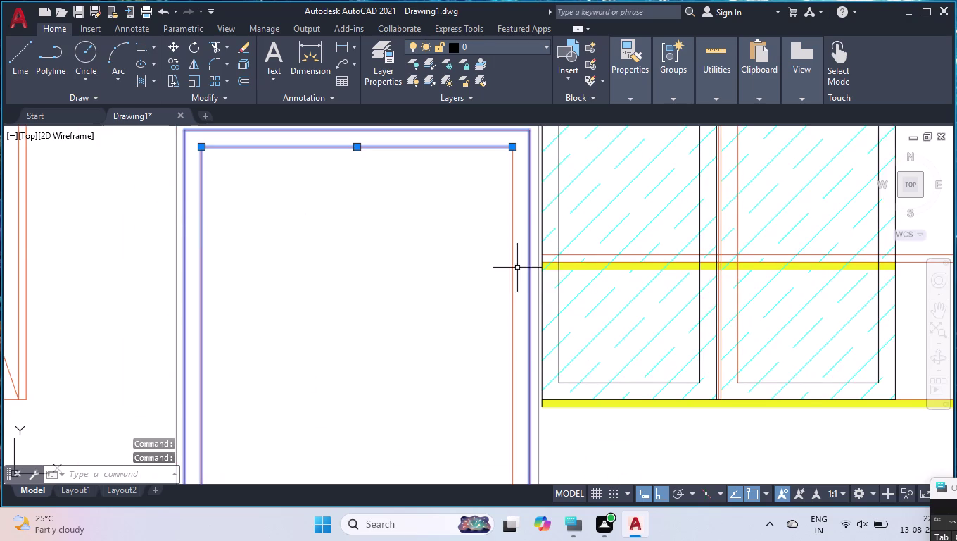
key(Return)
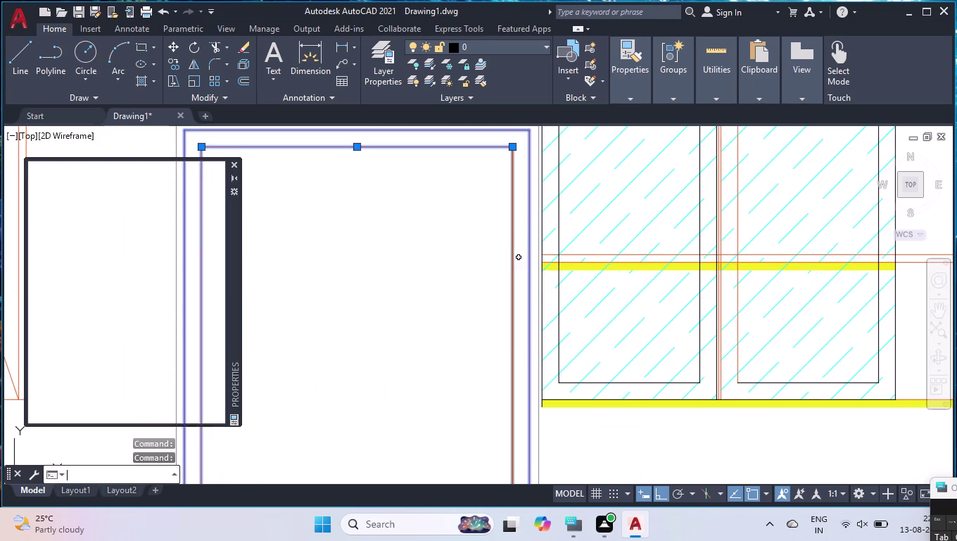
click(513, 263)
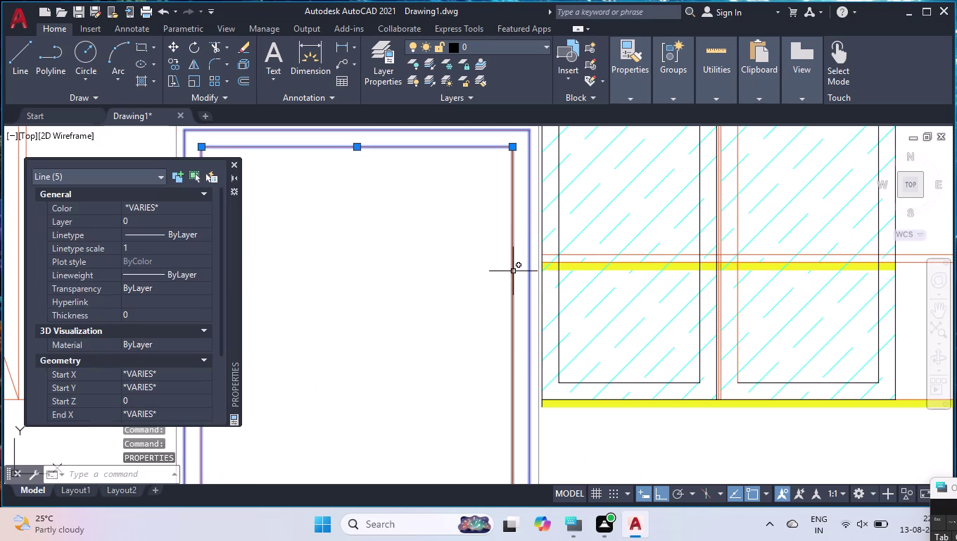
click(512, 273)
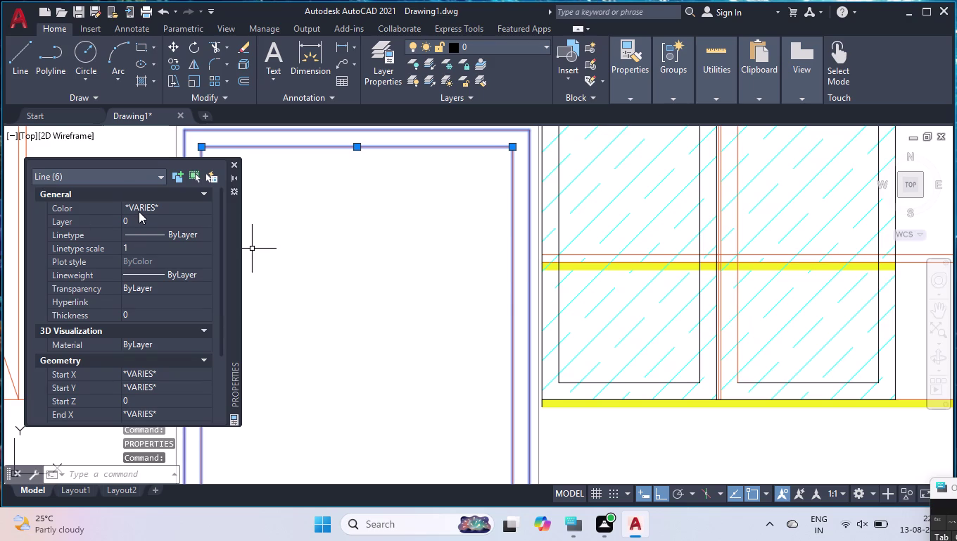
click(139, 211)
click(142, 202)
click(141, 272)
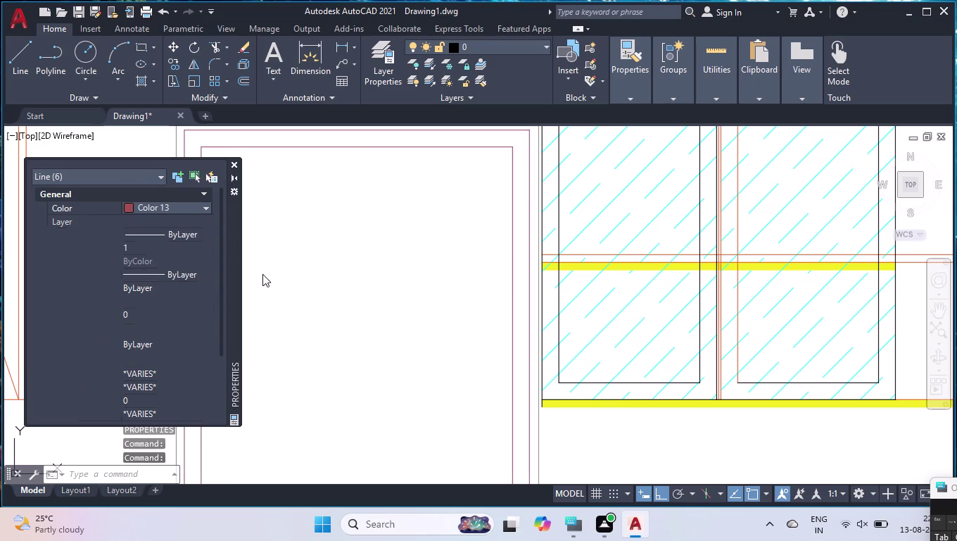
key(Return)
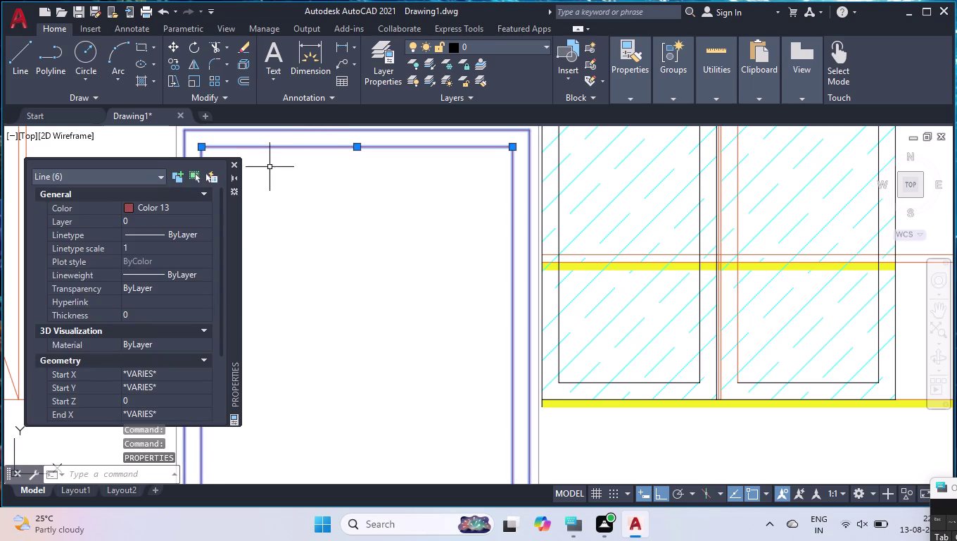
click(230, 163)
scroll(down, 3)
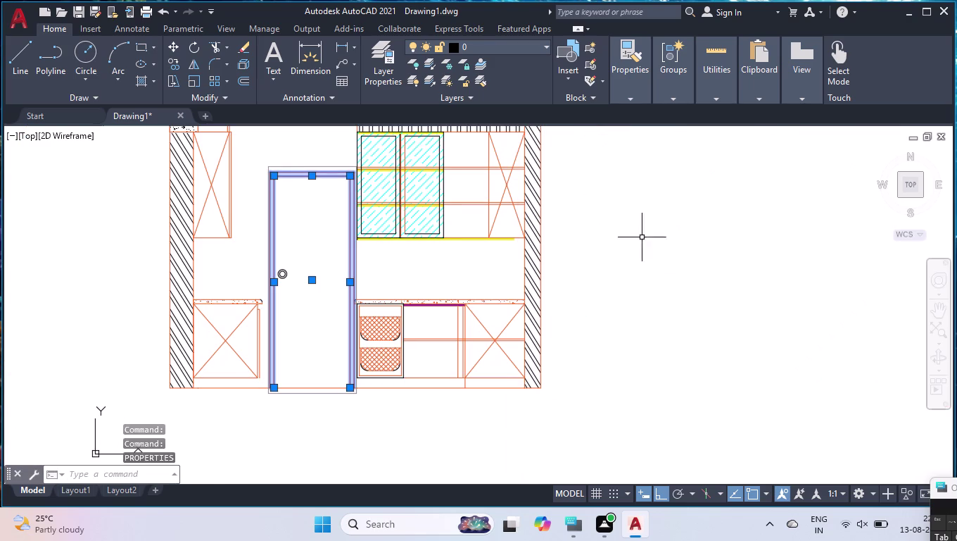
Select the lower and upper left cabinet cross lines, the left edge and the top edge.
scroll(down, 3)
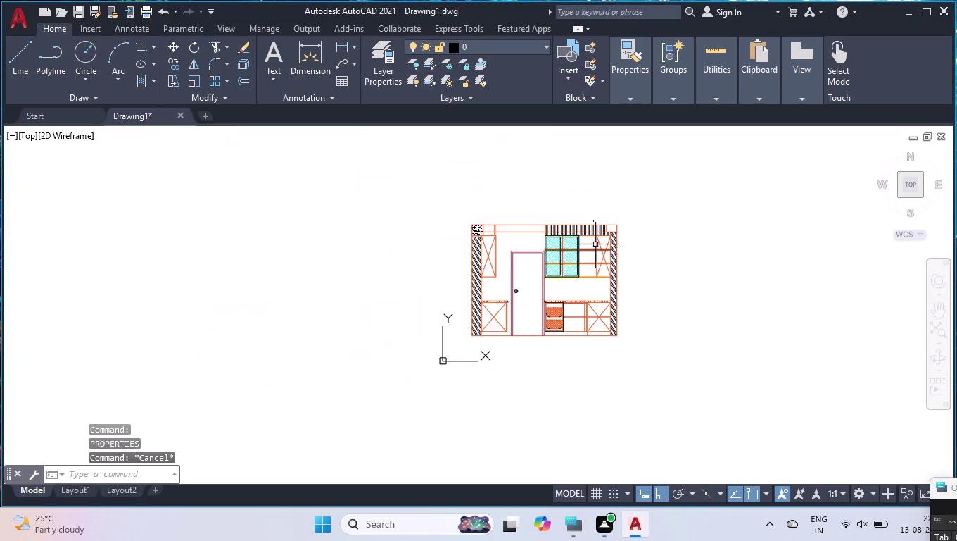
scroll(up, 3)
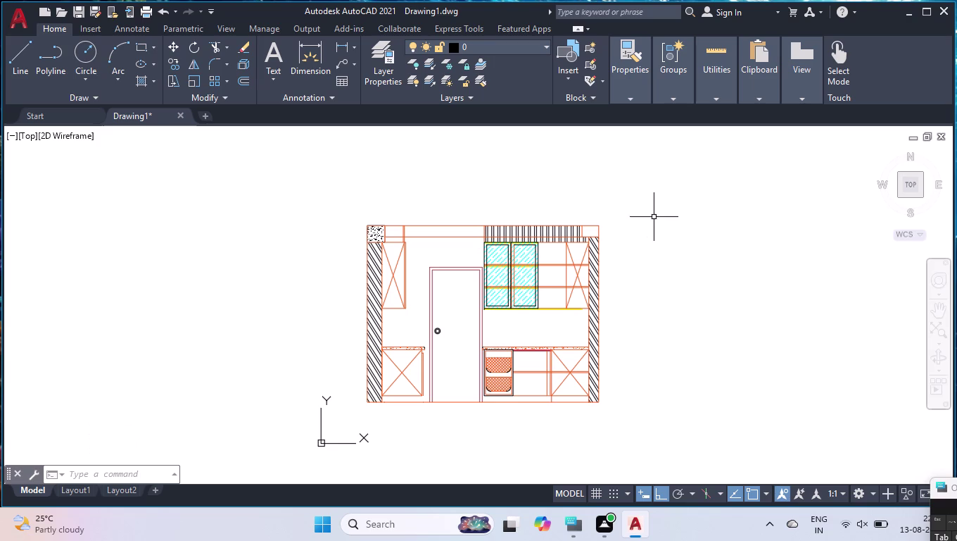
click(416, 356)
click(407, 381)
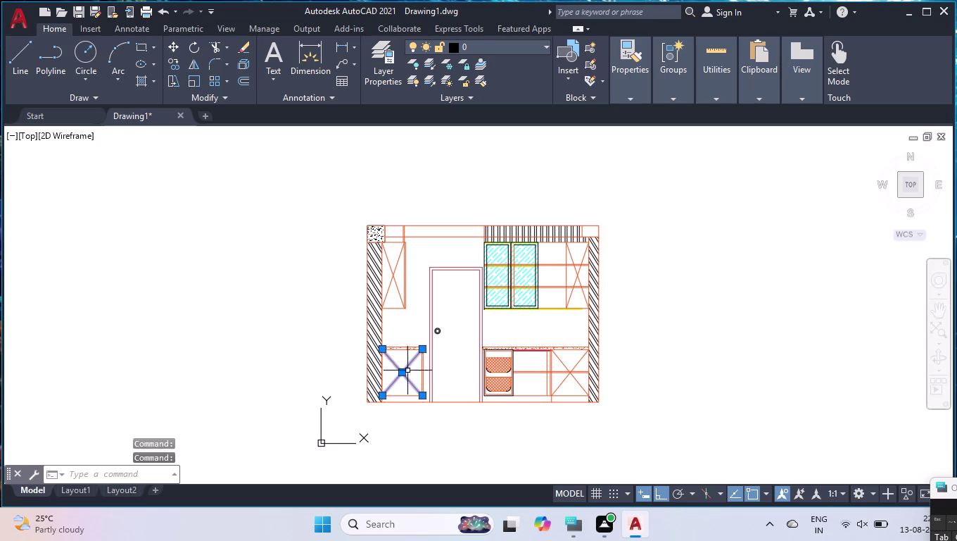
click(399, 254)
click(387, 260)
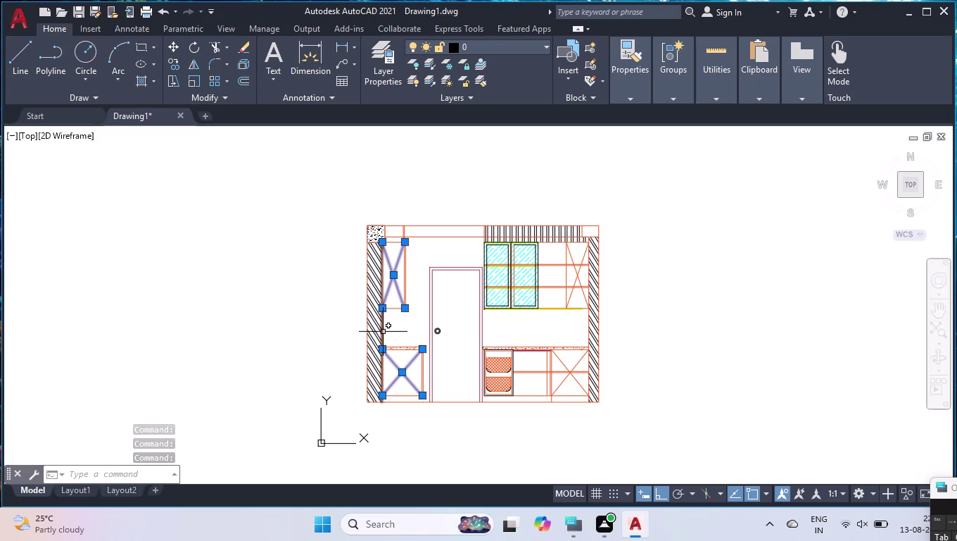
click(383, 331)
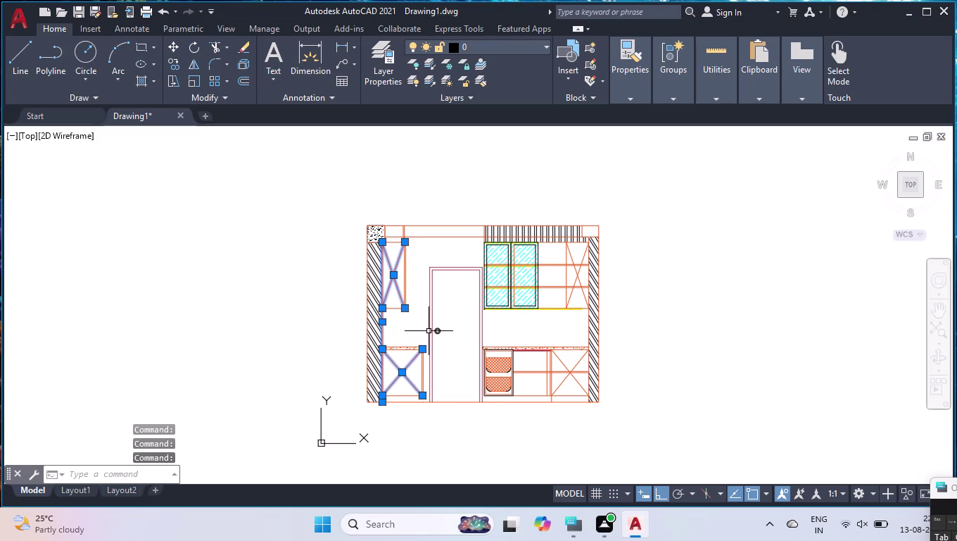
click(433, 228)
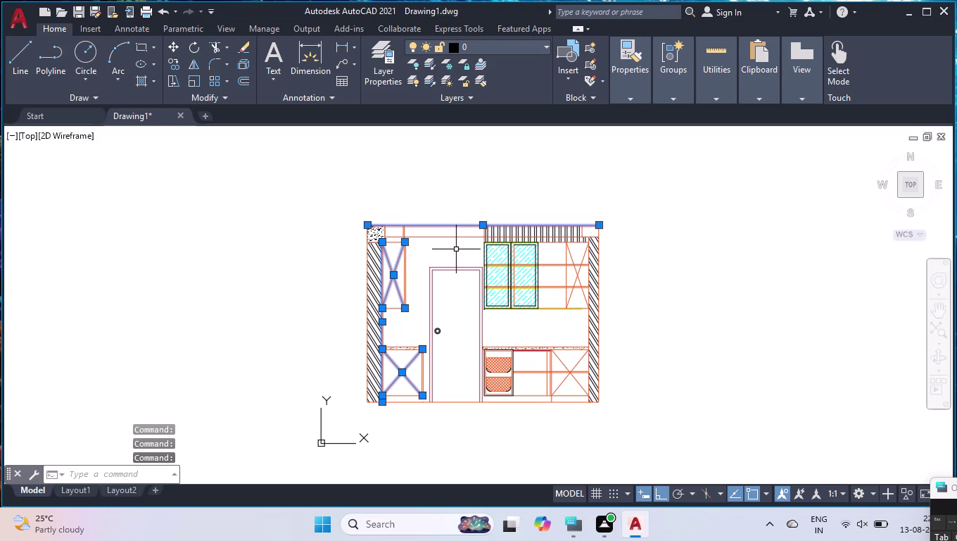
Select the glass panel divider lines and the left and right glass panel outlines.
scroll(up, 3)
scroll(up, 3)
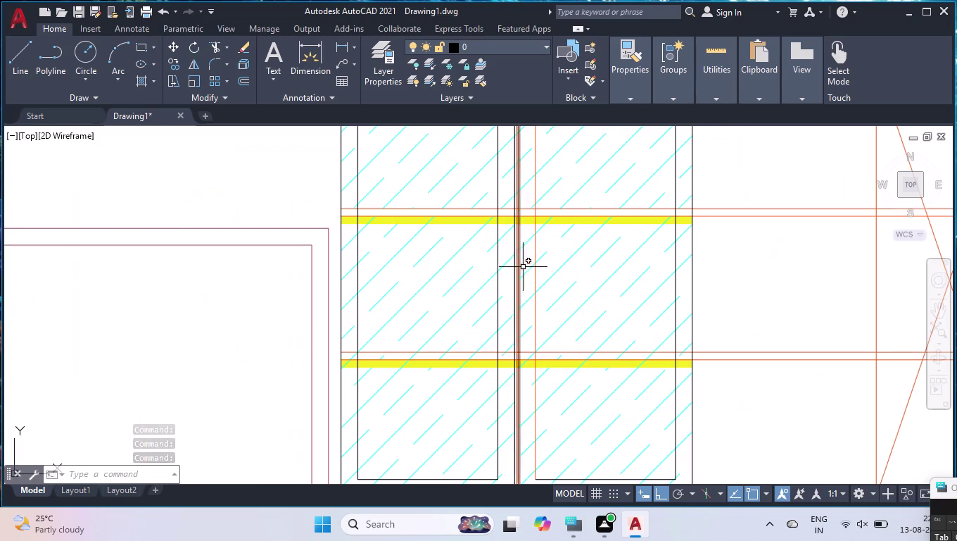
scroll(up, 3)
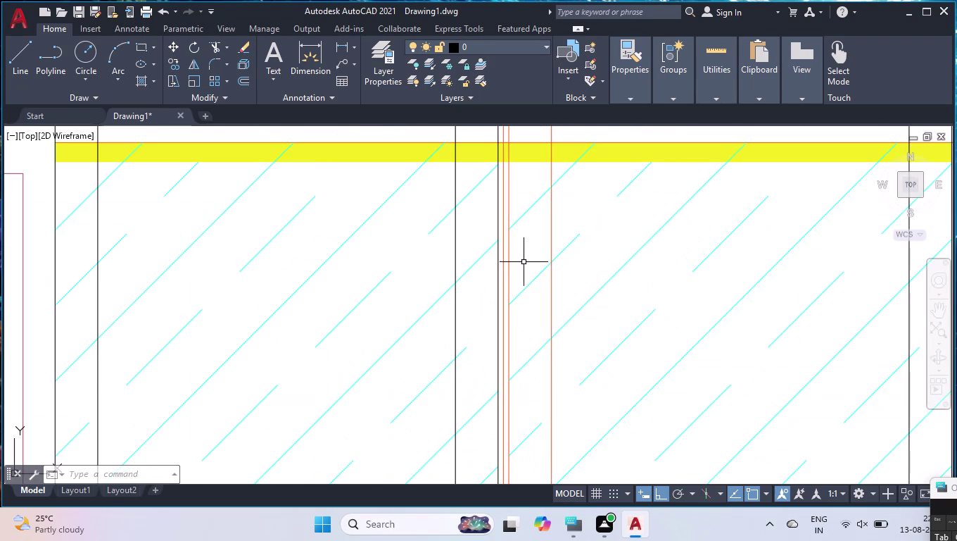
click(517, 256)
click(502, 262)
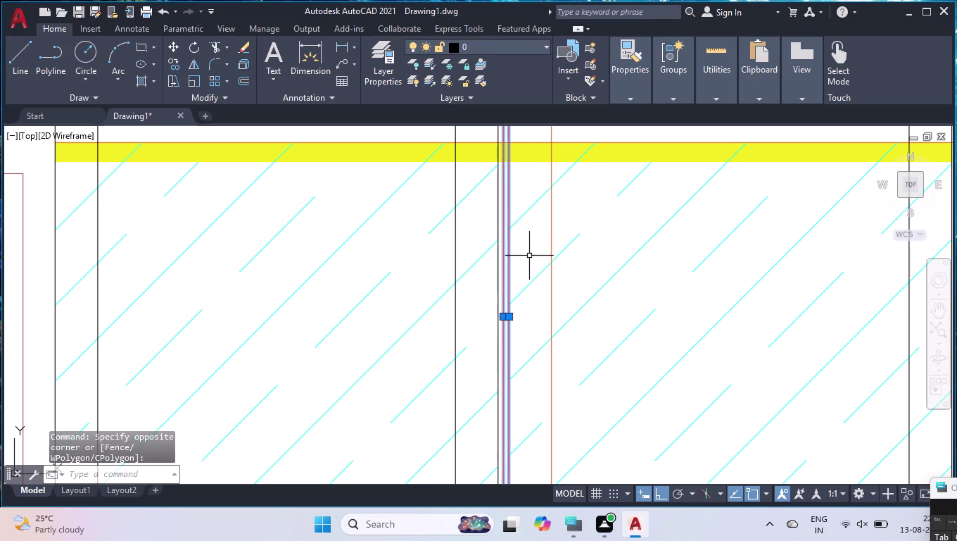
click(550, 241)
scroll(down, 3)
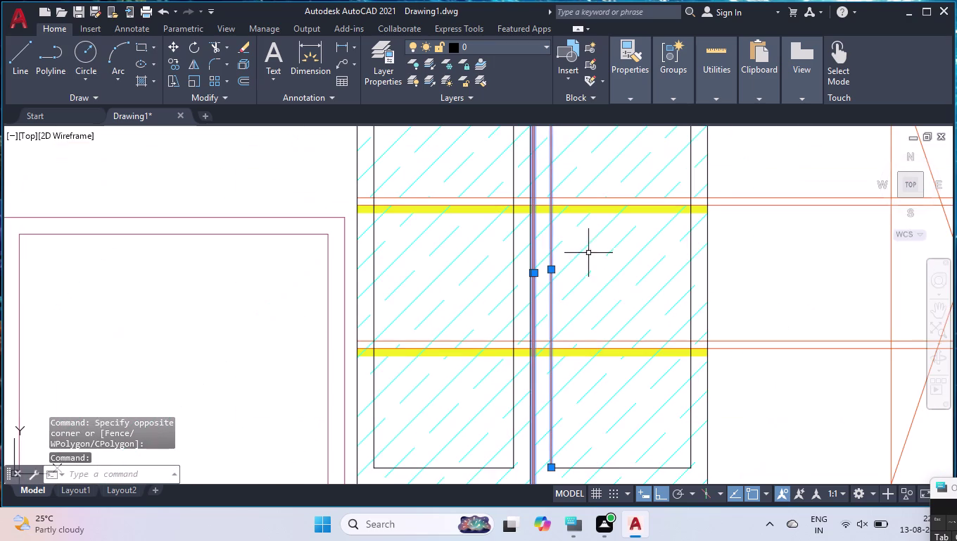
click(717, 228)
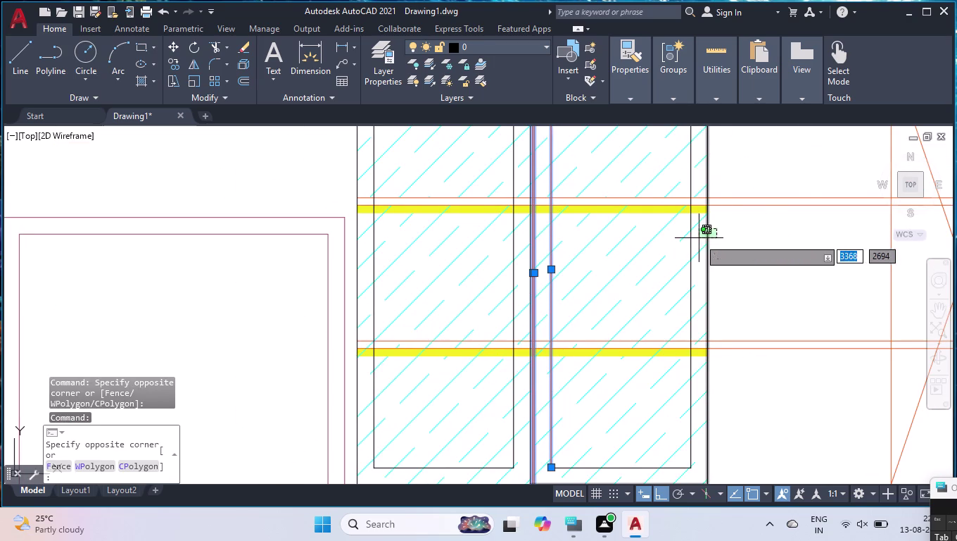
click(704, 236)
click(693, 236)
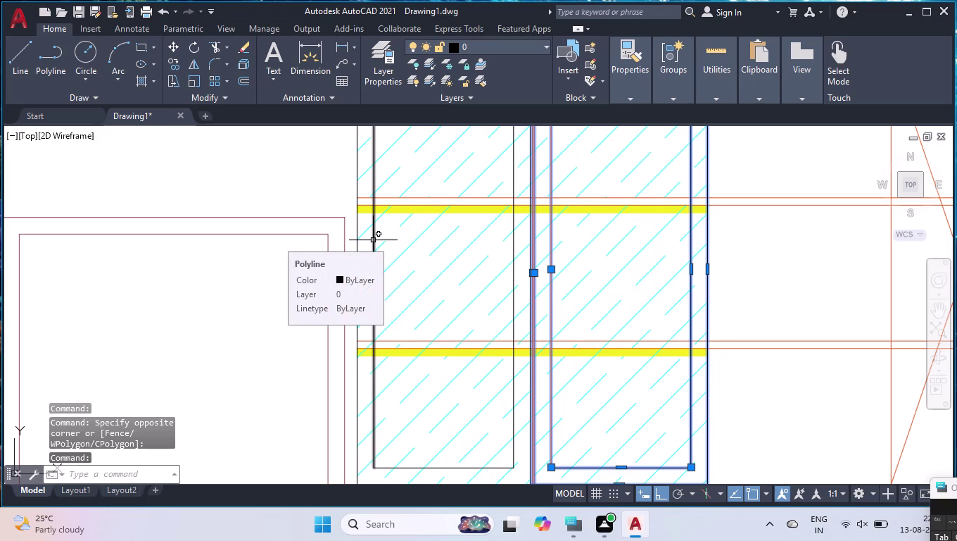
click(373, 240)
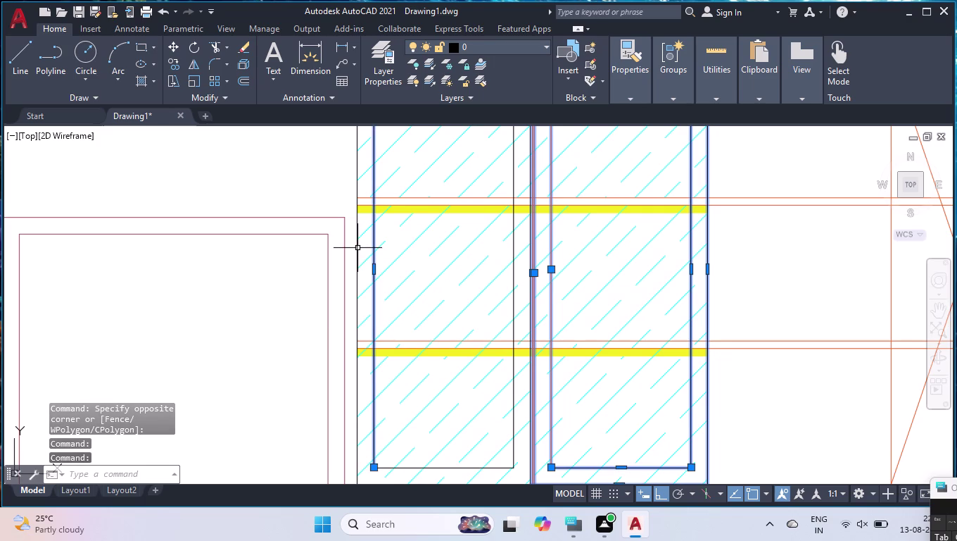
click(358, 248)
scroll(down, 3)
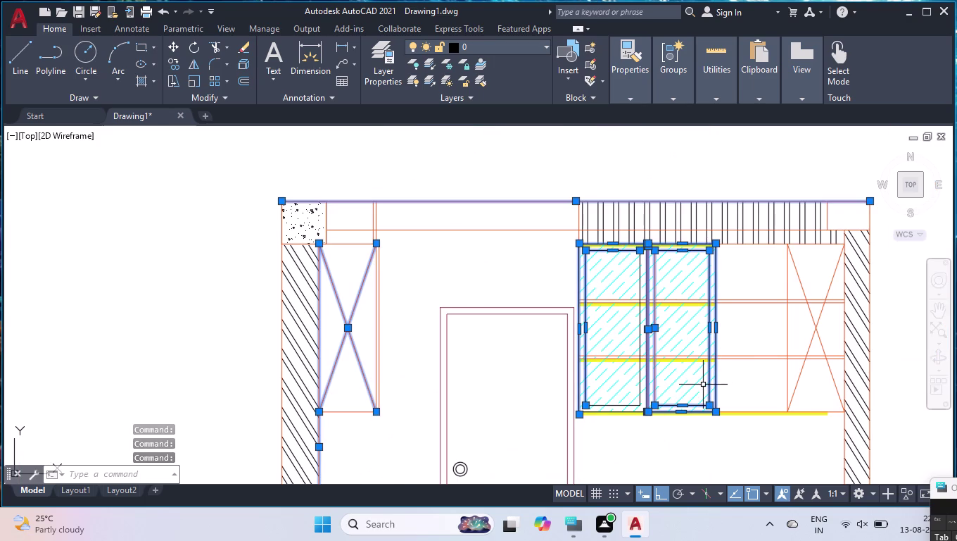
Add the right upper cabinet's cross lines to the selection.
click(833, 288)
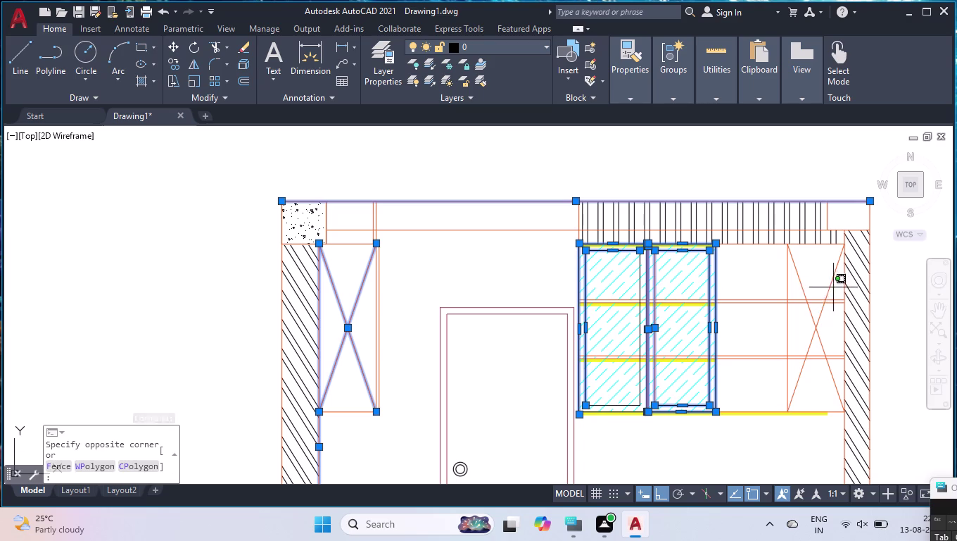
click(797, 281)
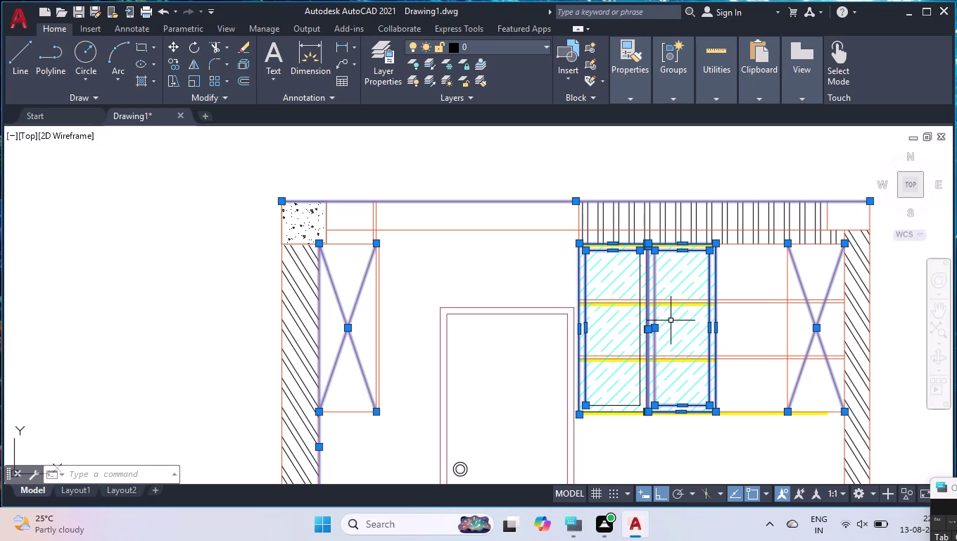
scroll(down, 3)
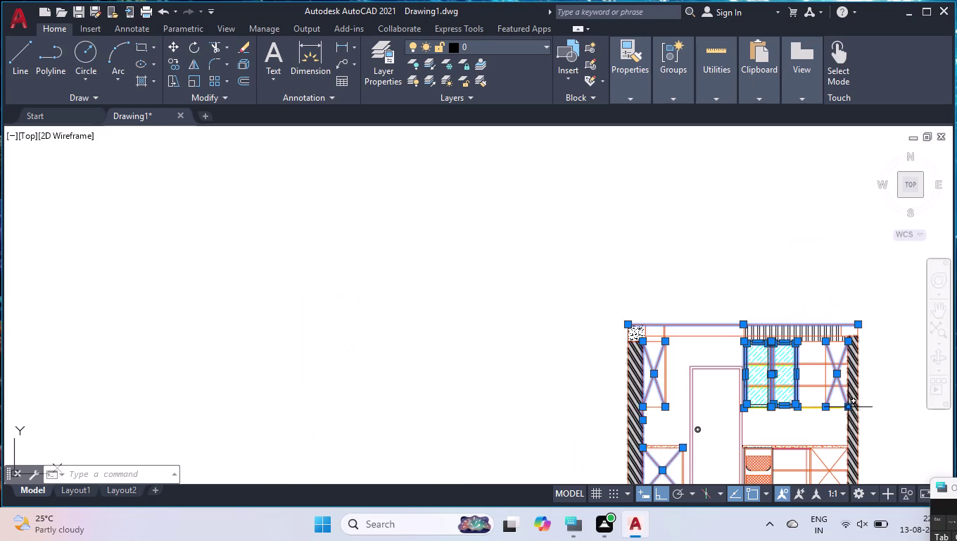
scroll(up, 3)
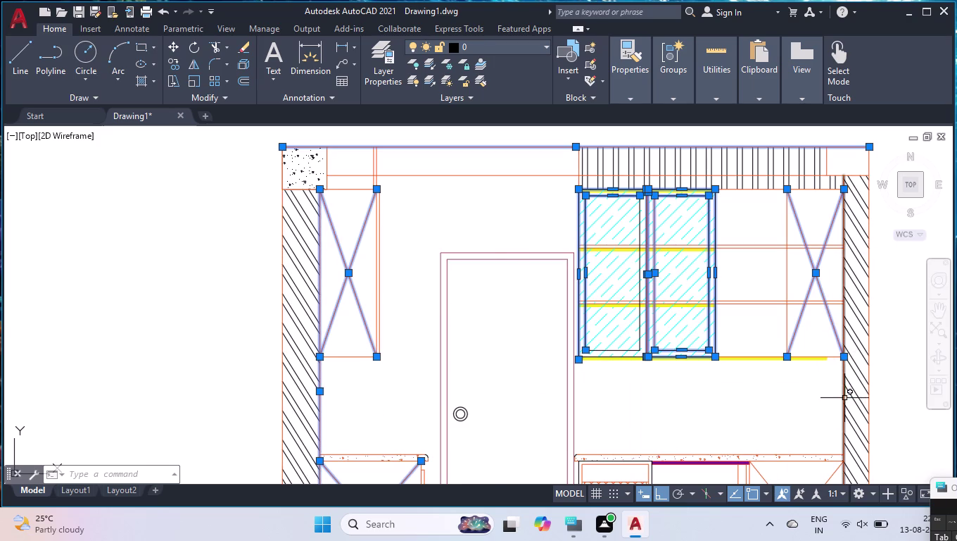
click(845, 398)
scroll(down, 3)
scroll(down, 3)
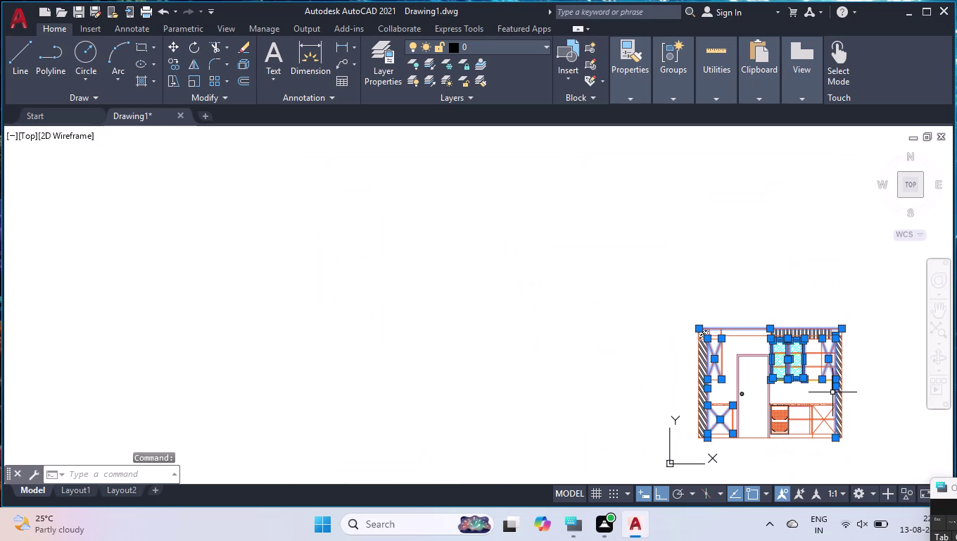
scroll(up, 3)
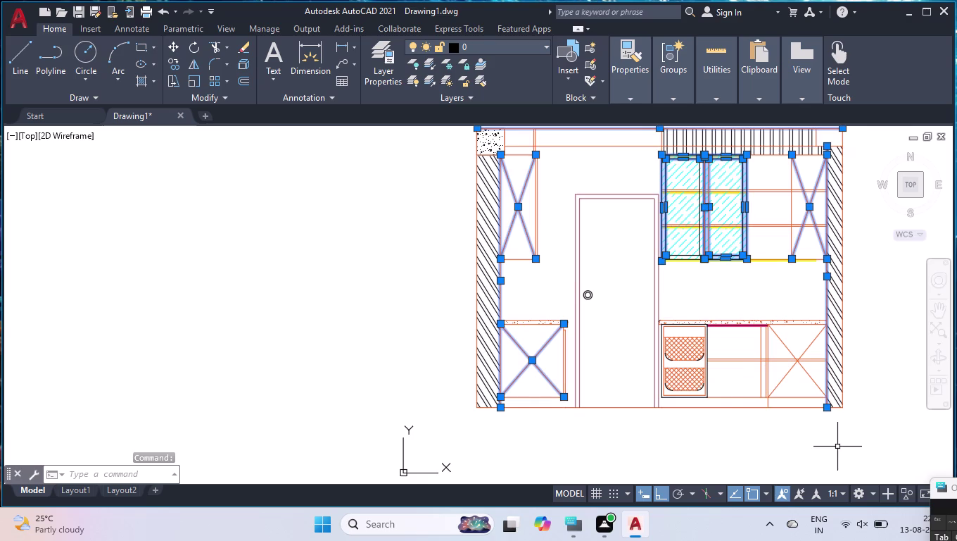
scroll(up, 3)
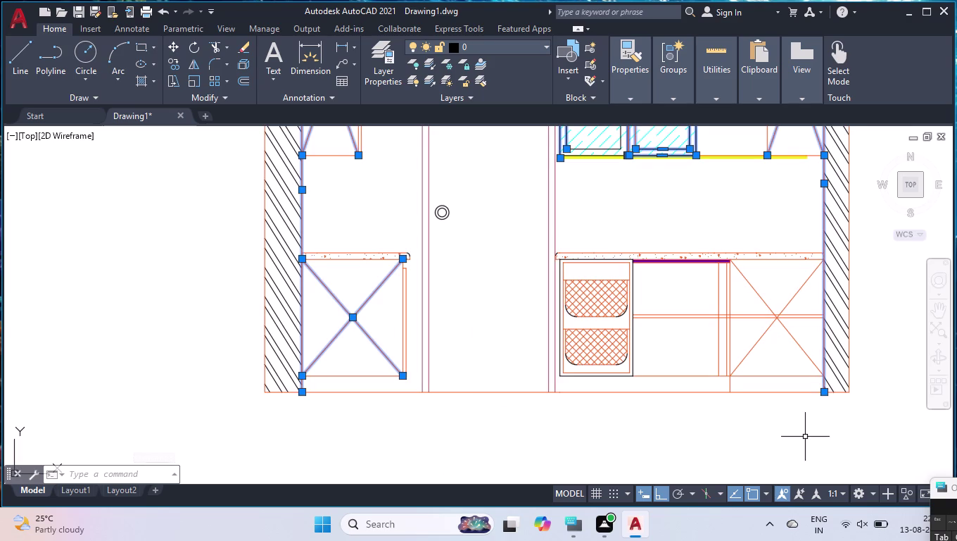
Set the colour of all selected cabinet lines to black (0,0,0).
key(ctrl+1)
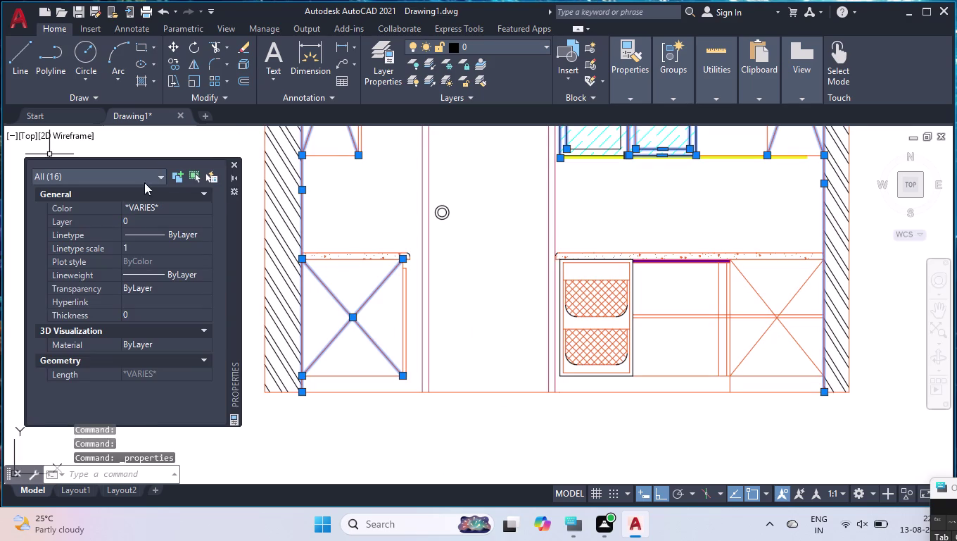
click(197, 203)
click(198, 205)
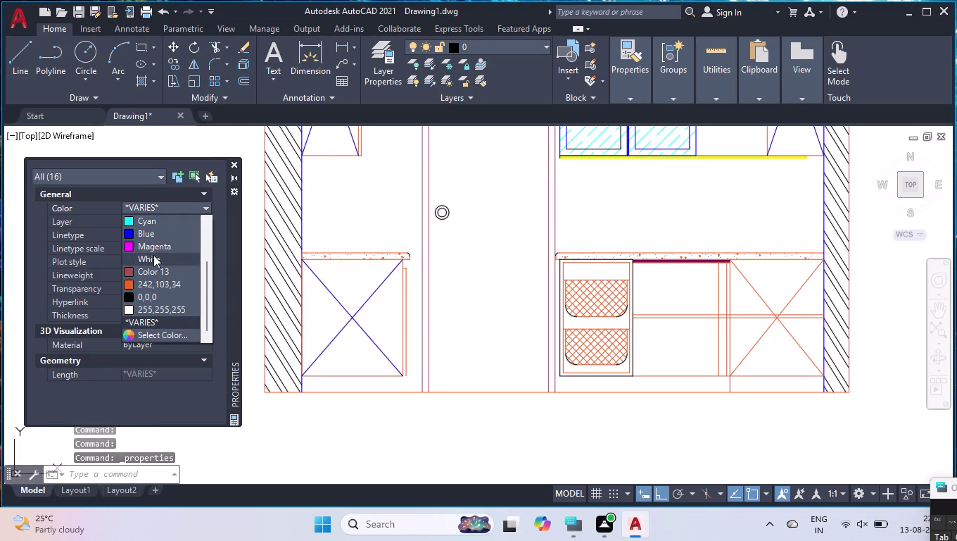
click(154, 296)
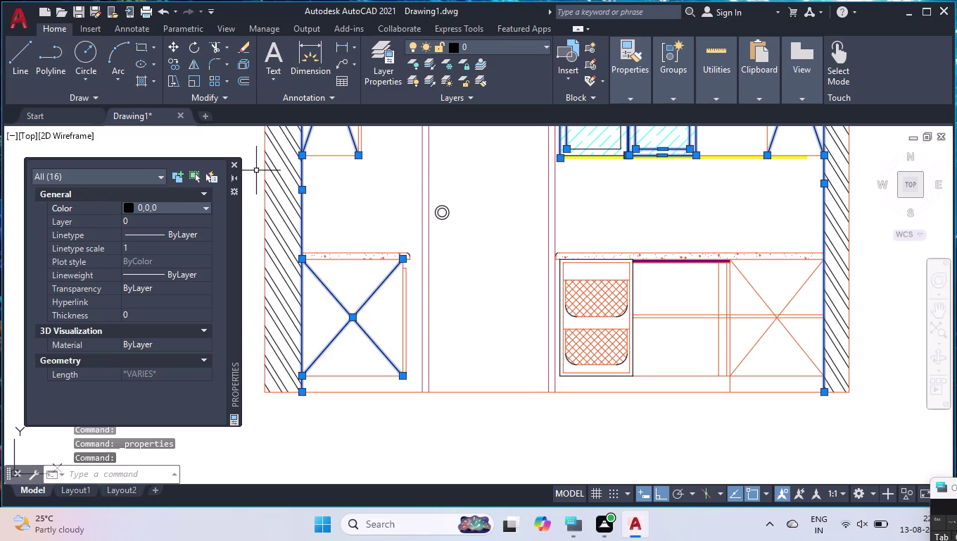
click(229, 166)
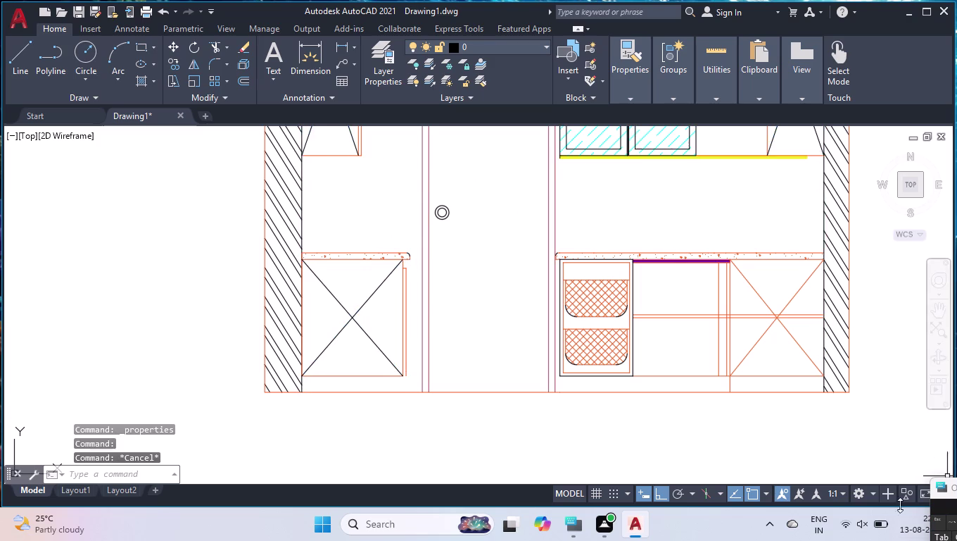
scroll(down, 3)
scroll(up, 3)
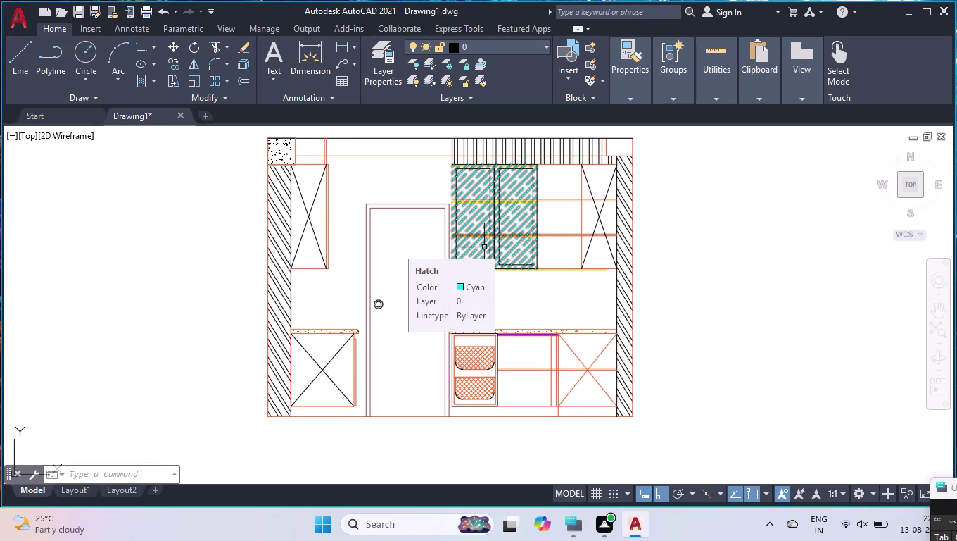
Window-select both countertop strips and change their colour from orange to Color 13.
scroll(up, 3)
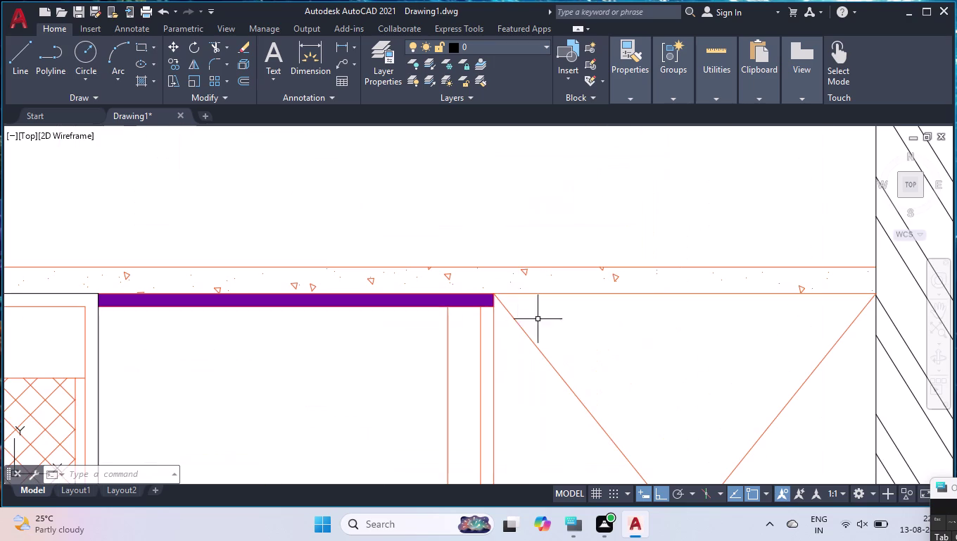
click(534, 250)
click(498, 278)
scroll(down, 3)
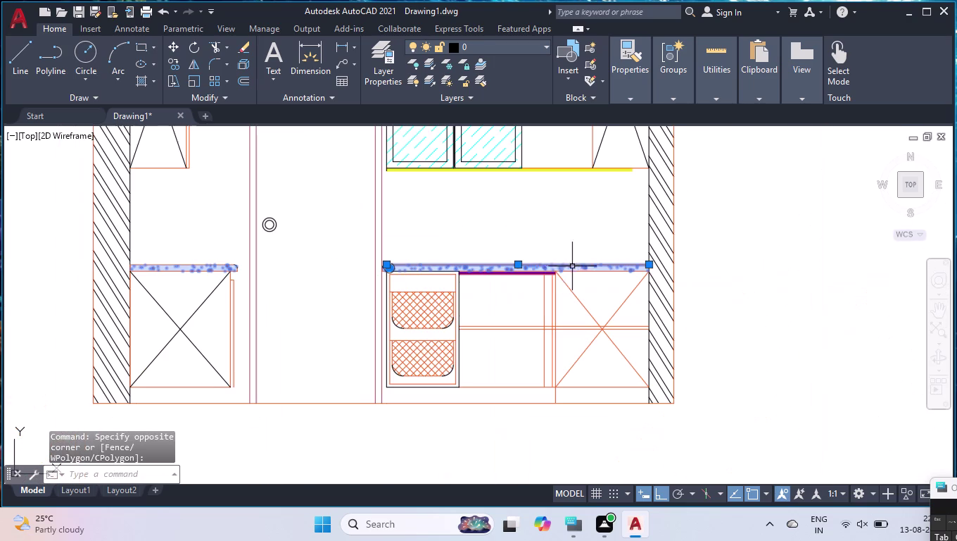
key(ctrl+1)
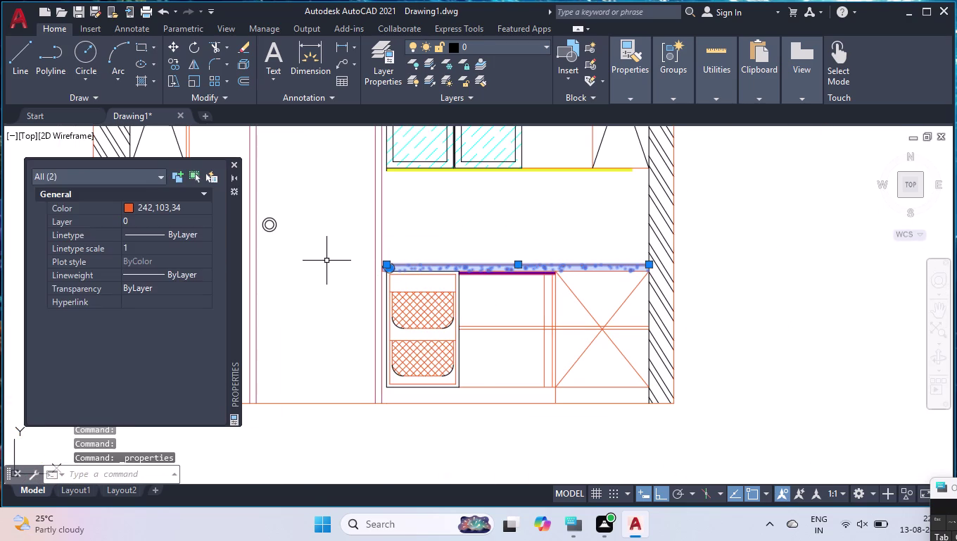
click(194, 209)
click(196, 206)
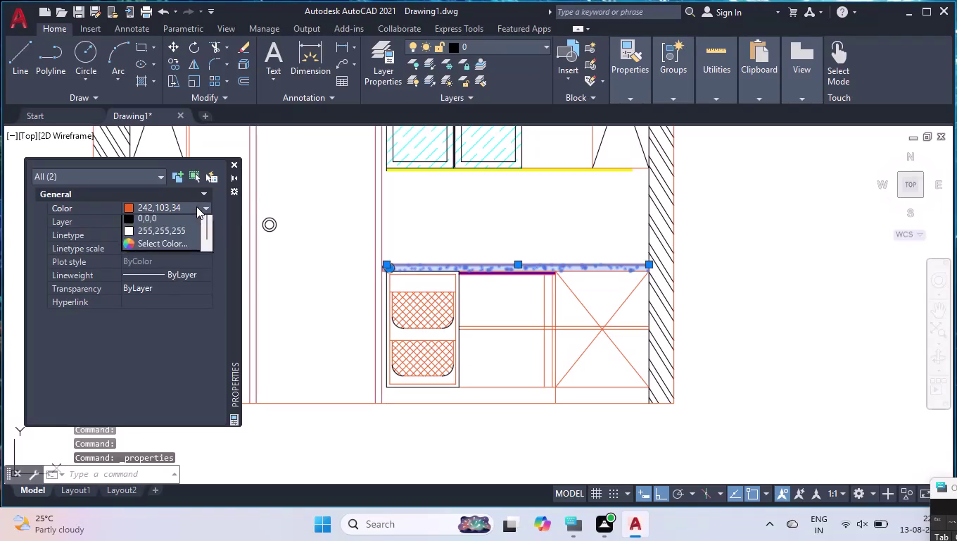
click(164, 280)
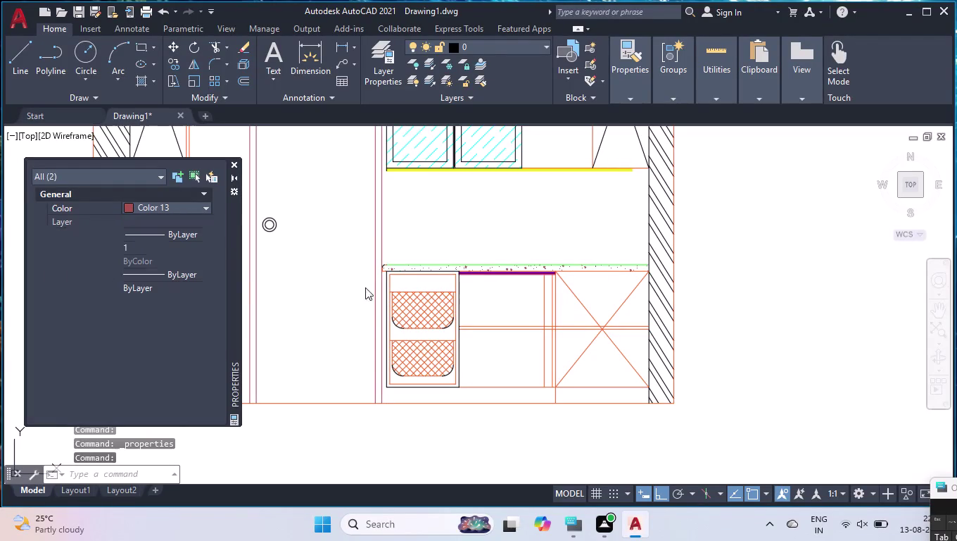
key(Return)
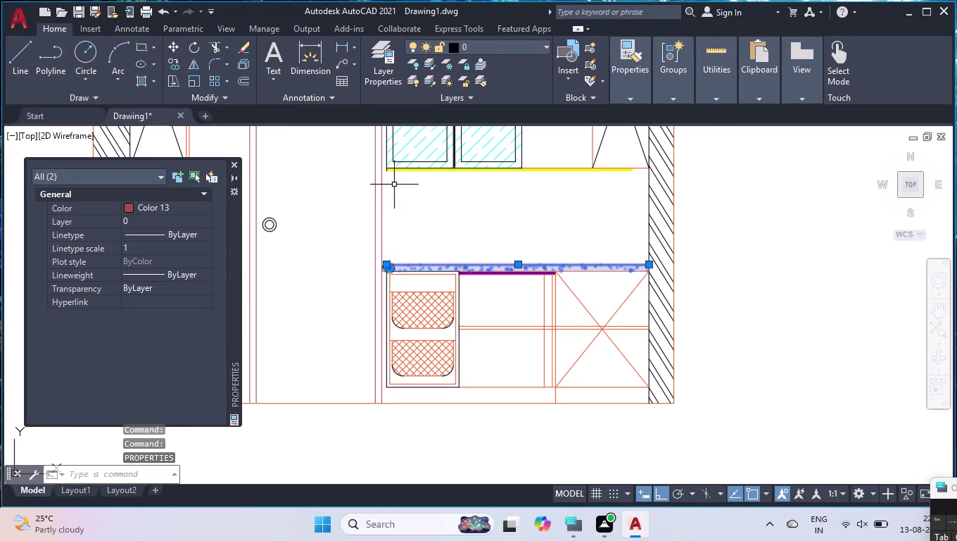
click(232, 164)
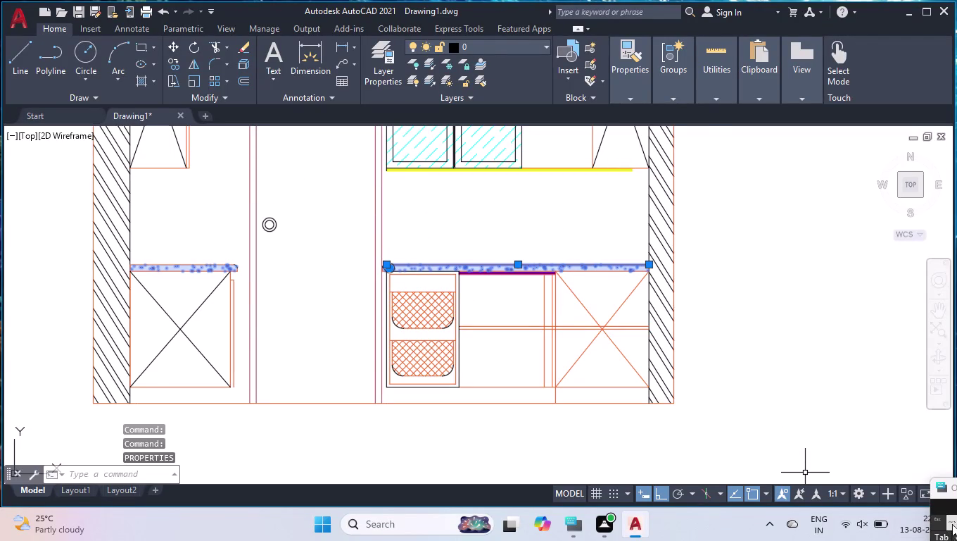
scroll(down, 3)
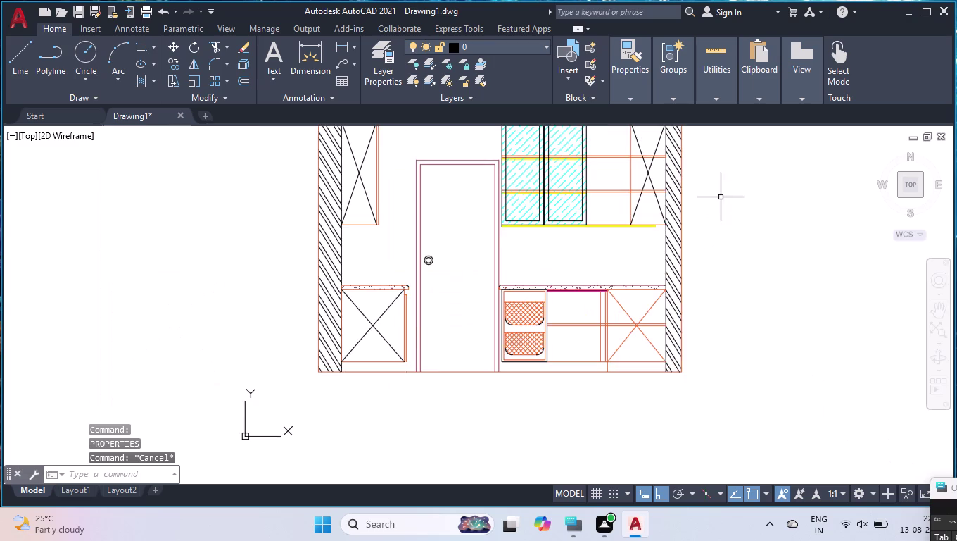
scroll(down, 3)
scroll(up, 3)
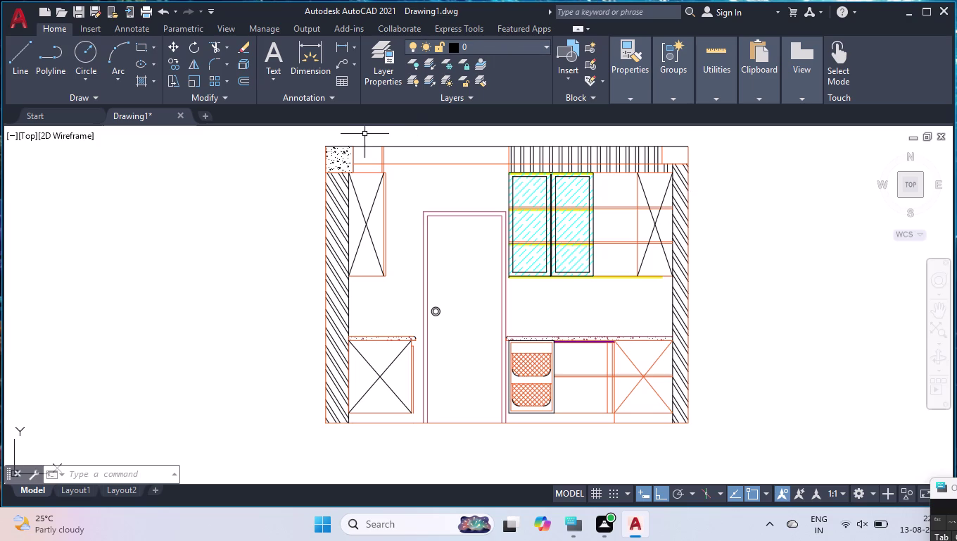
Place a 350 linear dimension (DLI) above the top-left corner block.
scroll(up, 3)
text(DLI)
key(Return)
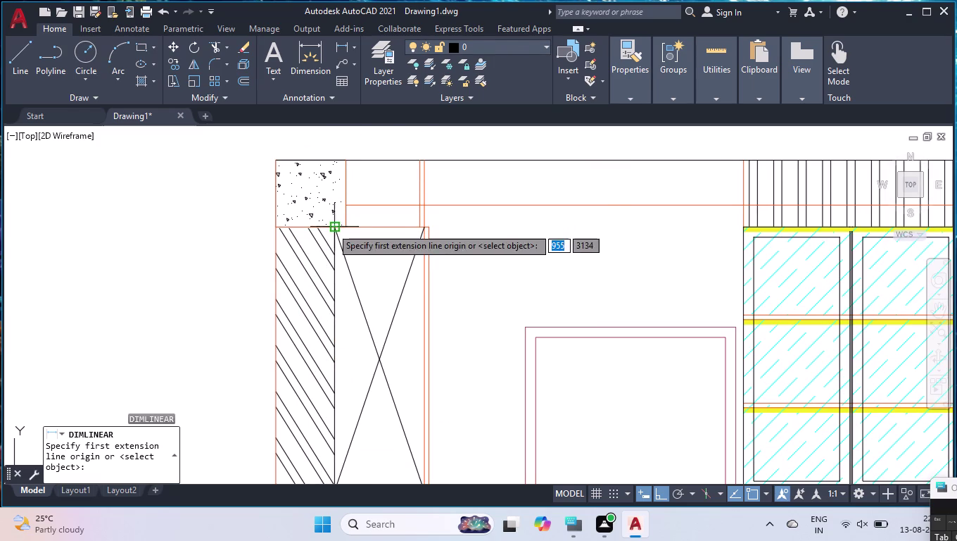
click(333, 228)
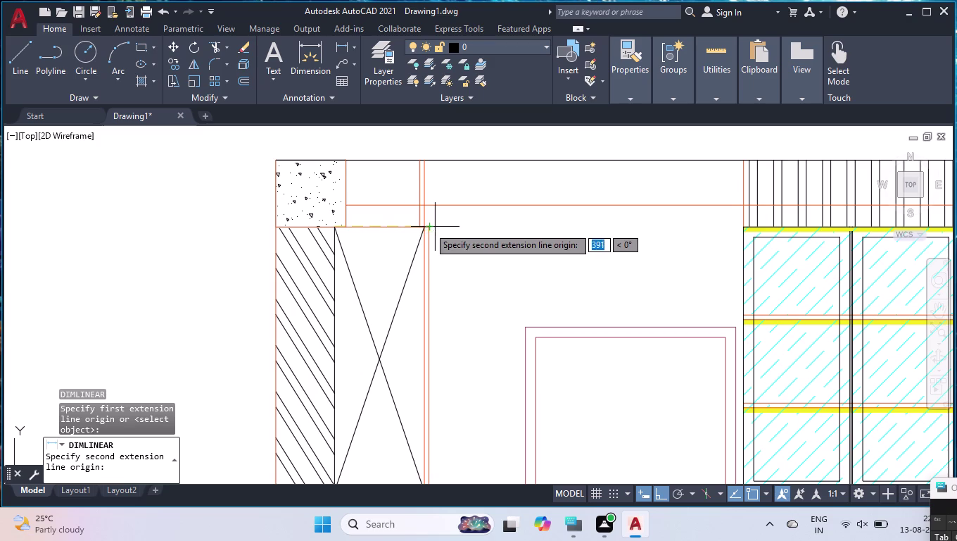
click(422, 223)
click(416, 152)
scroll(down, 3)
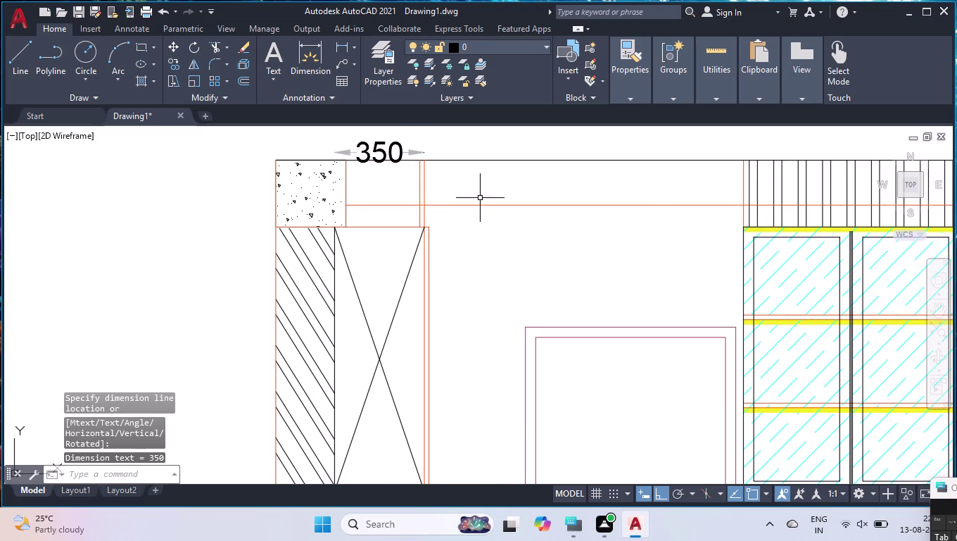
scroll(down, 3)
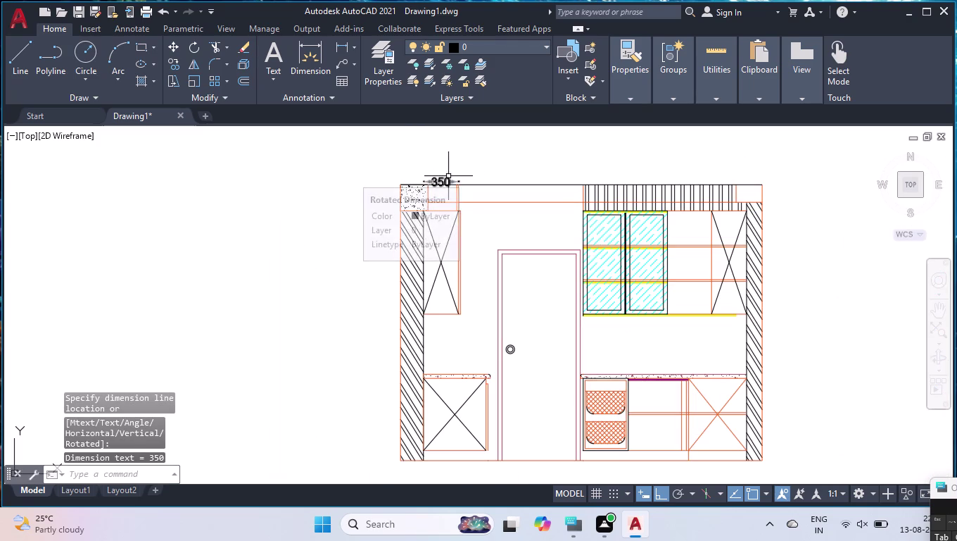
Set the ISO-25 dimension style's text colour to red.
key(d)
key(Return)
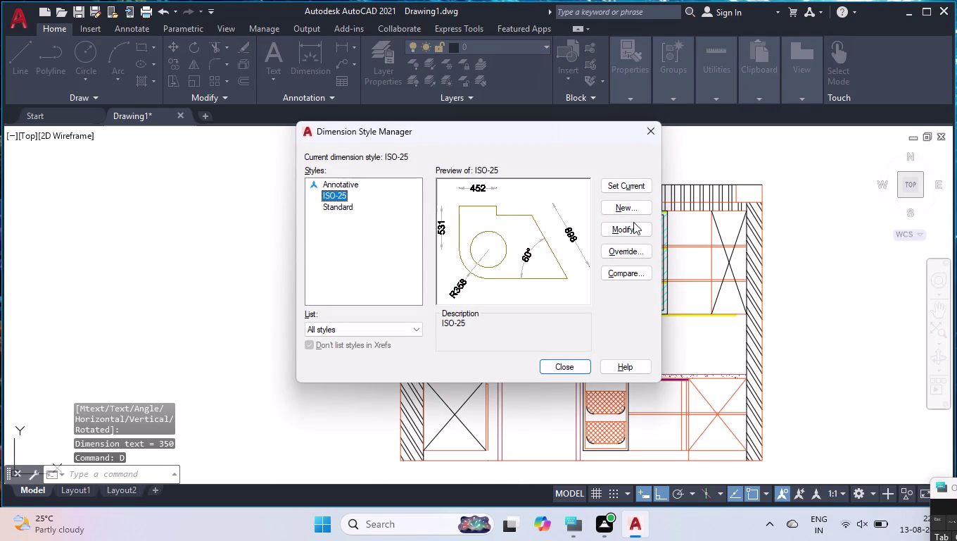
click(624, 224)
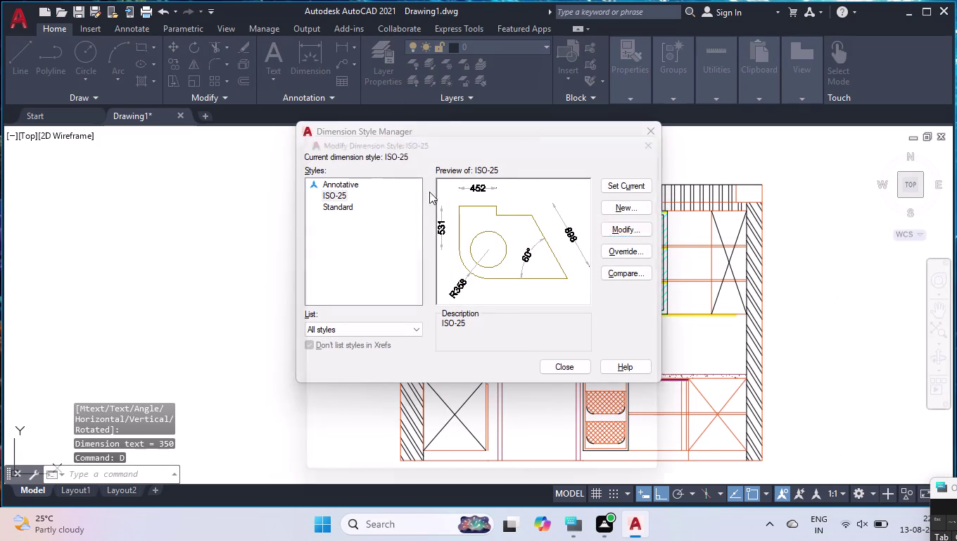
click(402, 157)
click(393, 209)
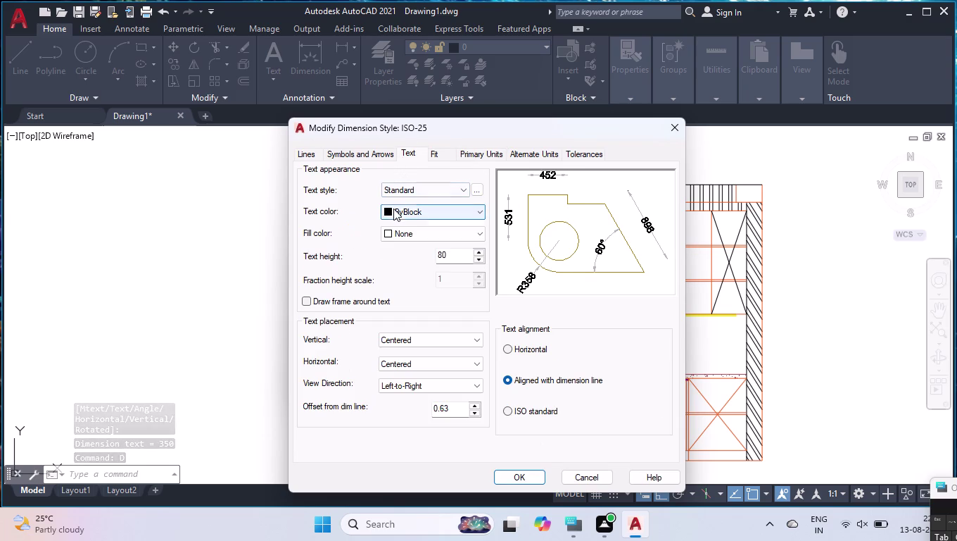
click(390, 244)
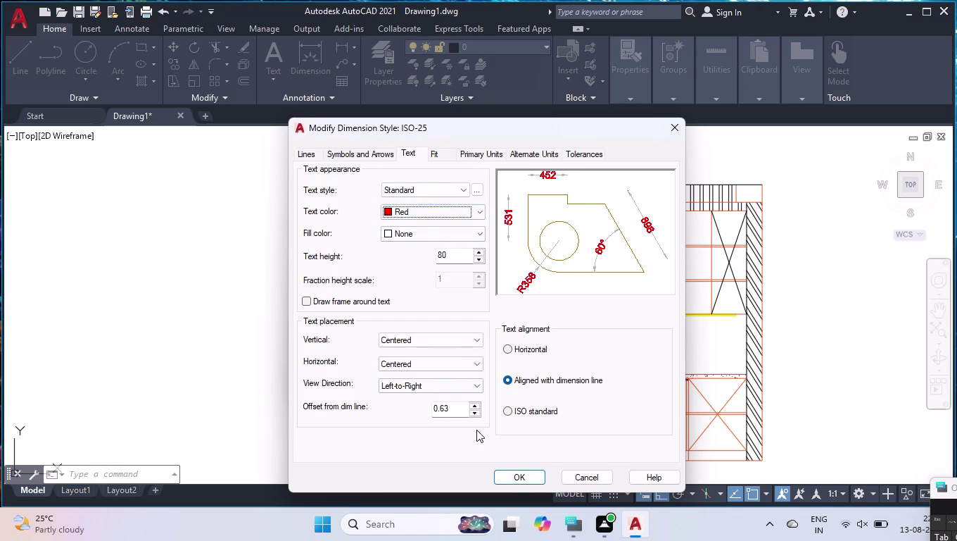
click(511, 477)
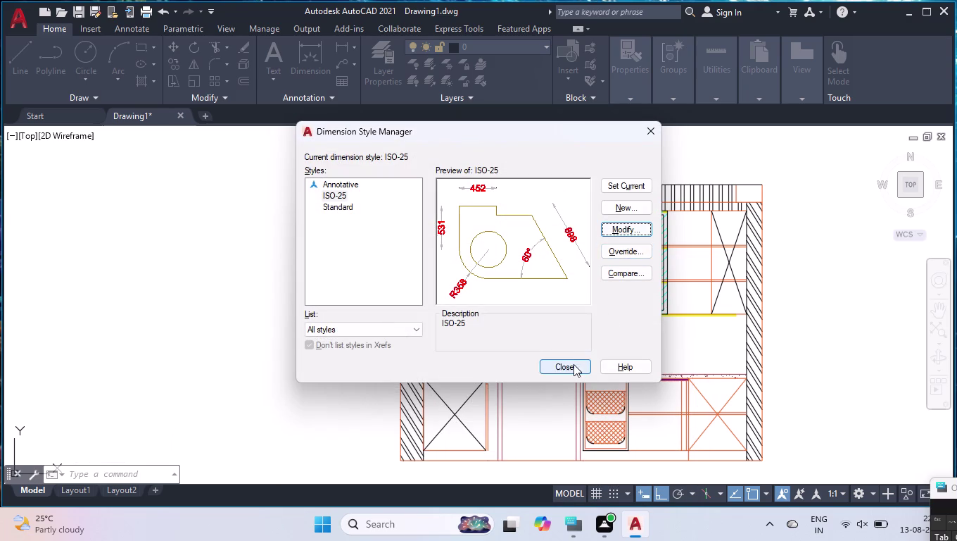
click(574, 364)
scroll(up, 3)
click(445, 178)
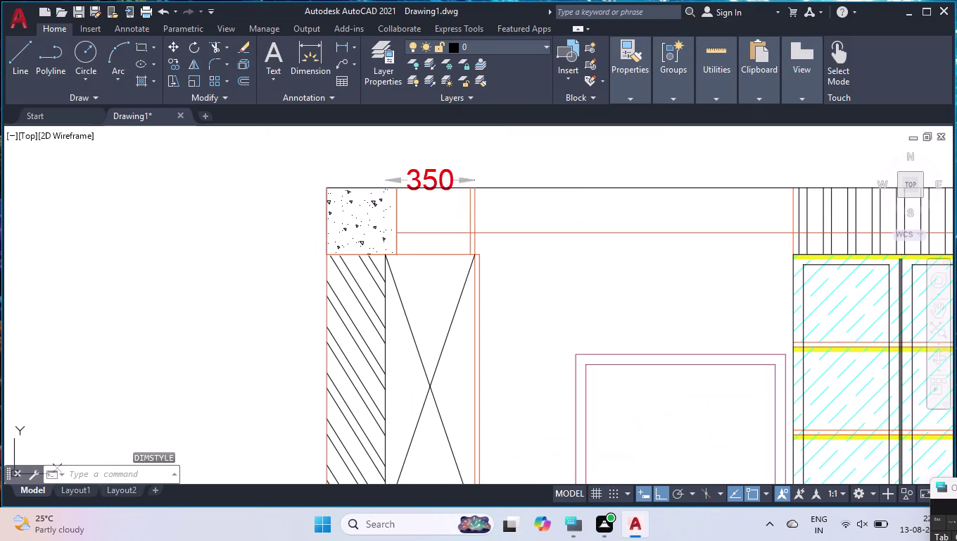
click(433, 178)
click(431, 177)
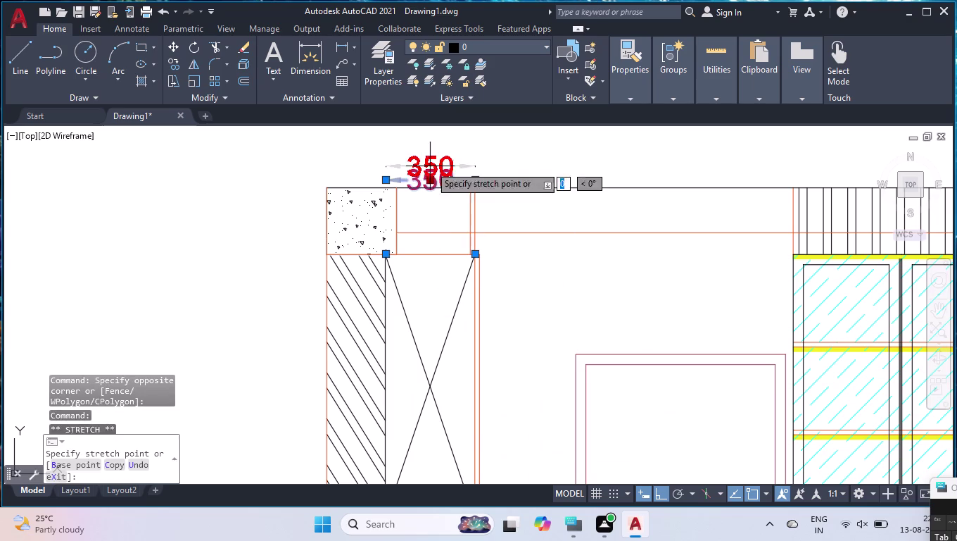
click(434, 153)
scroll(down, 3)
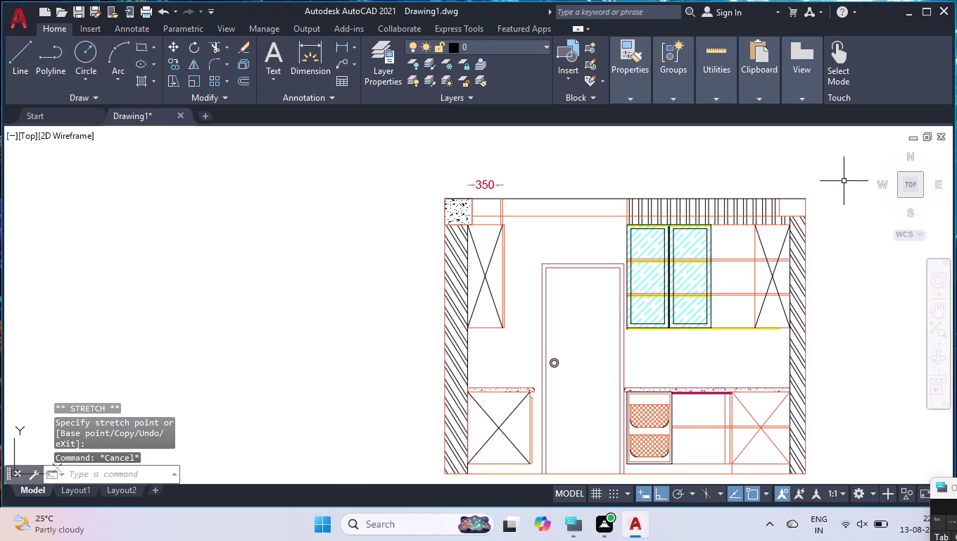
scroll(up, 3)
scroll(up, 3)
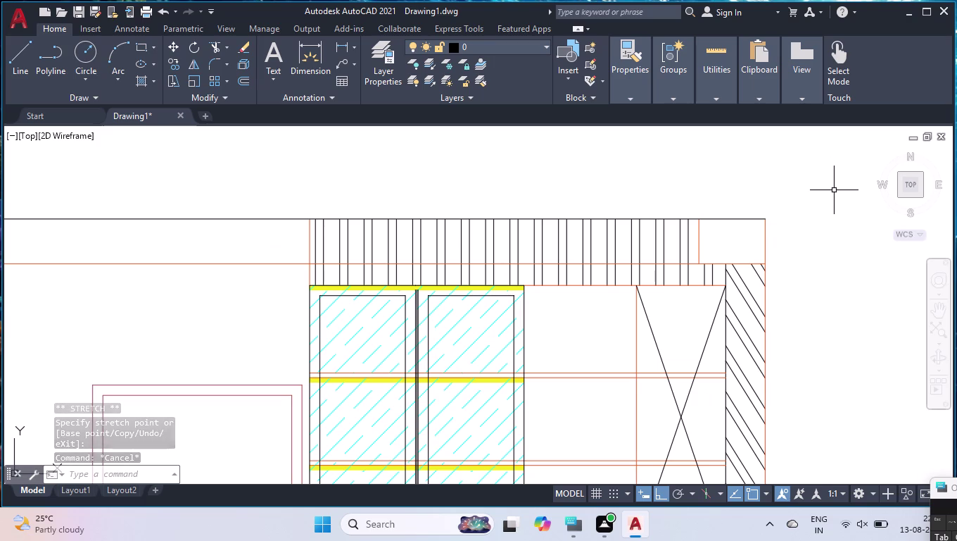
text(DLI)
Dimension the upper cabinets with a linear 840 followed by continued 440 and 350.
key(Return)
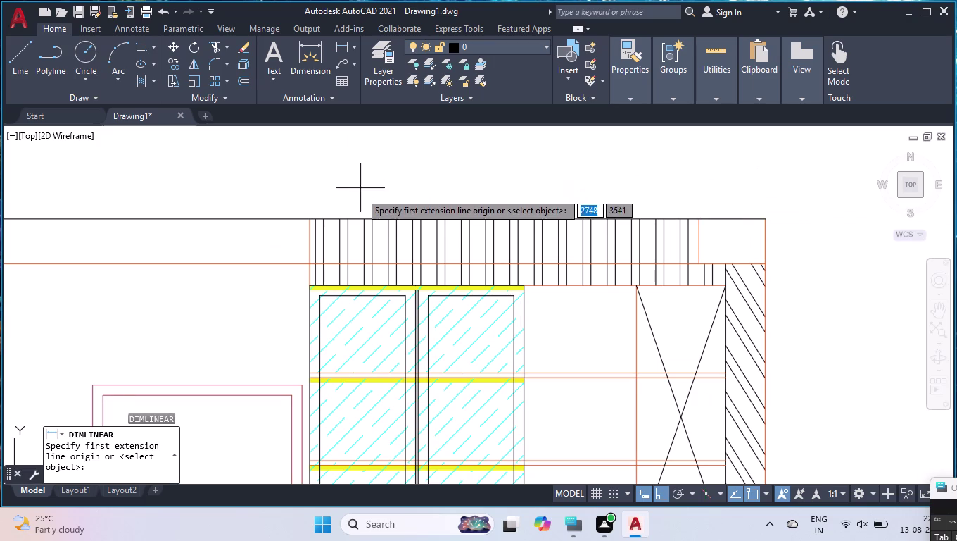
click(307, 284)
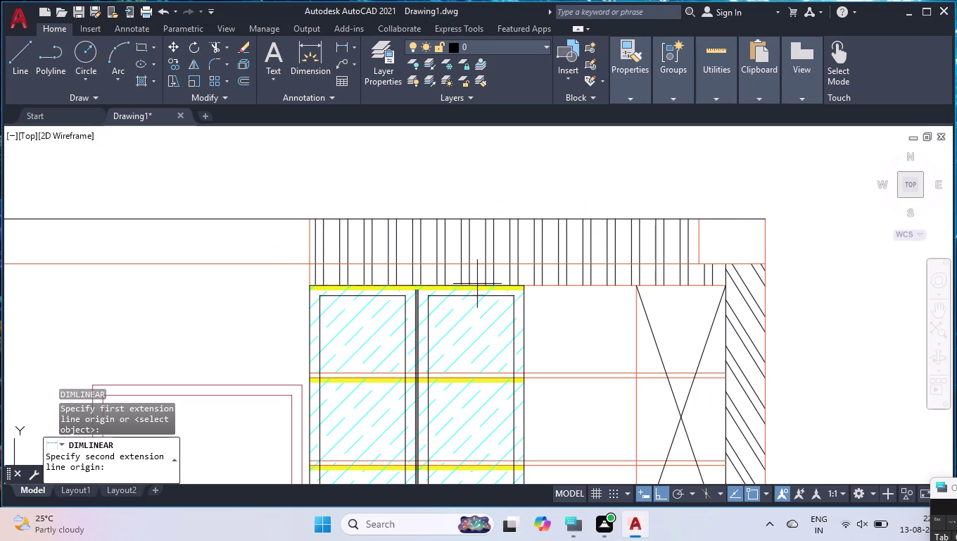
click(521, 285)
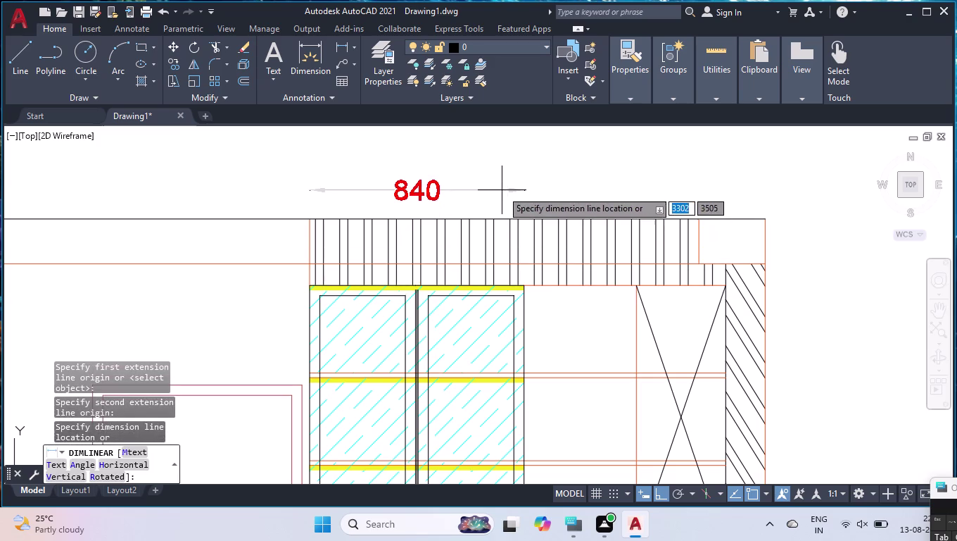
click(502, 190)
click(127, 35)
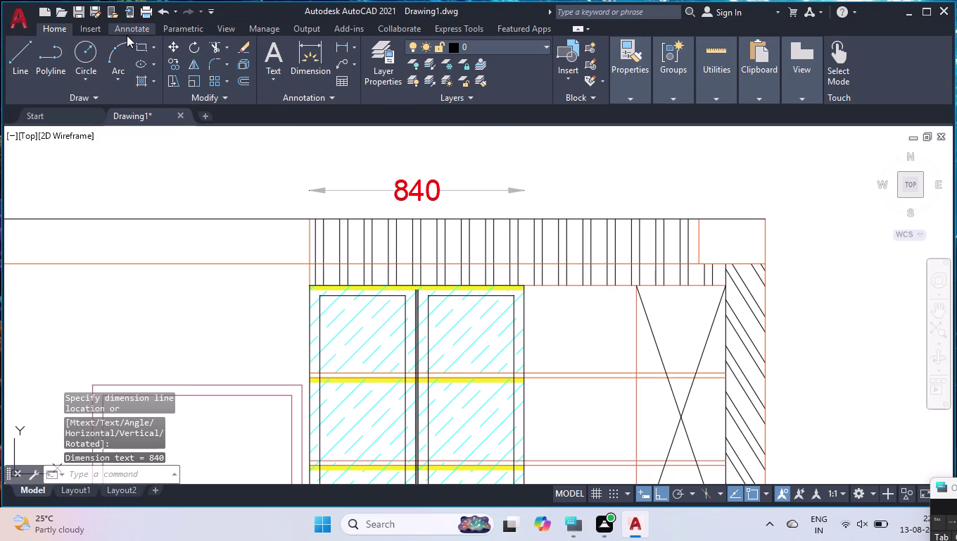
click(308, 83)
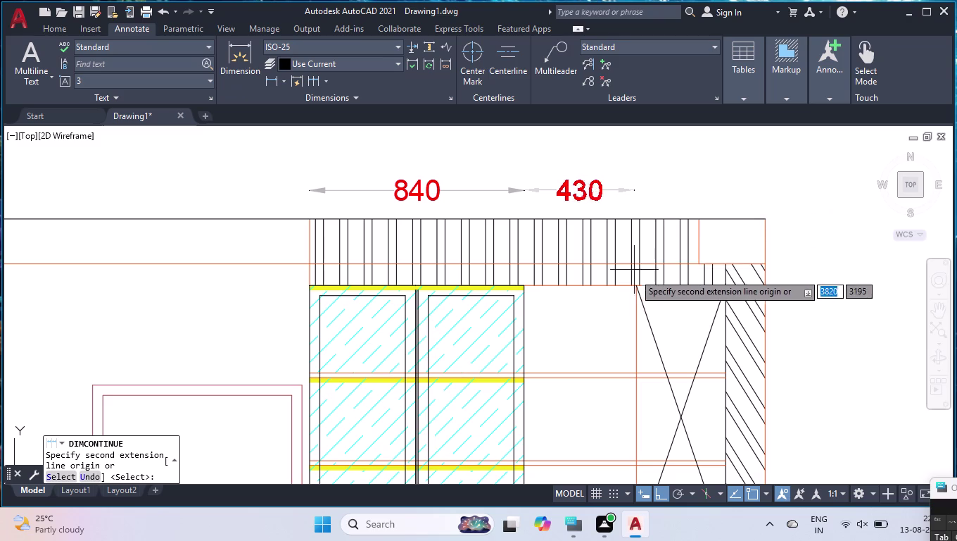
click(636, 288)
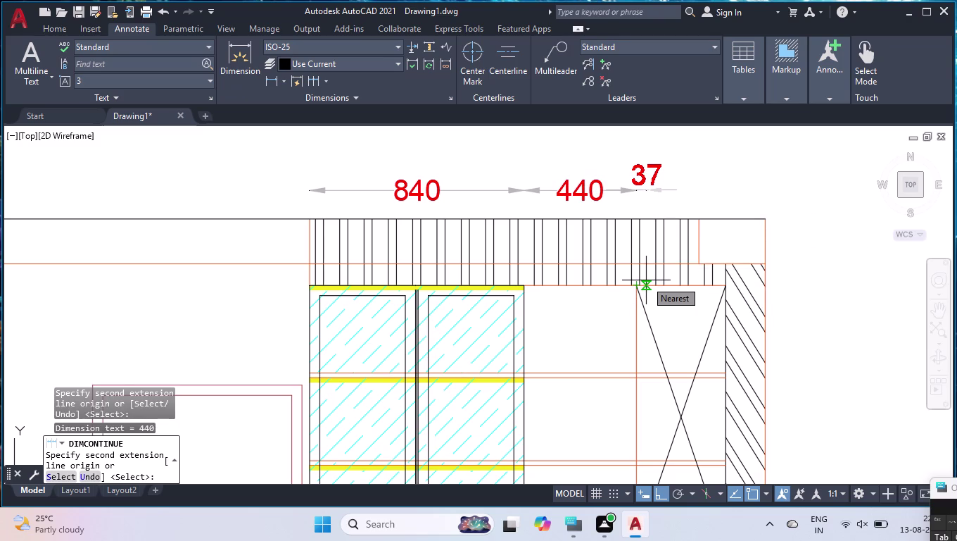
click(723, 285)
key(Return)
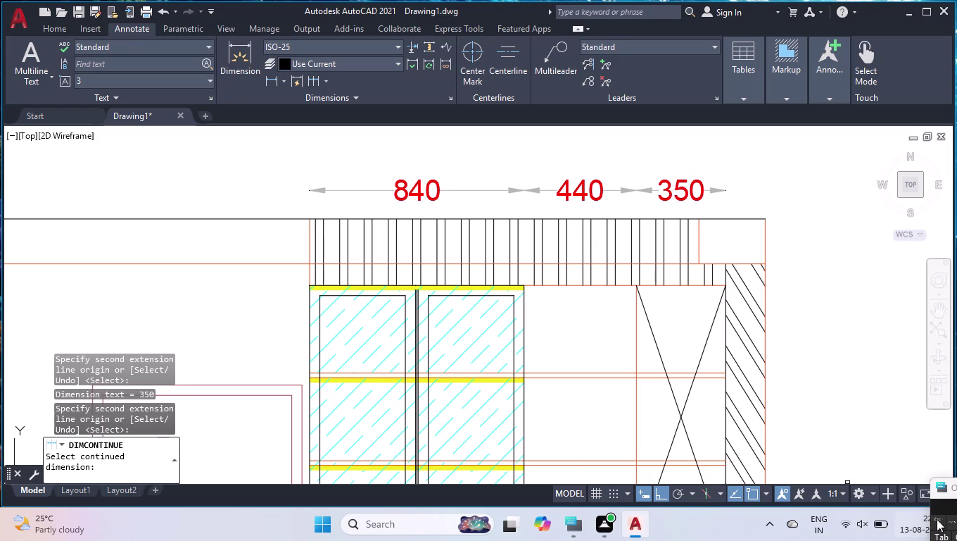
Add an overall 1630 linear dimension above the chain.
text(DLI)
key(Return)
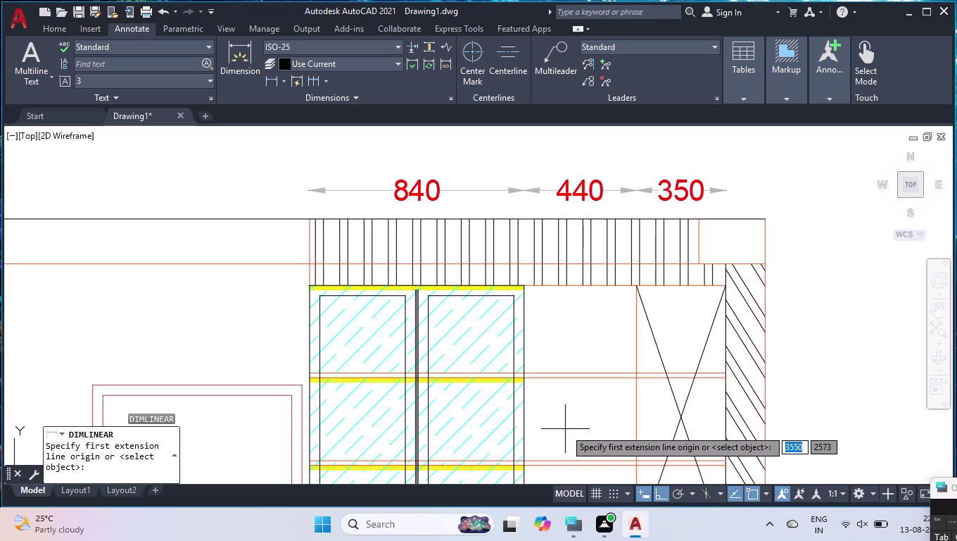
click(312, 220)
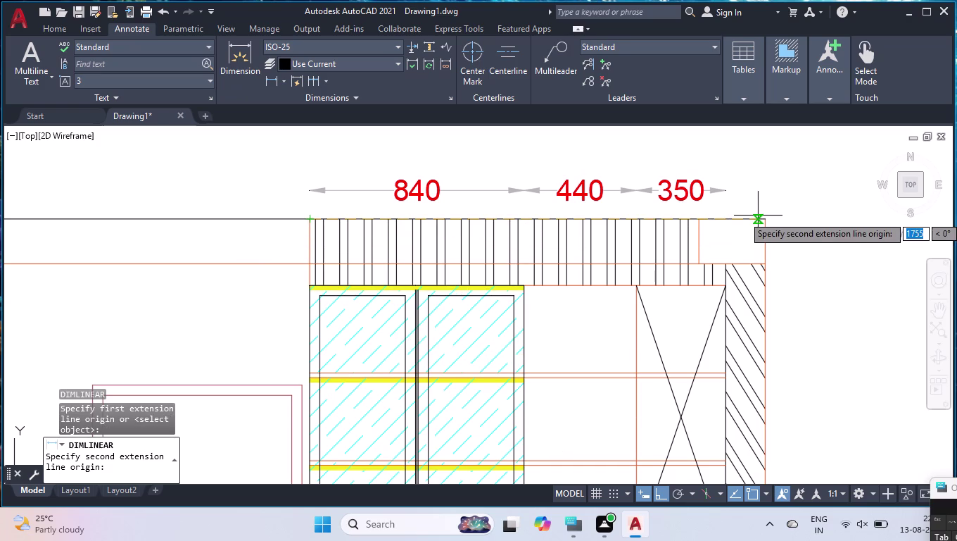
click(724, 263)
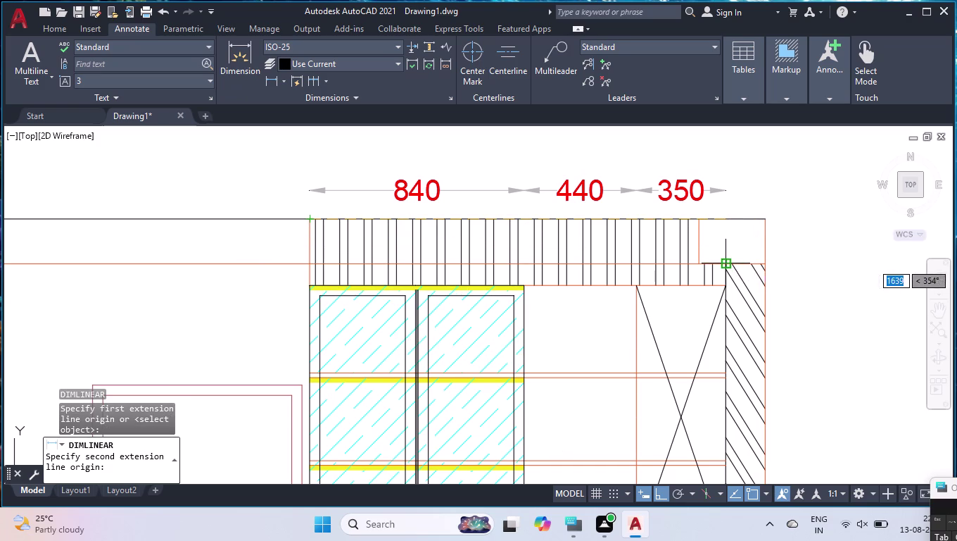
click(712, 165)
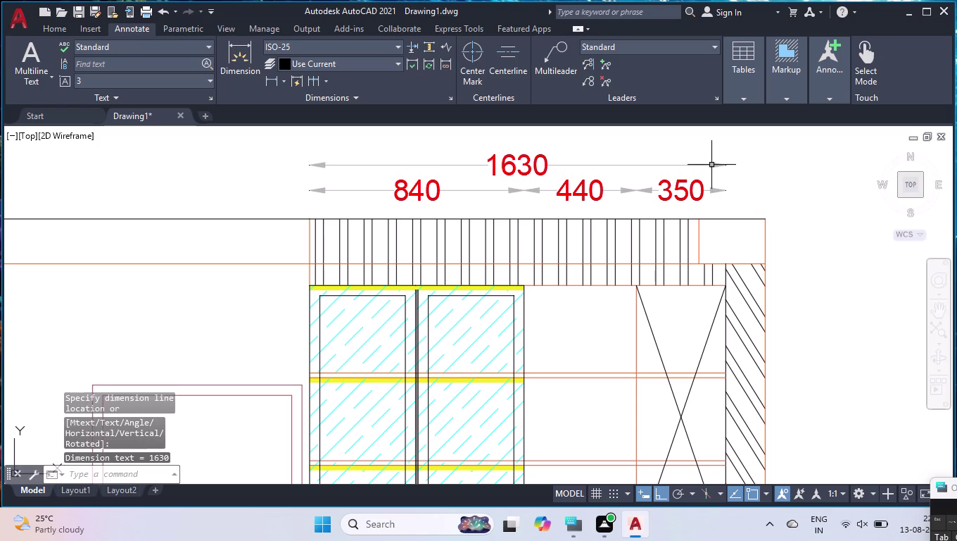
scroll(down, 3)
scroll(down, 3)
scroll(up, 3)
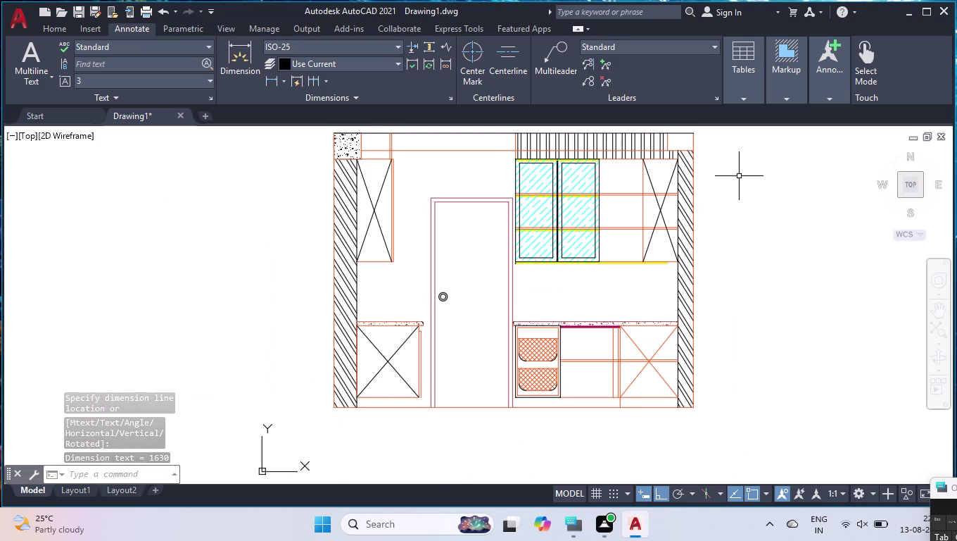
scroll(up, 3)
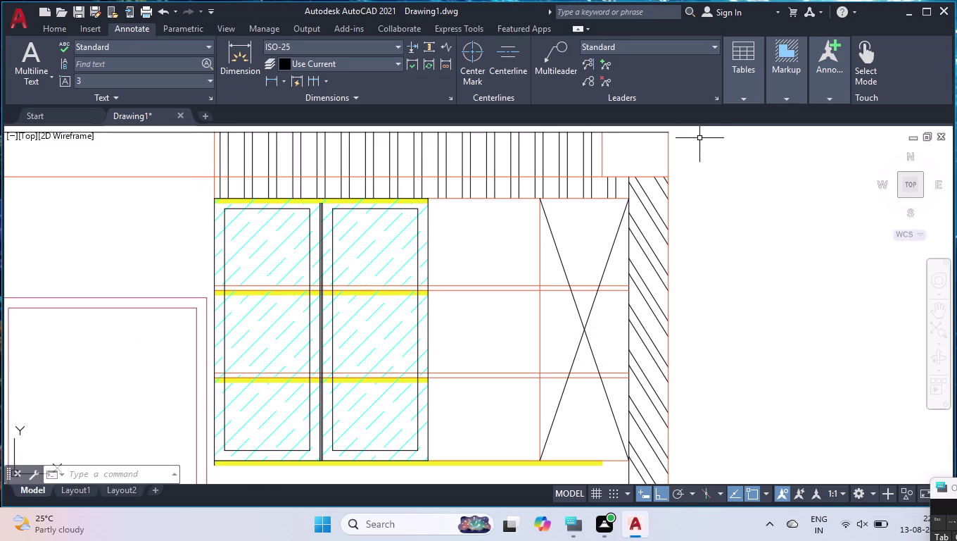
Start the right wall's vertical dimension chain with the 260 and 1030 segments.
key(space)
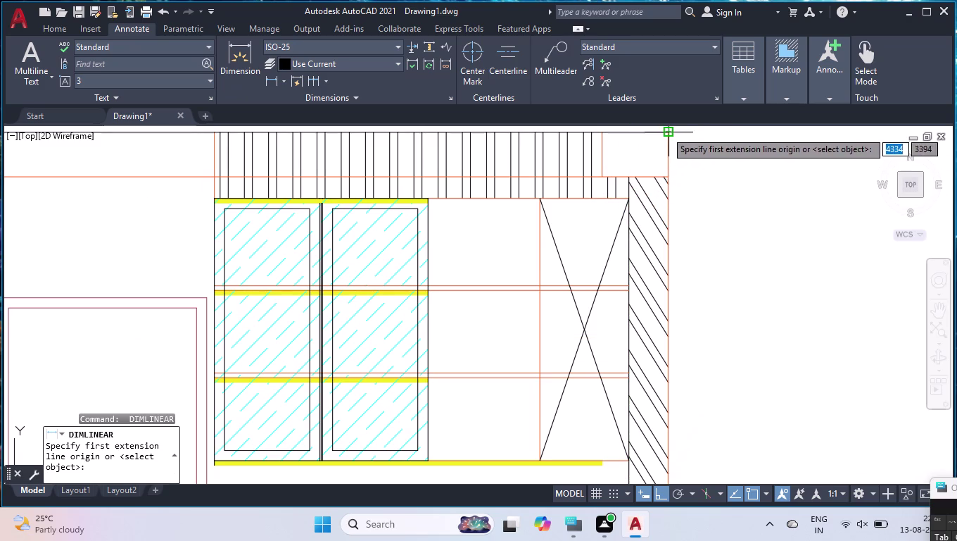
click(666, 130)
click(630, 198)
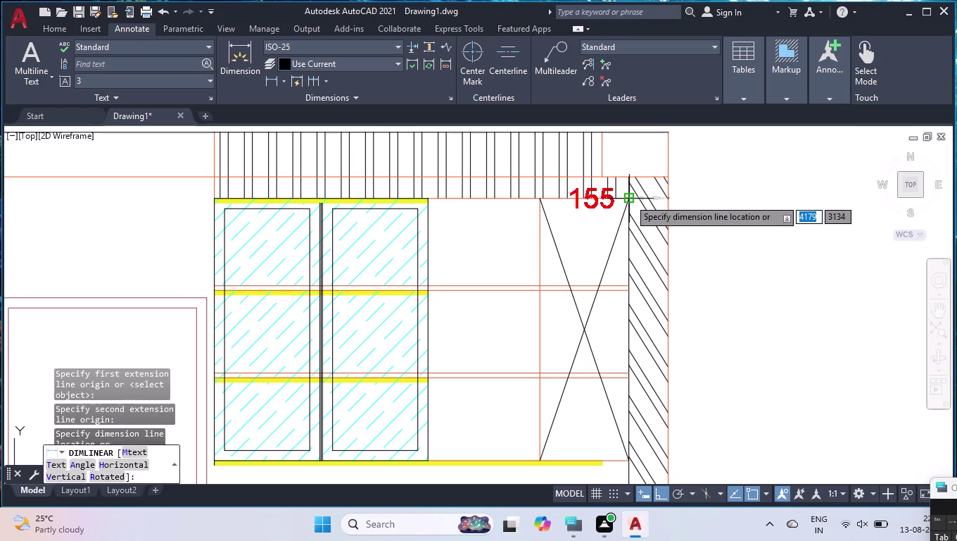
click(704, 177)
click(312, 77)
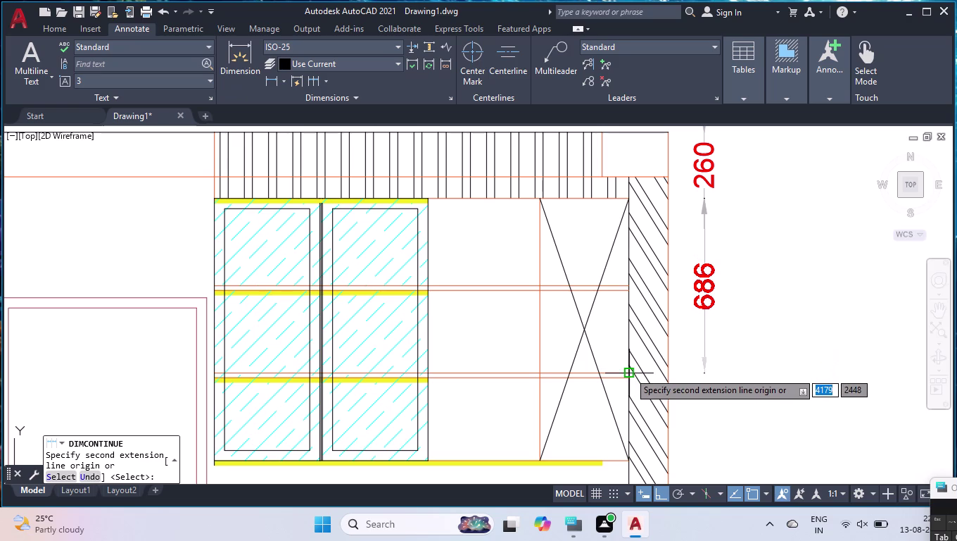
click(631, 461)
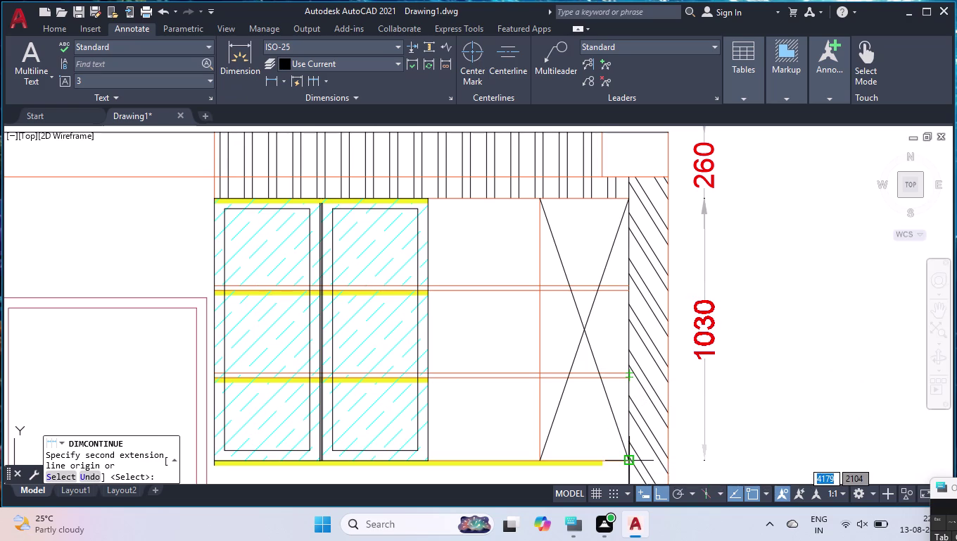
scroll(down, 3)
scroll(down, 3)
scroll(up, 3)
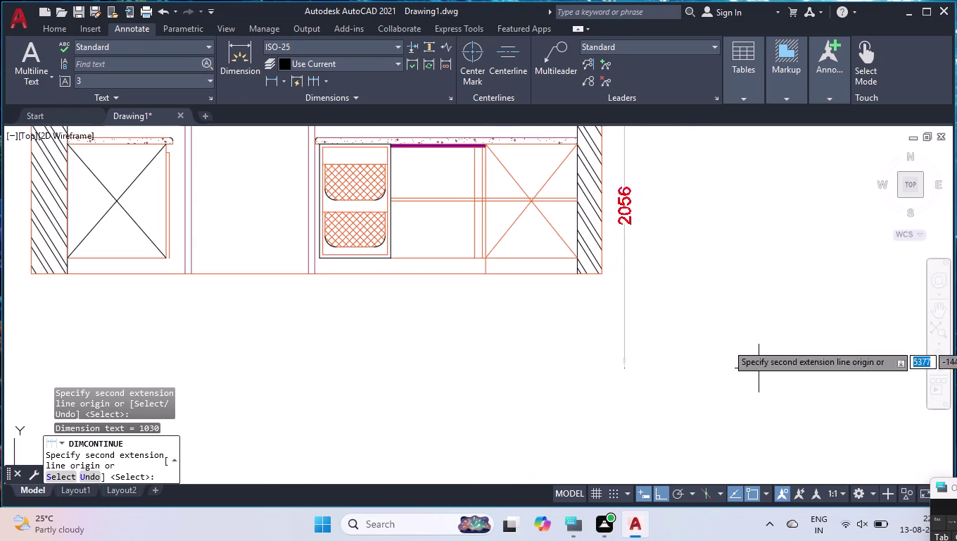
scroll(down, 3)
scroll(up, 3)
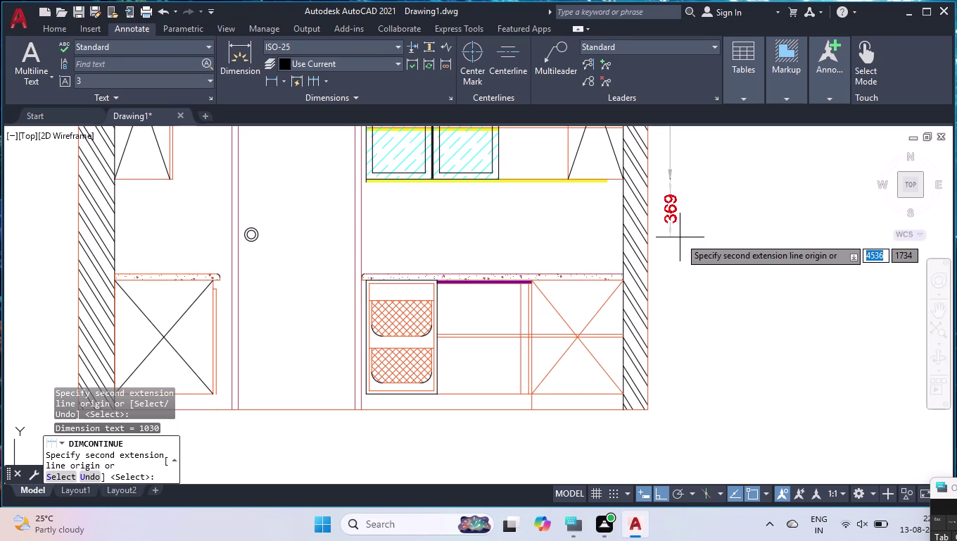
Continue the chain with 600, 40, 720 and 100 down to the floor.
click(623, 271)
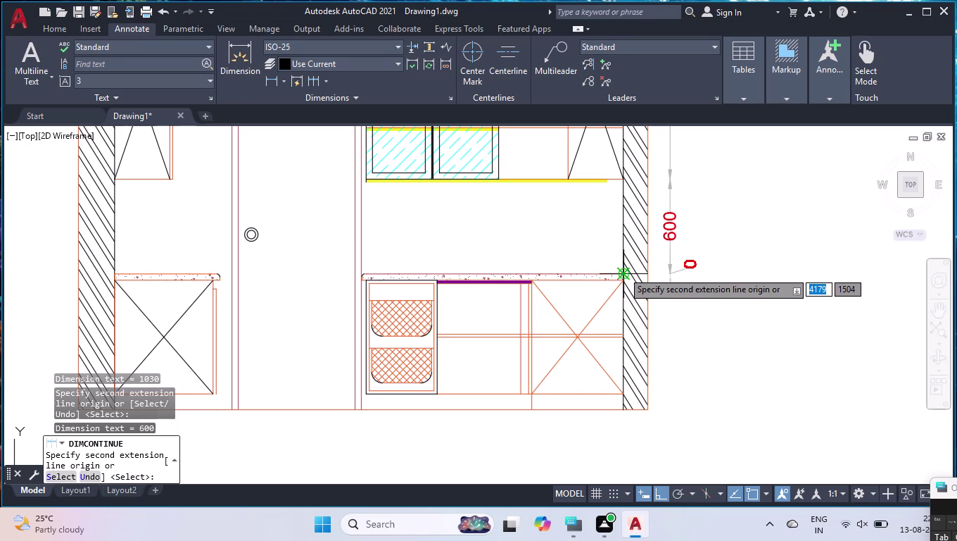
click(622, 279)
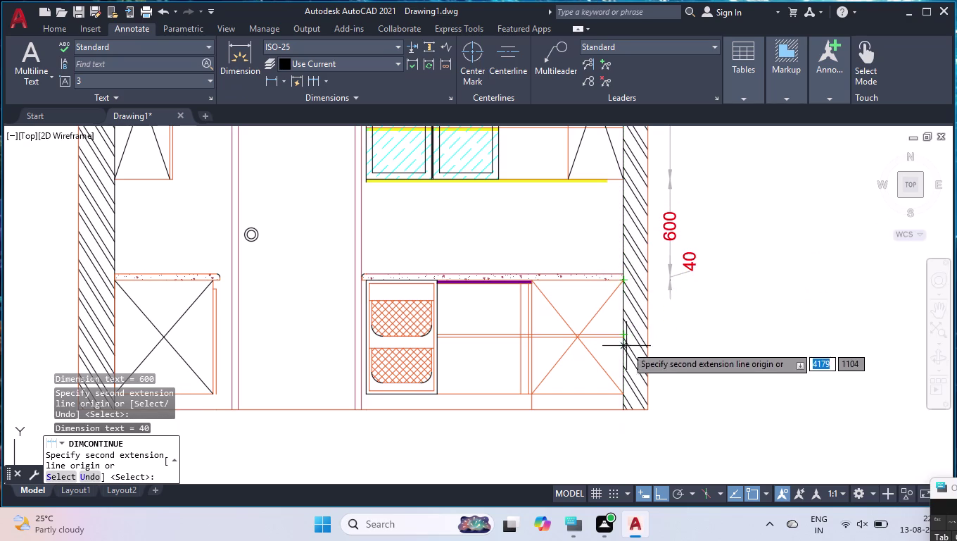
click(623, 393)
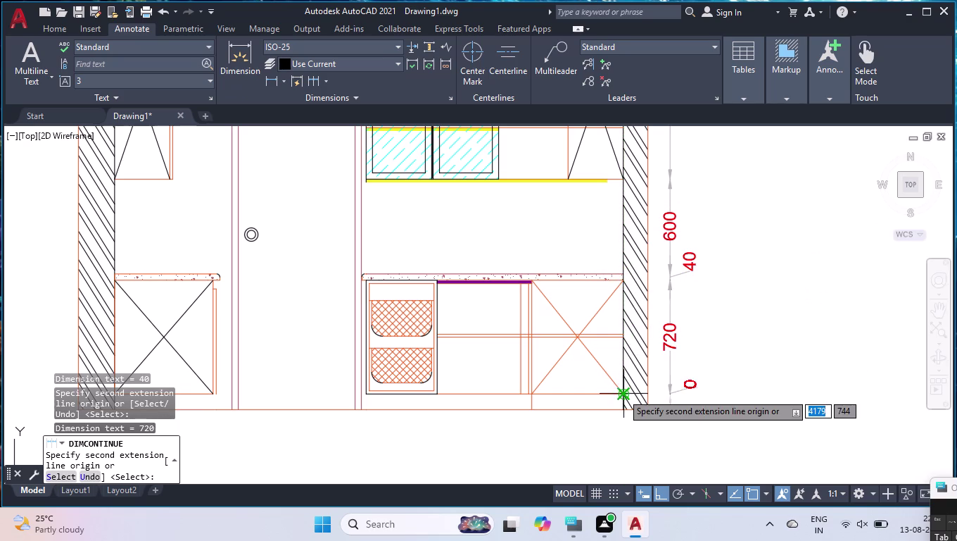
click(623, 409)
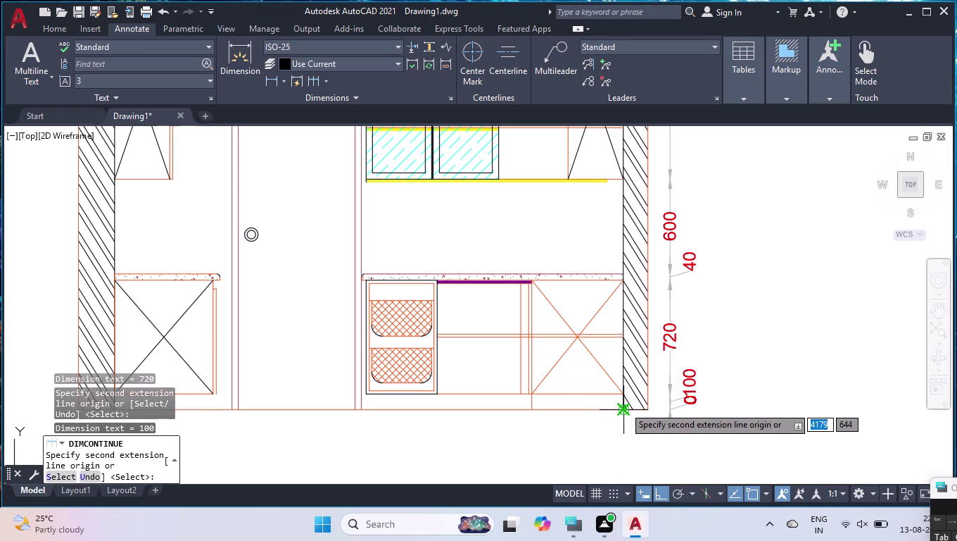
key(Return)
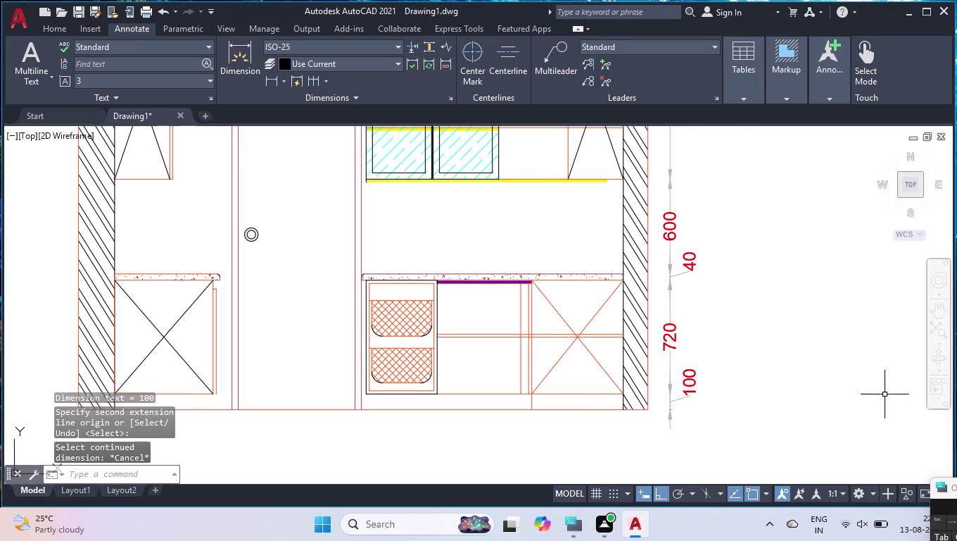
scroll(down, 3)
scroll(up, 3)
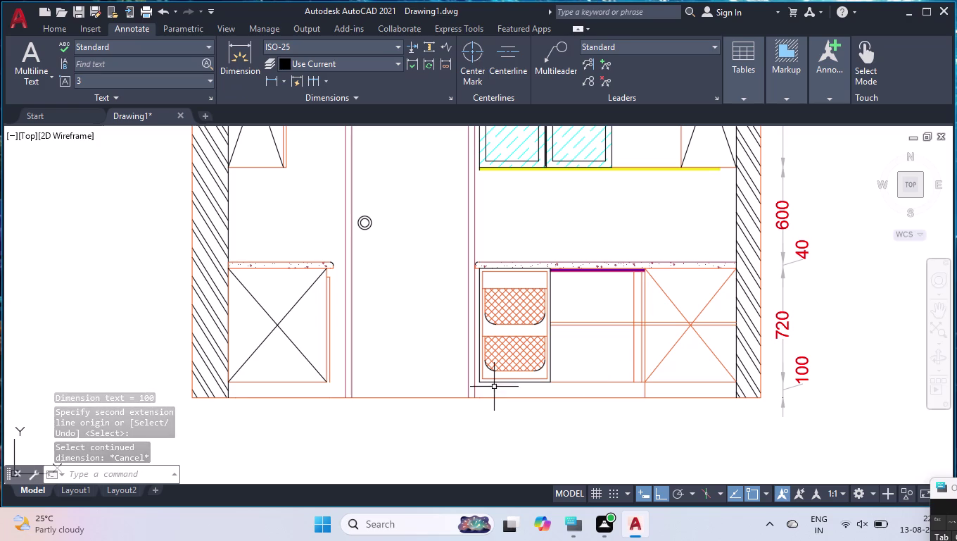
key(space)
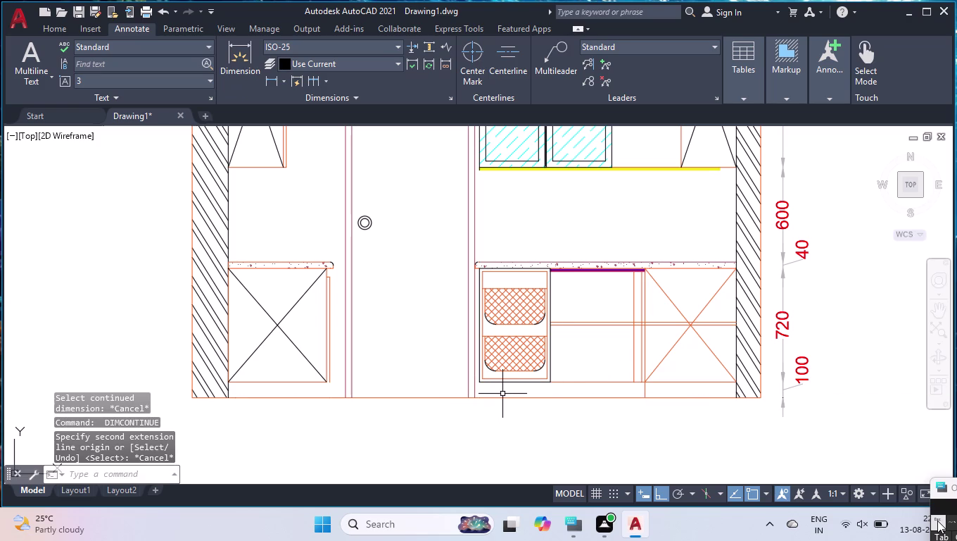
Draw a short vertical line from the floor line to the sink cabinet's lower-left corner.
text(EX)
key(Return)
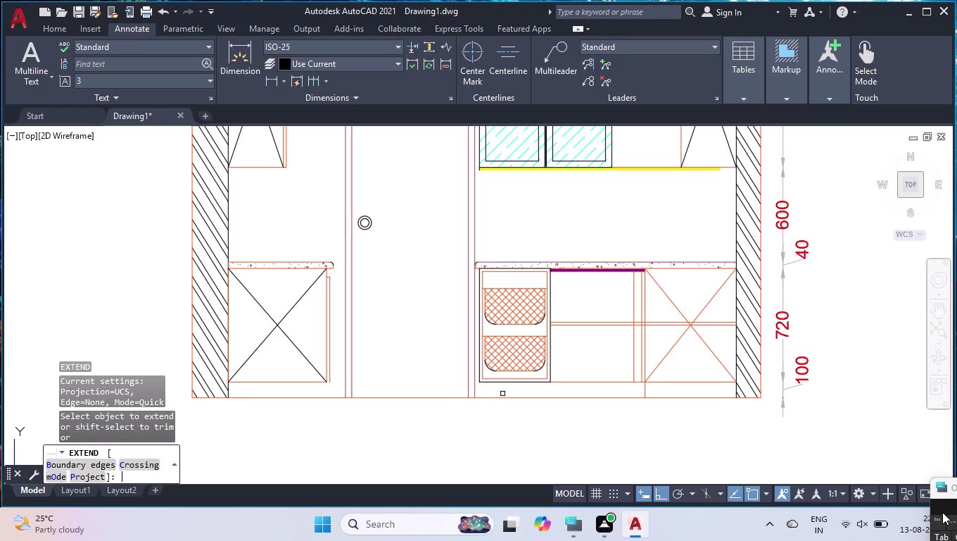
scroll(up, 3)
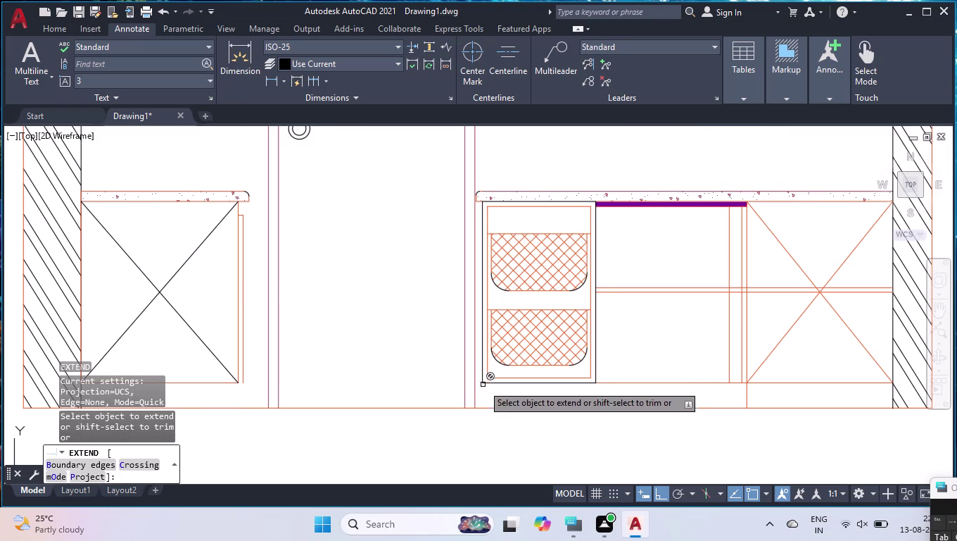
key(Return)
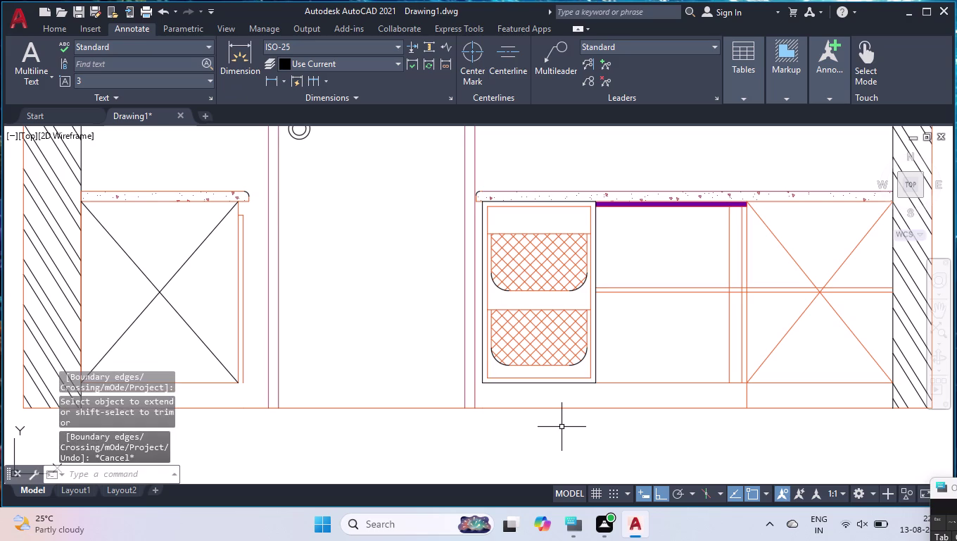
key(l)
key(Return)
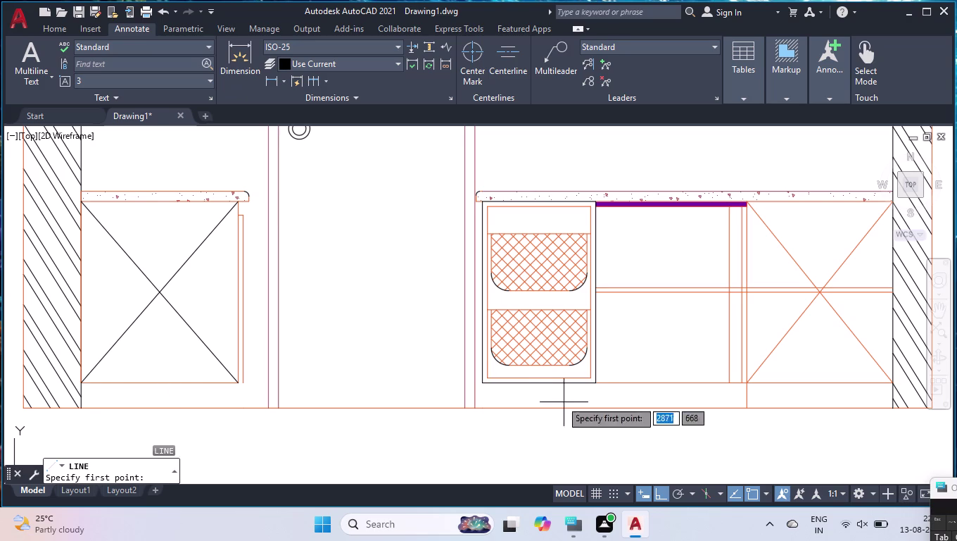
click(480, 381)
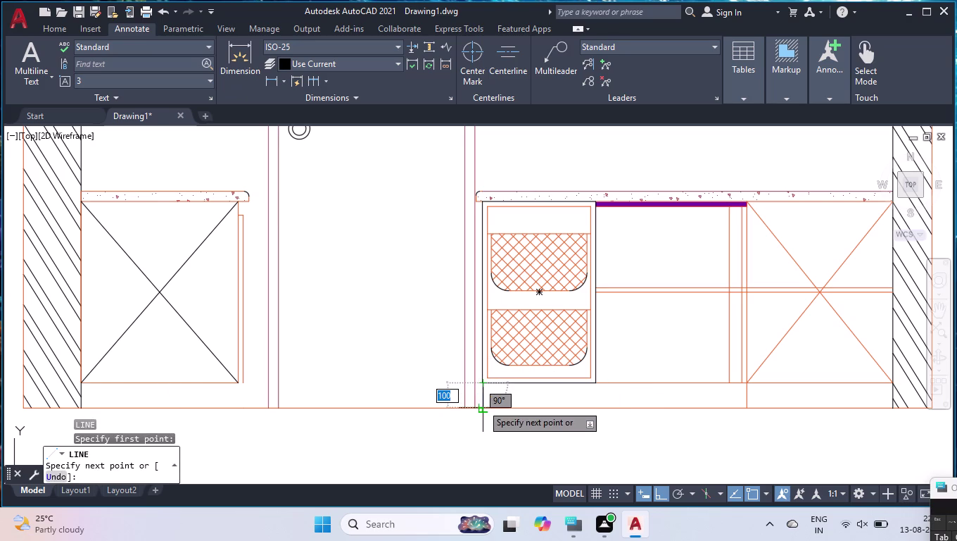
click(482, 406)
key(Return)
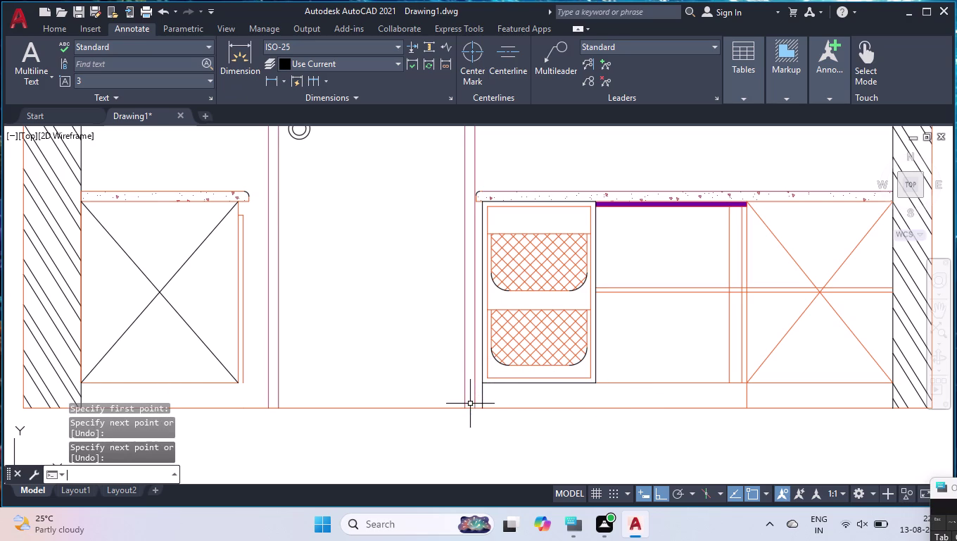
Place a 30 linear dimension below the base cabinets' bottom edge.
text(DLI)
key(Return)
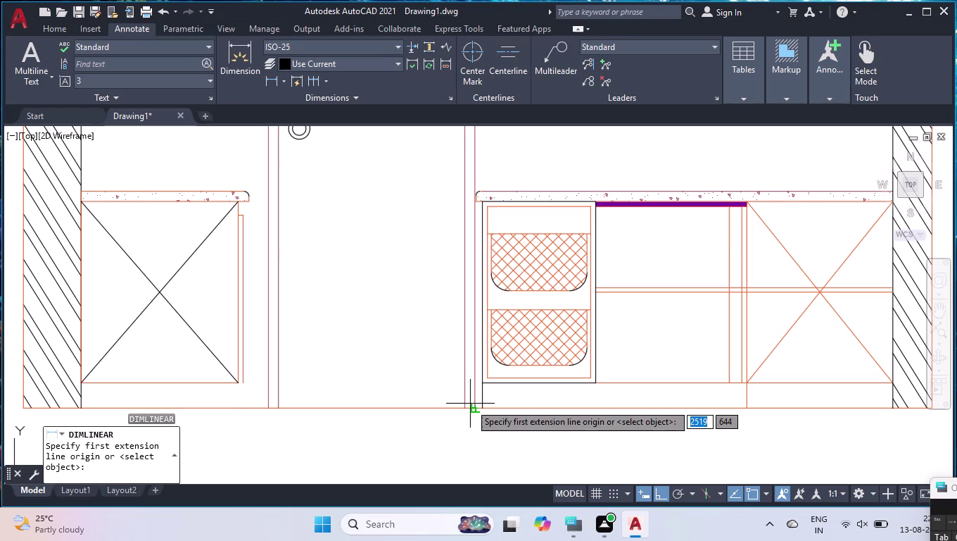
scroll(up, 3)
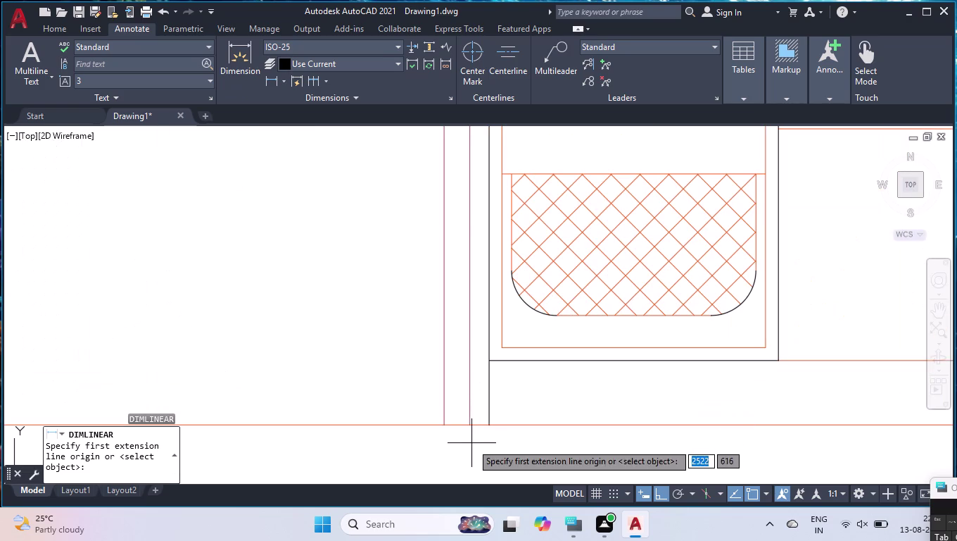
click(472, 424)
click(489, 425)
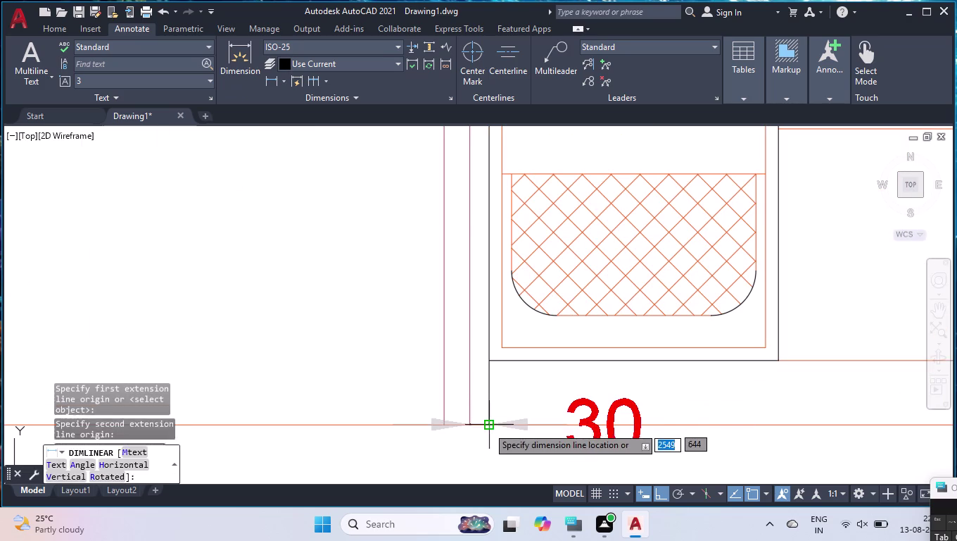
click(483, 448)
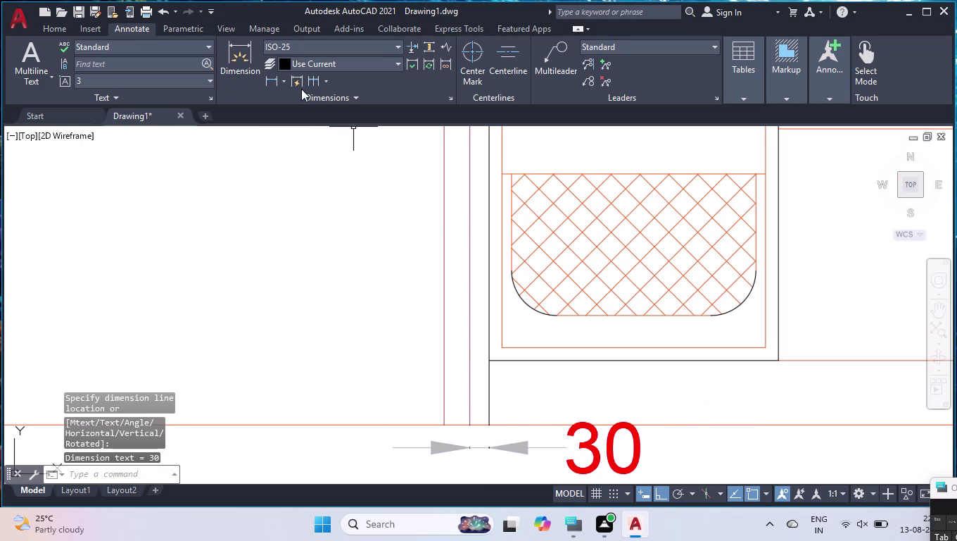
Continue the chain from the 30 with 450, 530, 50 and 600 dimensions.
click(313, 81)
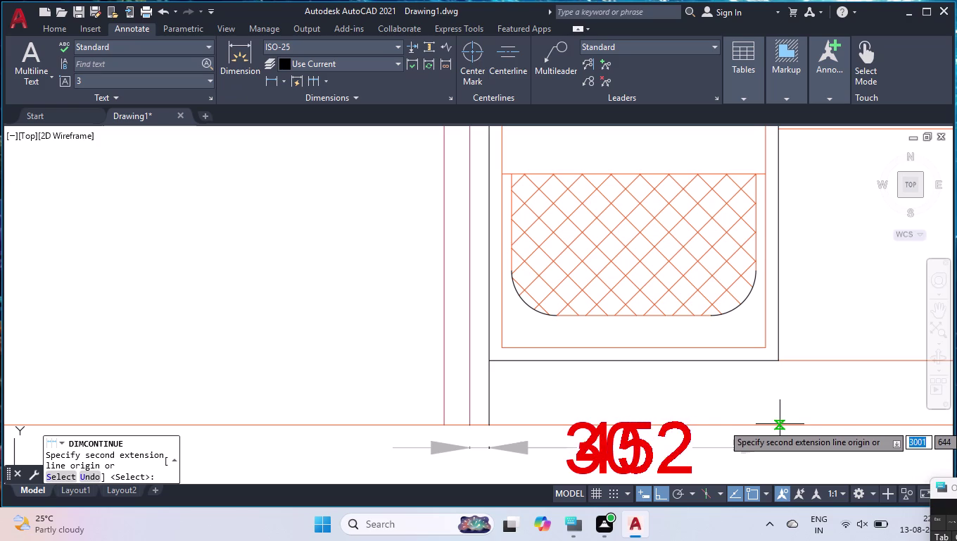
click(782, 364)
scroll(down, 3)
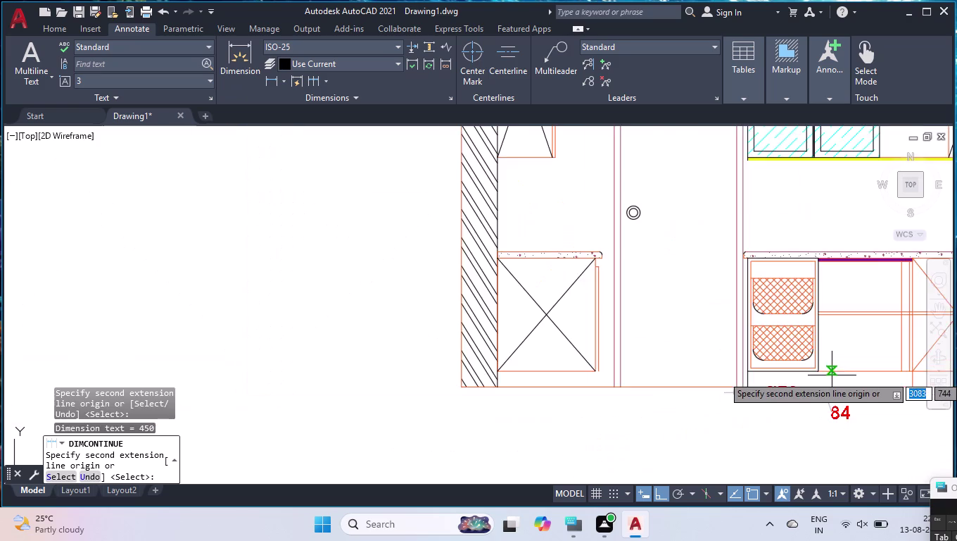
scroll(down, 3)
scroll(up, 3)
scroll(up, 3)
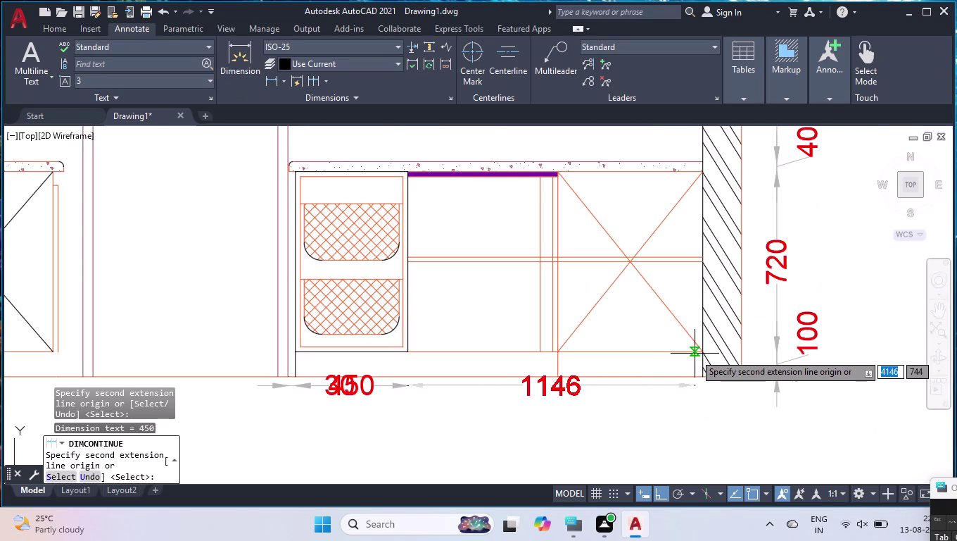
click(537, 352)
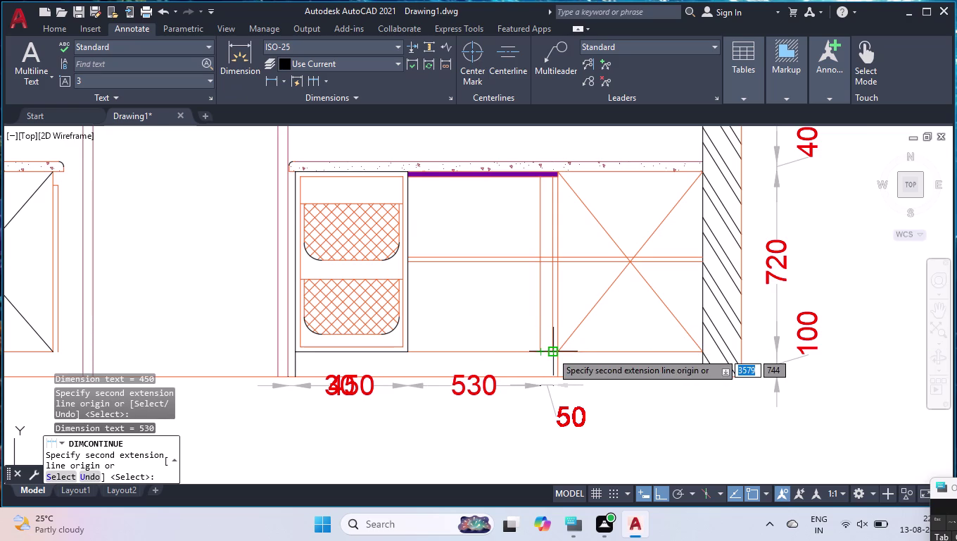
click(552, 352)
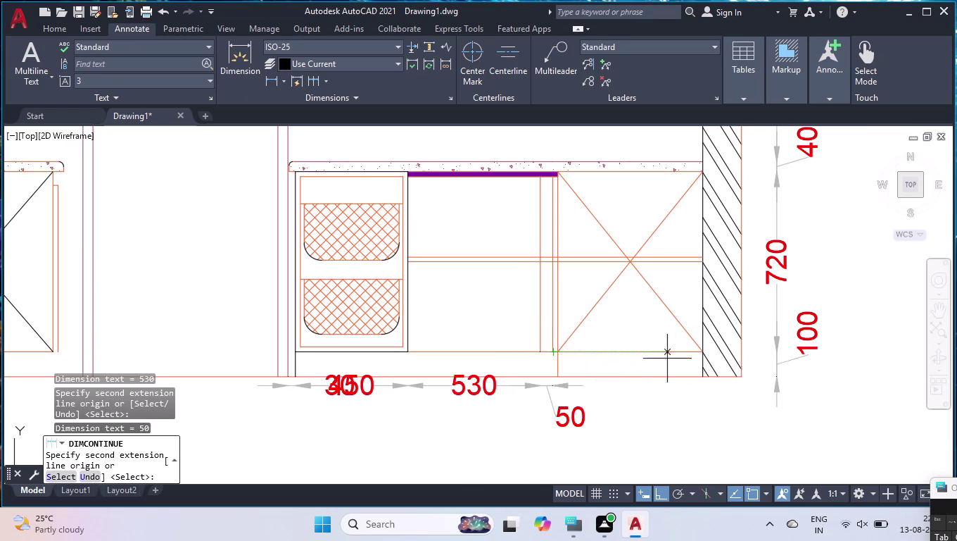
click(701, 350)
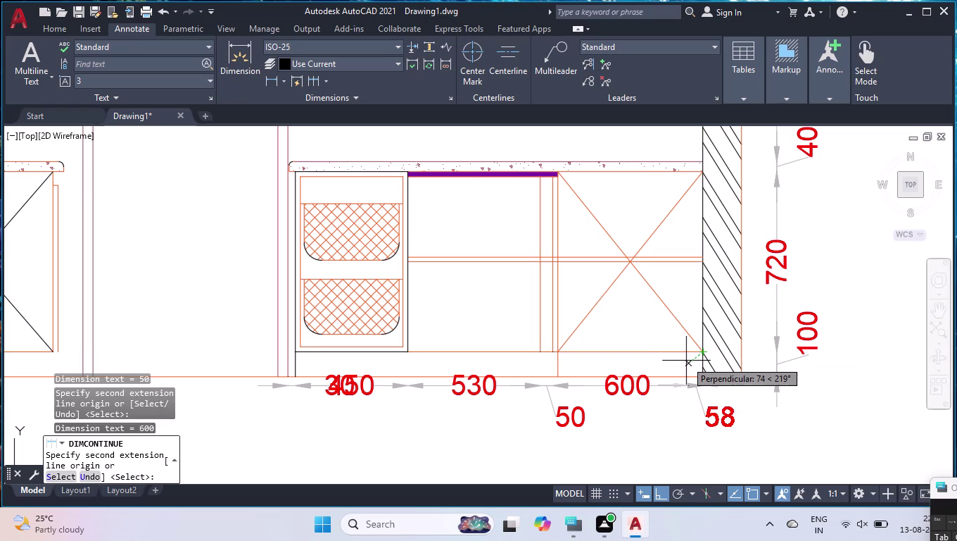
key(Return)
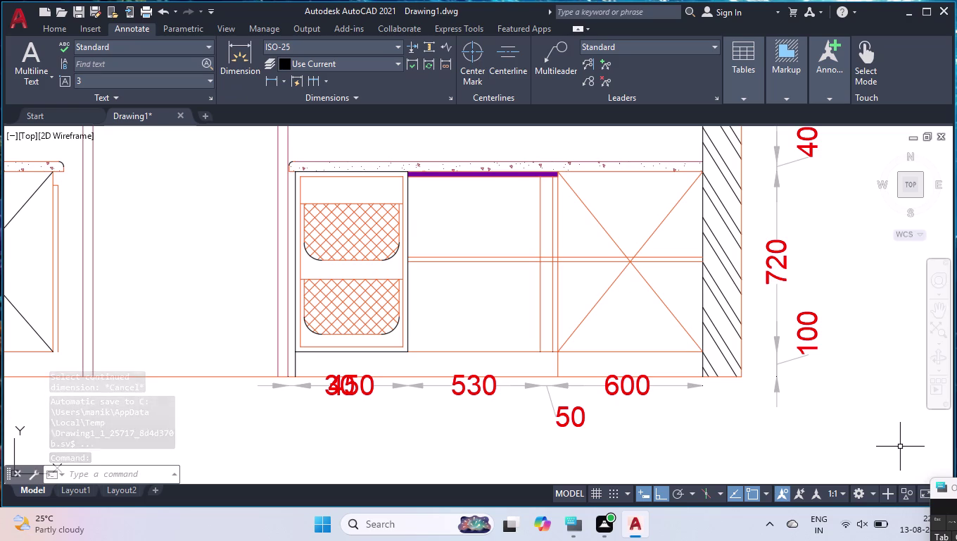
scroll(up, 3)
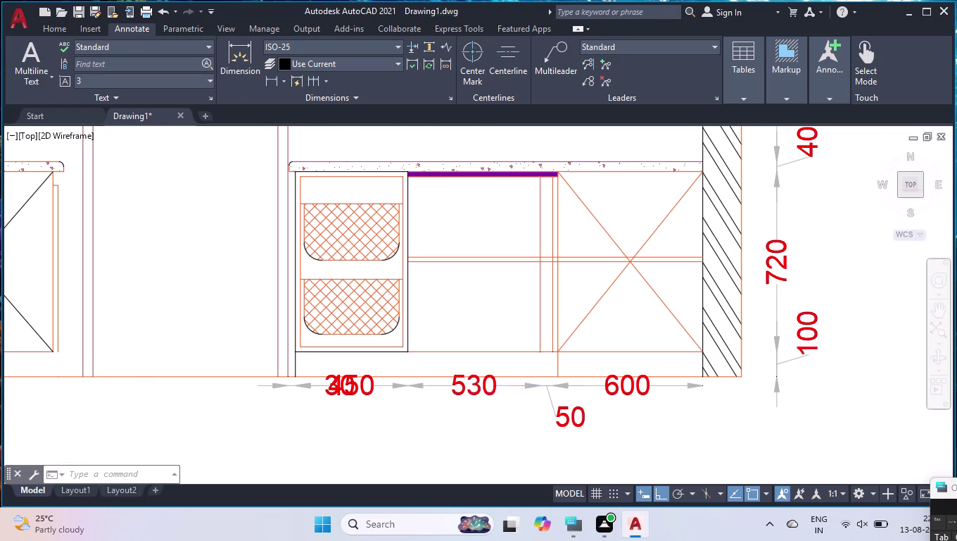
Select the overlapping 30 dimension and try repositioning its text grip.
scroll(up, 3)
click(355, 413)
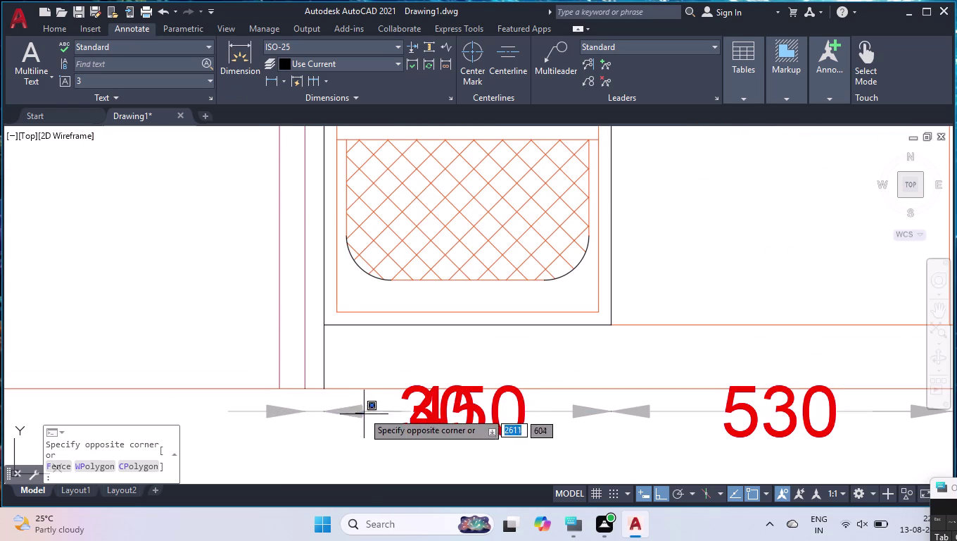
click(363, 411)
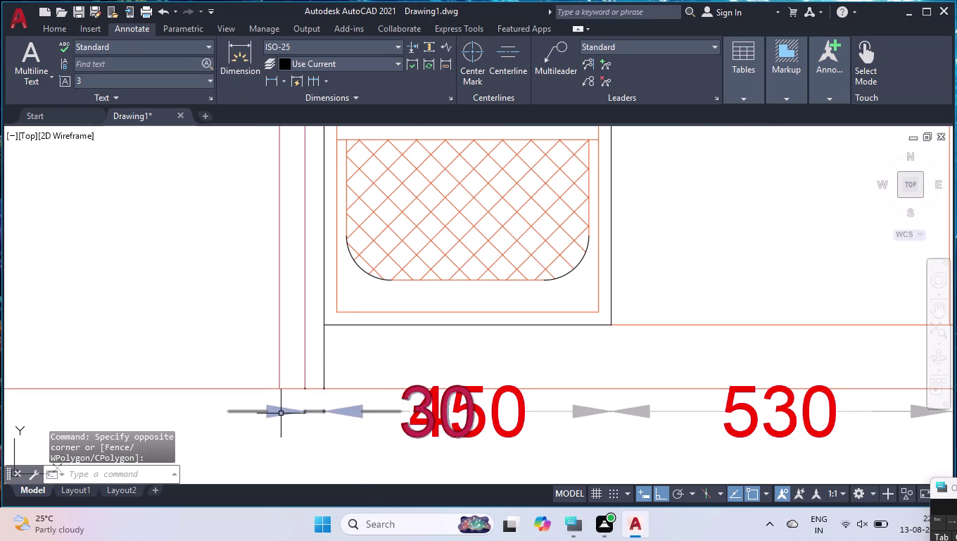
click(281, 413)
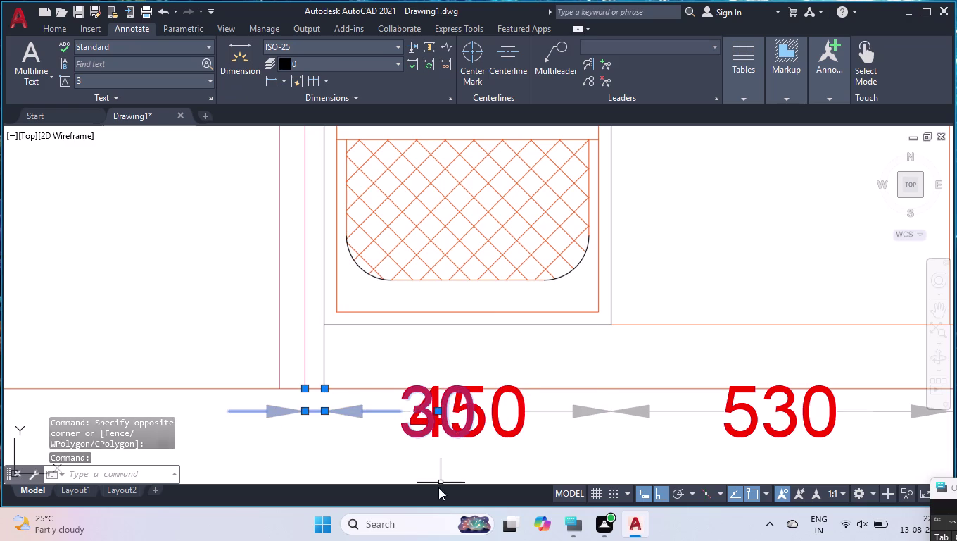
scroll(up, 3)
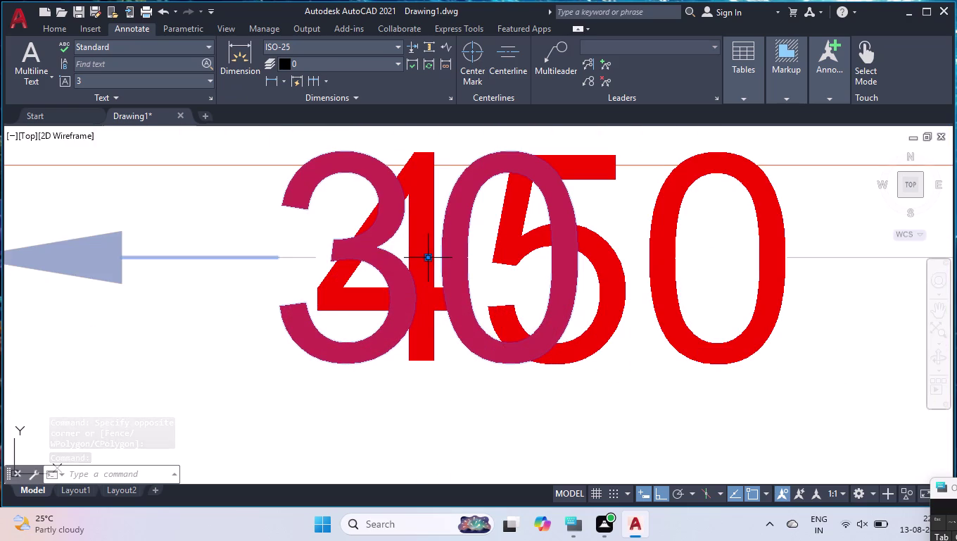
click(427, 257)
click(244, 330)
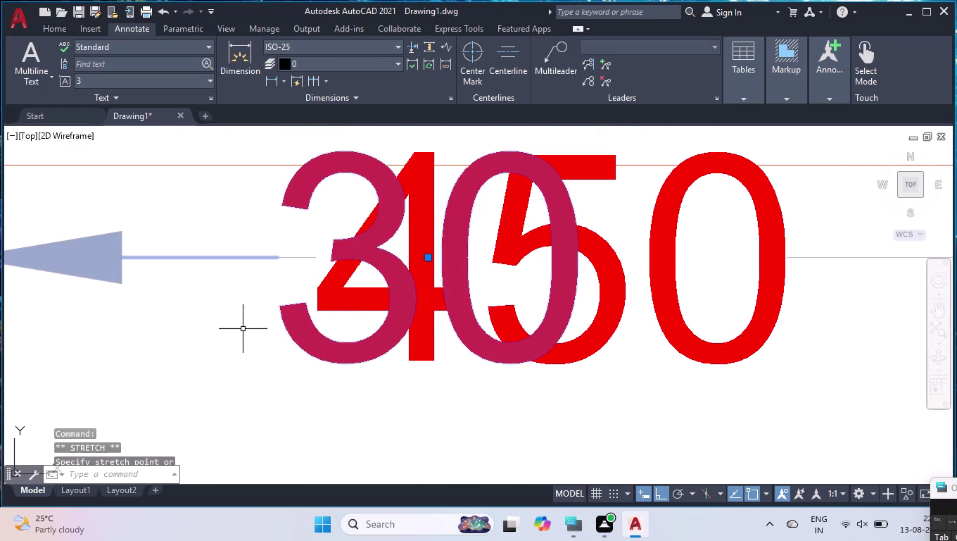
scroll(down, 3)
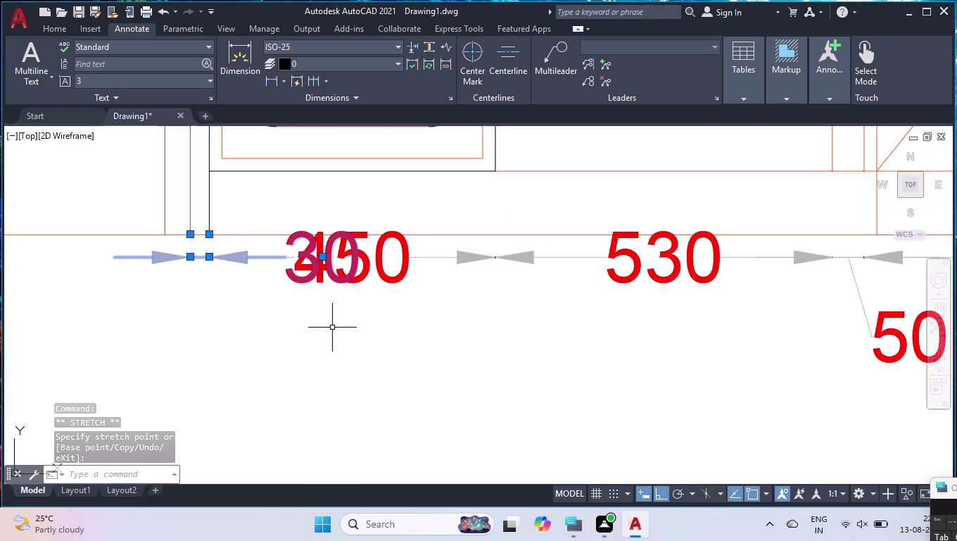
Select the 450 dimension and move its text below the chain.
click(437, 257)
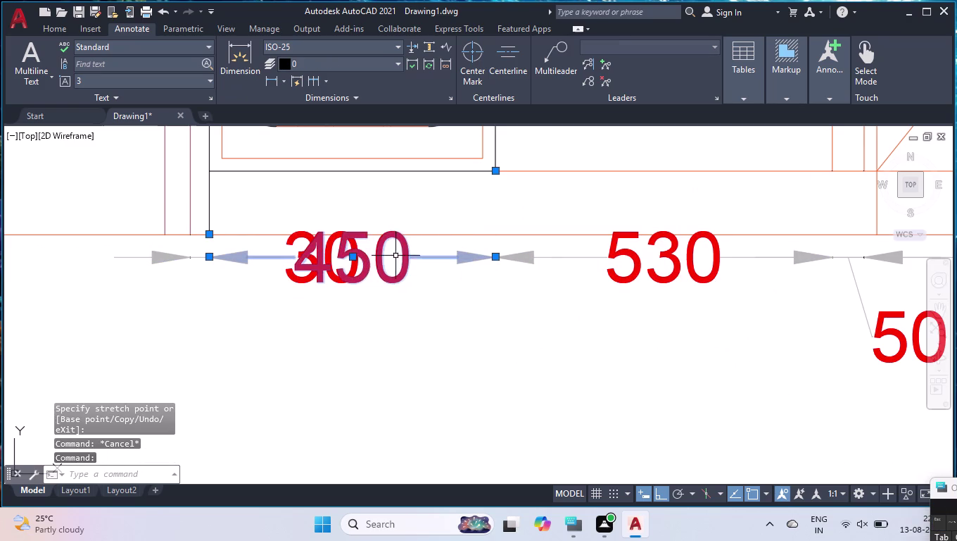
click(349, 257)
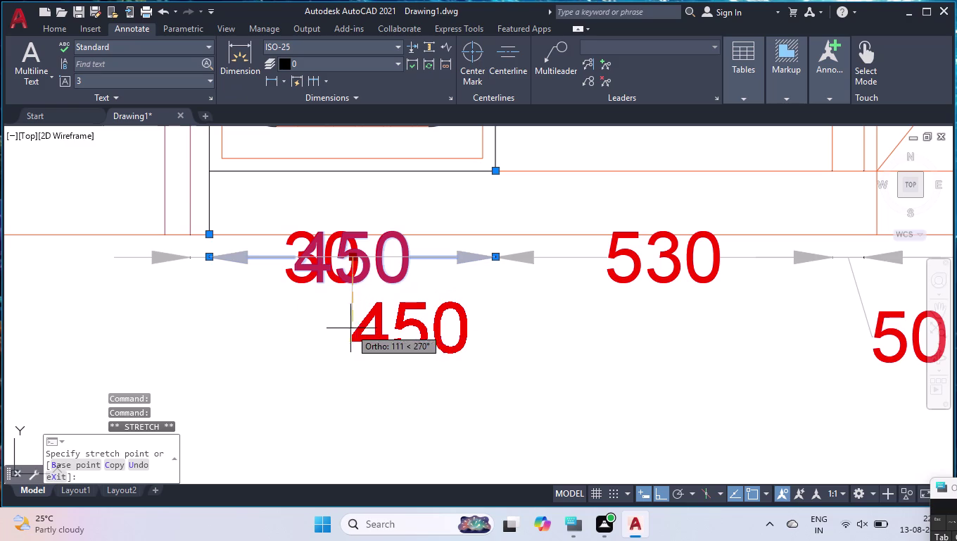
click(308, 329)
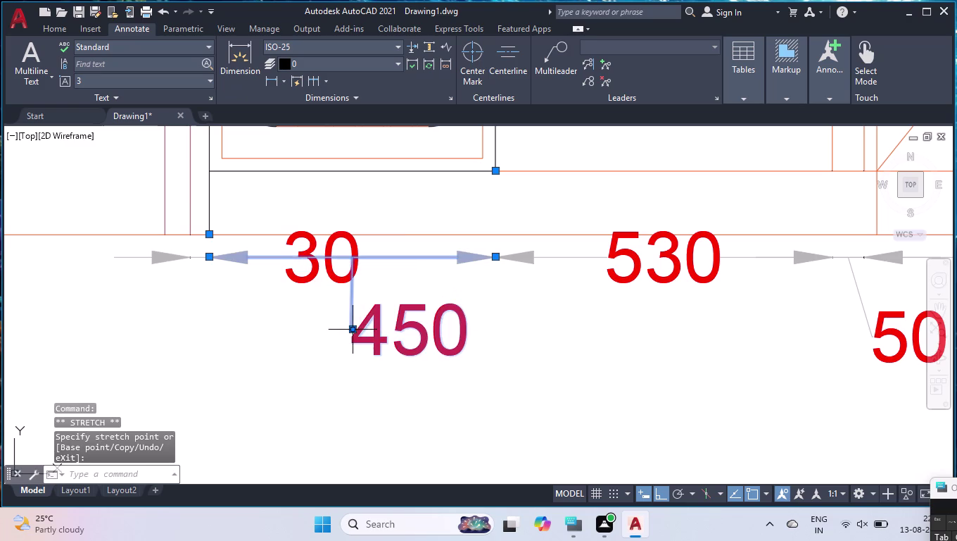
click(352, 330)
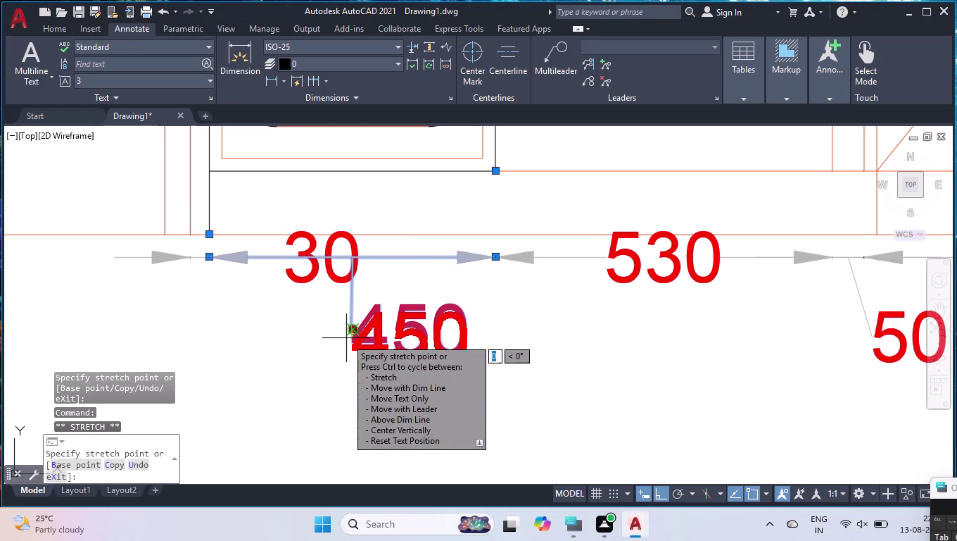
key(Return)
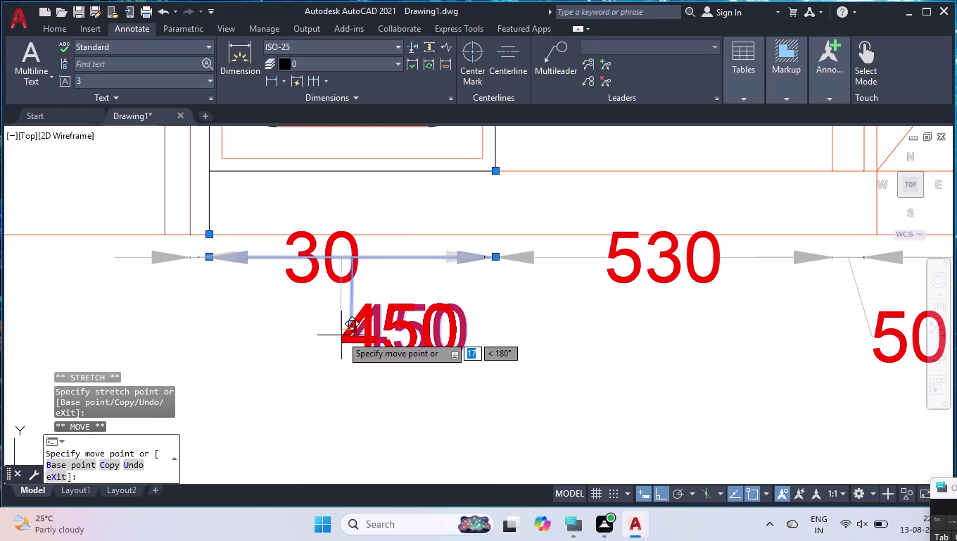
click(340, 335)
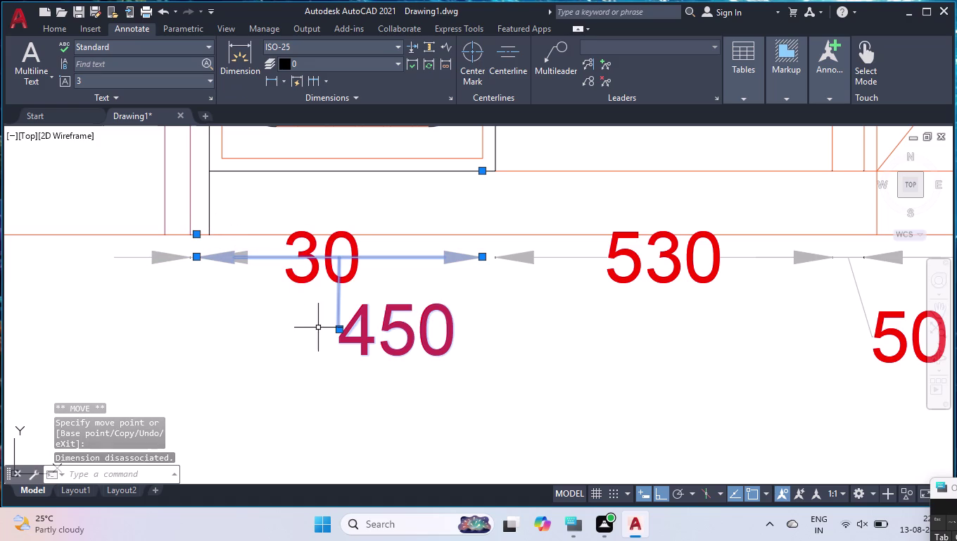
Restore the 450 dimension's end points and place its text under the 30, using polar tracking.
click(193, 236)
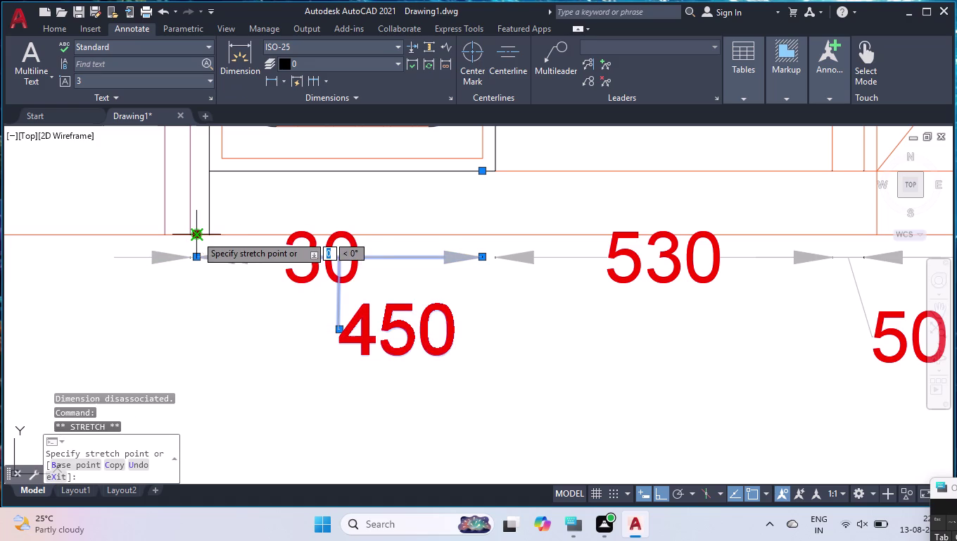
click(209, 236)
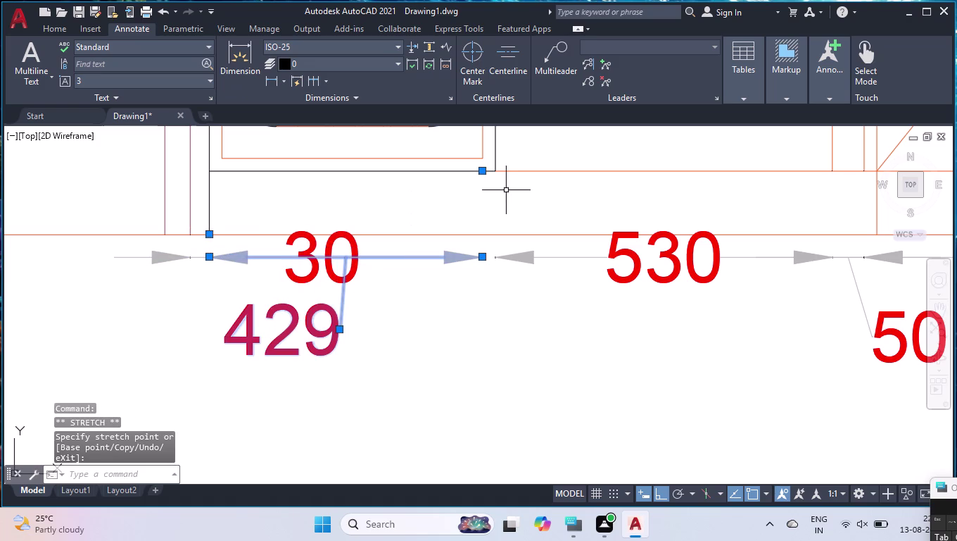
click(485, 171)
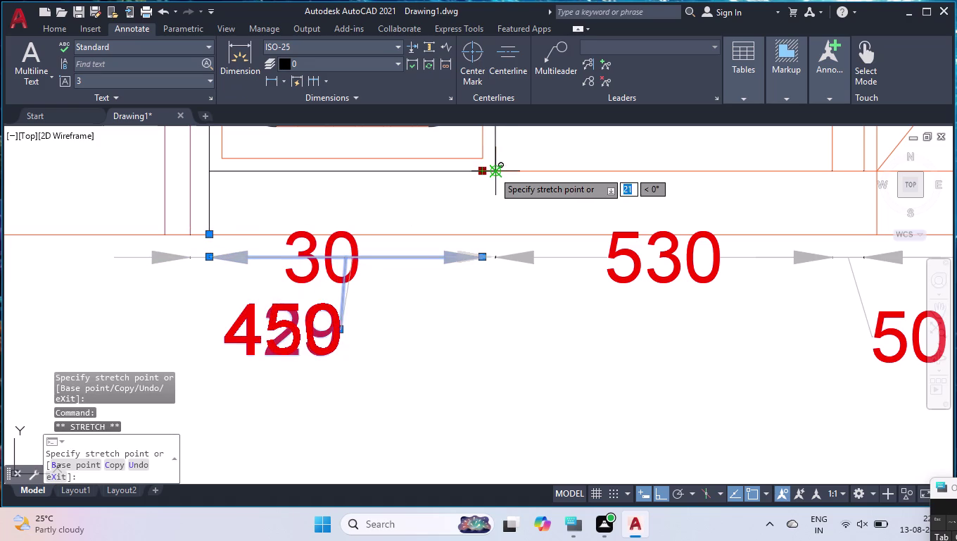
click(494, 171)
click(339, 328)
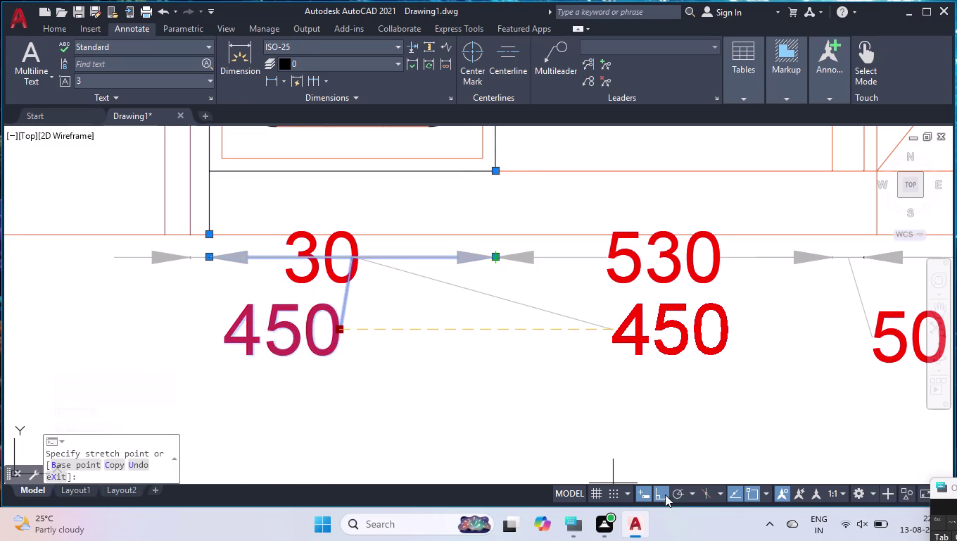
click(680, 490)
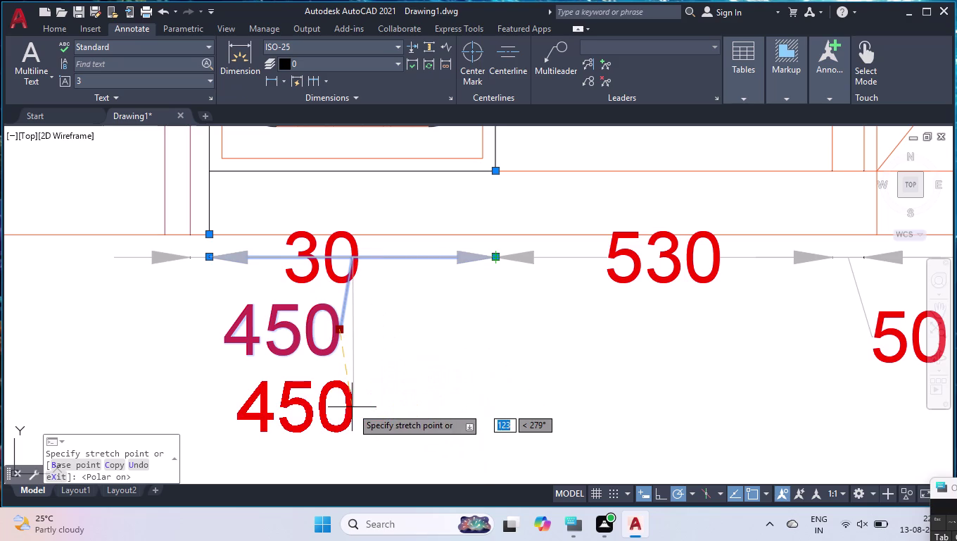
click(349, 370)
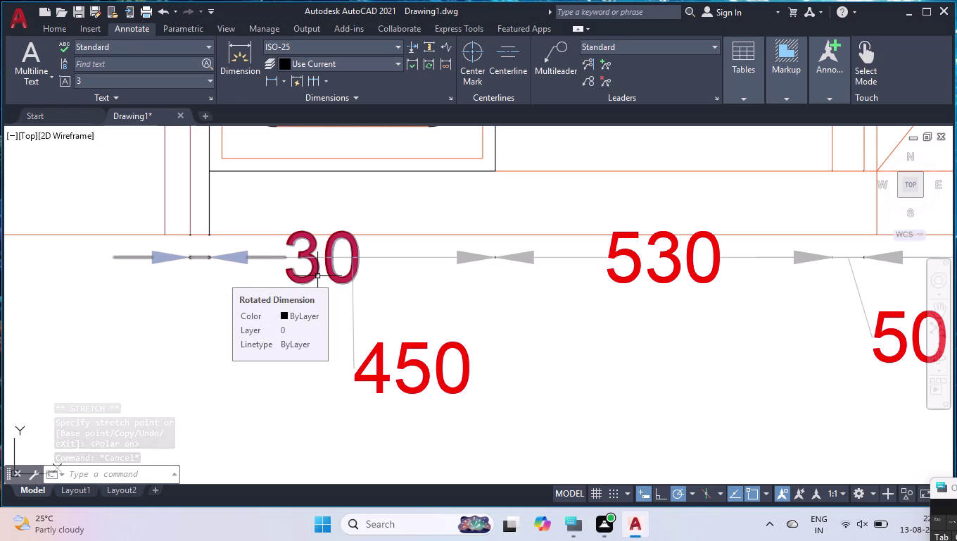
Reselect the 450 dimension and set its text just below the 30 dimension.
scroll(down, 3)
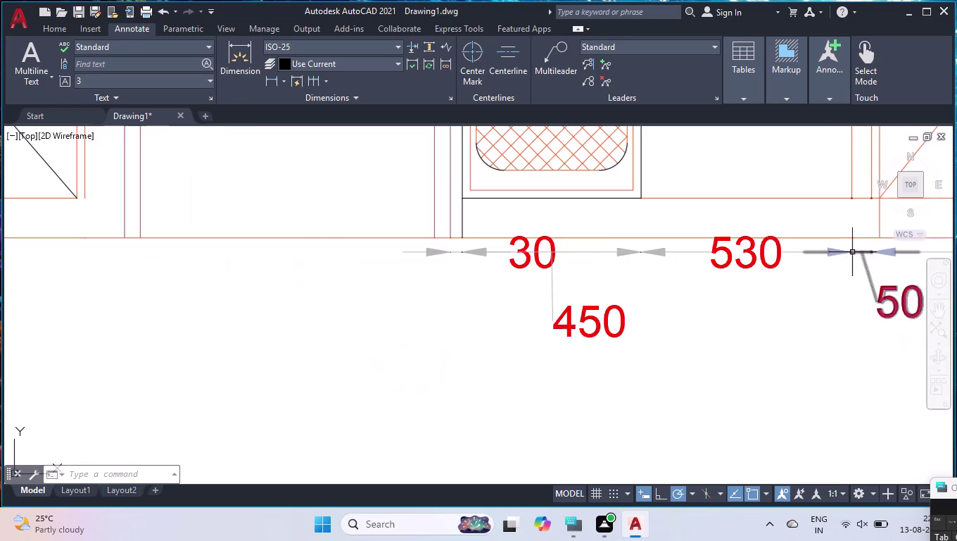
scroll(down, 3)
scroll(up, 3)
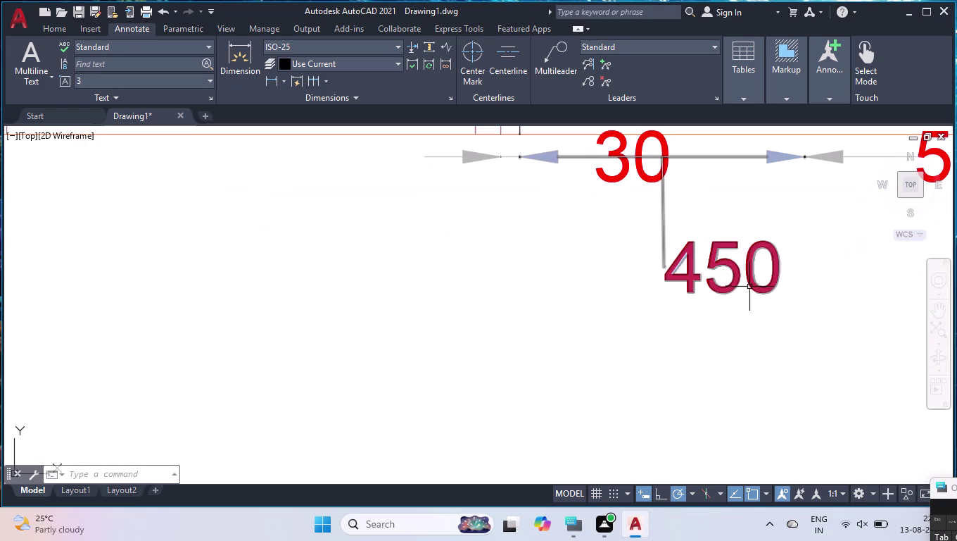
click(751, 274)
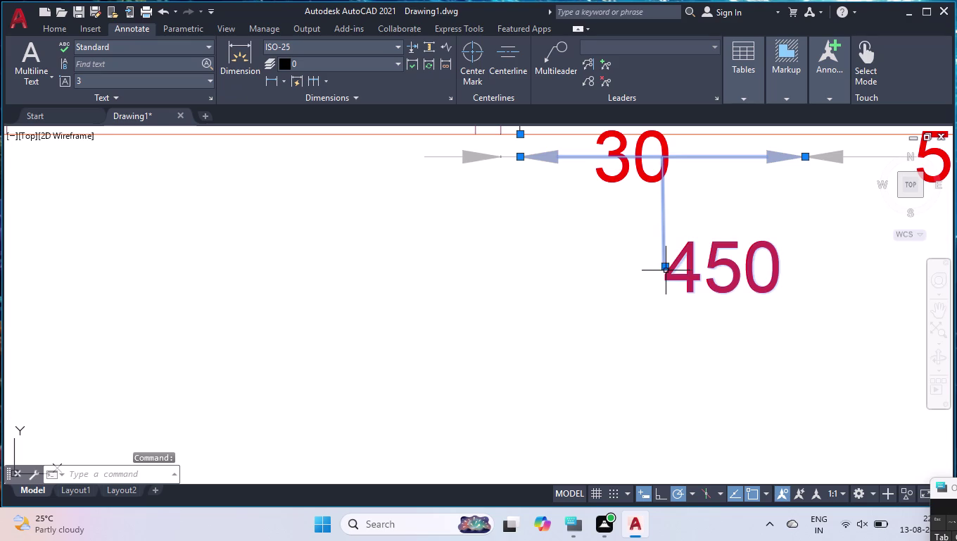
click(667, 267)
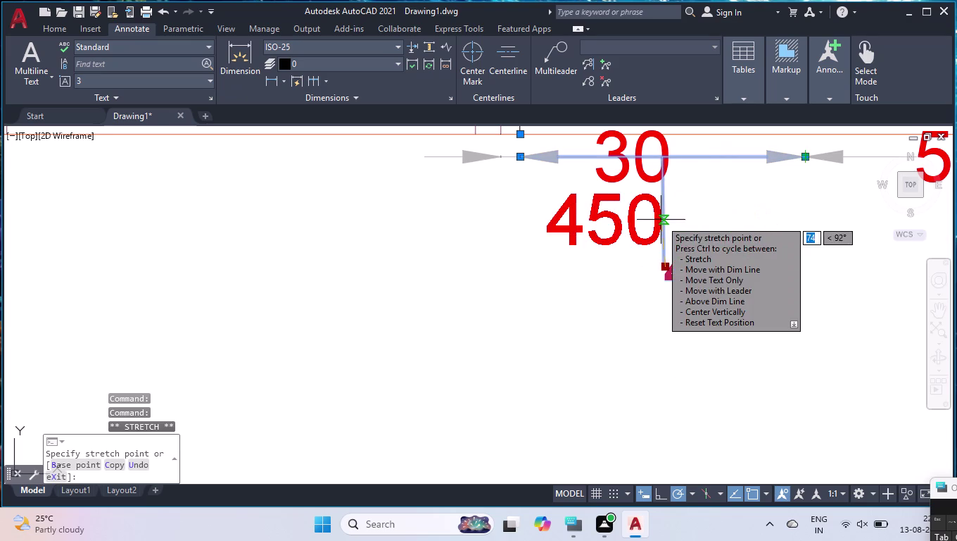
click(666, 217)
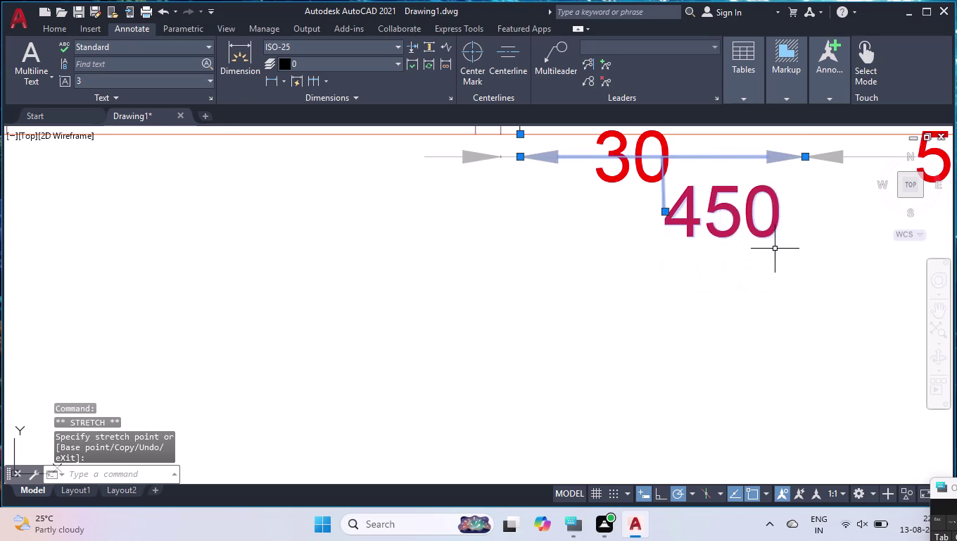
scroll(down, 3)
scroll(down, 3)
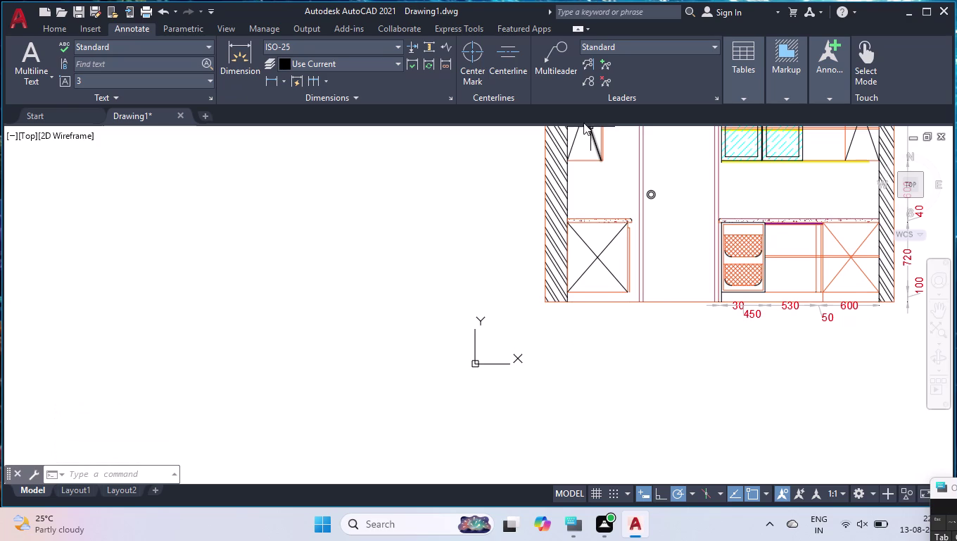
click(307, 81)
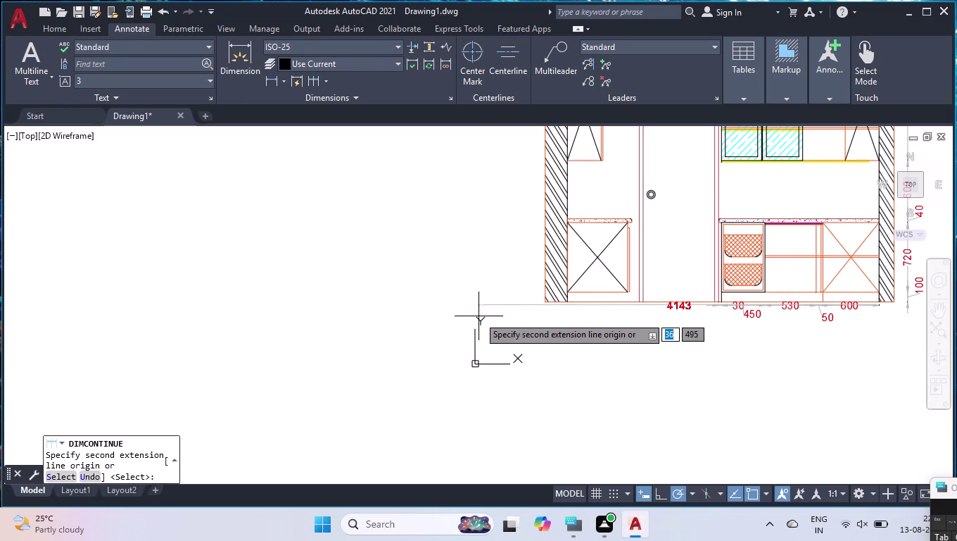
Add a 600 linear dimension below the left base cabinet using DLI.
key(Return)
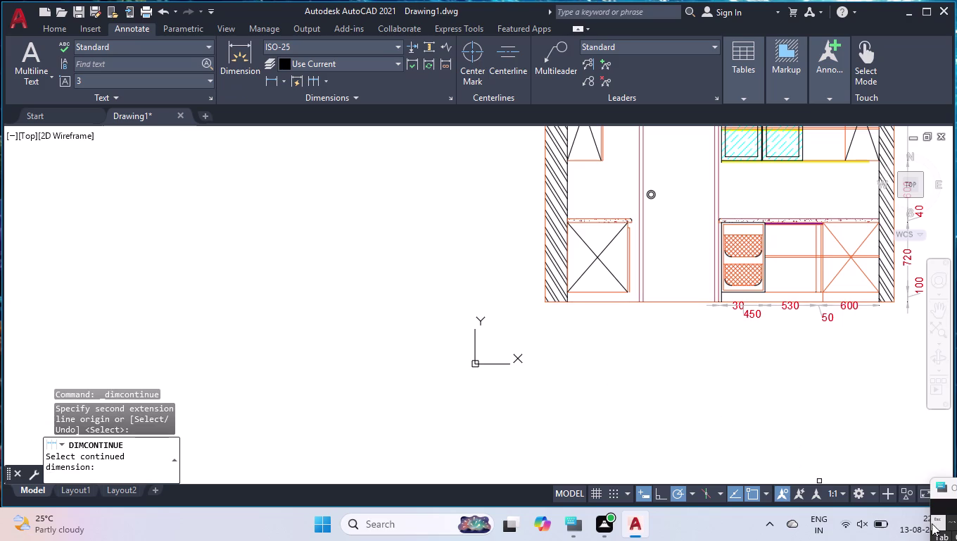
text(DLI)
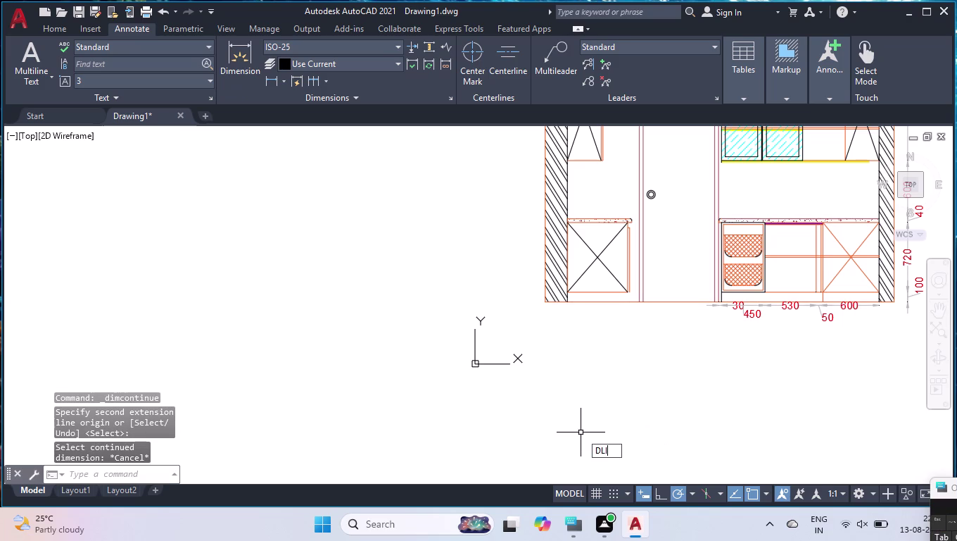
key(Return)
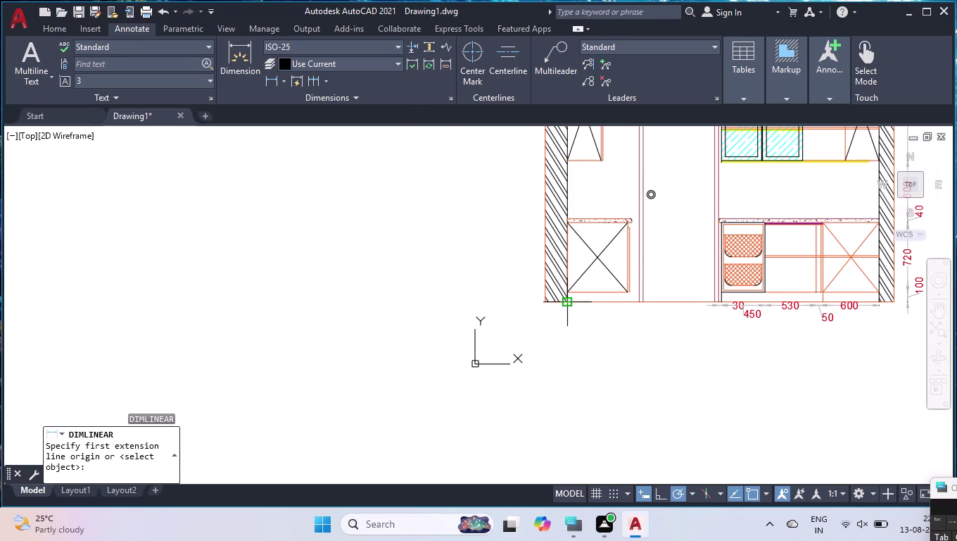
click(567, 303)
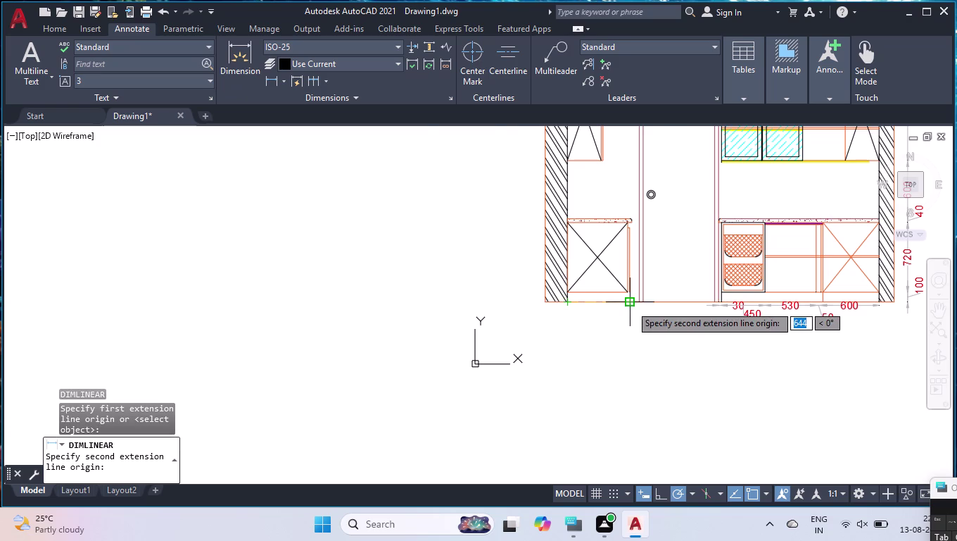
scroll(up, 3)
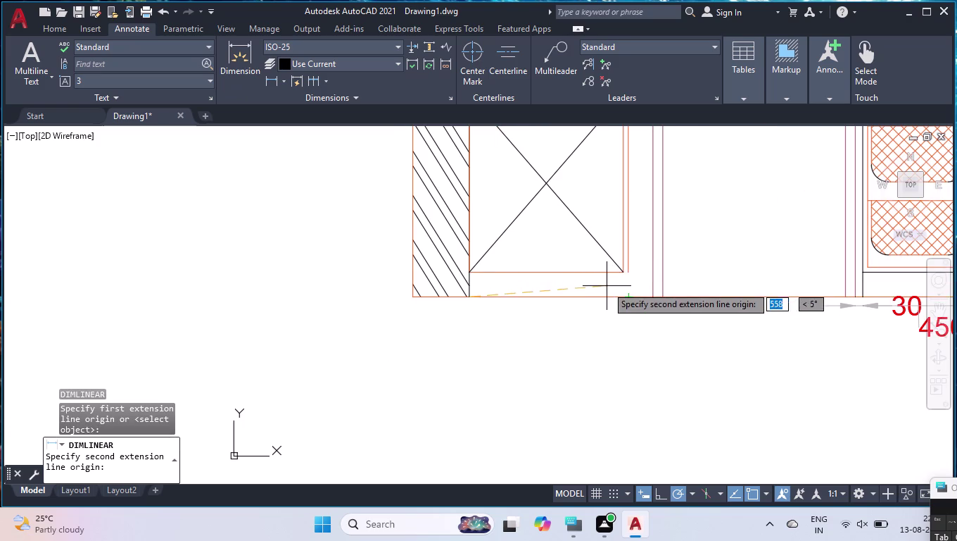
click(661, 492)
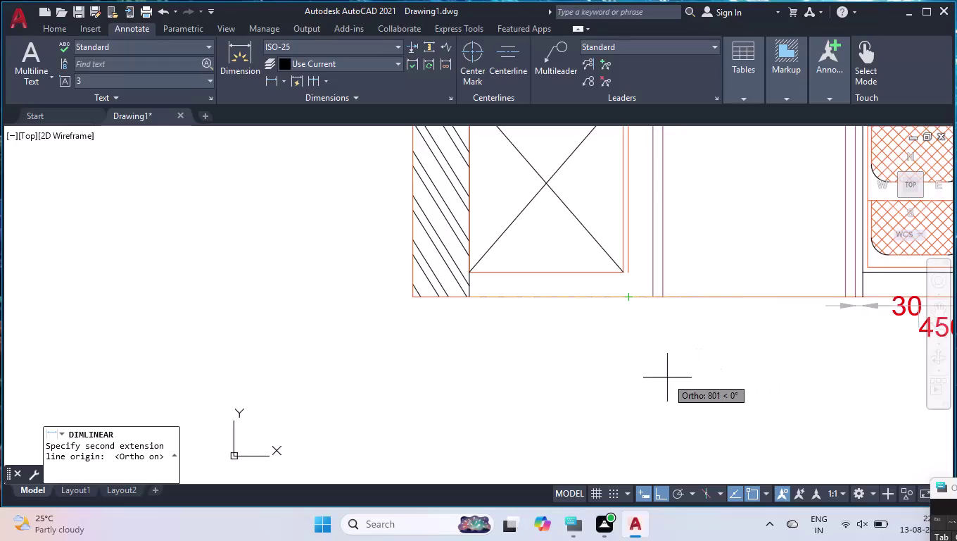
text(600)
key(Return)
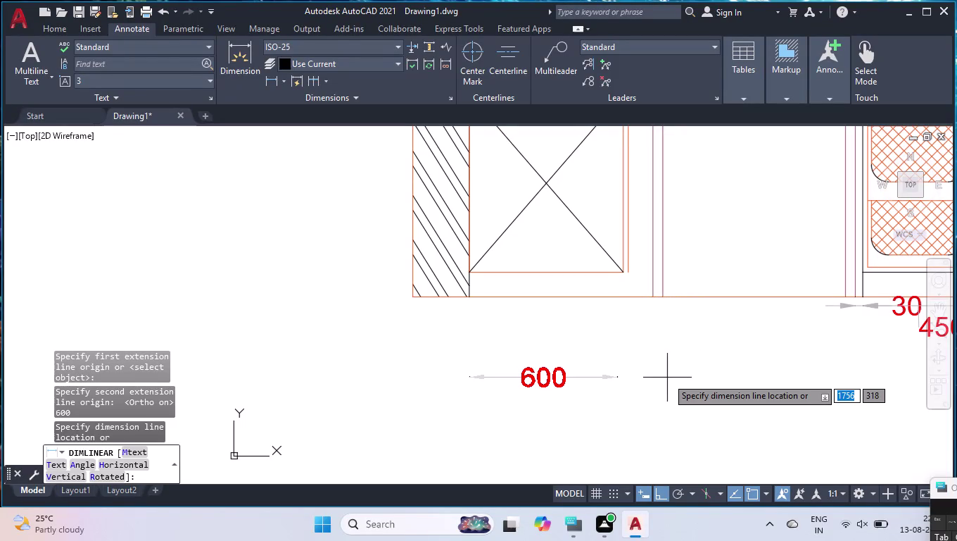
click(626, 325)
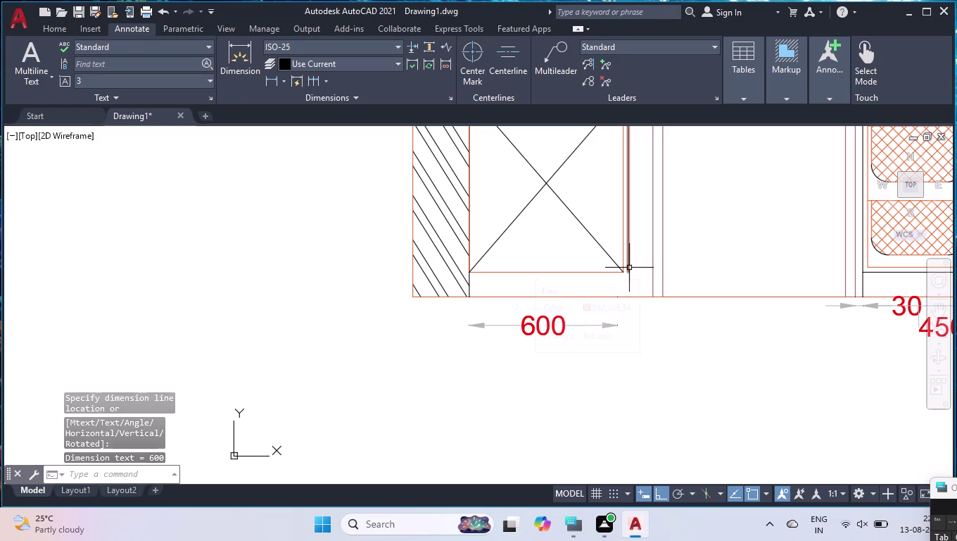
Try extending a cabinet line with EXTEND, then cancel.
key(e)
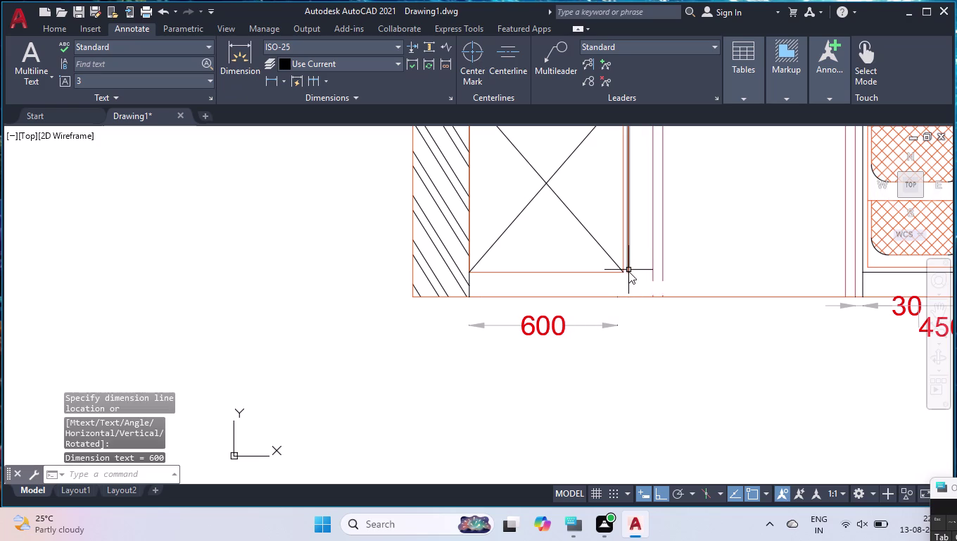
key(x)
key(Return)
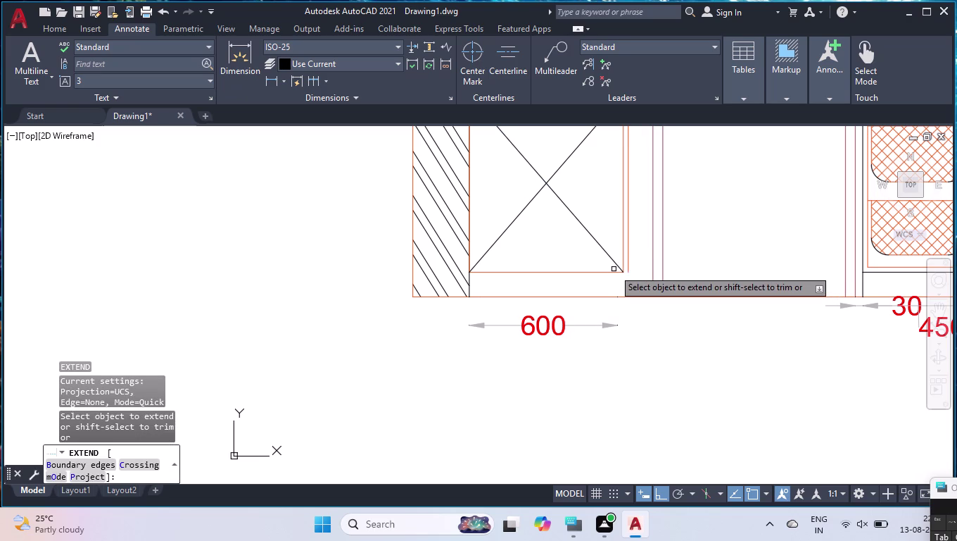
click(612, 270)
key(Return)
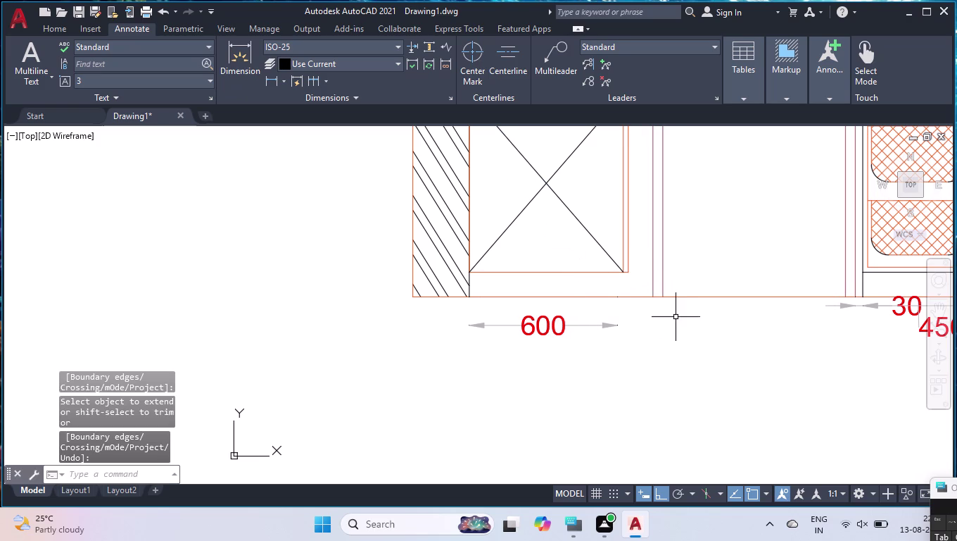
key(space)
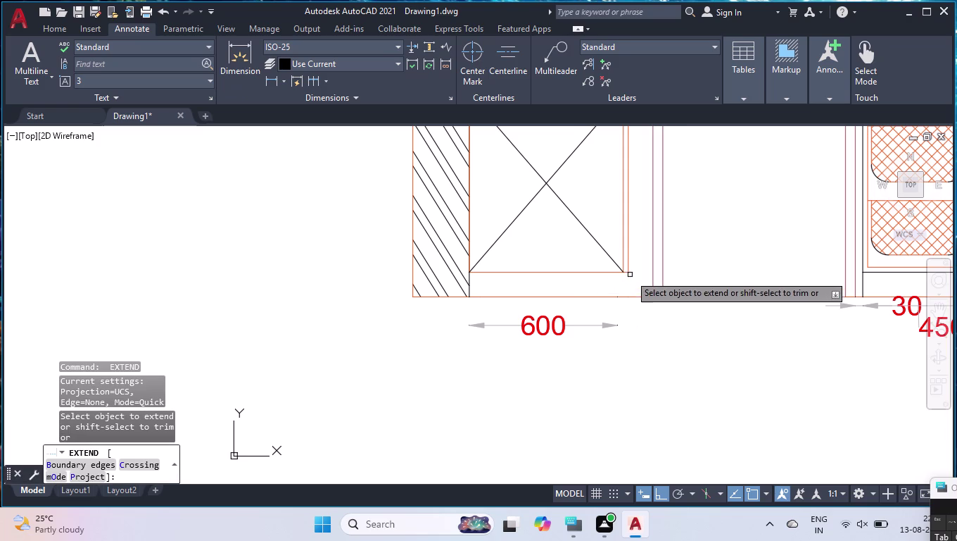
key(space)
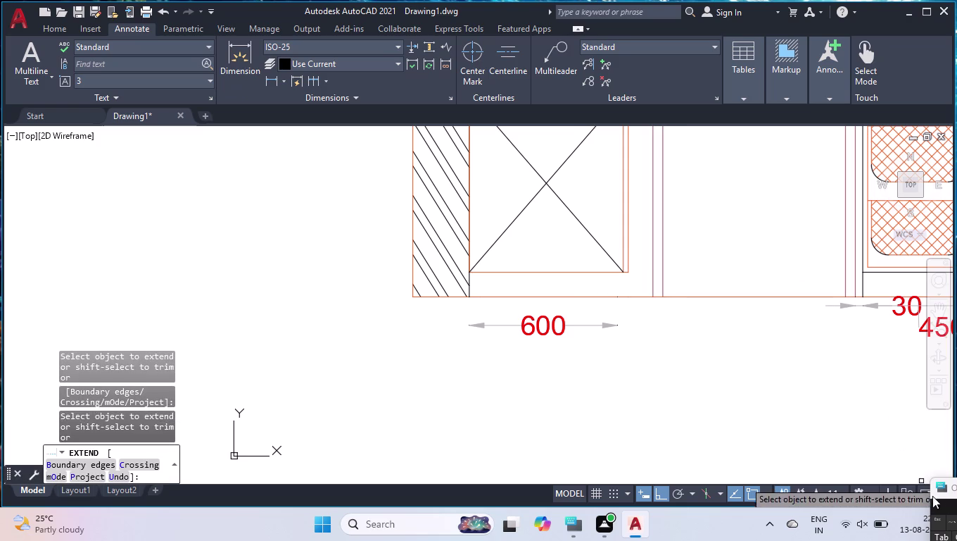
Start a dimension from the cabinet's right corner and cancel the unwanted 100 result.
text(DLI)
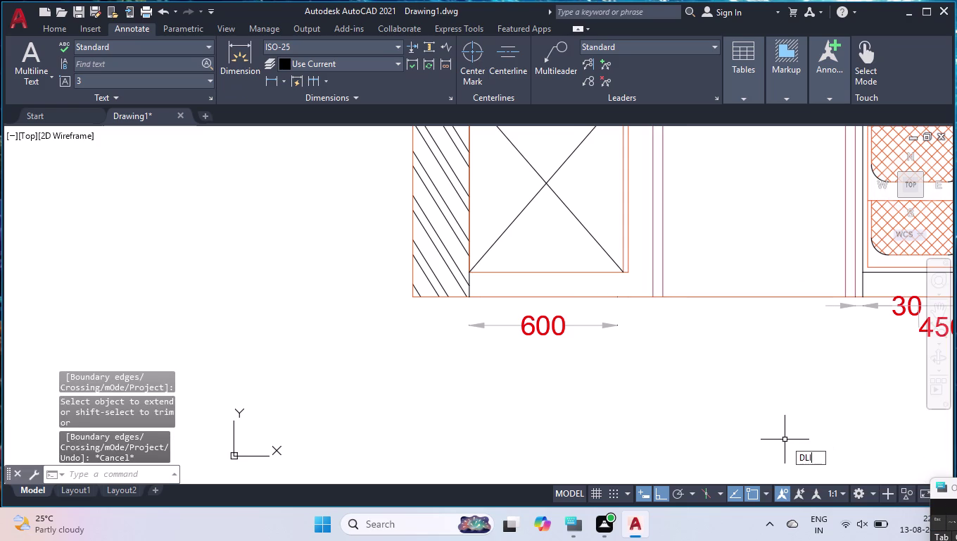
key(Return)
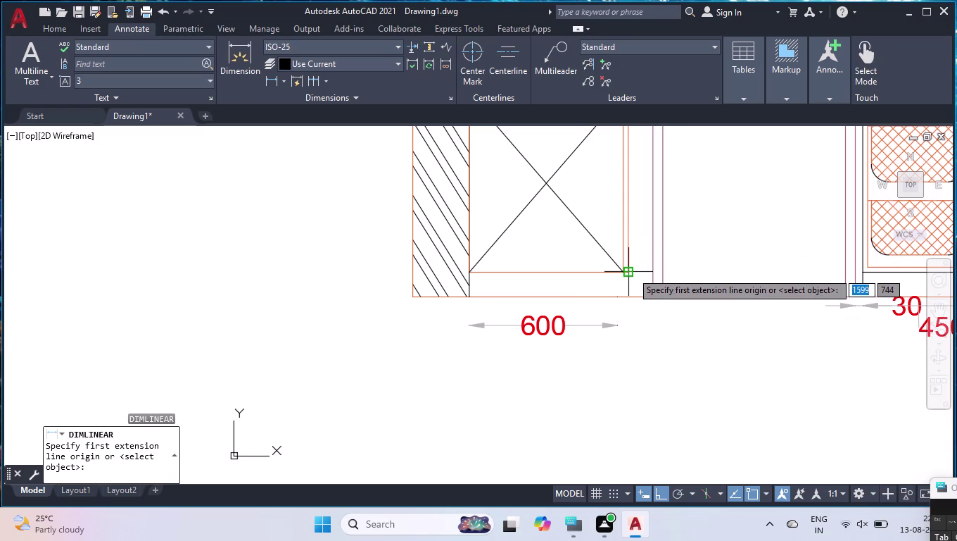
click(633, 272)
click(652, 268)
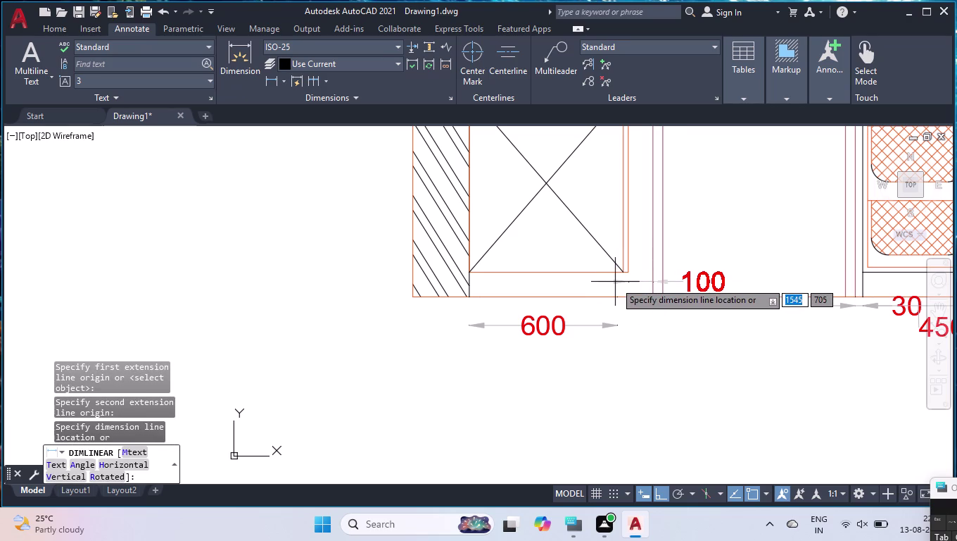
key(Return)
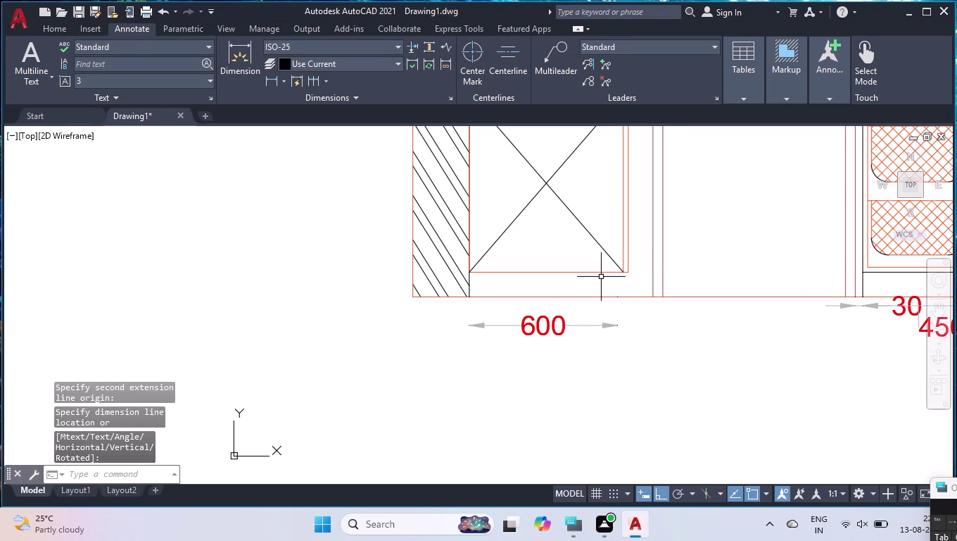
Dimension the 120 gap beside the 600 dimension and select it.
key(space)
scroll(up, 3)
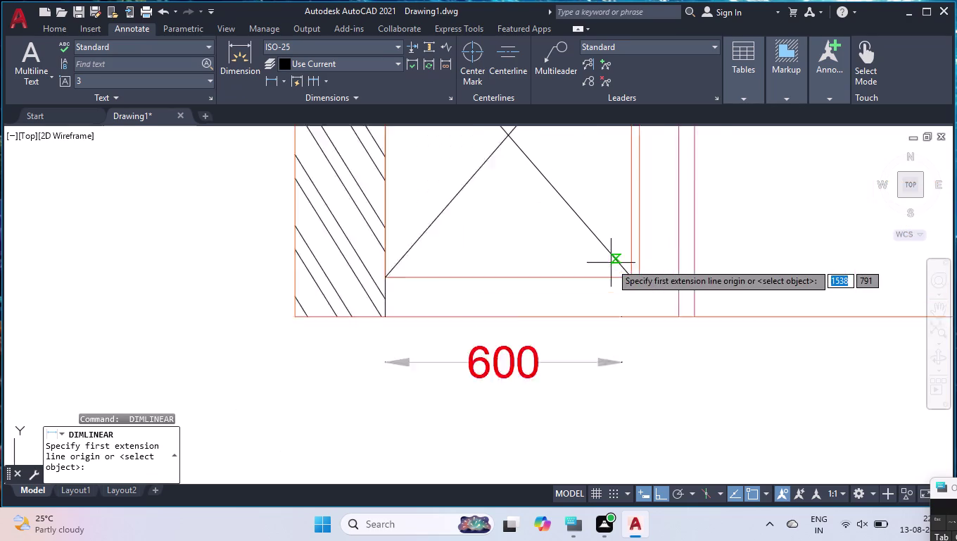
click(644, 289)
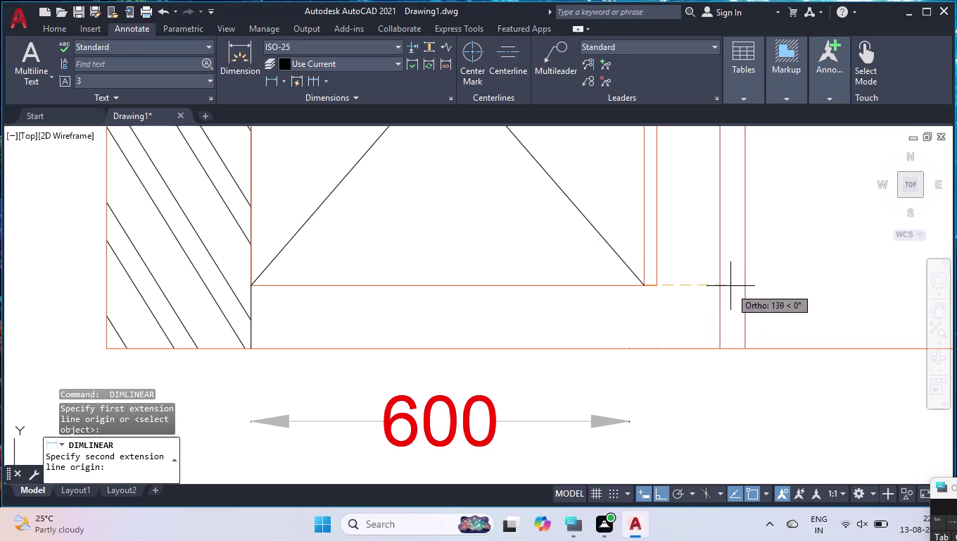
click(724, 282)
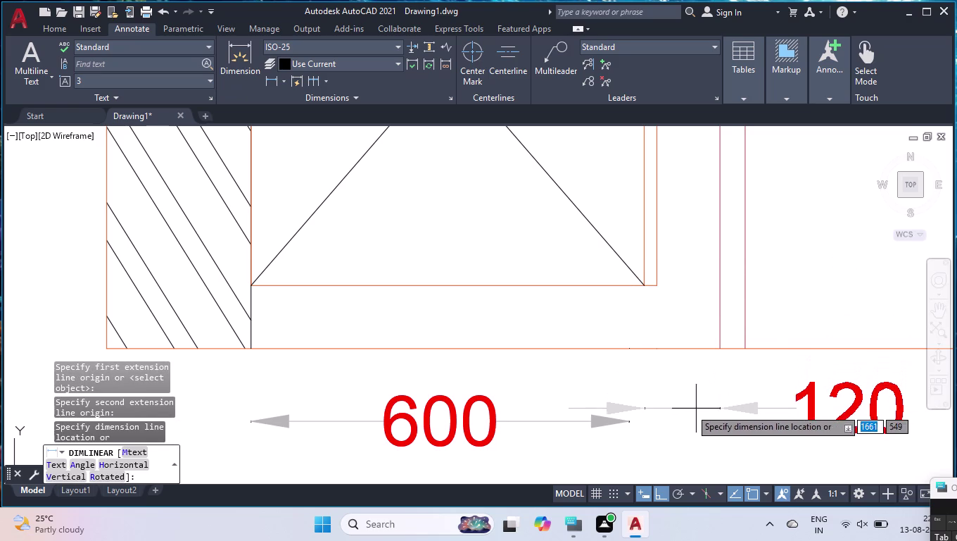
click(626, 422)
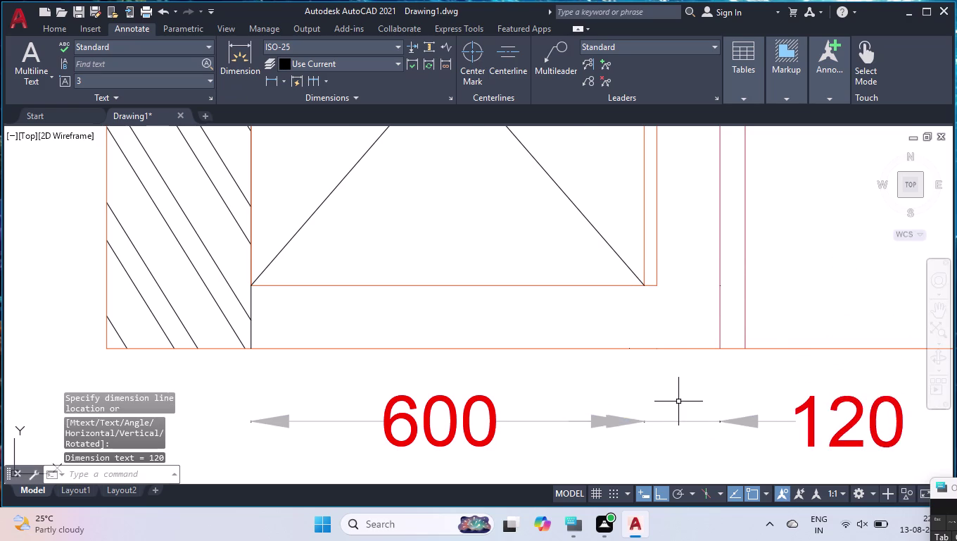
scroll(down, 3)
scroll(down, 3)
click(728, 404)
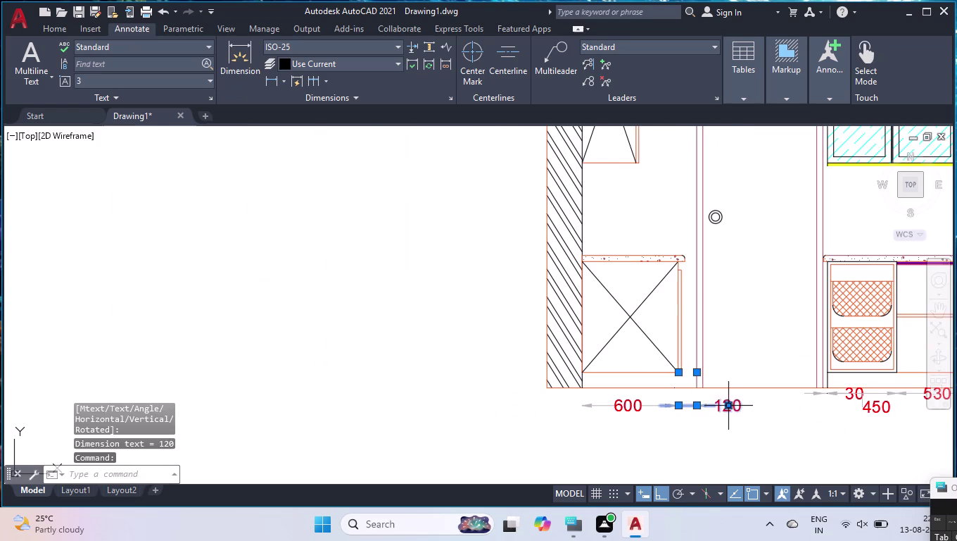
Move the 120 text and place a 740 dimension below the door opening.
click(730, 408)
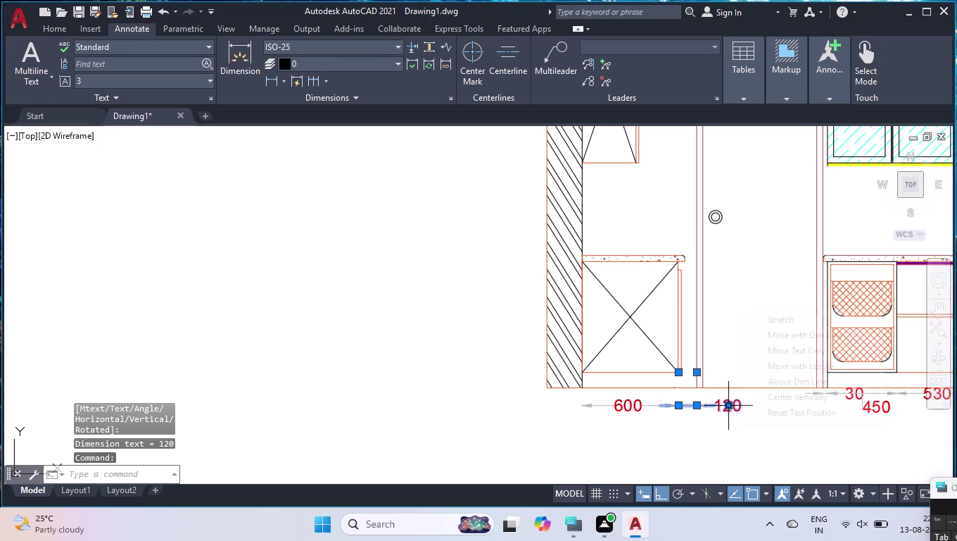
click(689, 427)
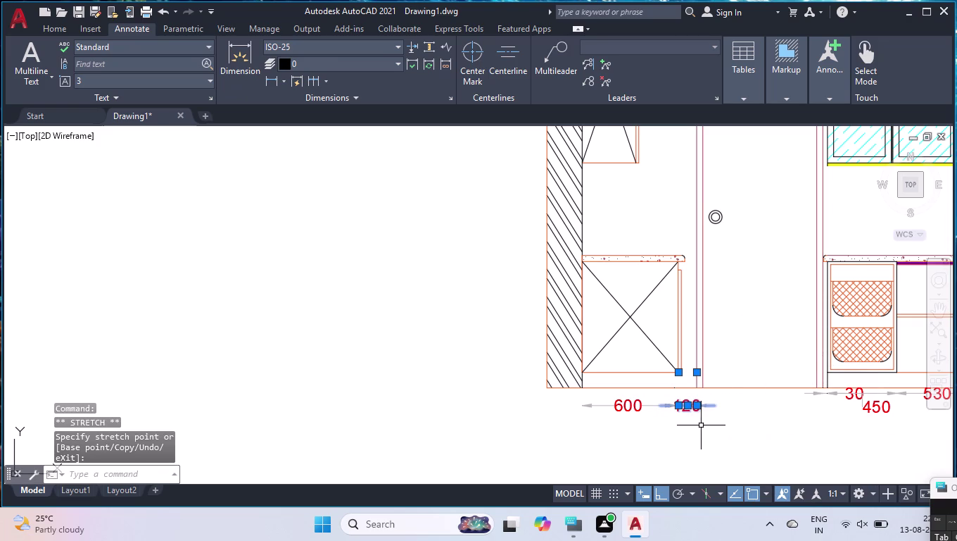
key(Return)
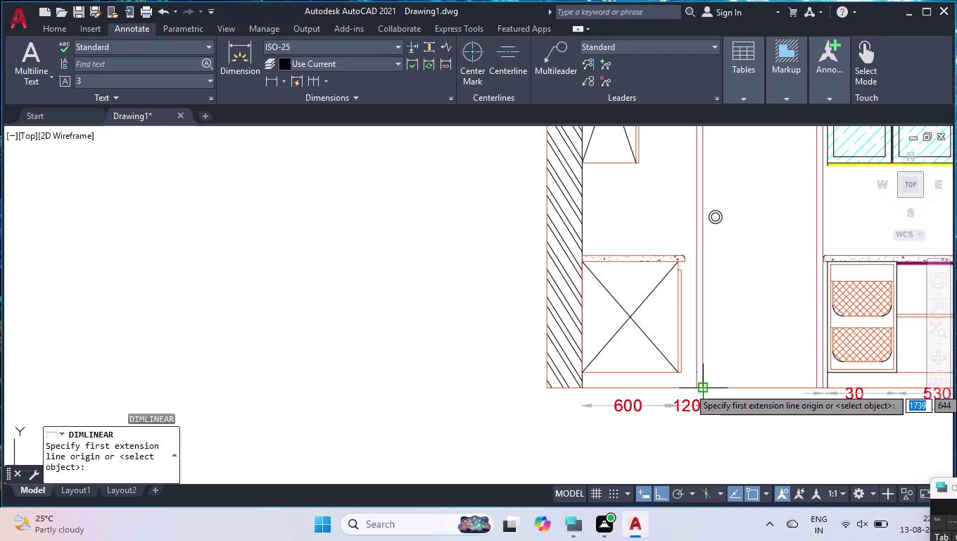
click(706, 388)
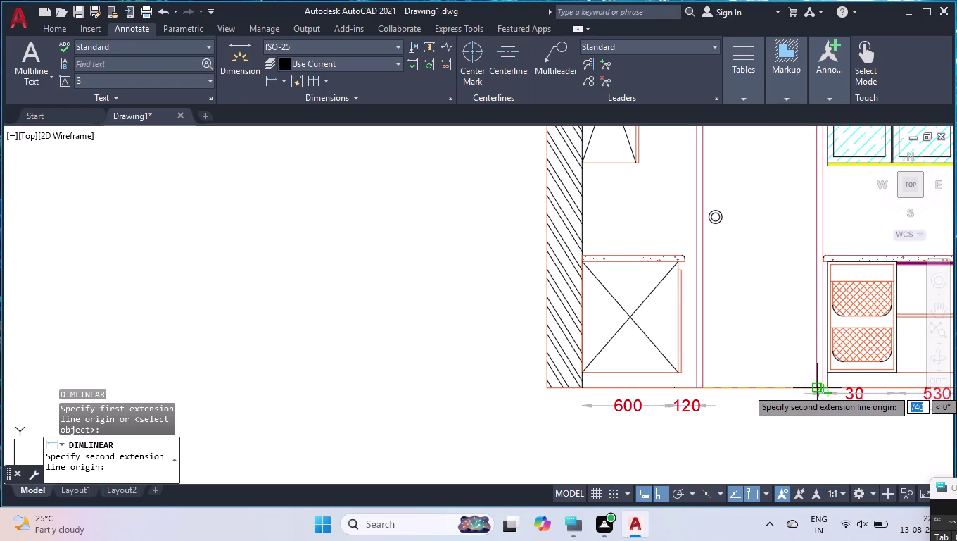
click(817, 388)
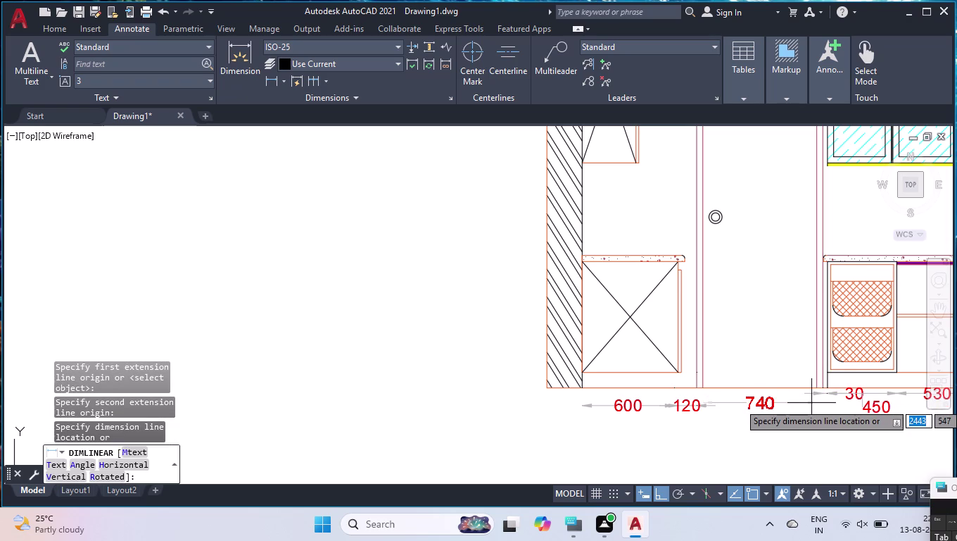
scroll(up, 3)
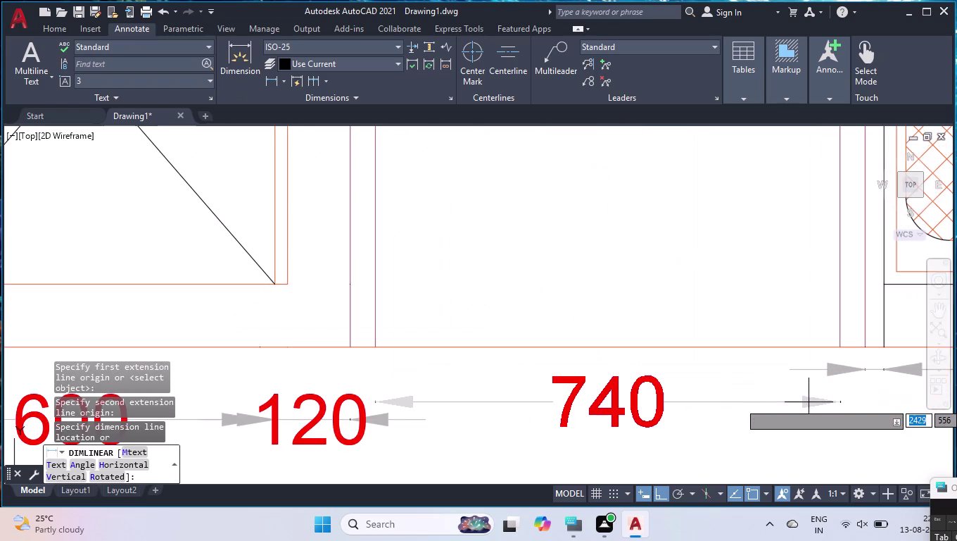
click(777, 401)
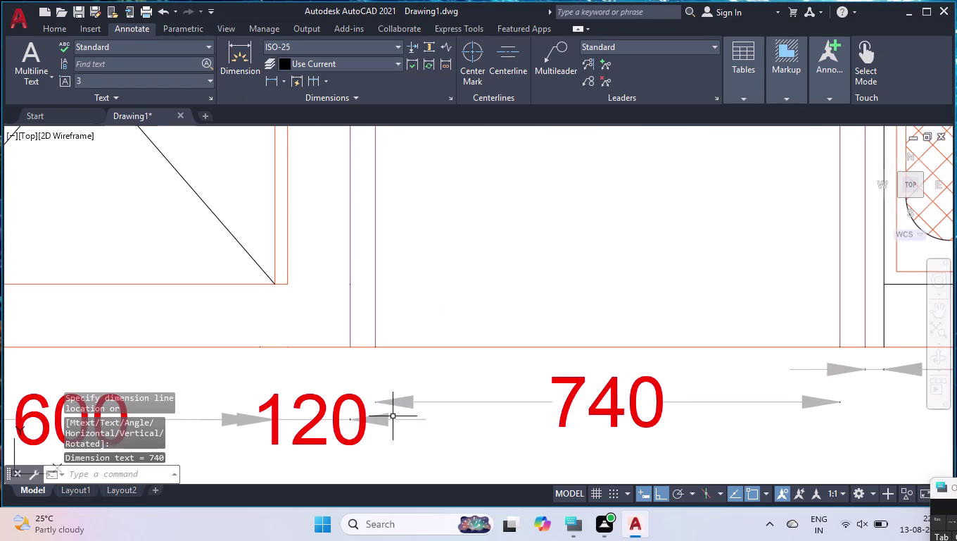
Drag the 740 dimension's ends to the wall and cabinet edges so it reads 820.
click(565, 397)
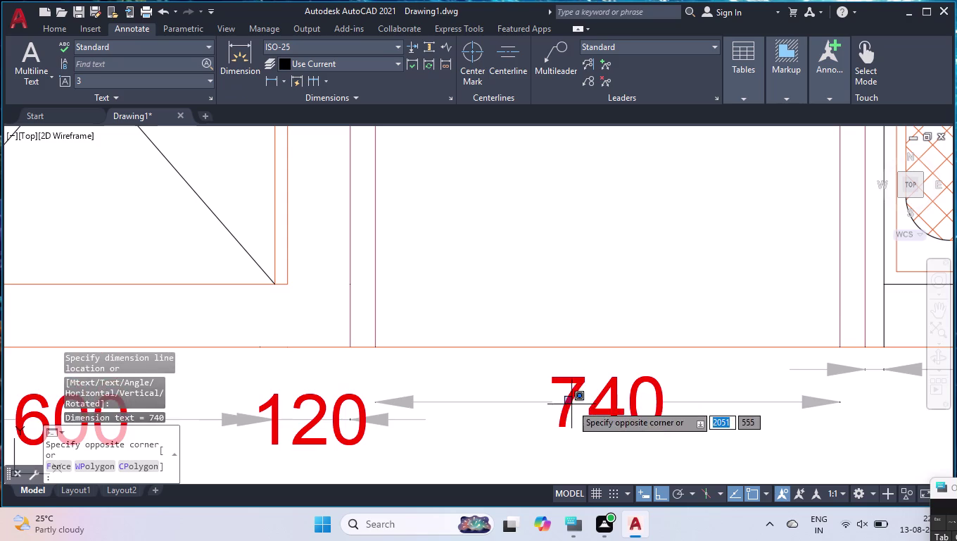
click(572, 404)
click(569, 403)
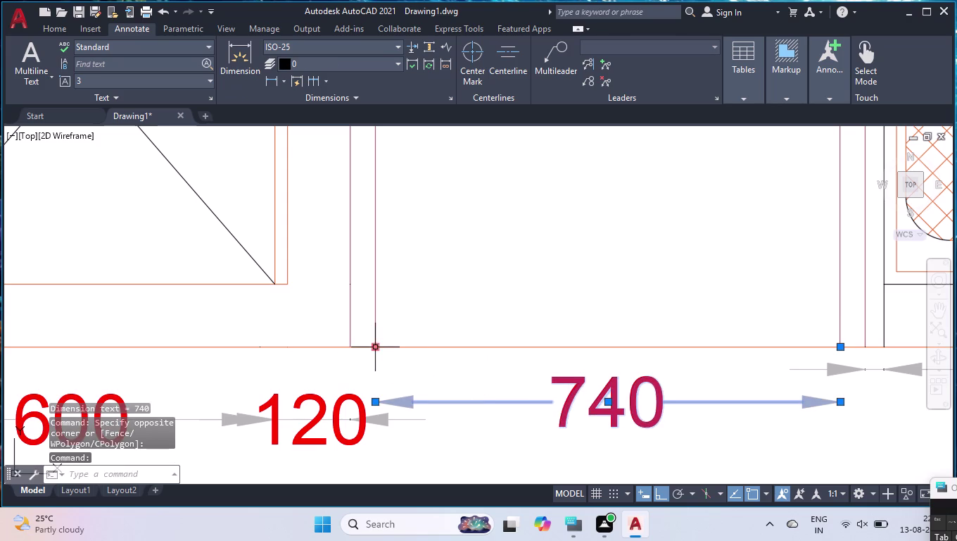
click(377, 349)
click(352, 349)
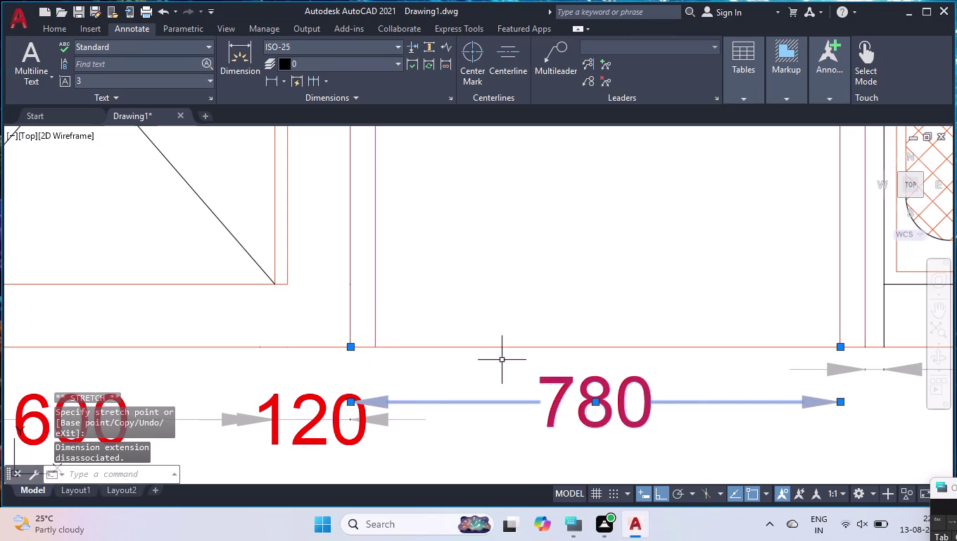
click(843, 347)
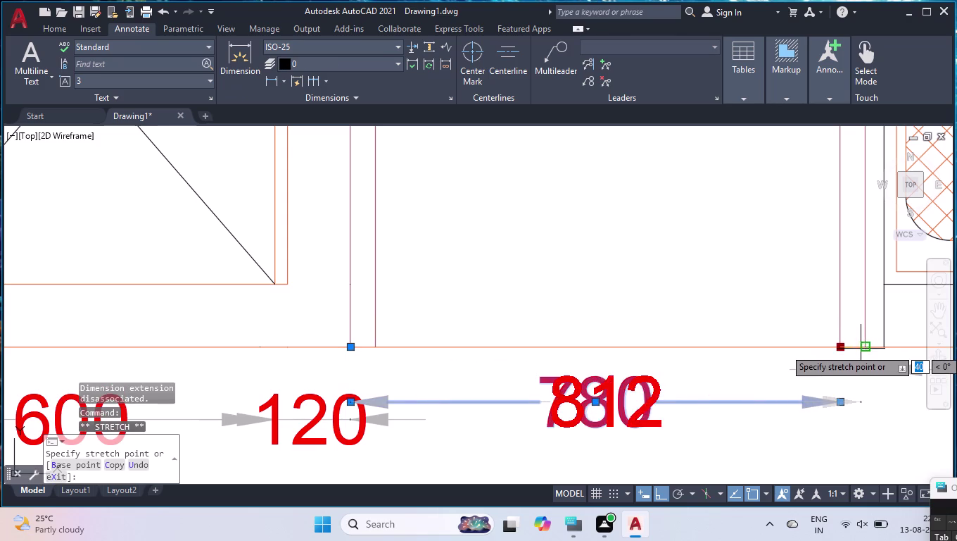
click(864, 349)
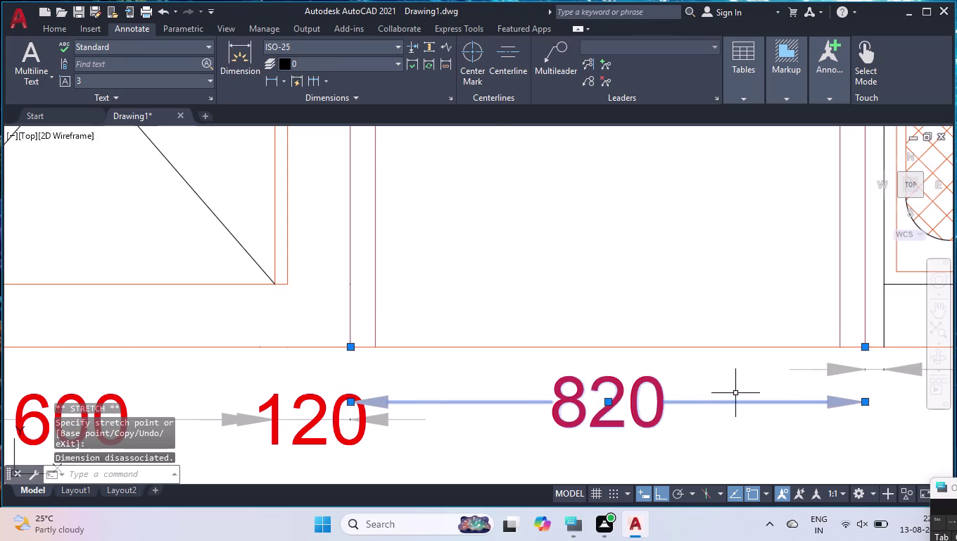
scroll(down, 3)
scroll(down, 3)
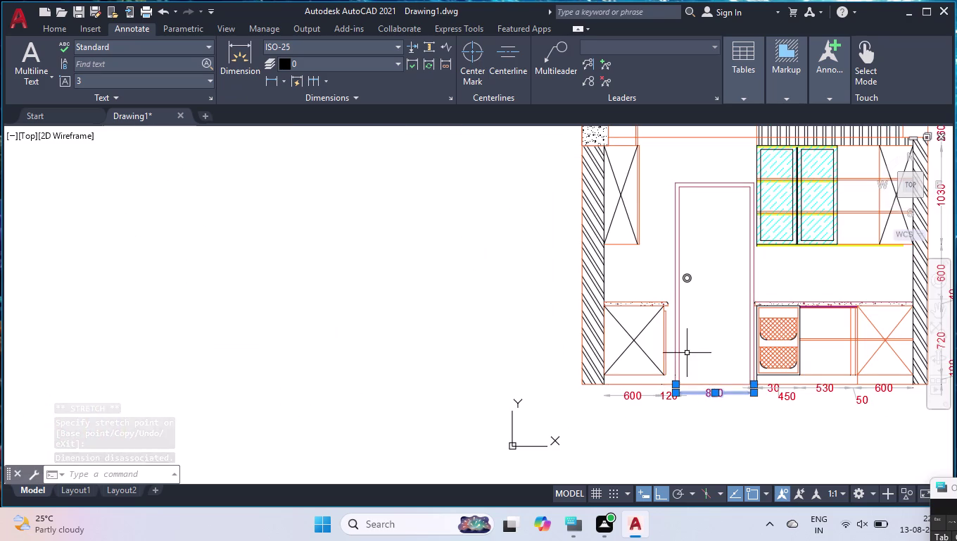
scroll(up, 3)
scroll(up, 3)
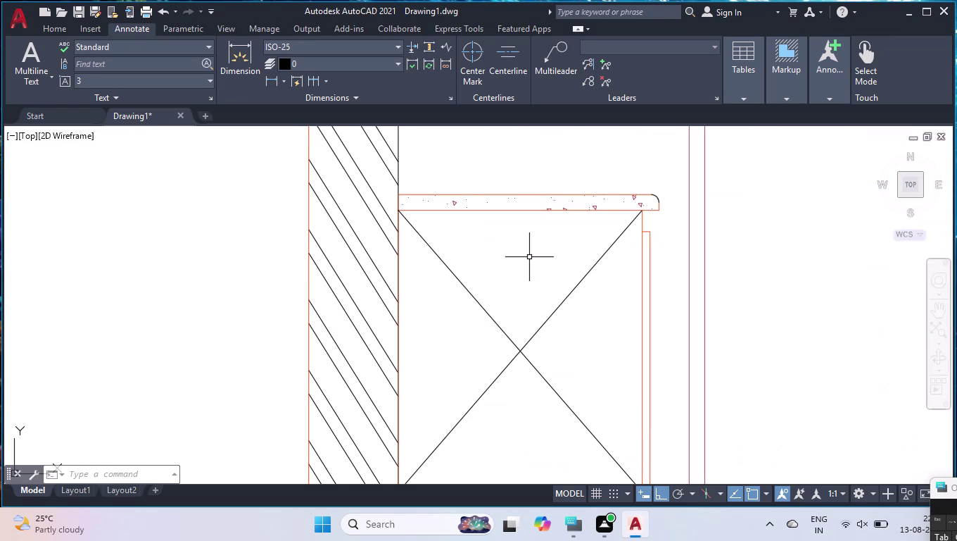
key(space)
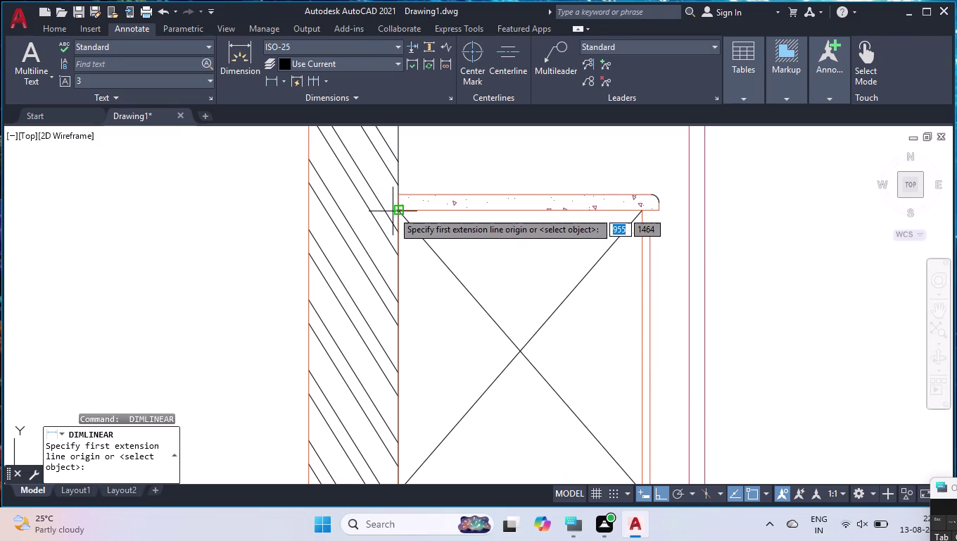
Dimension the left base cabinet's width as 620.
click(396, 210)
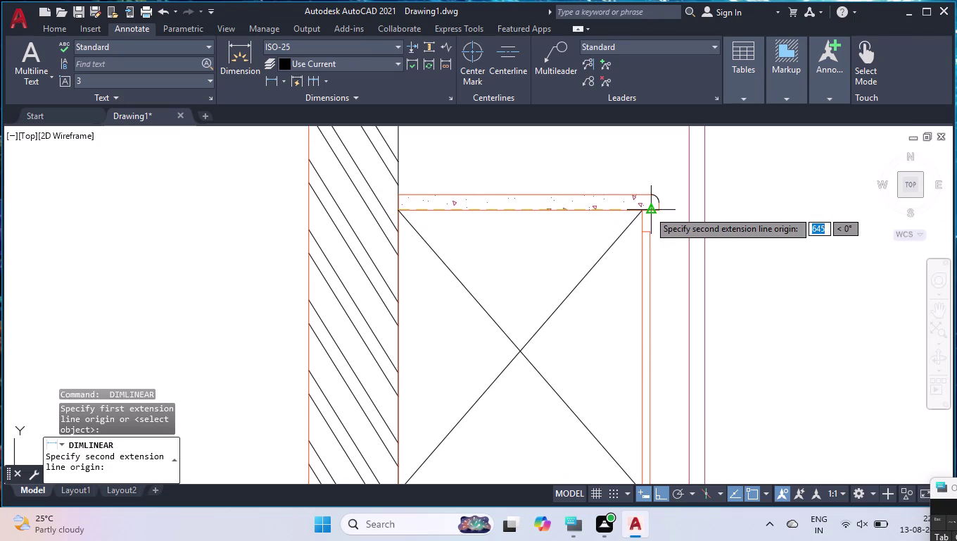
key(6)
text(2)
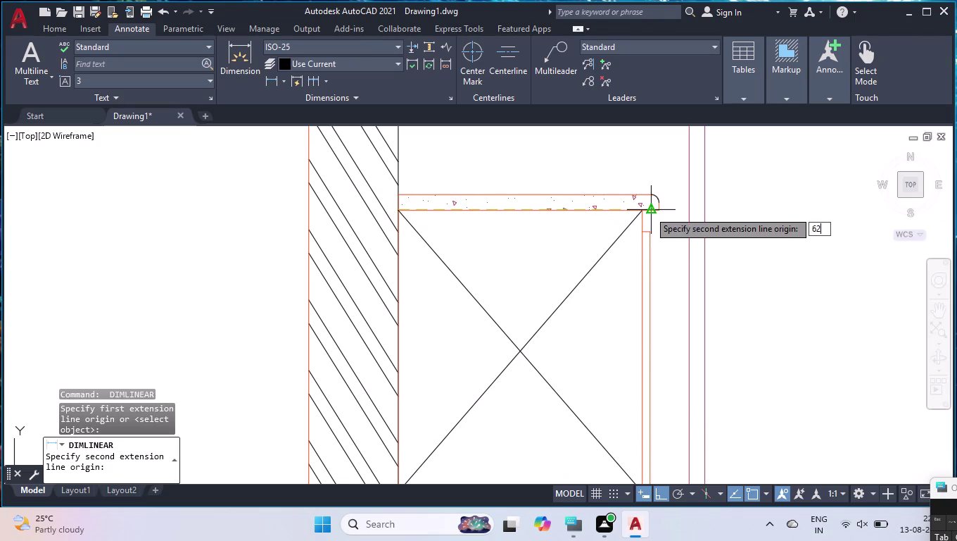
text(0)
key(Return)
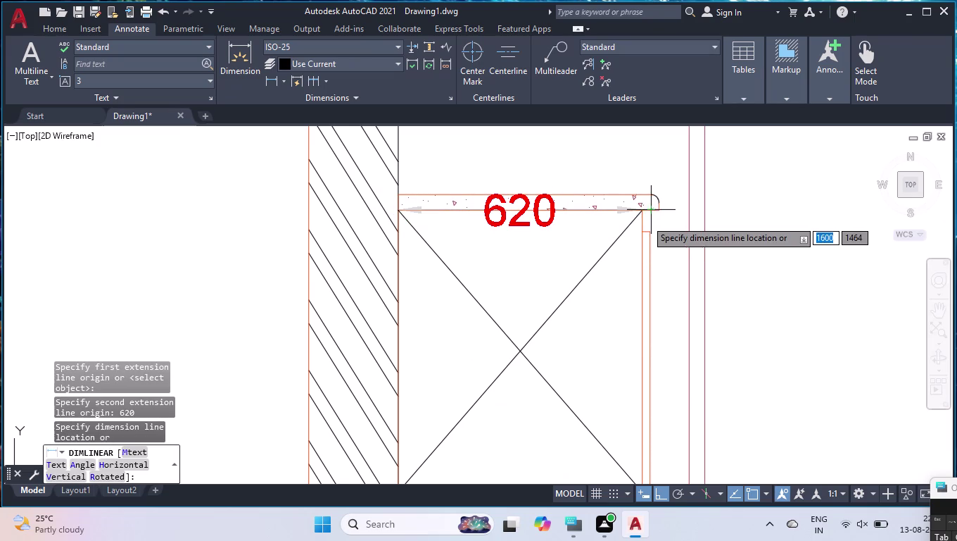
click(659, 285)
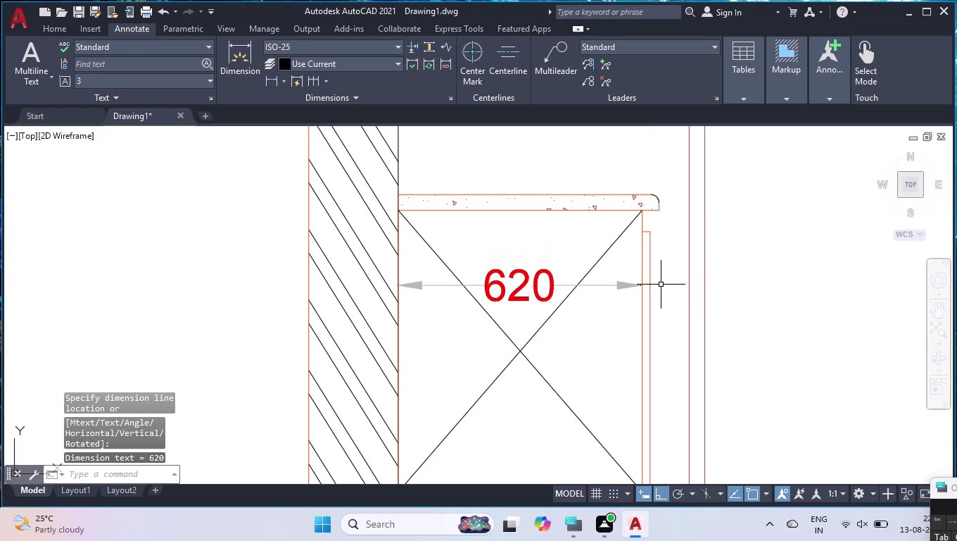
scroll(up, 3)
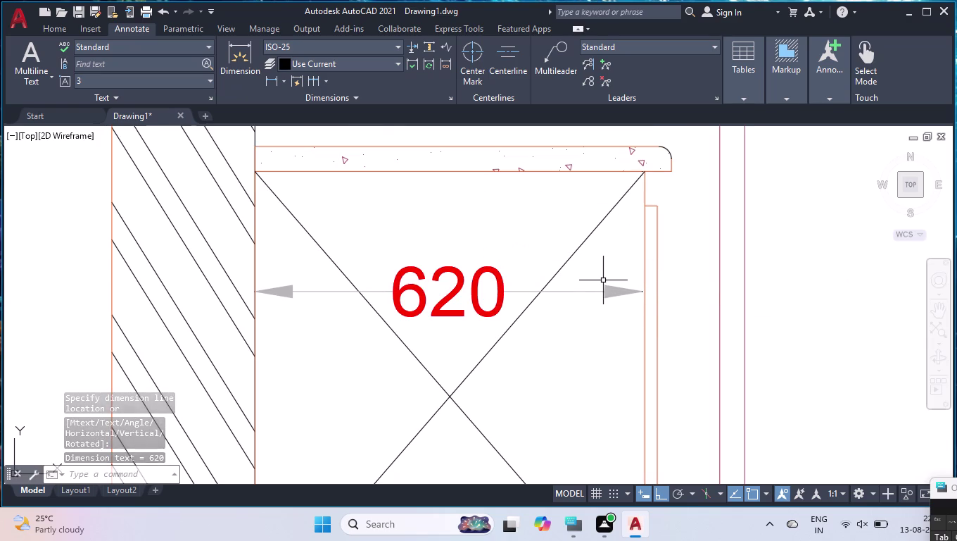
scroll(up, 3)
scroll(down, 3)
scroll(down, 3)
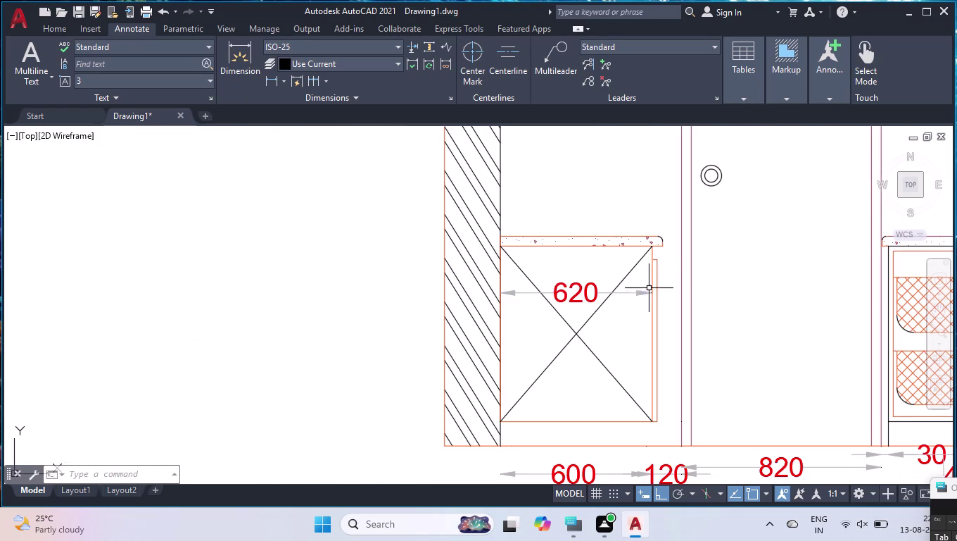
Add a 2100 vertical dimension for the door height.
key(space)
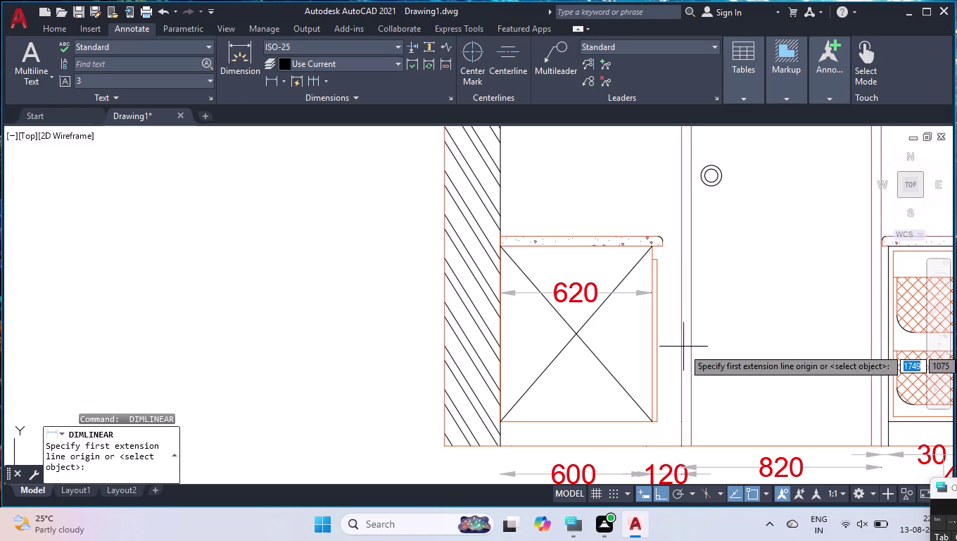
click(680, 448)
scroll(down, 3)
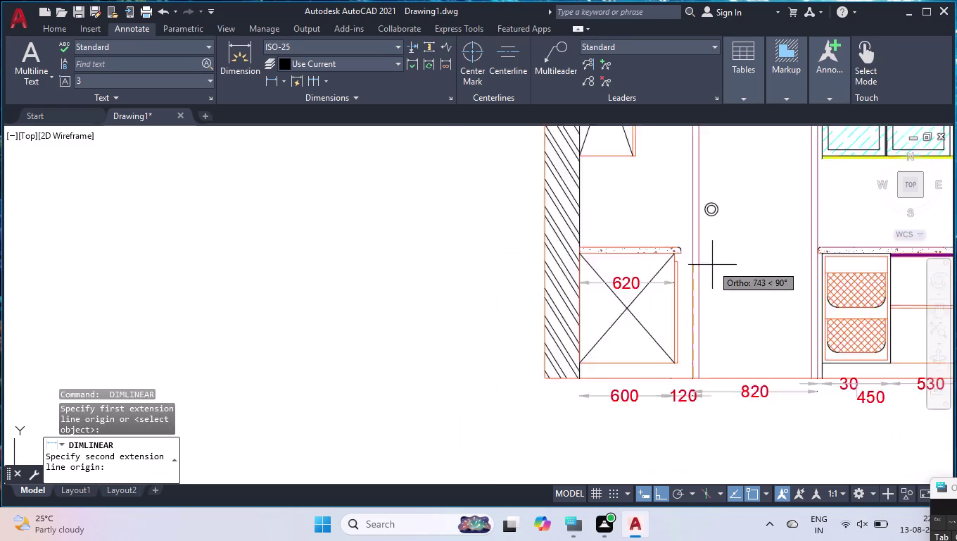
scroll(down, 3)
scroll(up, 3)
scroll(up, 3)
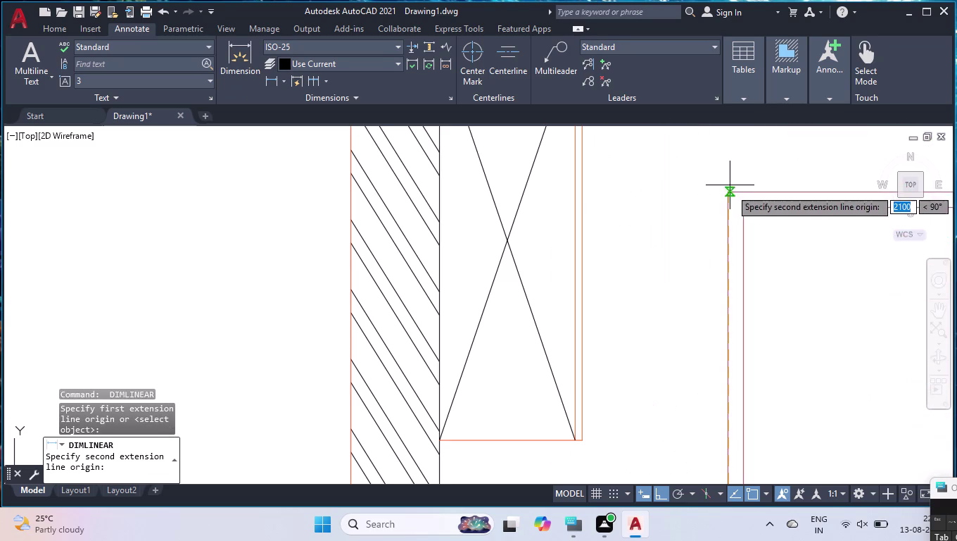
click(729, 195)
click(705, 209)
scroll(down, 3)
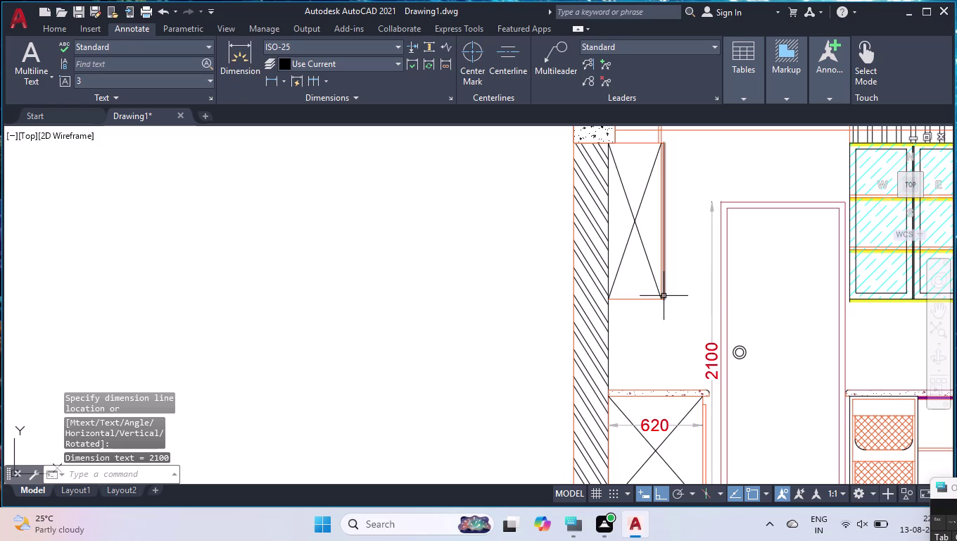
scroll(up, 3)
Dimension the left wall cabinet's width as 350.
key(space)
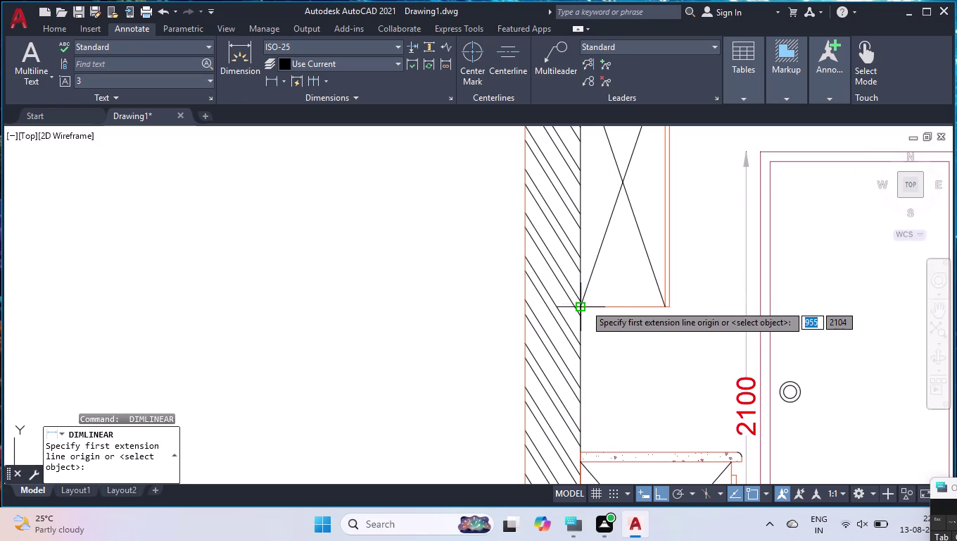
click(585, 304)
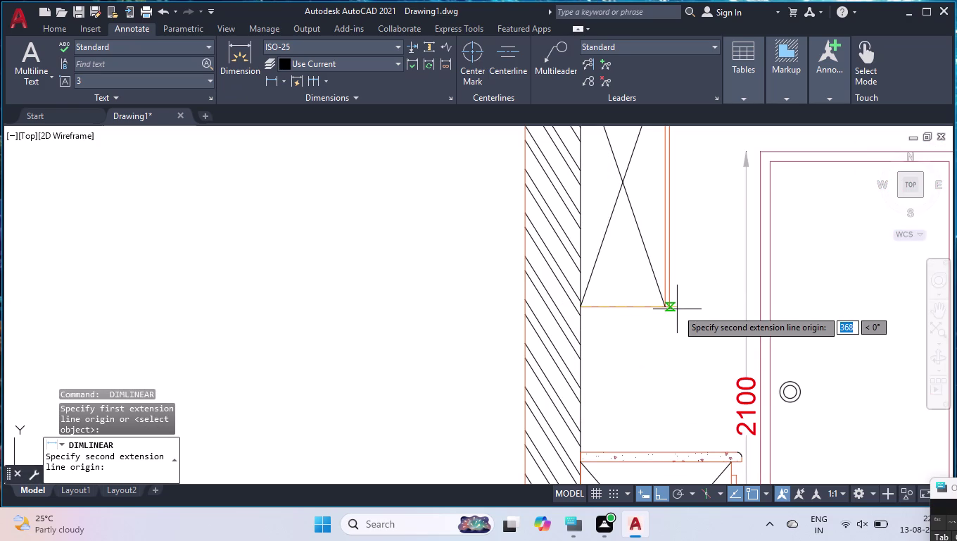
text(350)
key(Return)
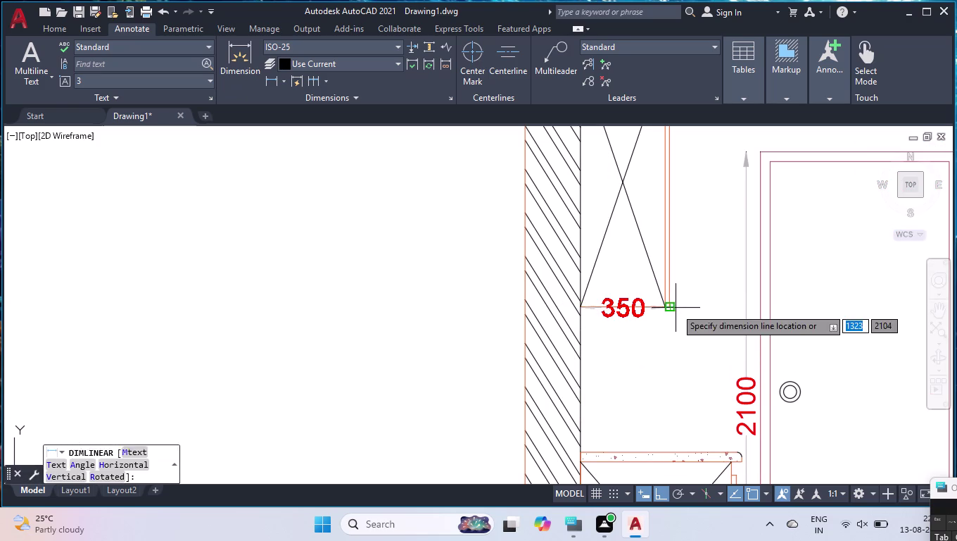
click(641, 331)
scroll(down, 3)
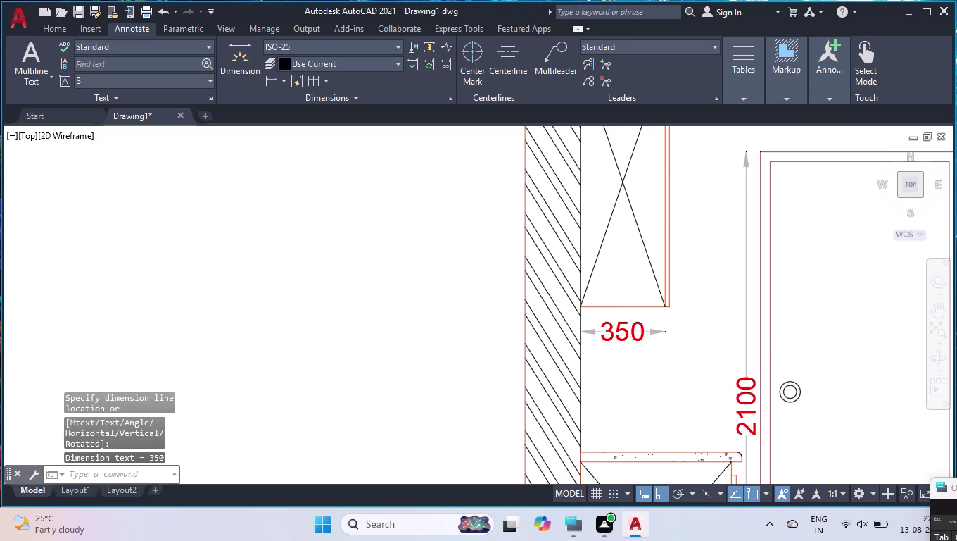
scroll(down, 3)
scroll(up, 3)
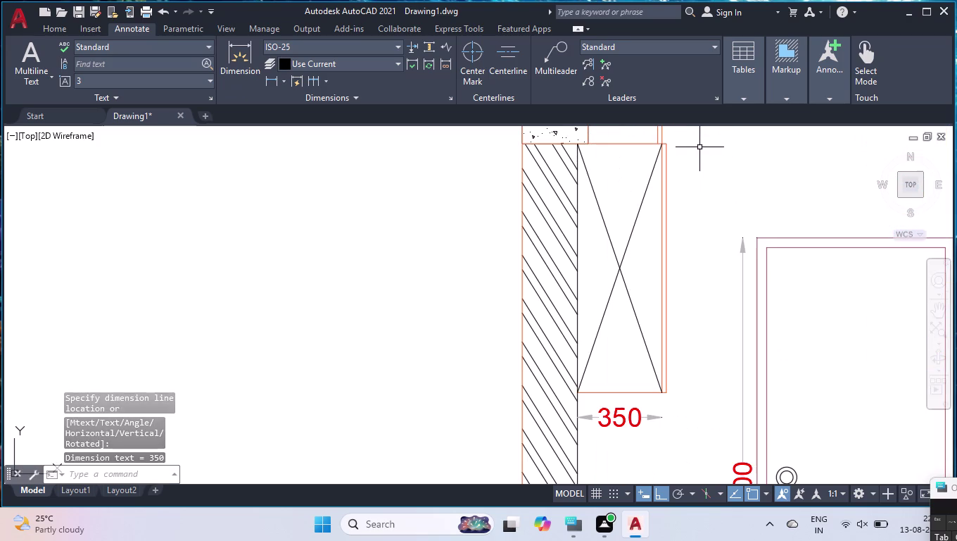
Add a 1030 vertical dimension for the left wall cabinet's height.
key(space)
click(667, 142)
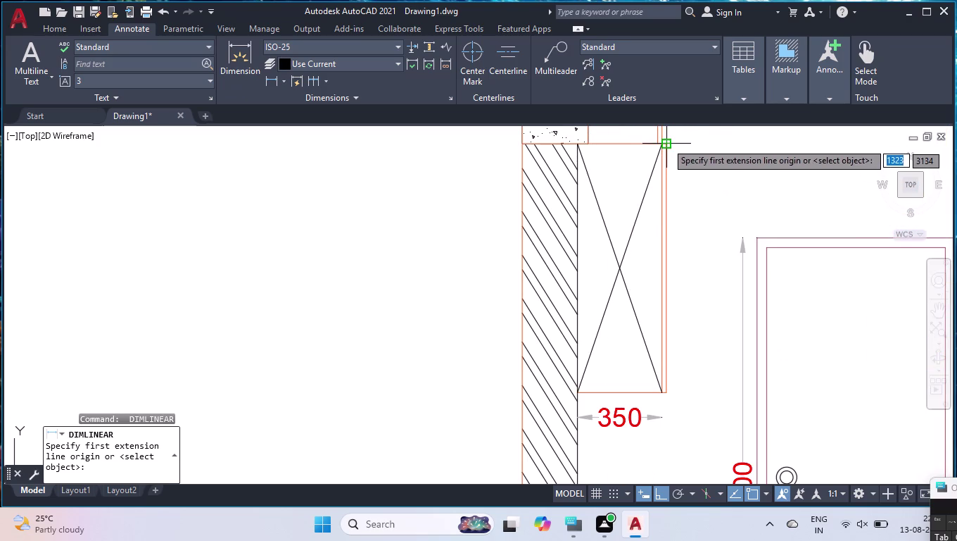
click(669, 393)
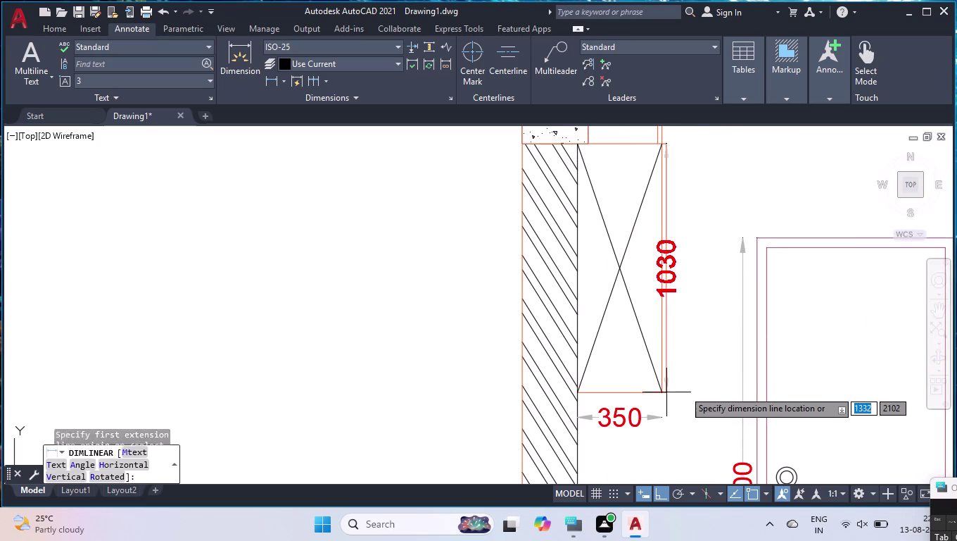
click(687, 388)
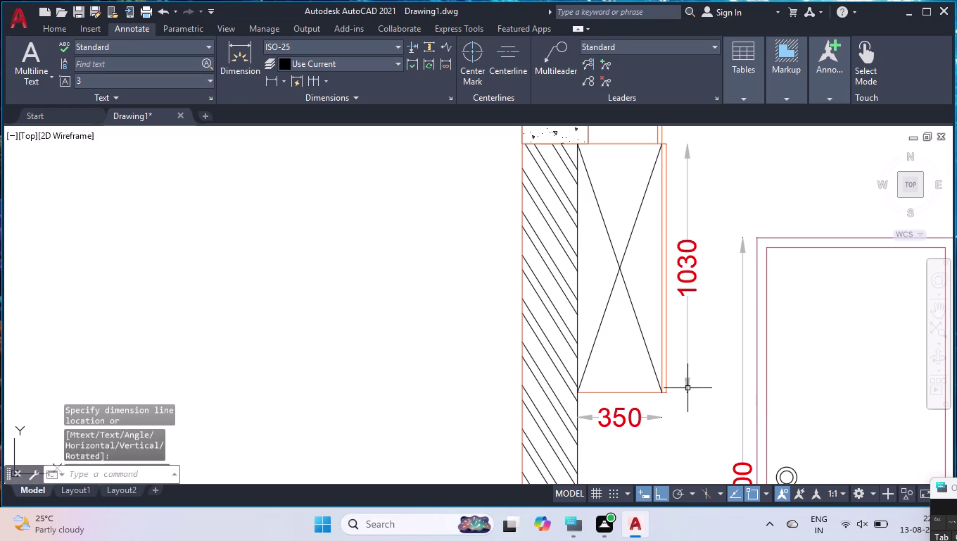
scroll(down, 3)
scroll(down, 3)
scroll(up, 3)
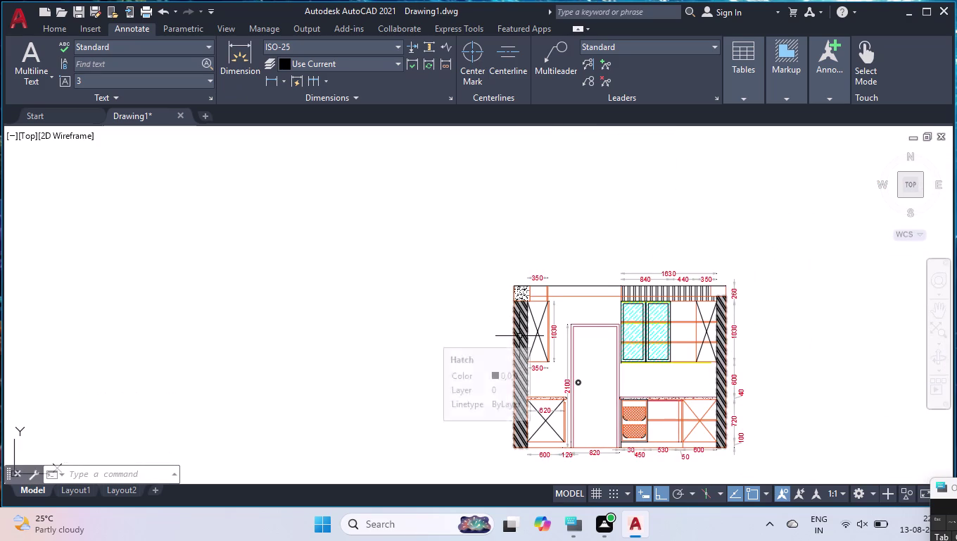
click(672, 290)
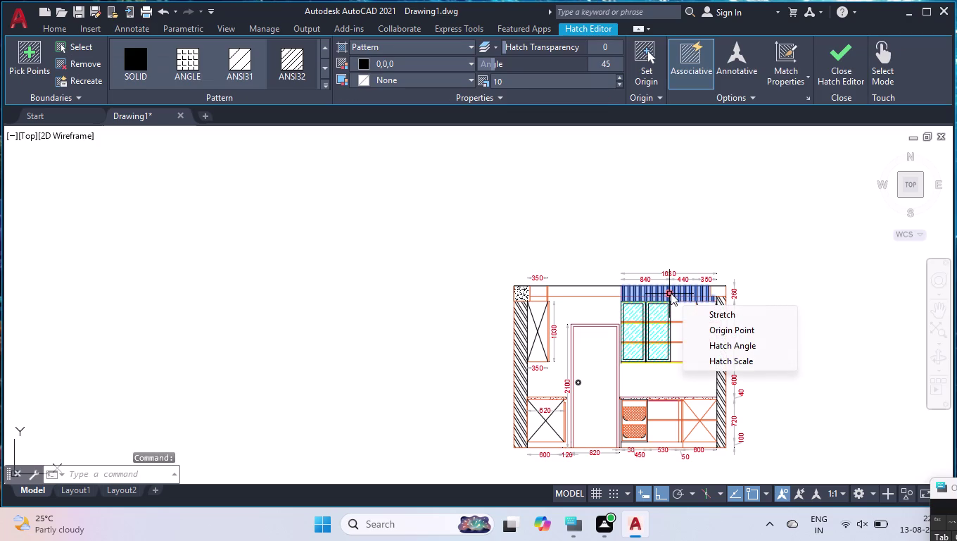
Cancel the accidental MOVE and erase the vertical blue lines above the yellow band.
scroll(up, 3)
text(MO)
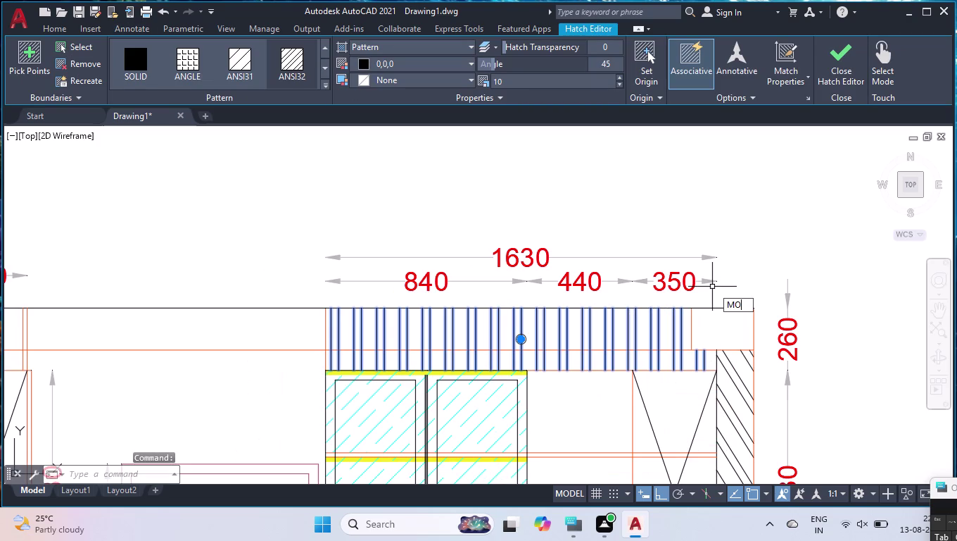
text(V)
key(Return)
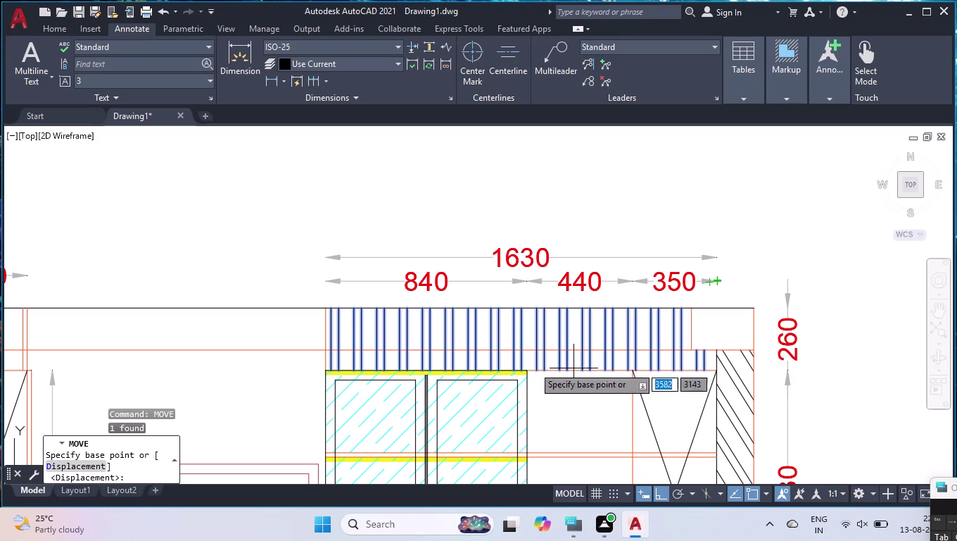
scroll(up, 3)
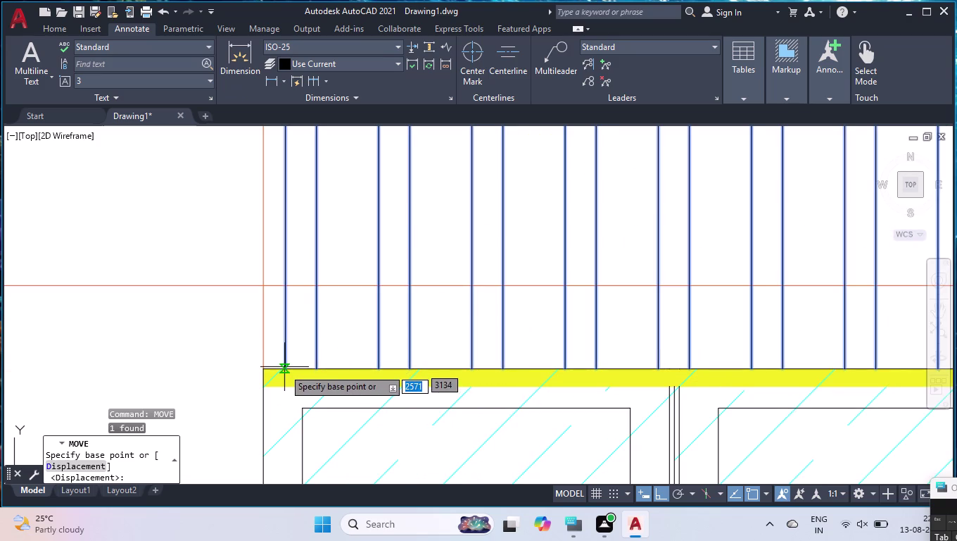
scroll(down, 3)
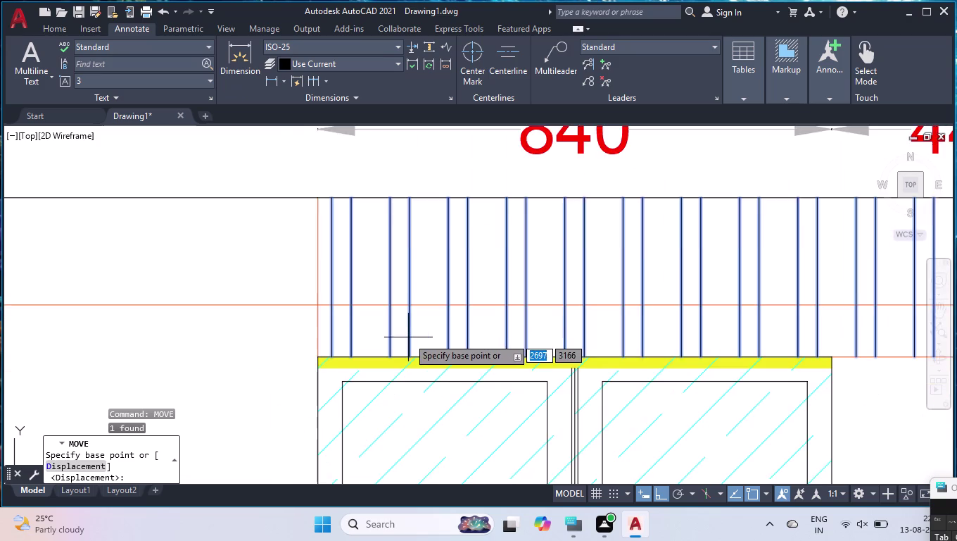
scroll(down, 3)
key(Delete)
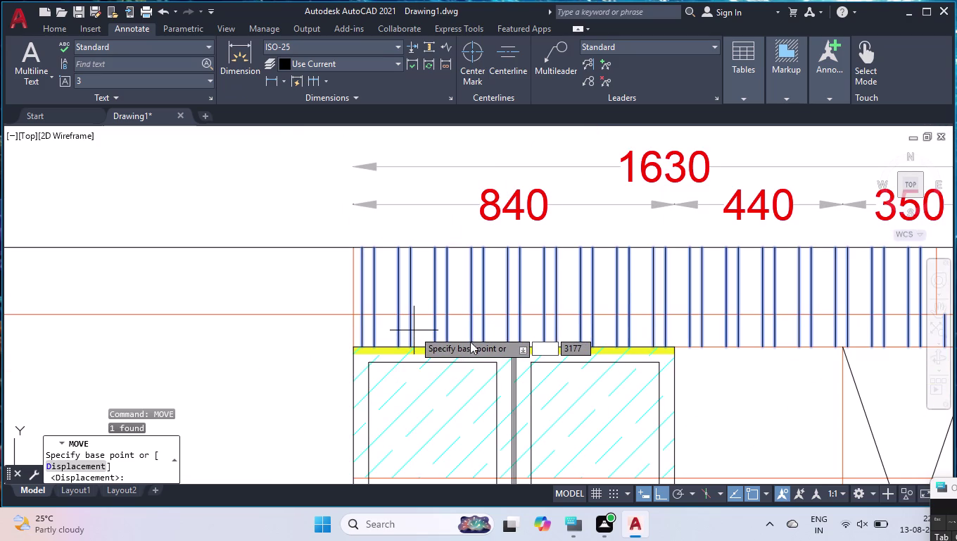
click(727, 318)
key(Delete)
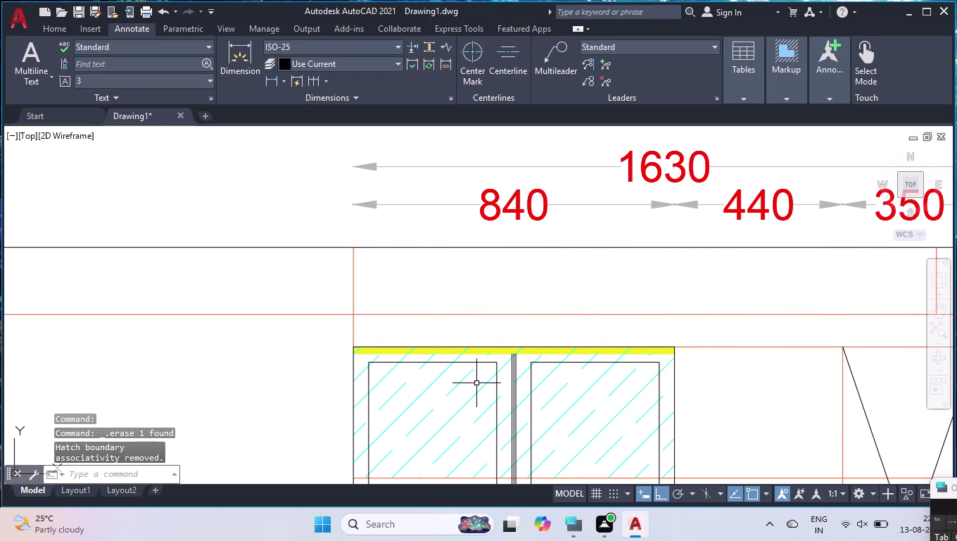
click(43, 29)
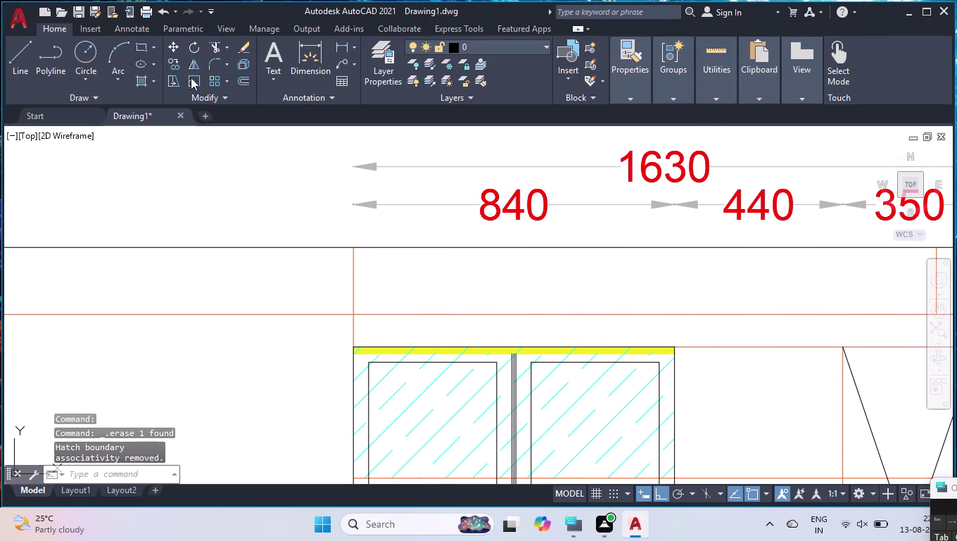
Write the multiline label 'Dummy Filler Finish With Louvers' in a box above the cabinets.
click(280, 57)
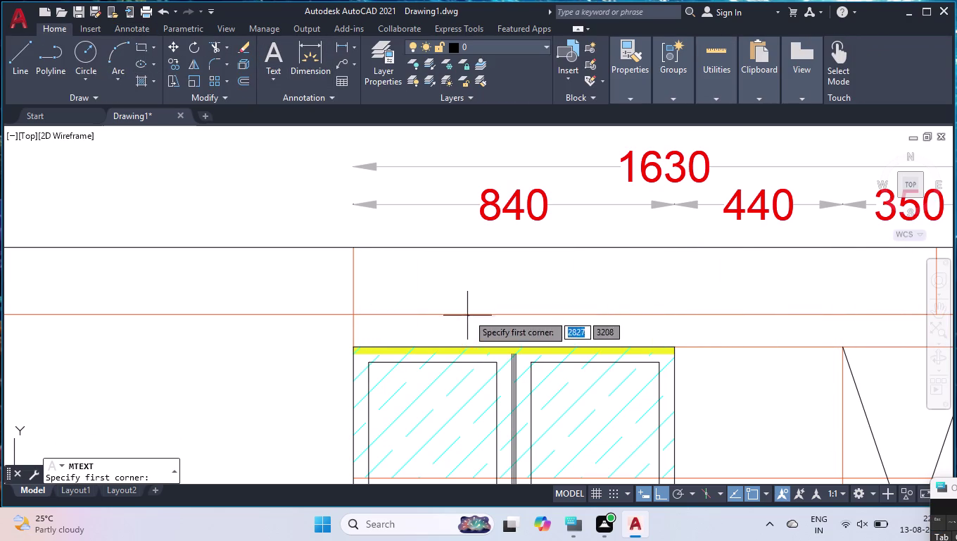
click(483, 286)
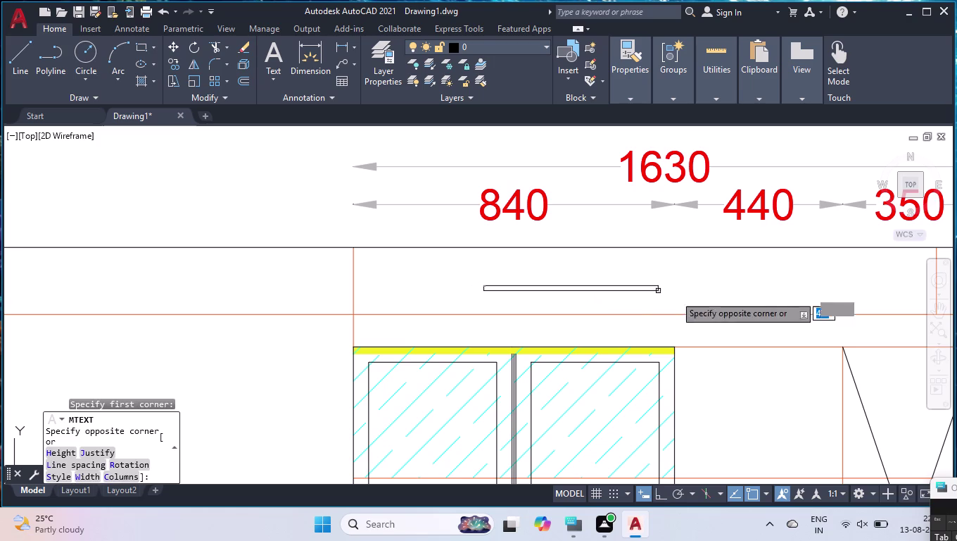
click(782, 312)
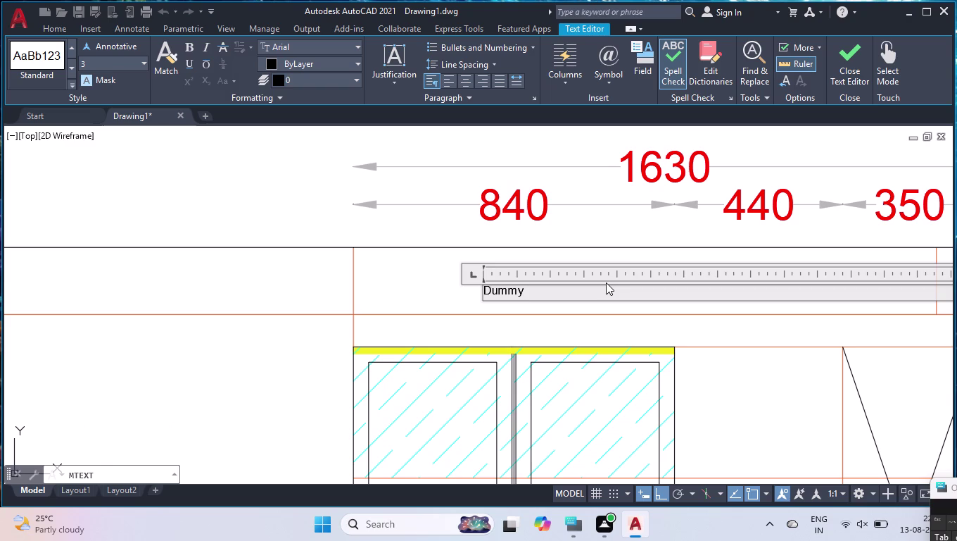
key(f)
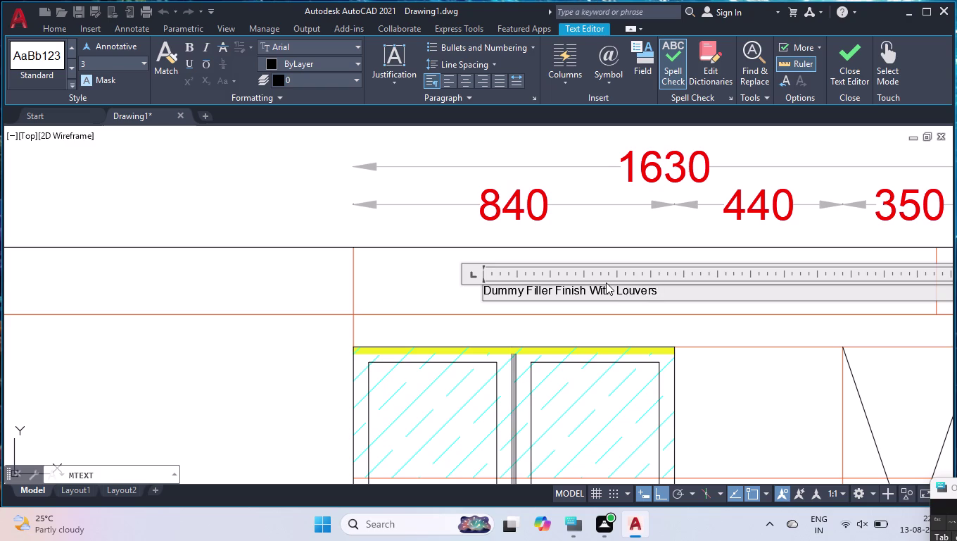
key(Return)
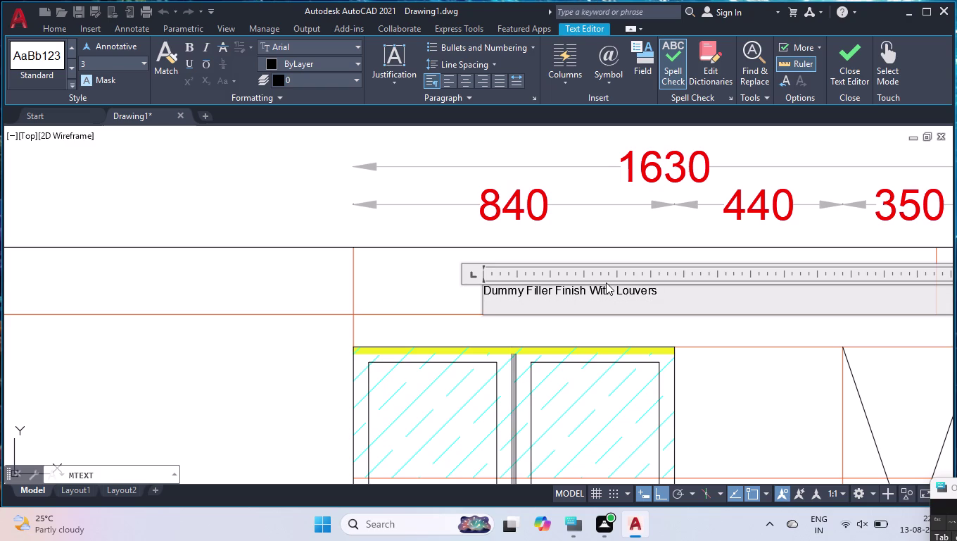
click(423, 276)
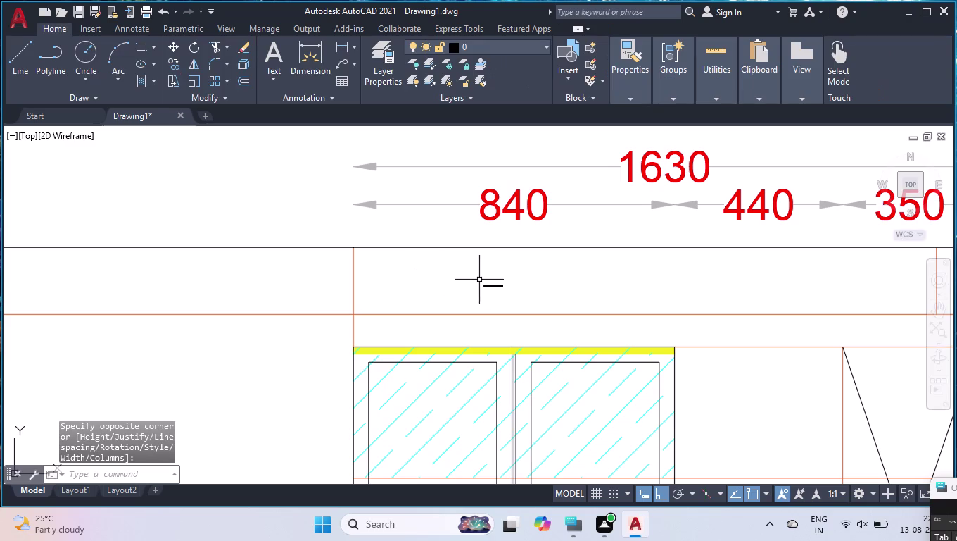
Set the louvers label's text height to 100 in Properties.
click(489, 285)
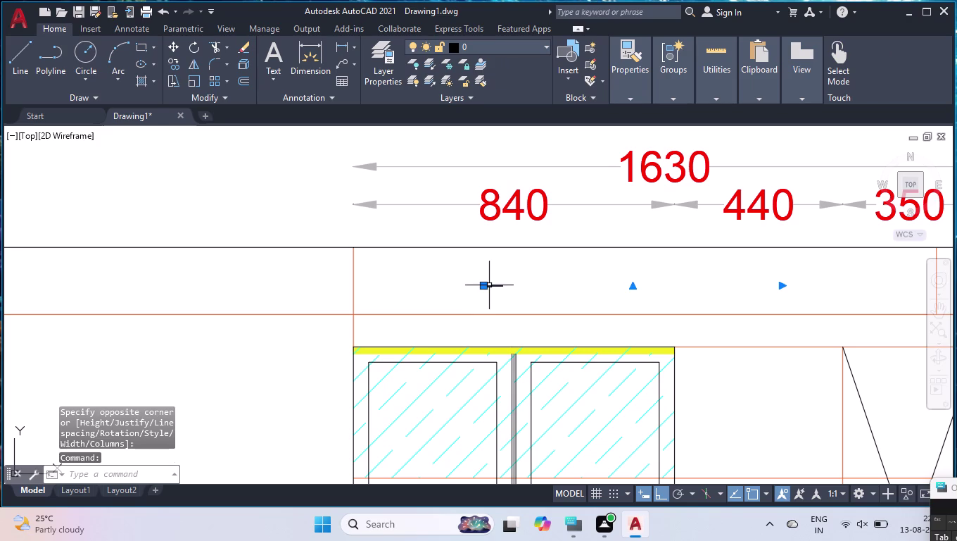
key(ctrl+1)
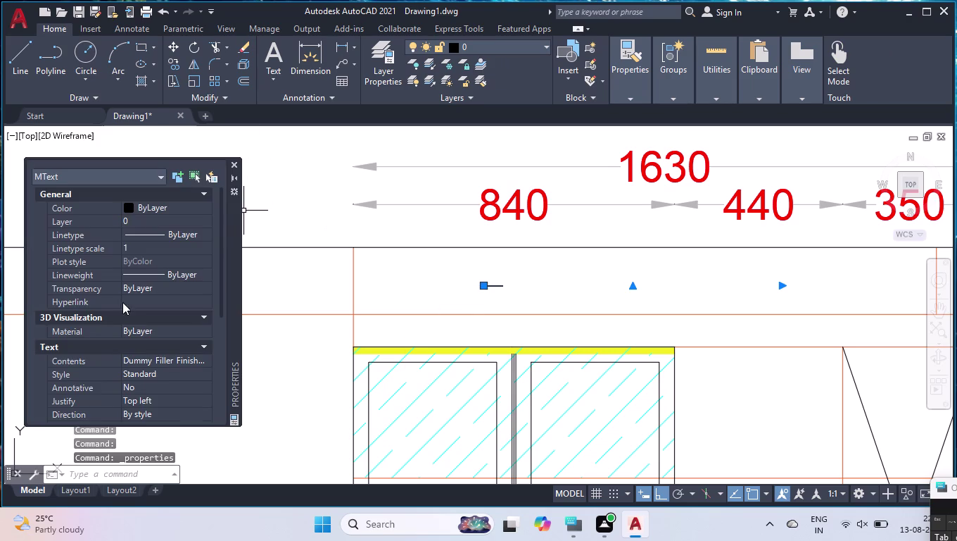
scroll(down, 3)
click(145, 264)
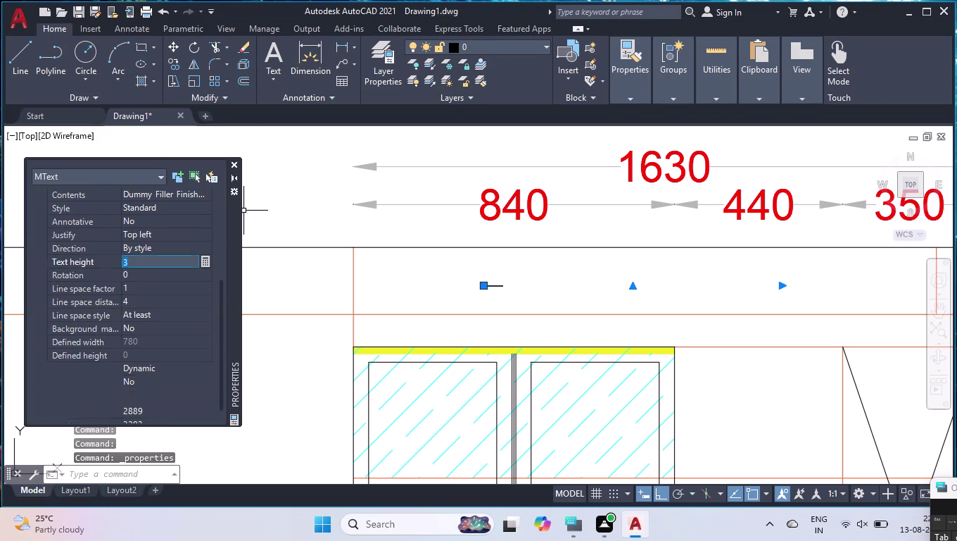
text(100)
key(Return)
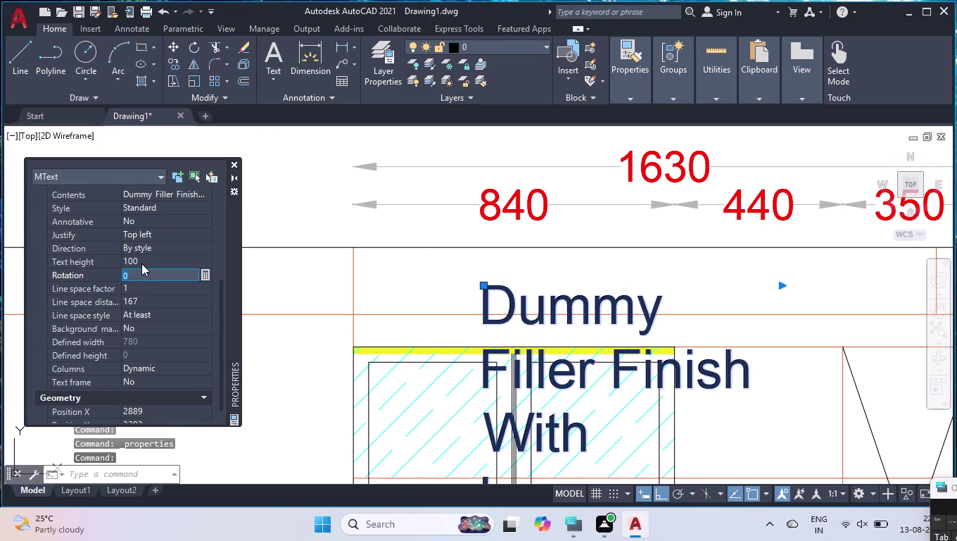
Stretch the label onto a single line and reduce its text height to 50.
scroll(down, 3)
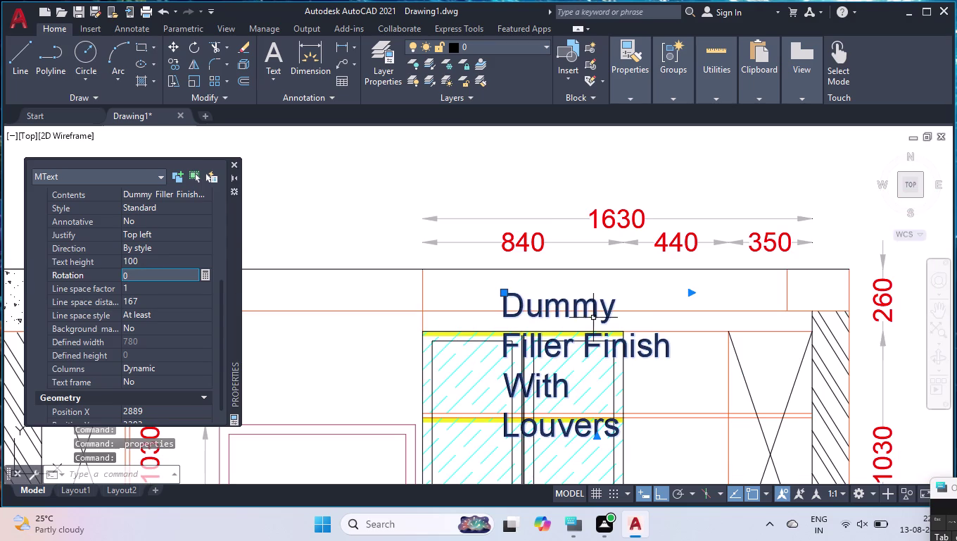
drag(689, 291, 717, 287)
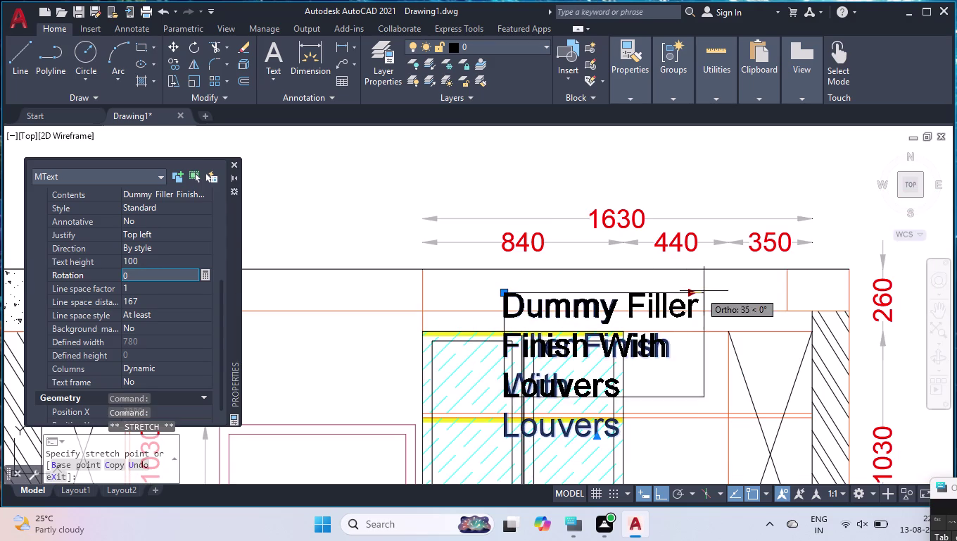
drag(718, 287, 893, 273)
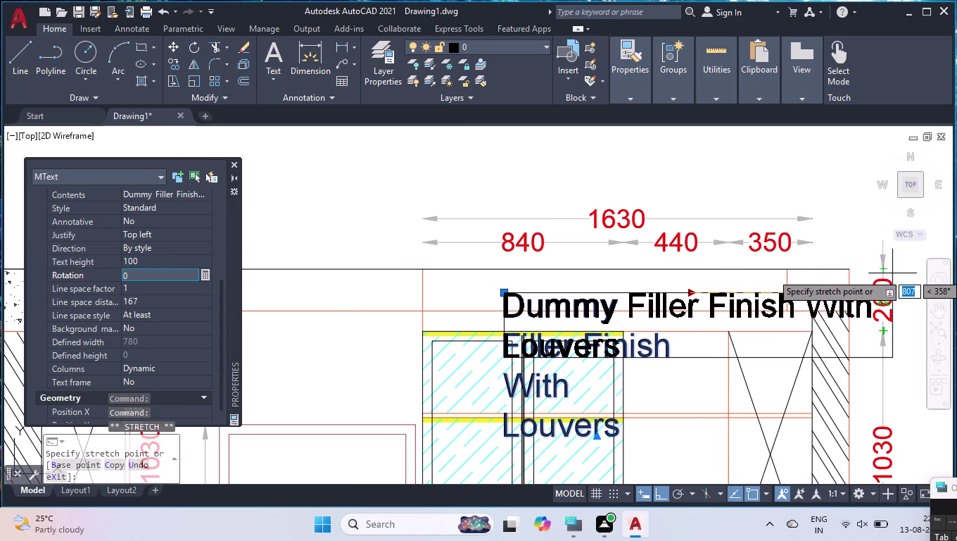
drag(892, 273, 893, 274)
scroll(down, 3)
scroll(up, 3)
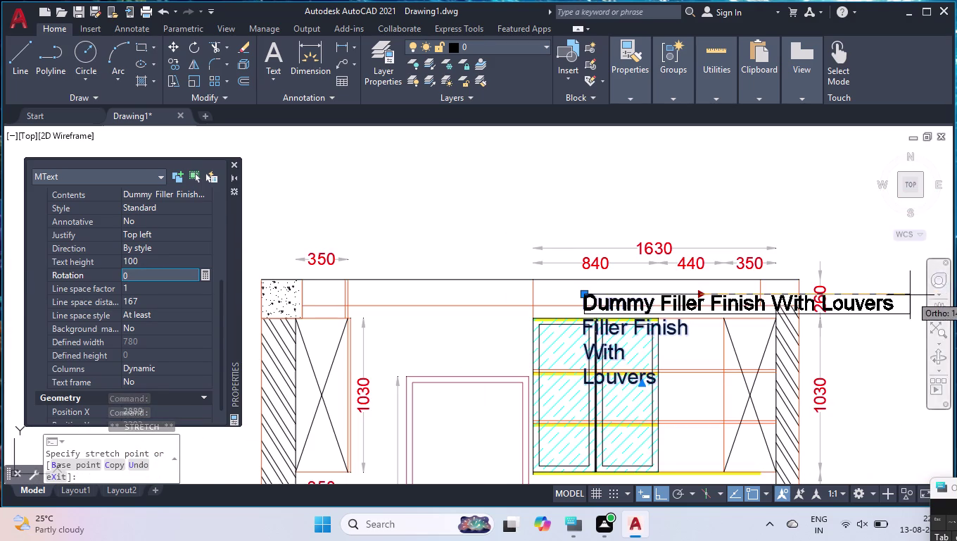
click(900, 301)
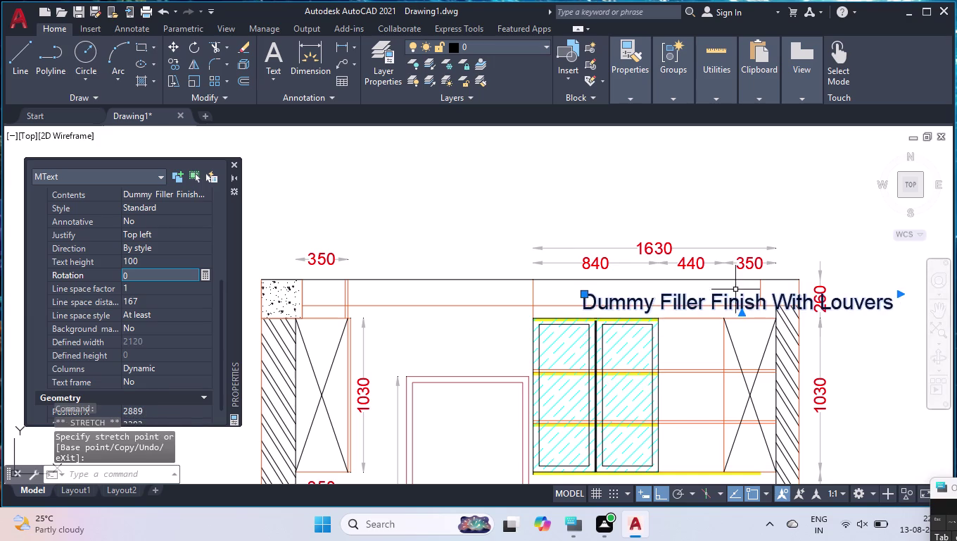
click(146, 263)
text(50)
key(Return)
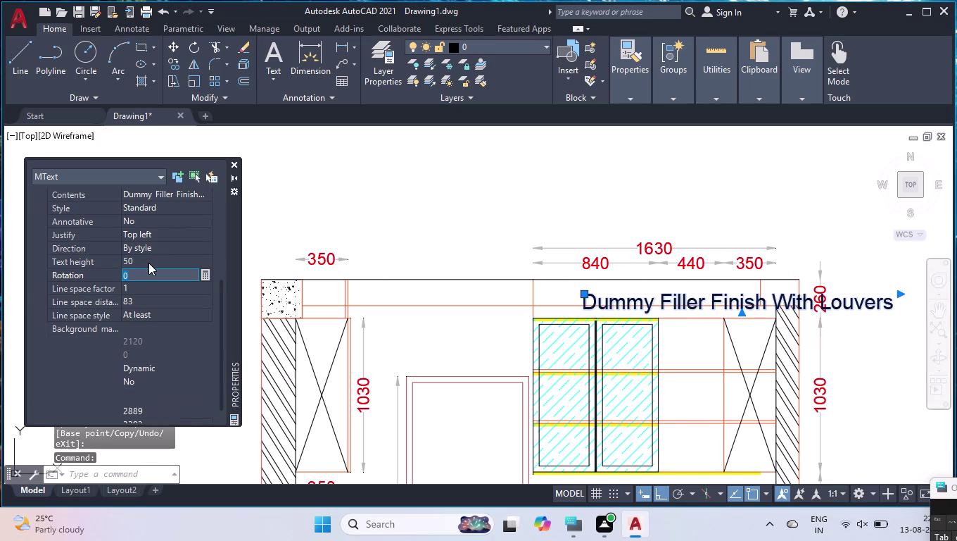
click(235, 167)
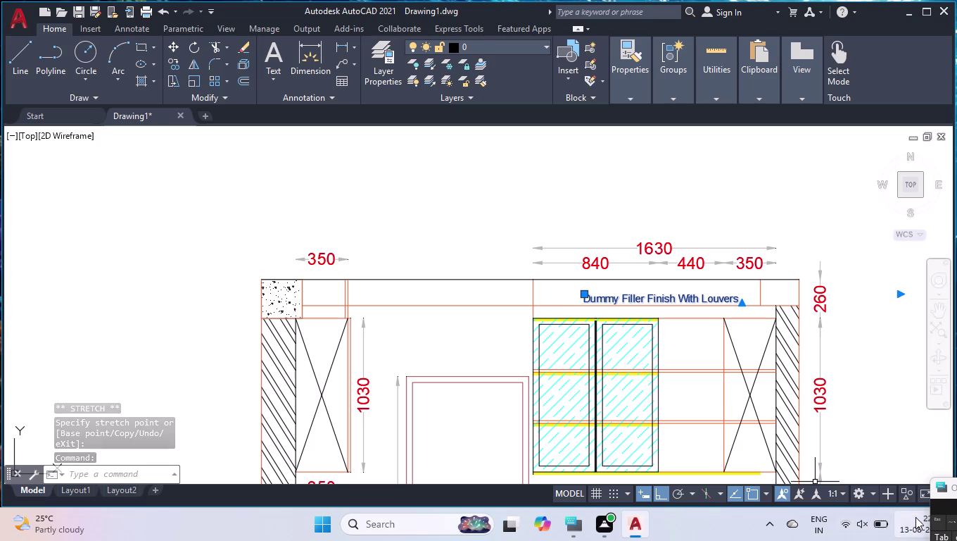
Move the label into the filler strip with polar tracking on.
scroll(up, 3)
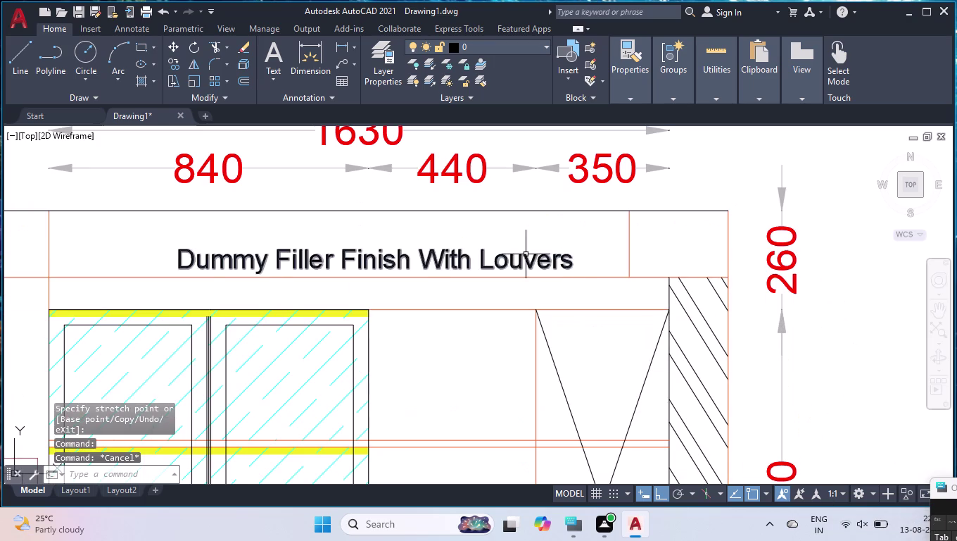
click(525, 256)
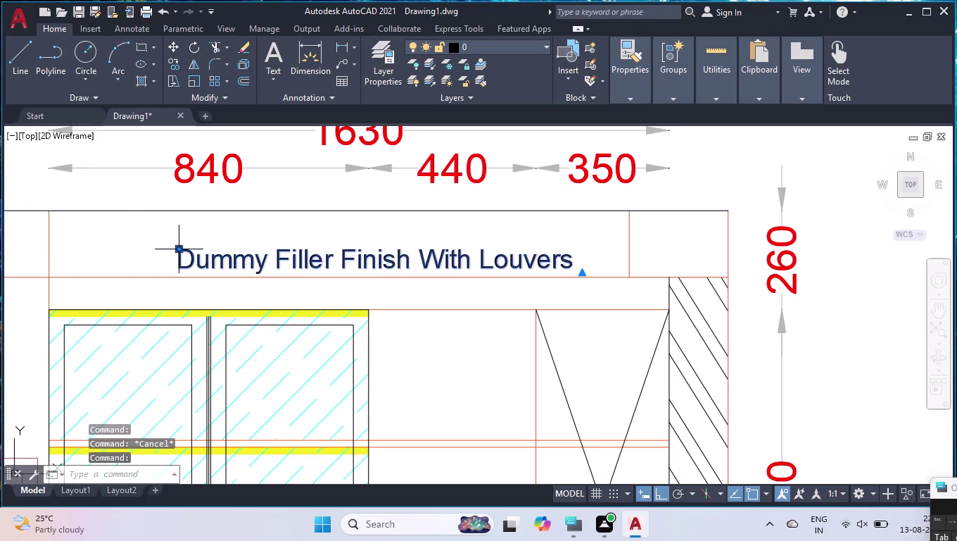
click(176, 248)
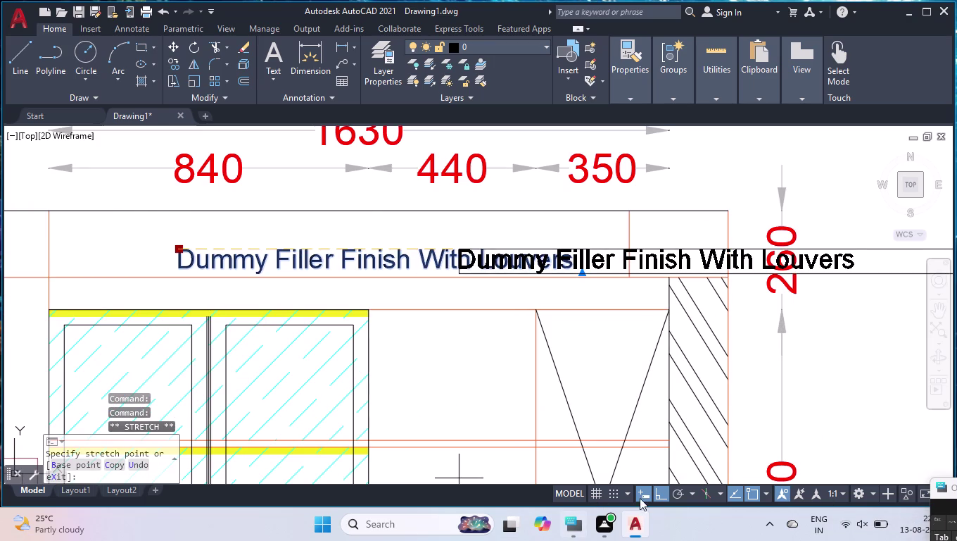
click(679, 495)
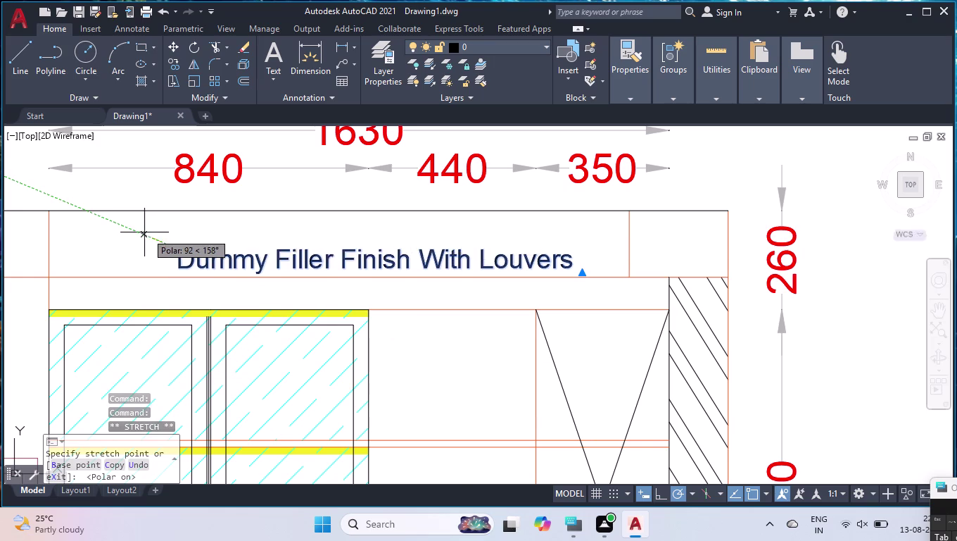
click(120, 234)
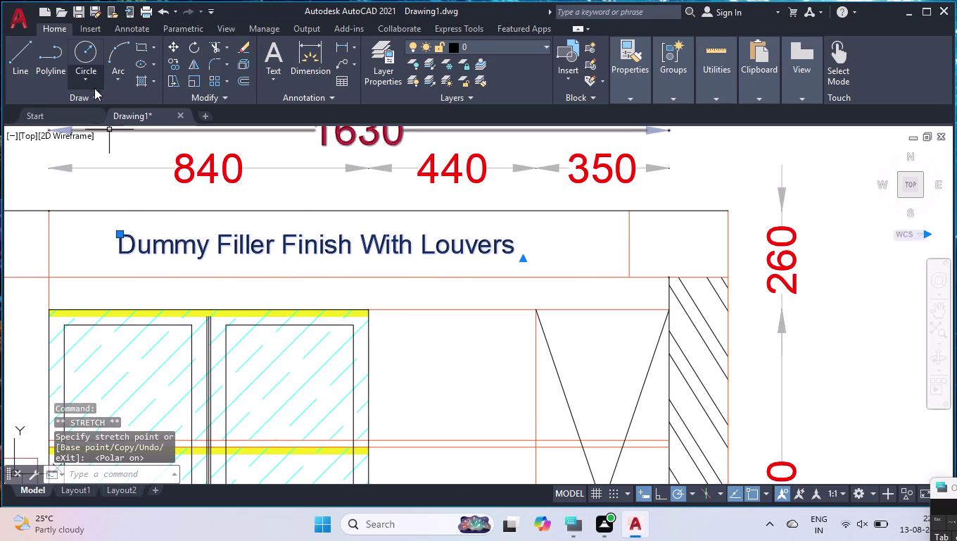
click(141, 83)
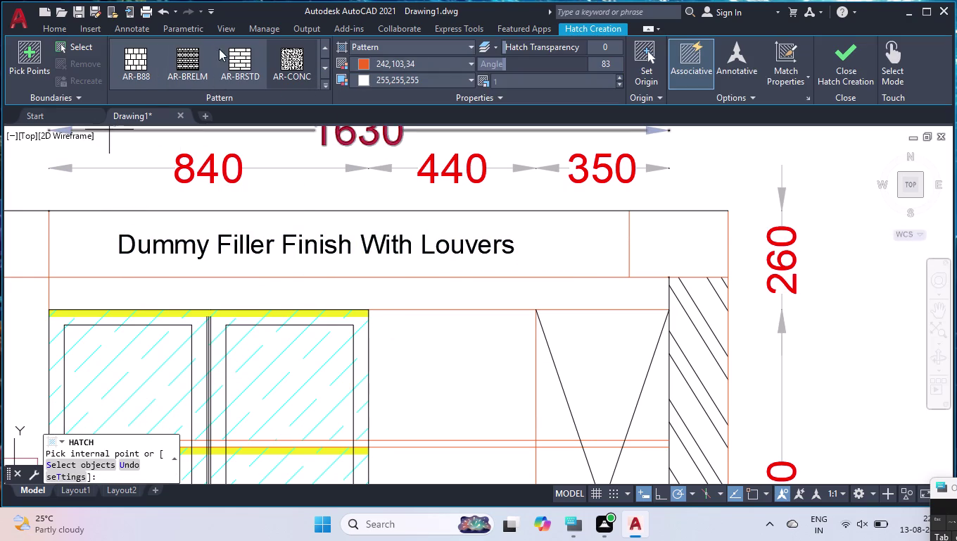
Hatch the filler strip around the label with ANSI31 at a 45° angle.
click(329, 86)
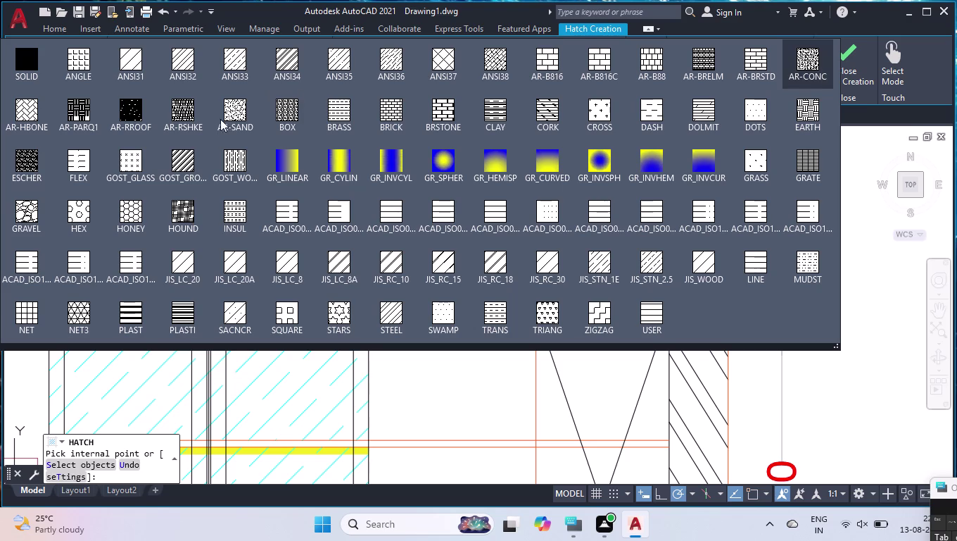
click(188, 63)
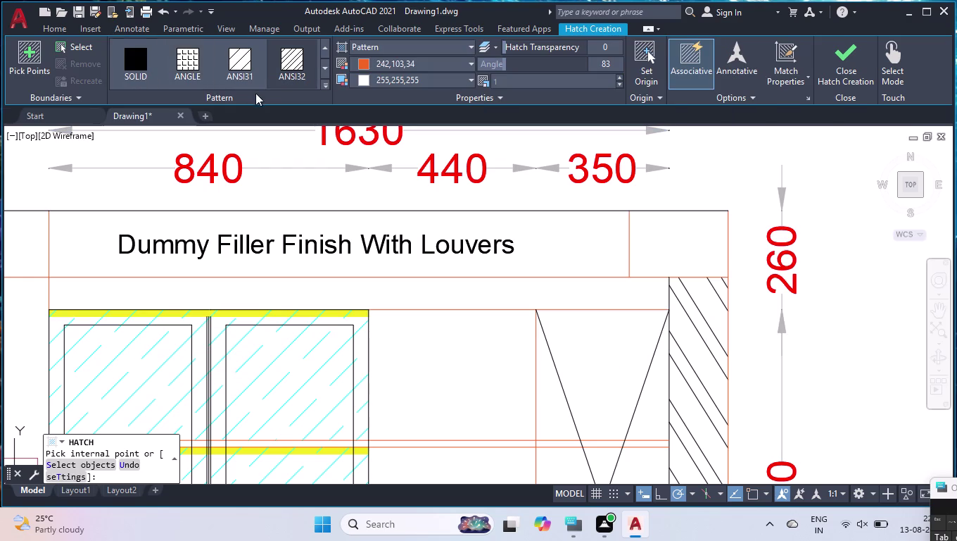
click(600, 64)
text(45)
key(Return)
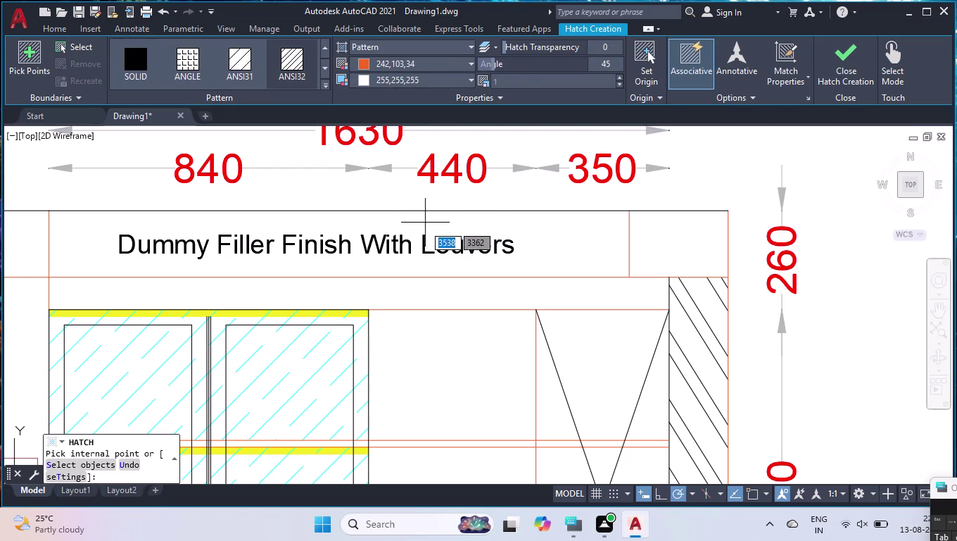
click(419, 221)
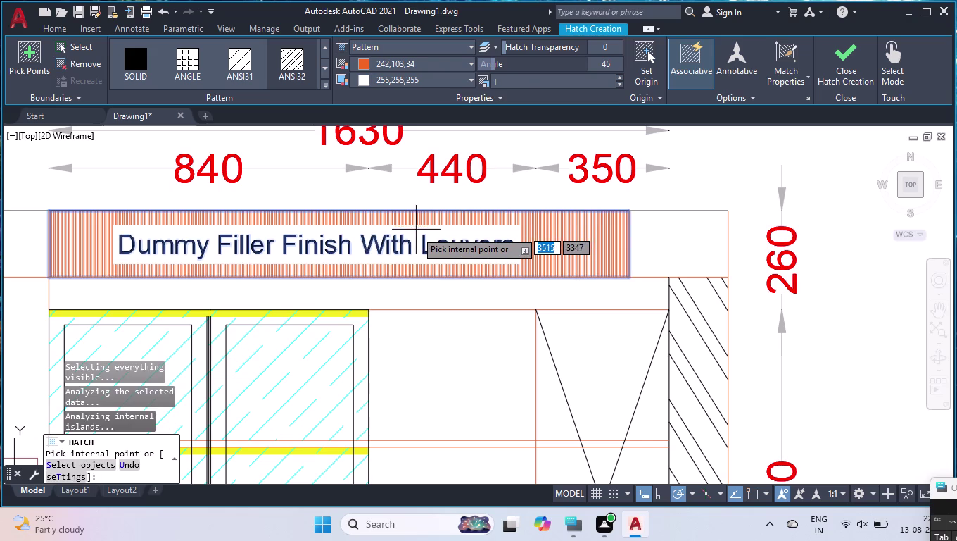
click(388, 292)
click(405, 65)
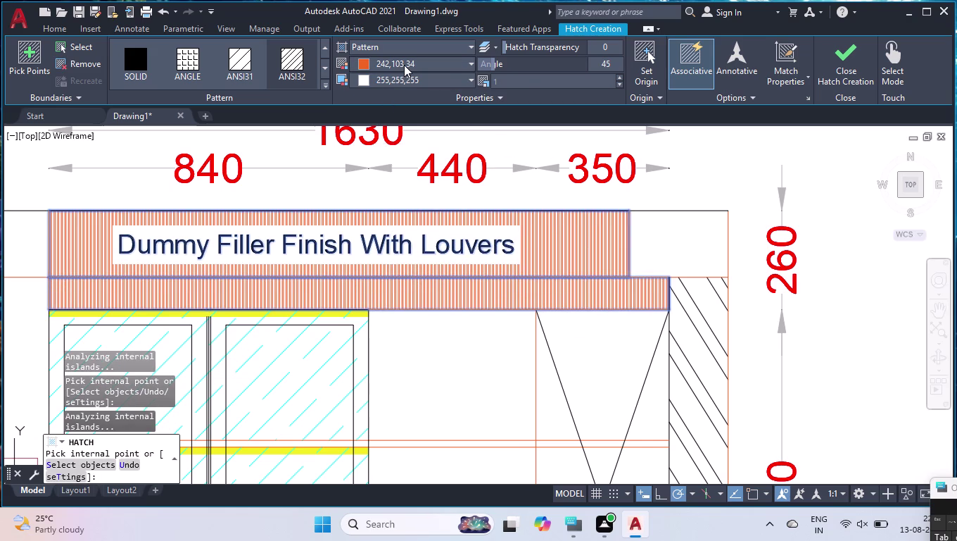
Make the hatch black and adjust its scale from 20 to 10, then 8.
click(351, 123)
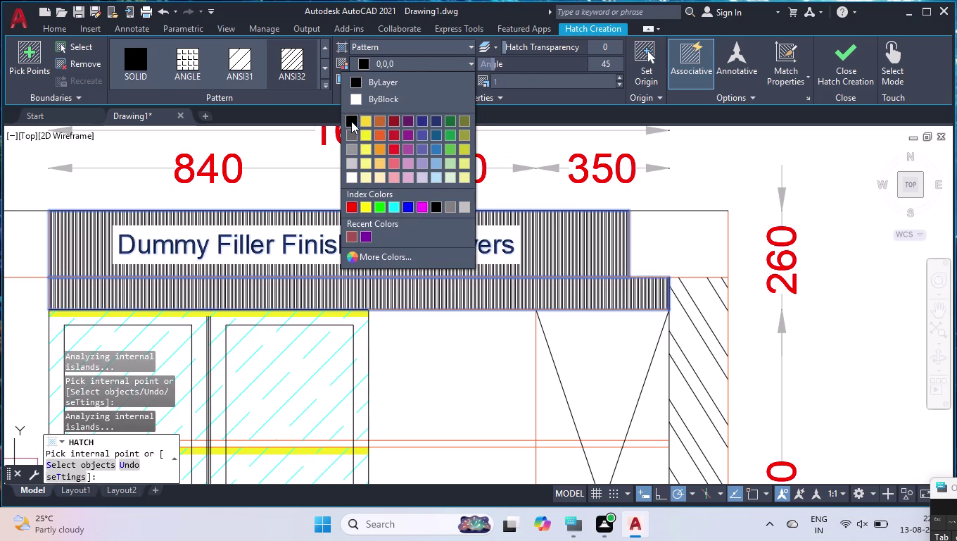
click(522, 76)
click(518, 82)
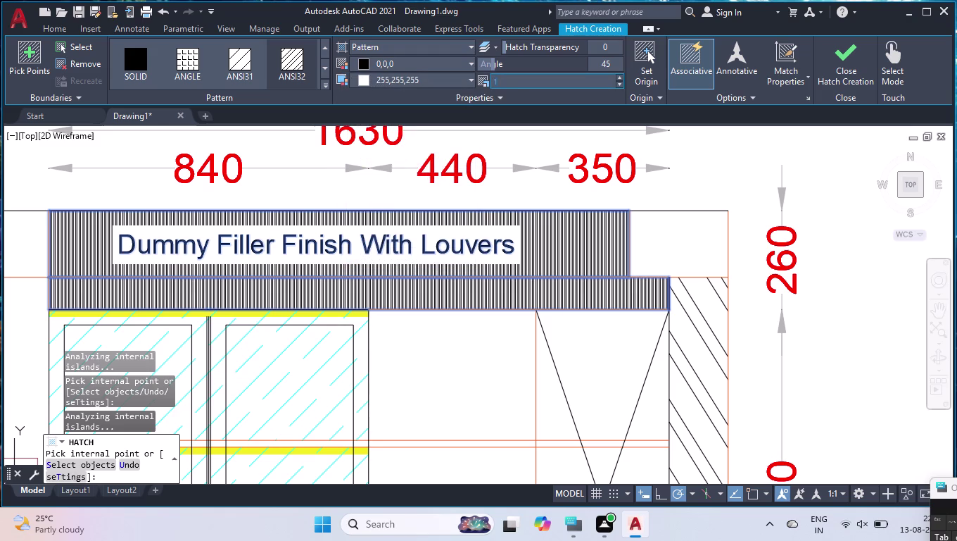
text(20)
key(Return)
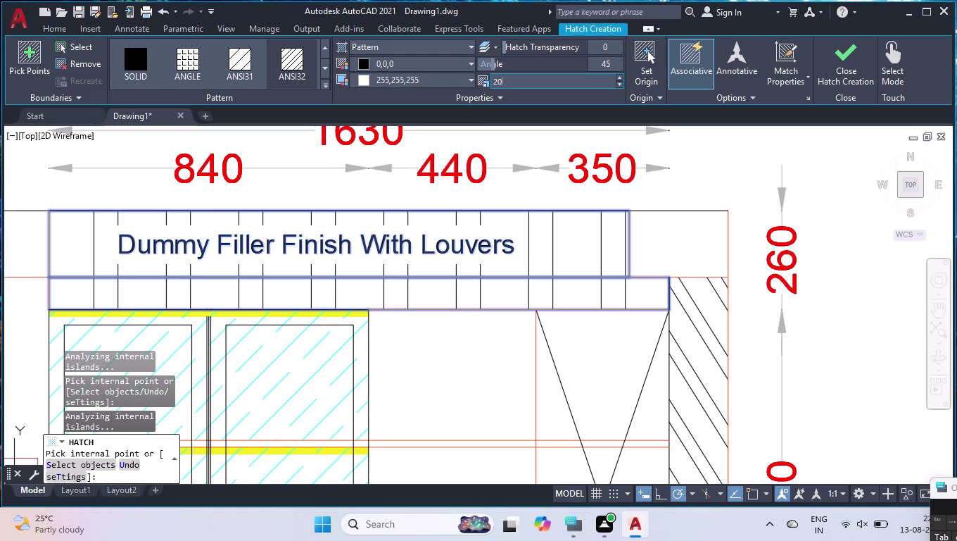
click(514, 81)
text(10)
key(Return)
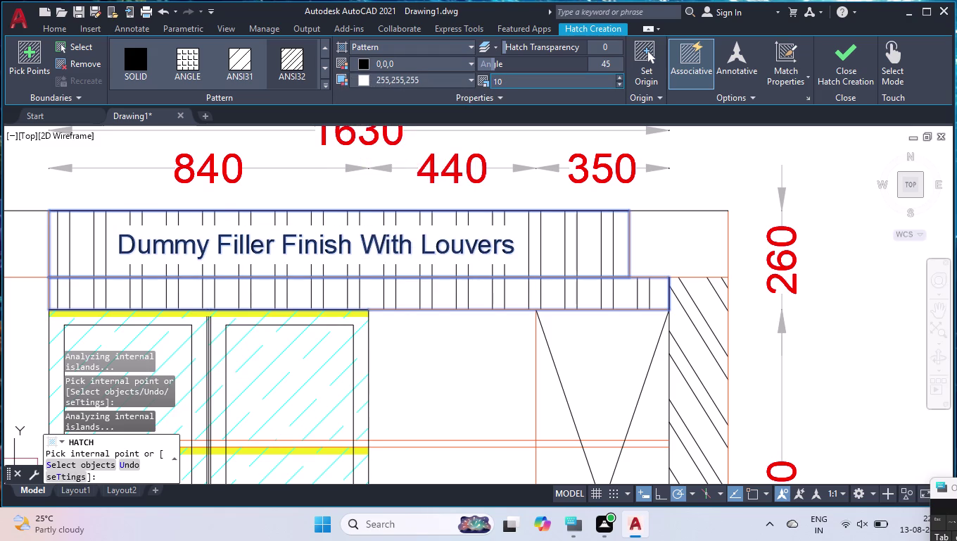
click(514, 79)
key(8)
key(Return)
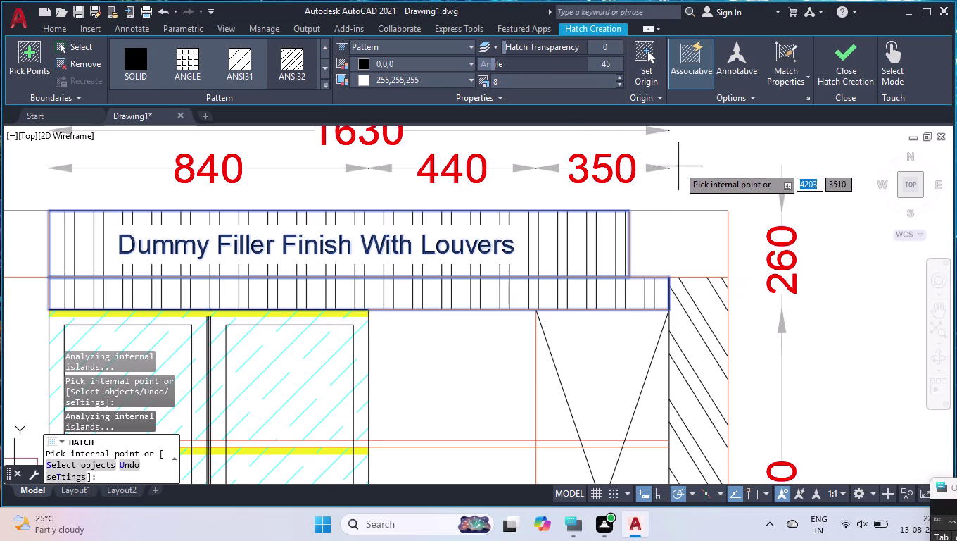
Finish creating the black louver hatch.
key(Return)
scroll(down, 3)
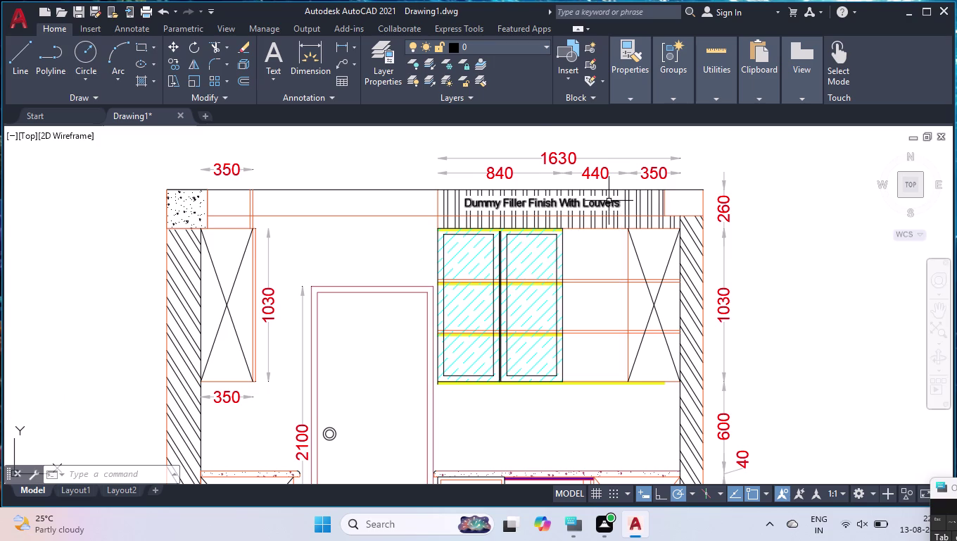
click(269, 57)
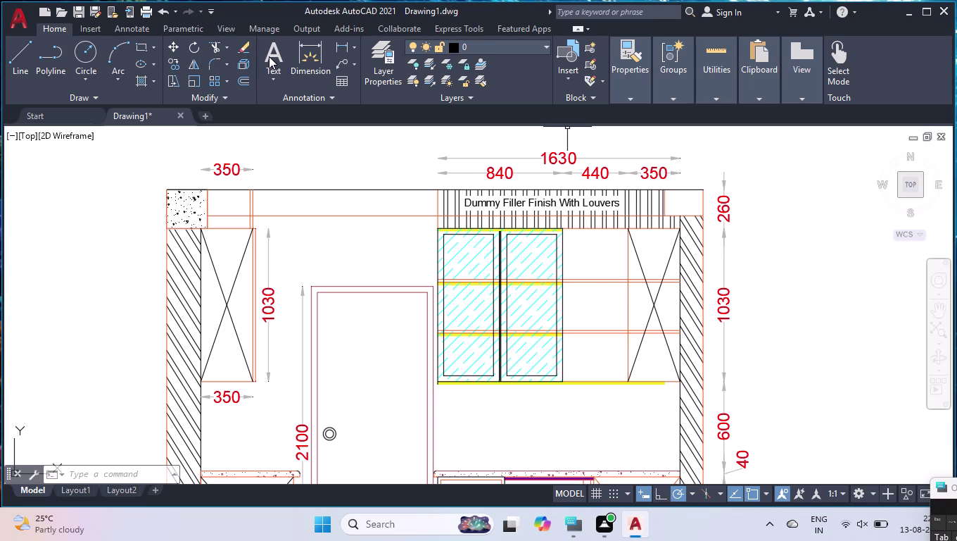
Type the two-line label '2-Openable A1.Profile Glass Shutter / 2-Loose Shelf' over the glass cabinet.
click(461, 293)
click(492, 299)
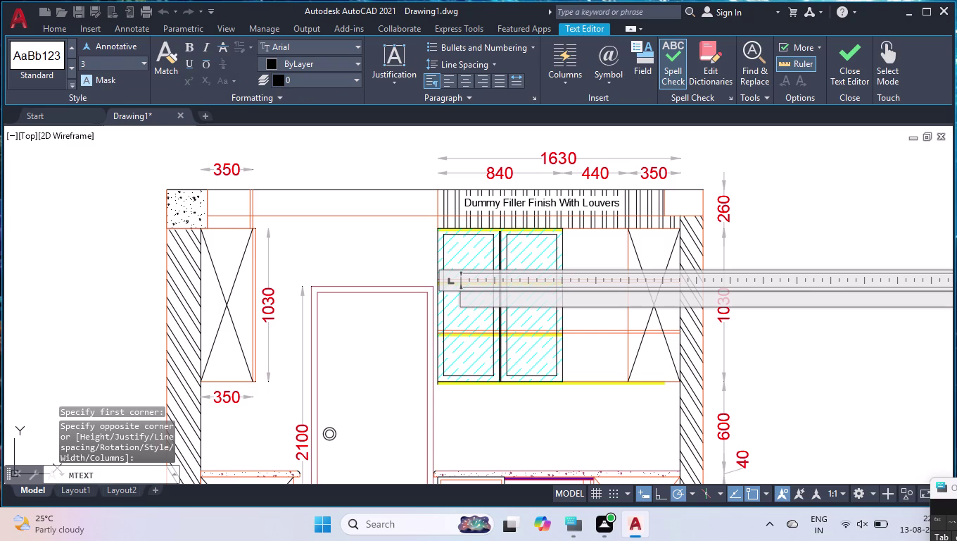
text(2-)
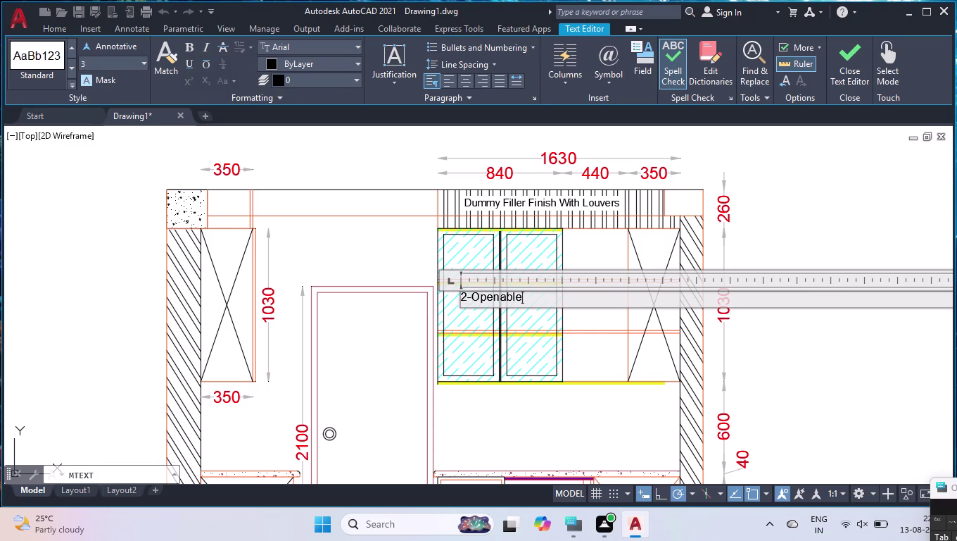
key(space)
key(space)
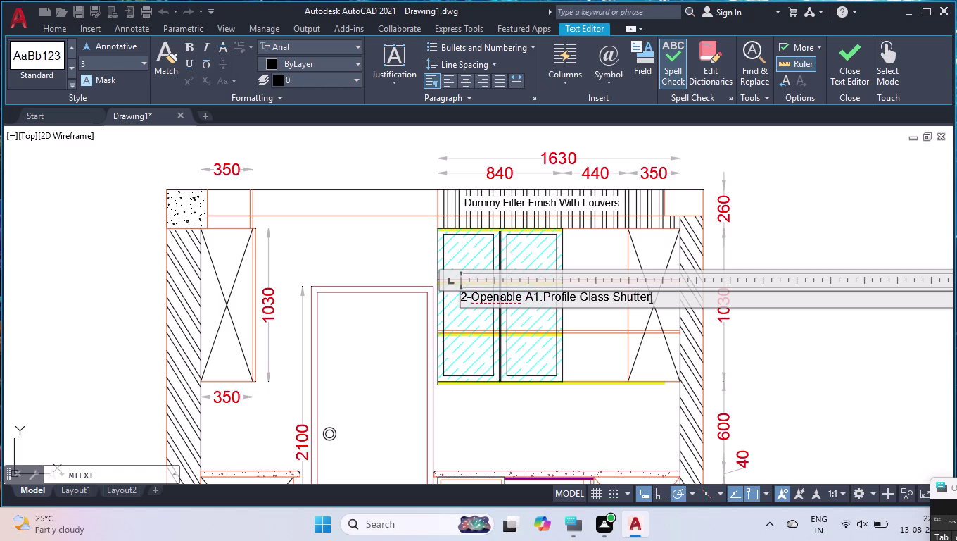
key(Return)
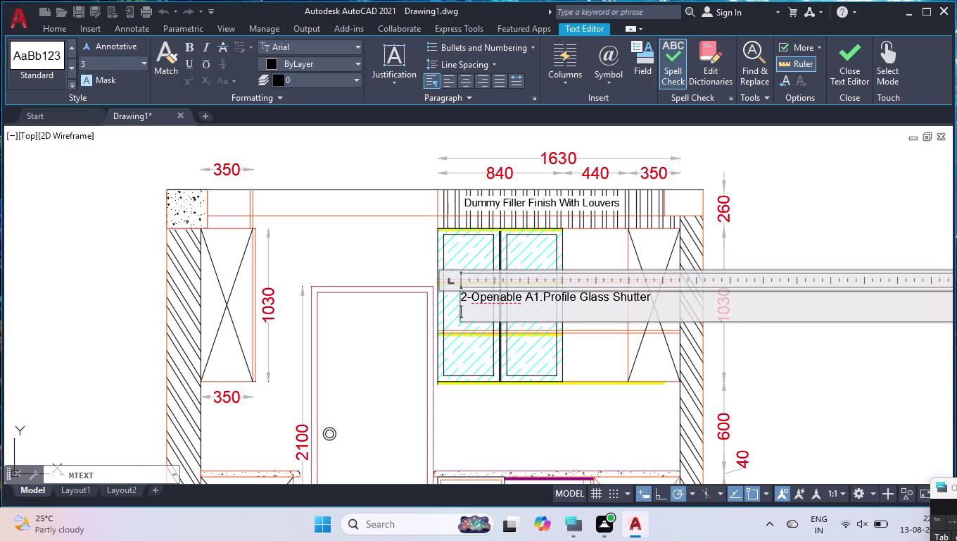
text(2-)
text(LO)
key(BackSpace)
click(743, 347)
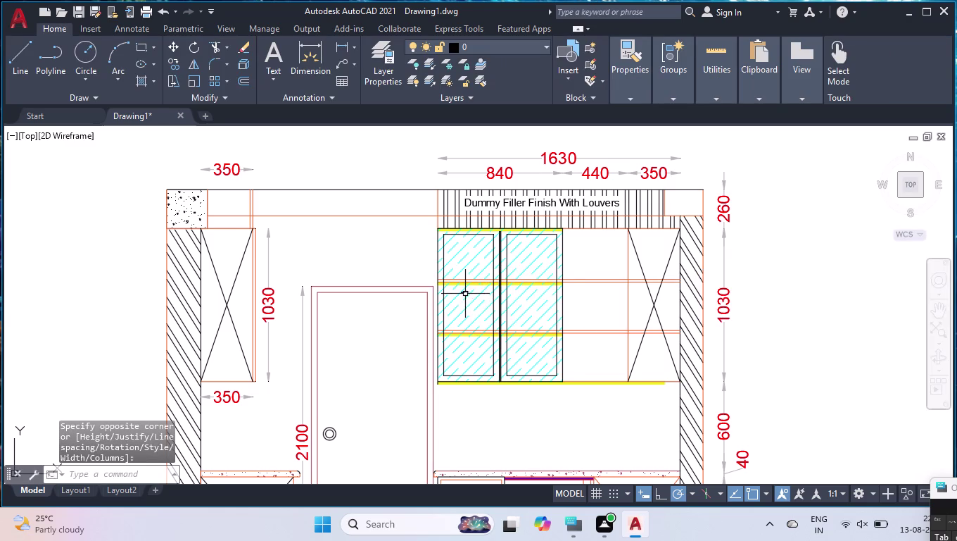
Set the glass-cabinet label's text height to 30, then 40.
click(464, 292)
key(ctrl+1)
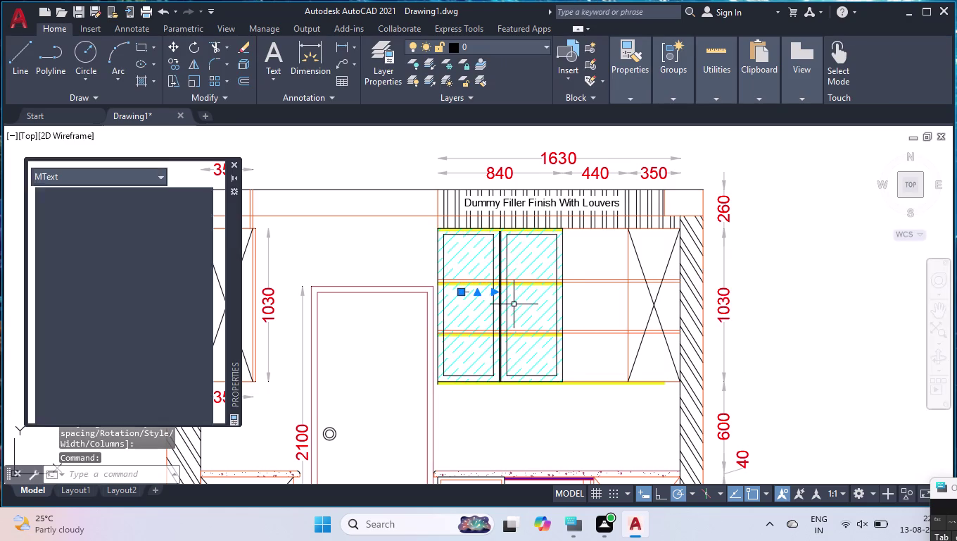
scroll(down, 3)
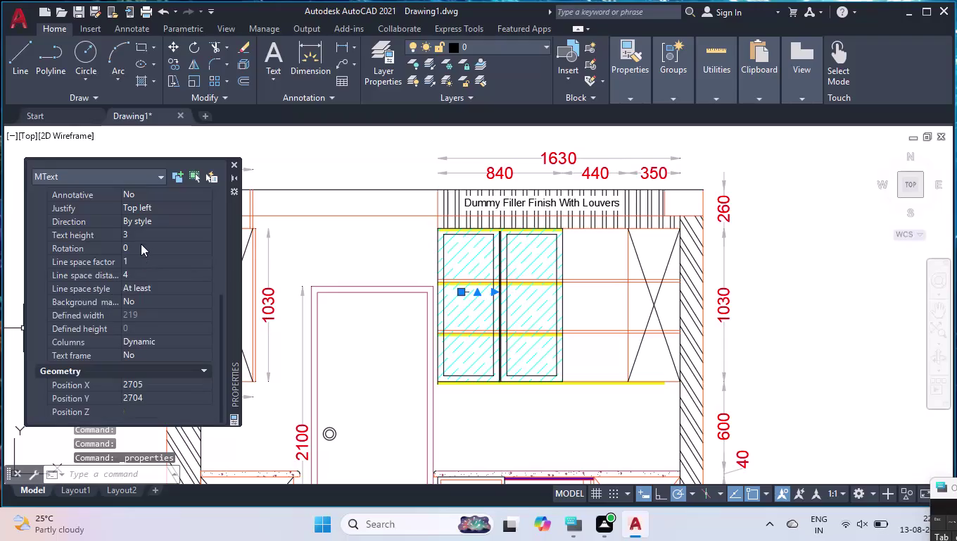
click(145, 233)
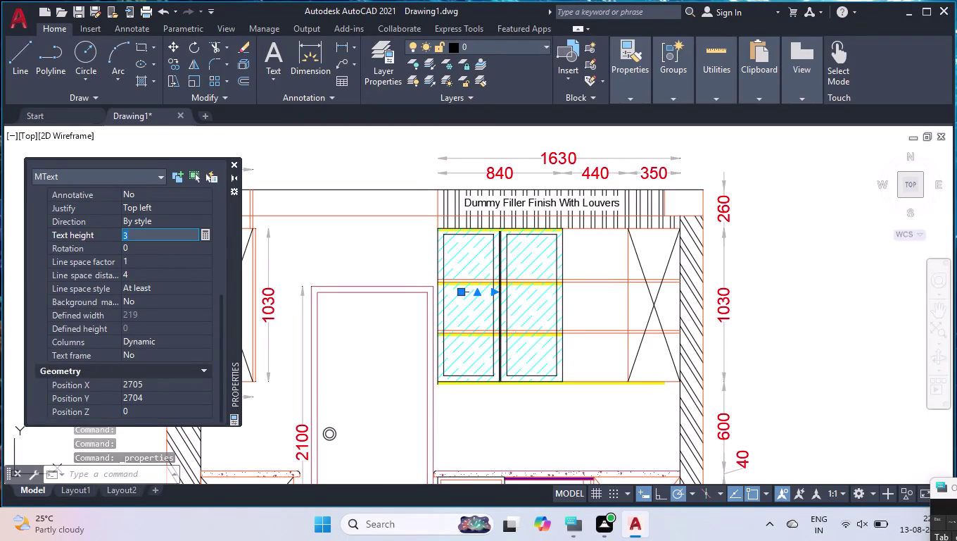
text(30)
key(Return)
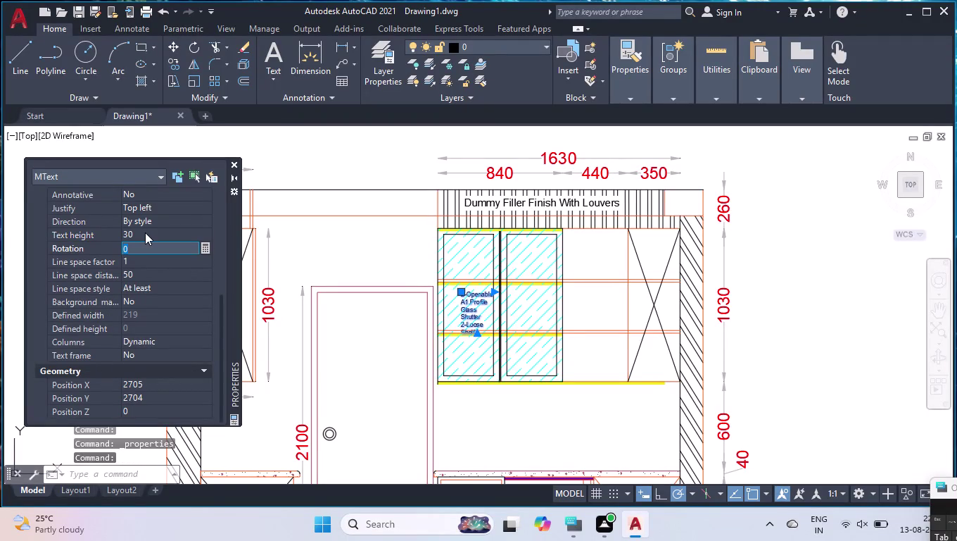
click(145, 232)
text(4)
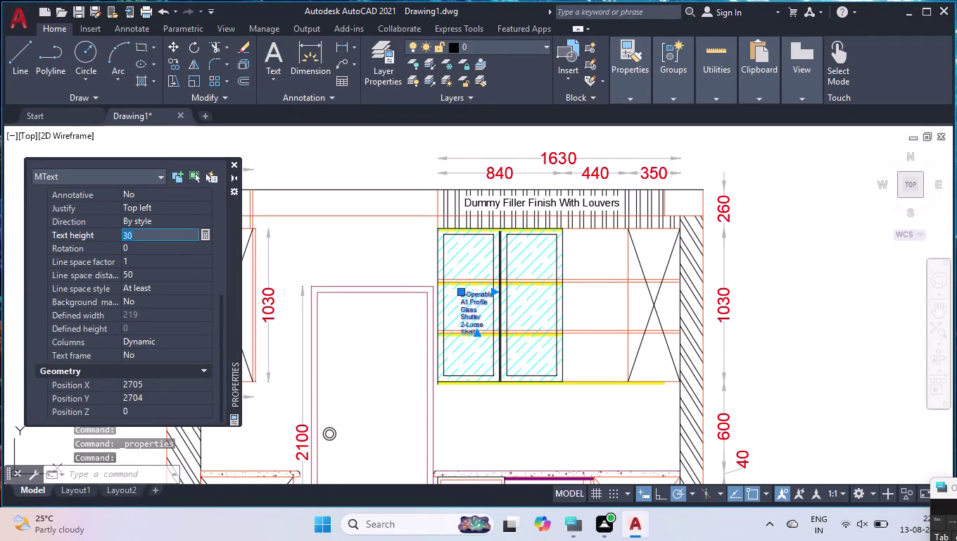
text(0)
key(Return)
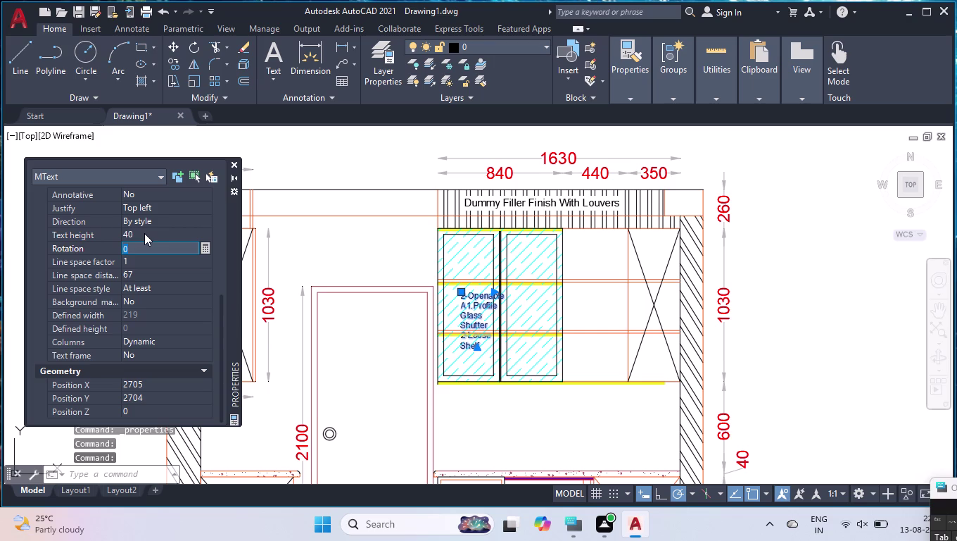
Widen the label and raise its height to 50 so its three lines balance.
click(492, 295)
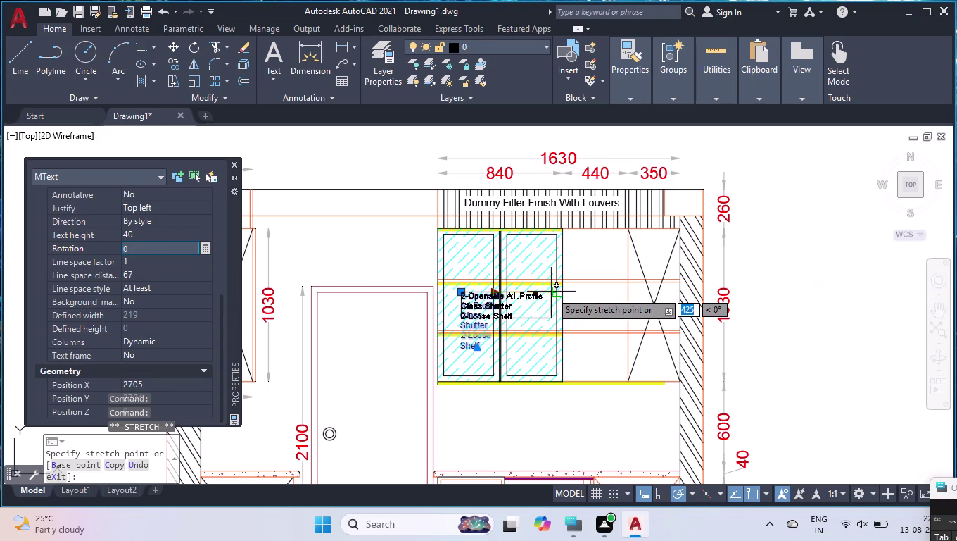
click(552, 291)
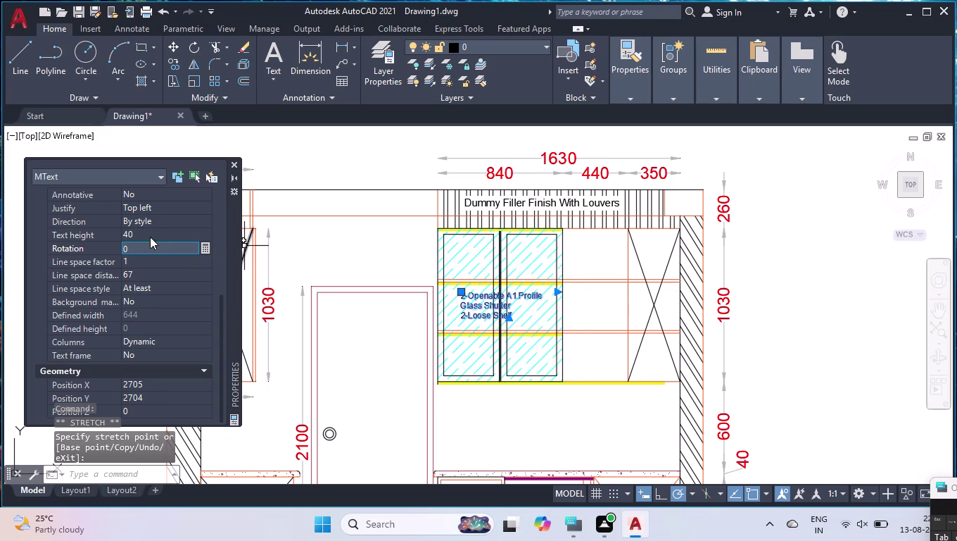
click(150, 232)
text(50)
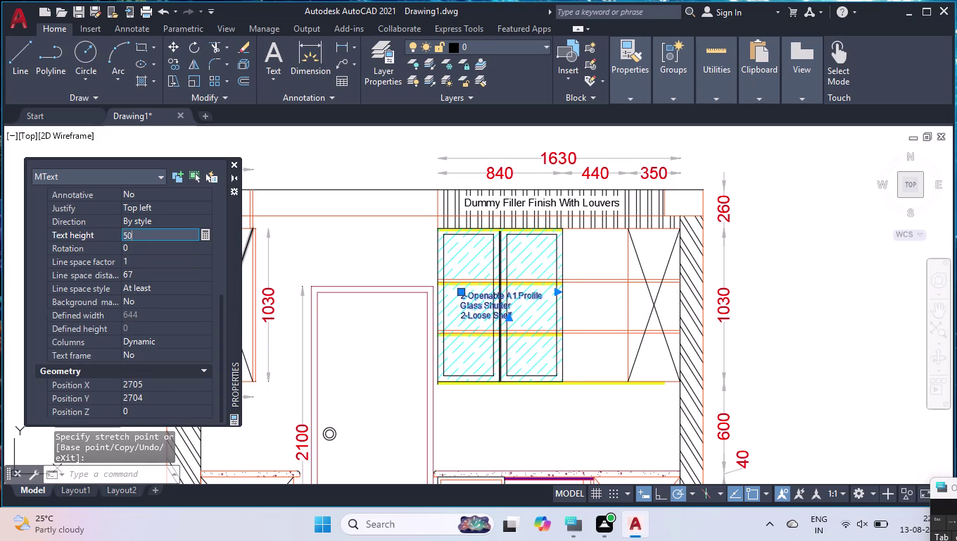
key(Return)
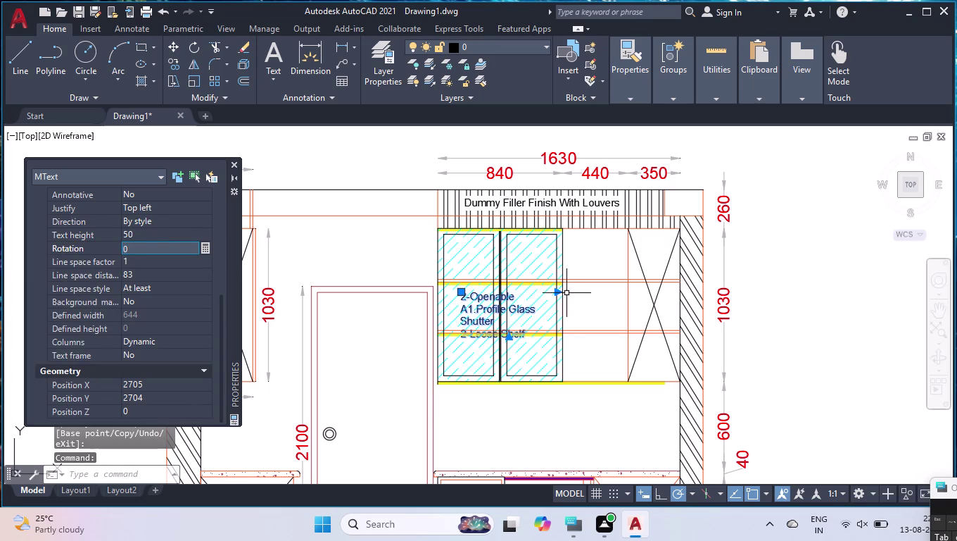
click(558, 291)
click(582, 290)
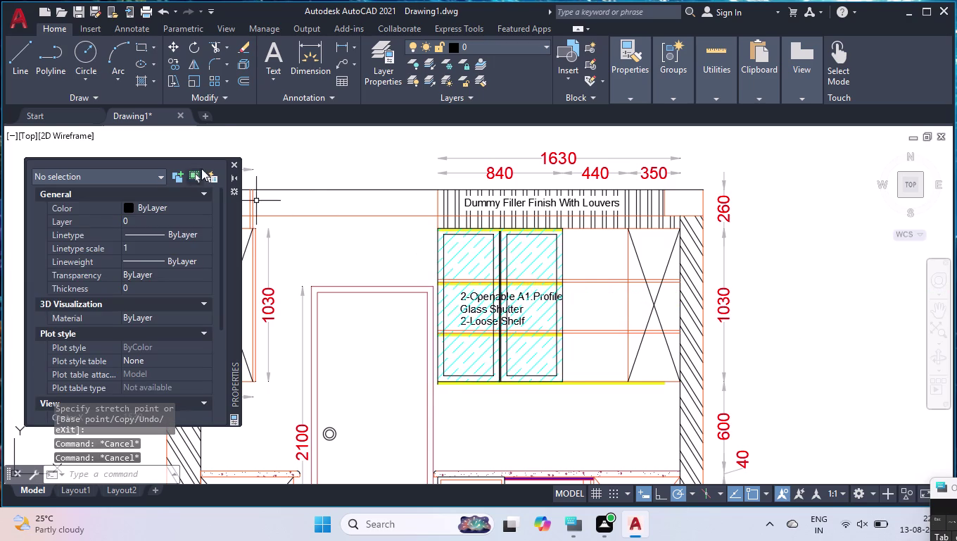
click(234, 165)
Move the label higher inside the glass cabinet.
scroll(up, 3)
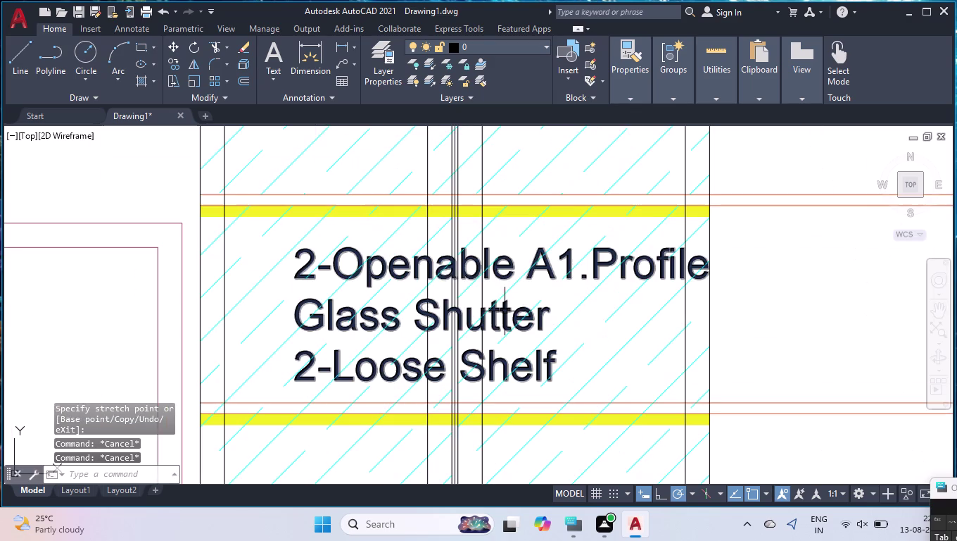
click(415, 273)
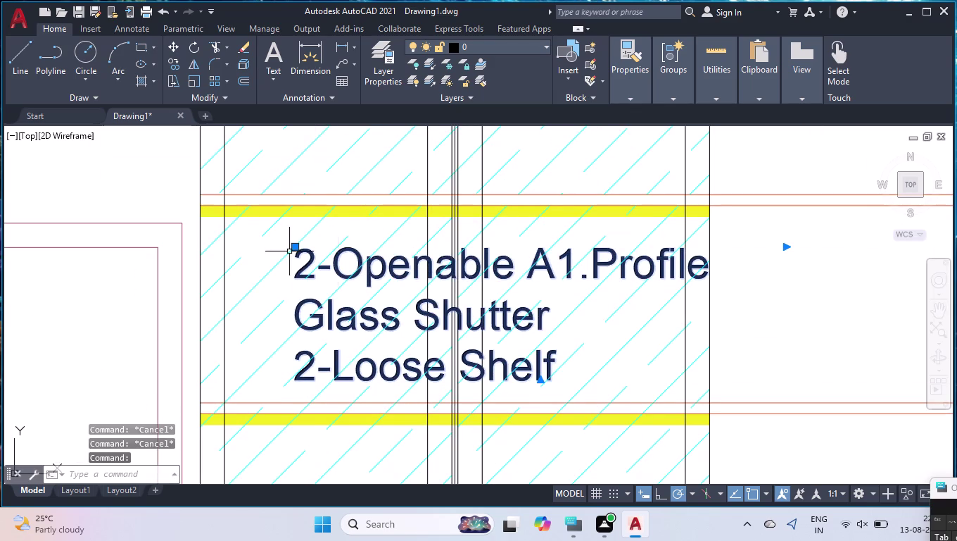
click(297, 247)
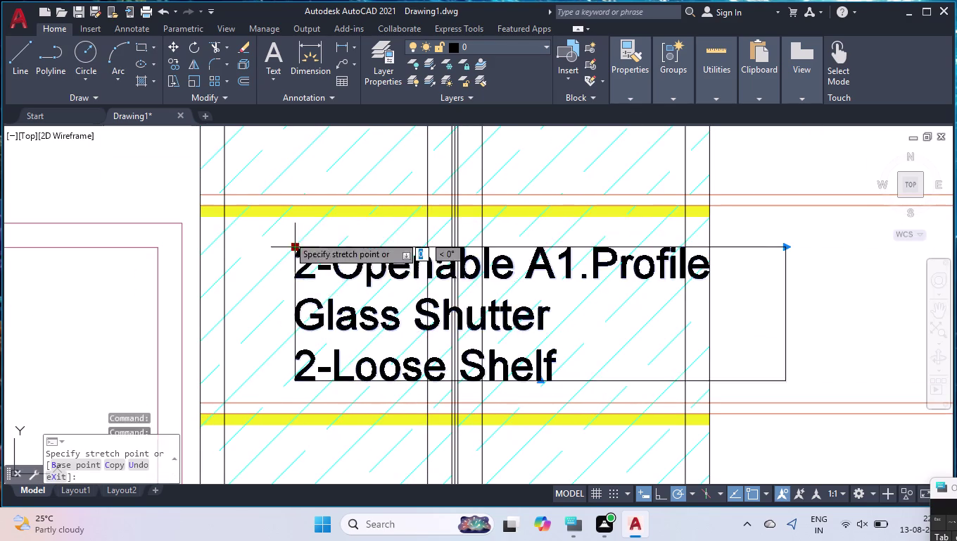
click(243, 178)
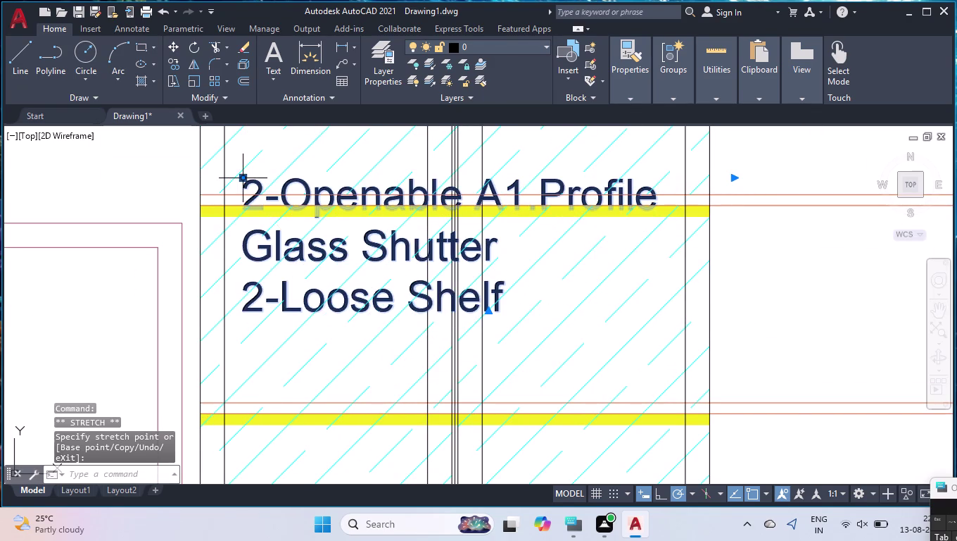
scroll(down, 3)
scroll(down, 3)
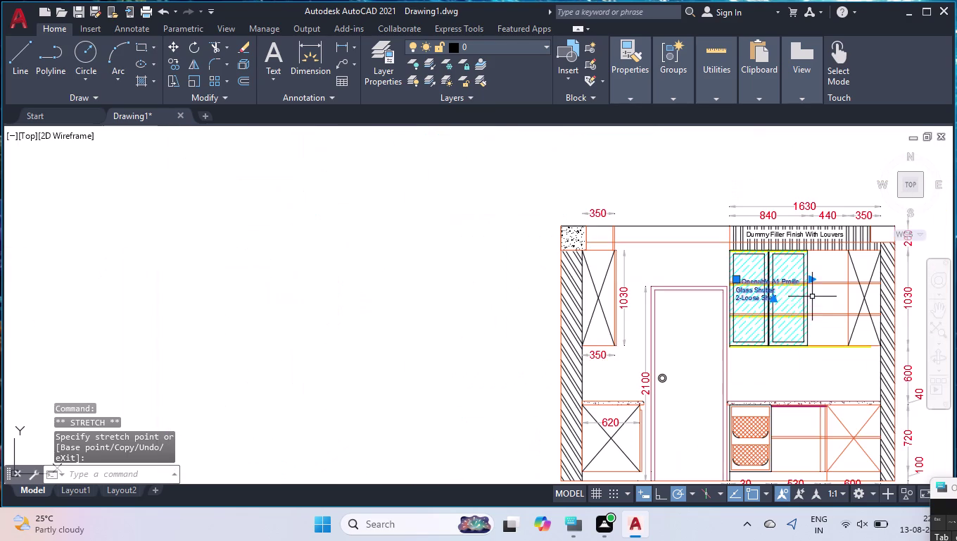
scroll(up, 3)
scroll(up, 3)
scroll(down, 3)
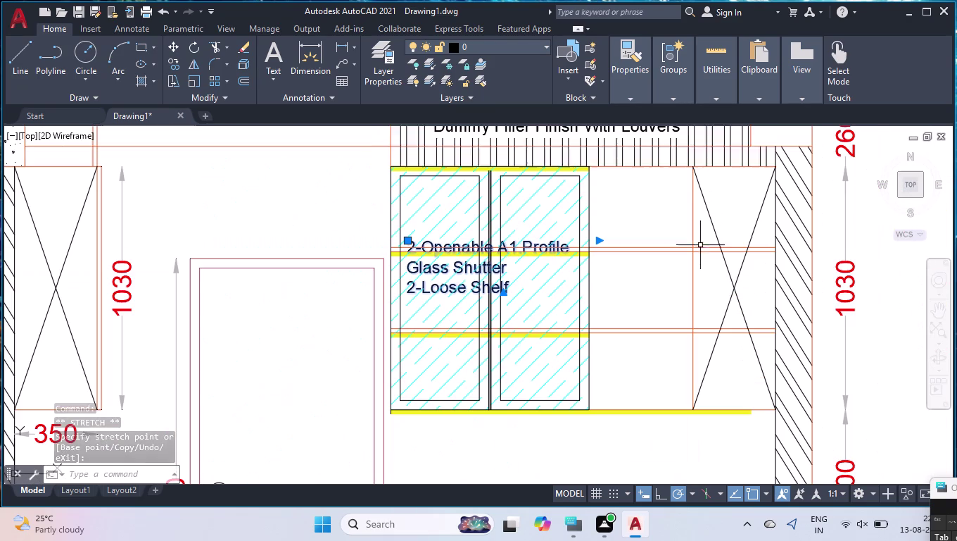
click(277, 49)
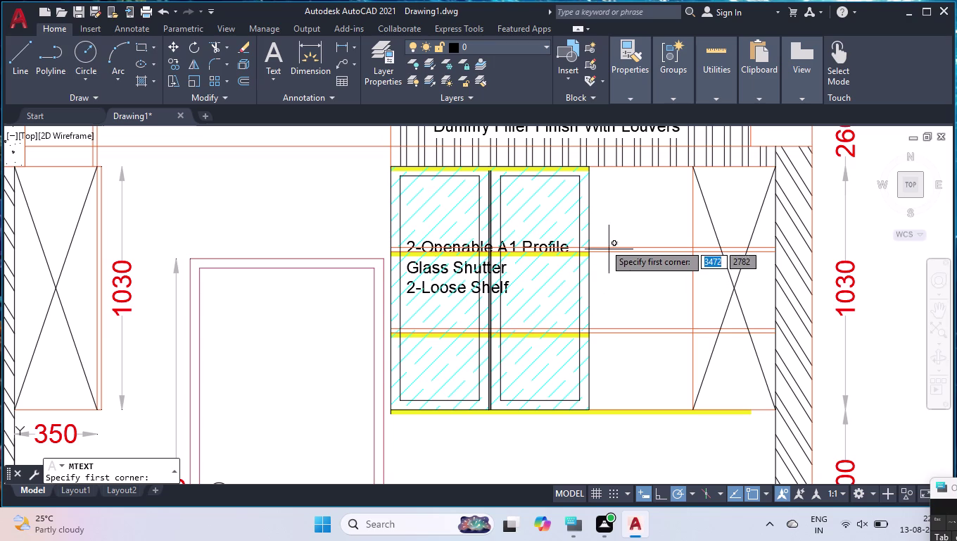
Type the two-line label '1-Openable / Shutter' in the cabinet beside the glass unit.
click(599, 190)
click(652, 218)
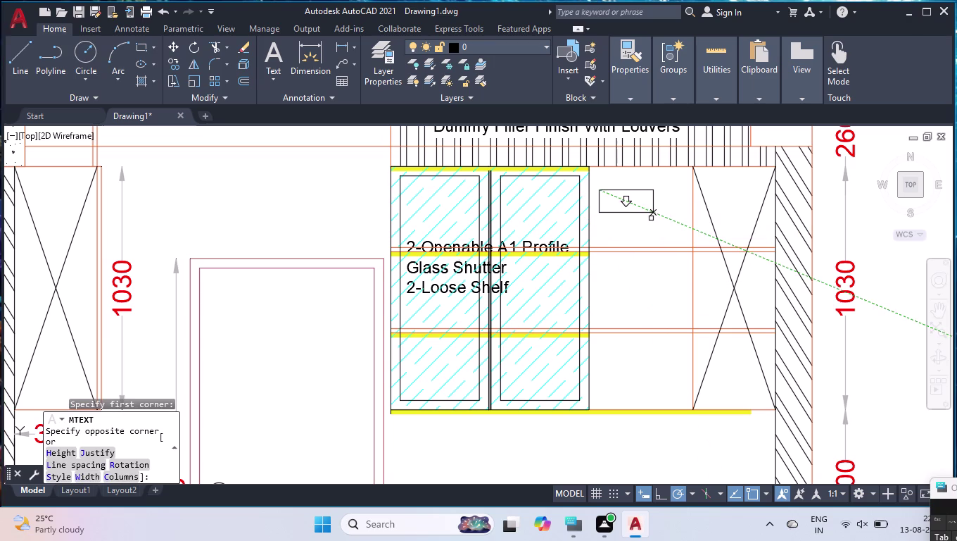
text(1-)
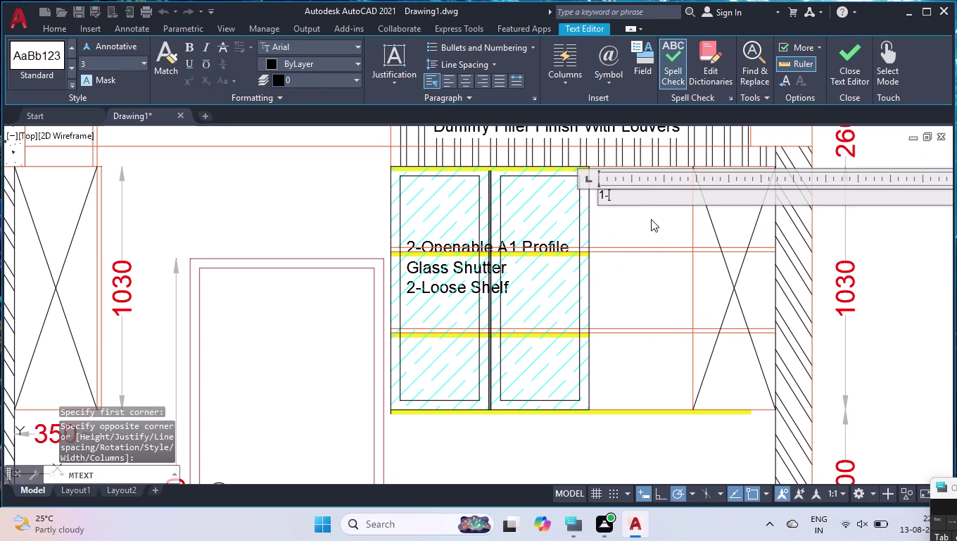
key(0)
key(BackSpace)
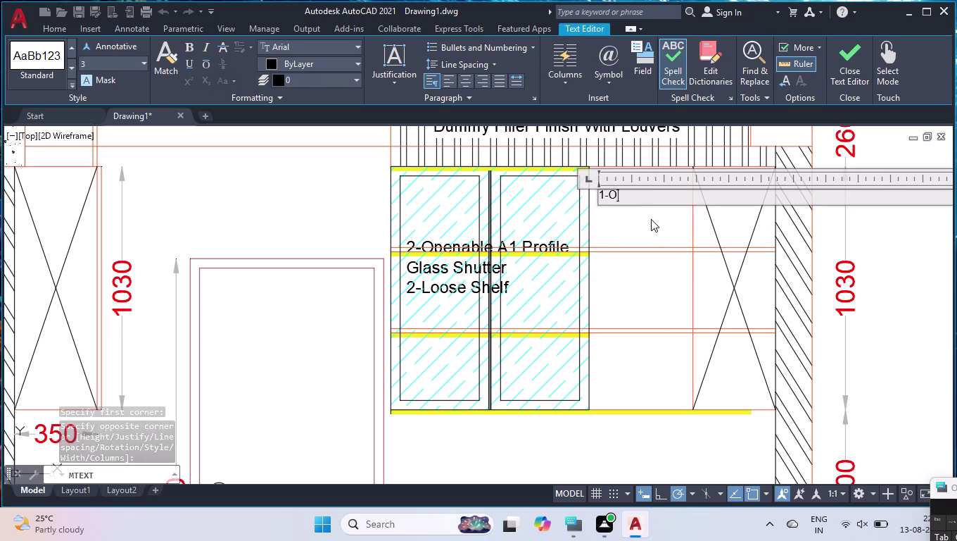
text(e)
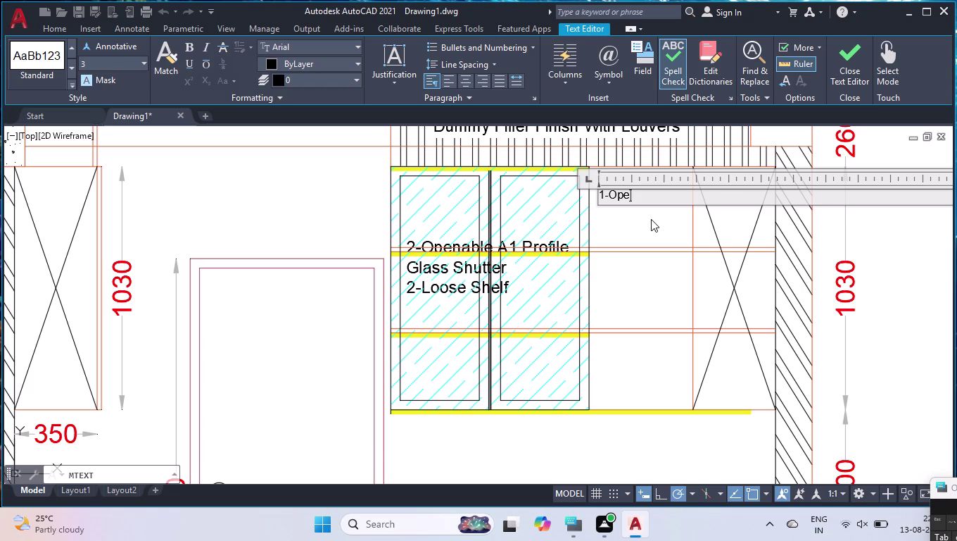
text(nable)
key(Return)
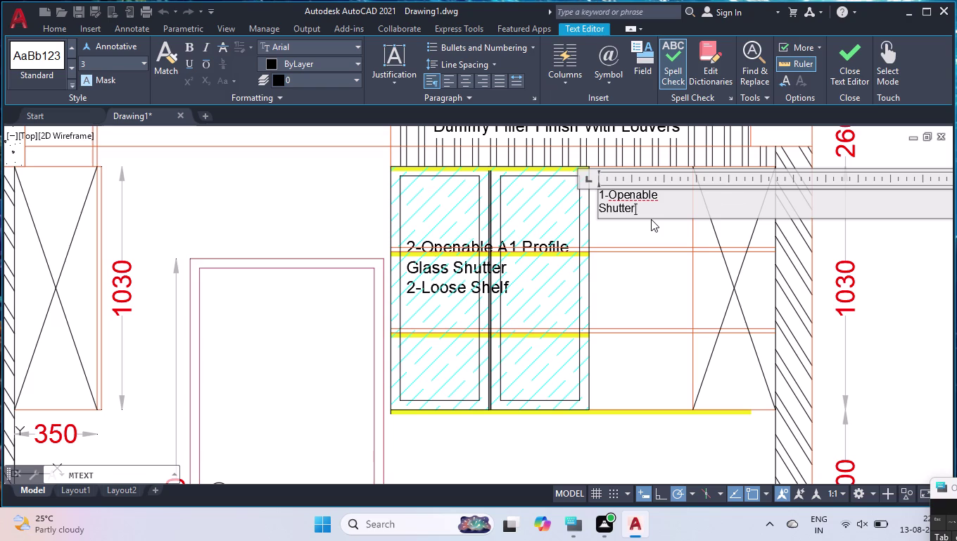
click(628, 287)
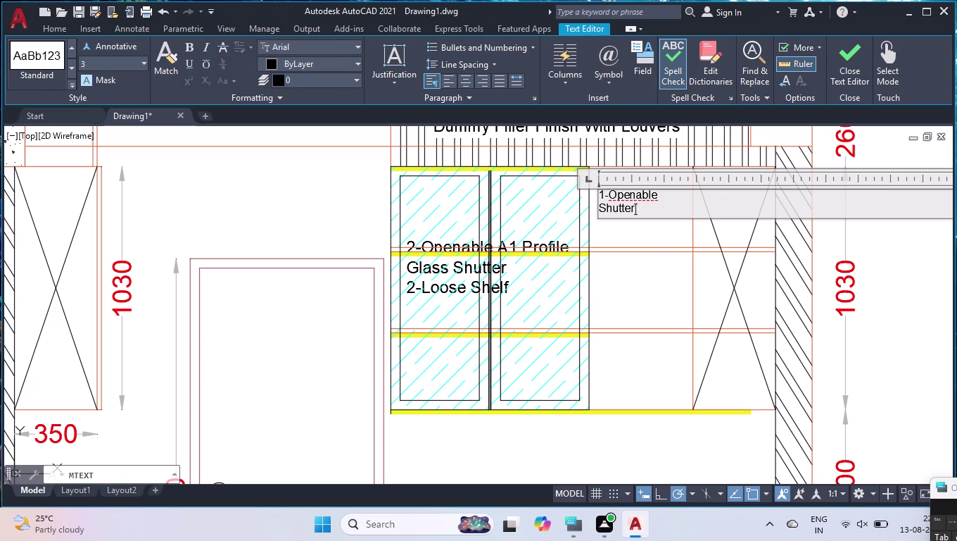
Set the new label's text height to 40 in Properties.
click(602, 191)
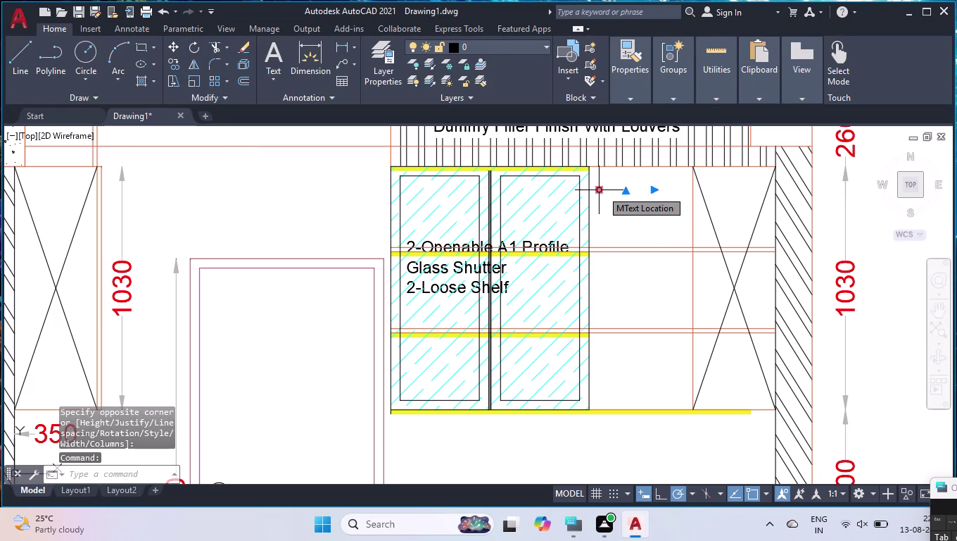
key(ctrl+1)
scroll(down, 3)
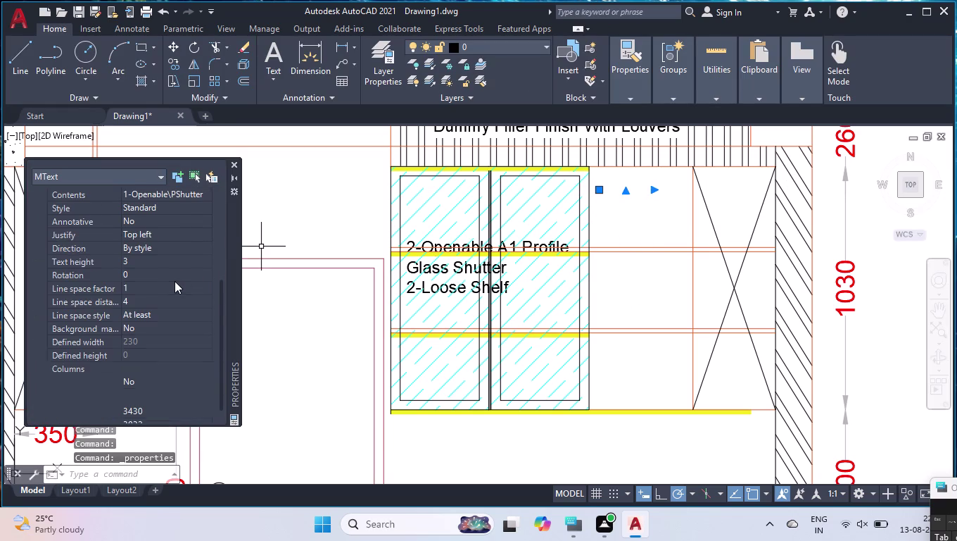
click(160, 262)
text(40)
key(Return)
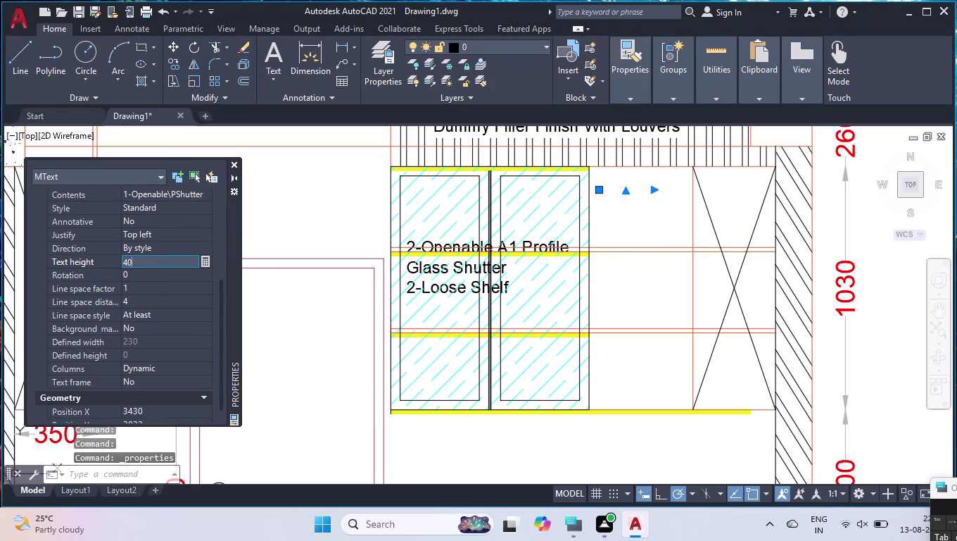
click(232, 163)
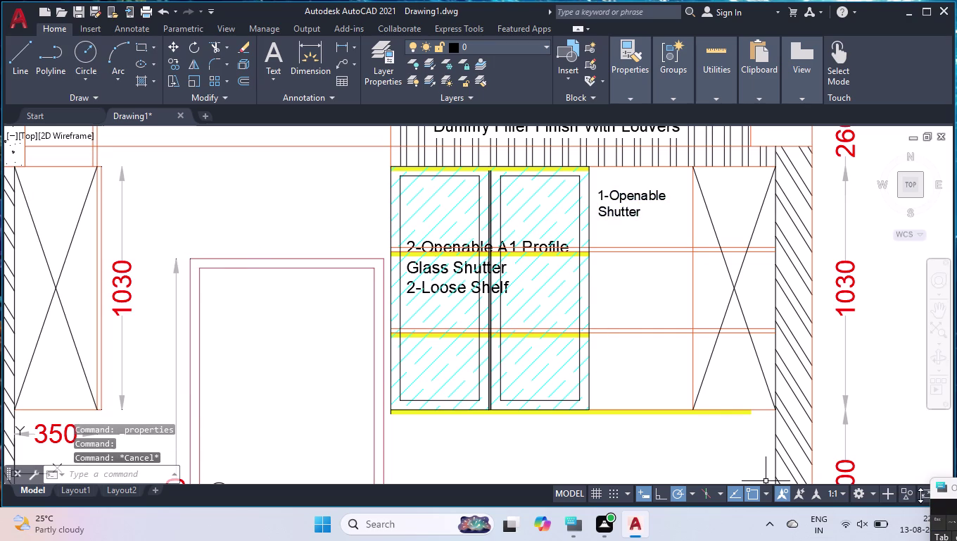
click(637, 199)
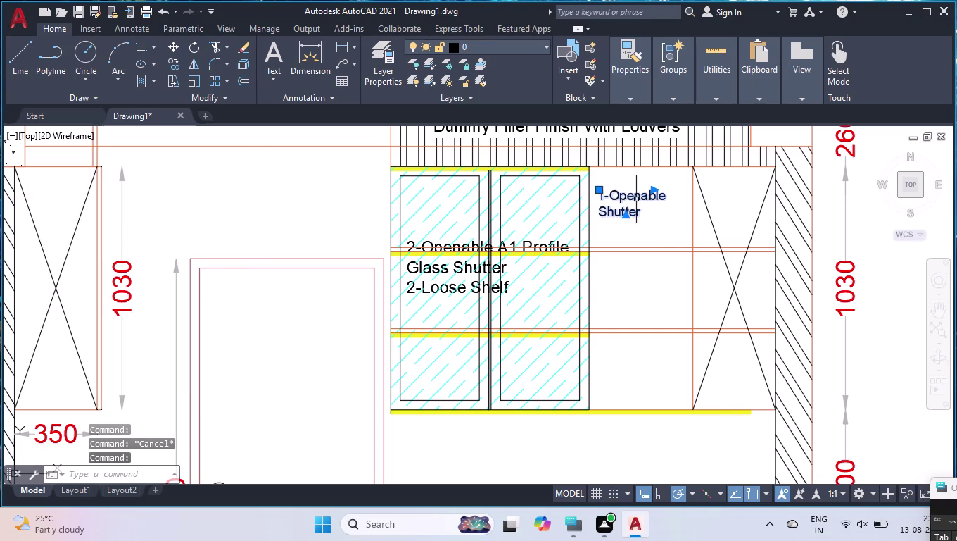
Copy the label to two right upper compartments, the tall door, and below the glass cabinet.
text(co)
key(Return)
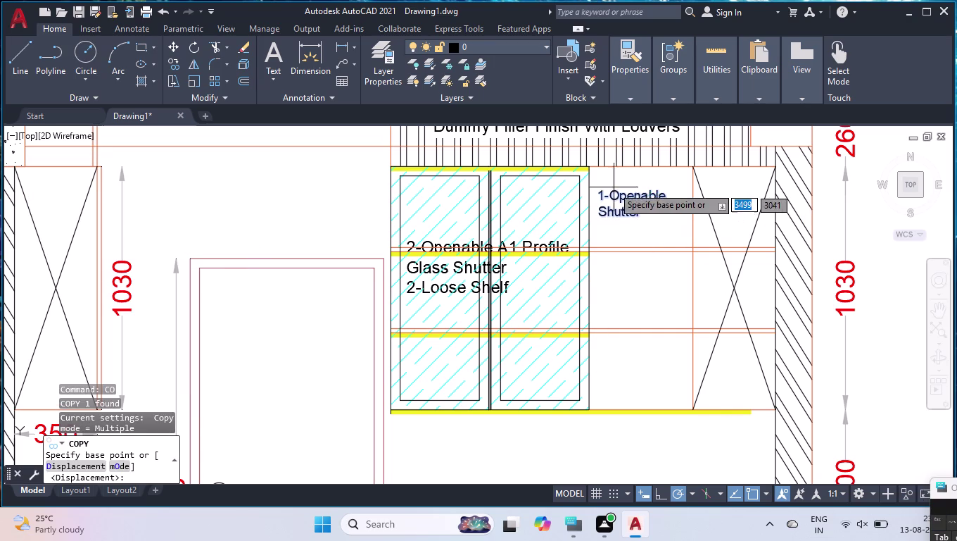
click(607, 193)
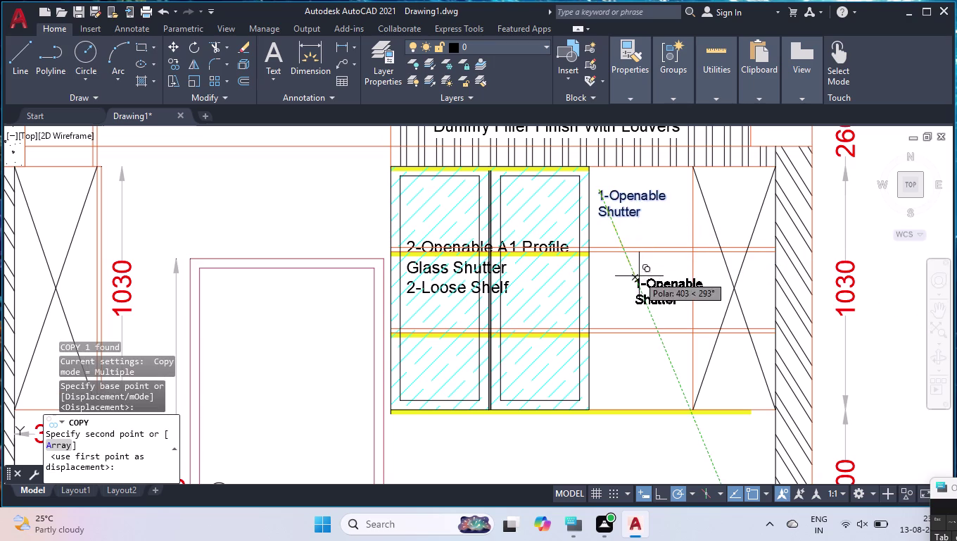
click(638, 273)
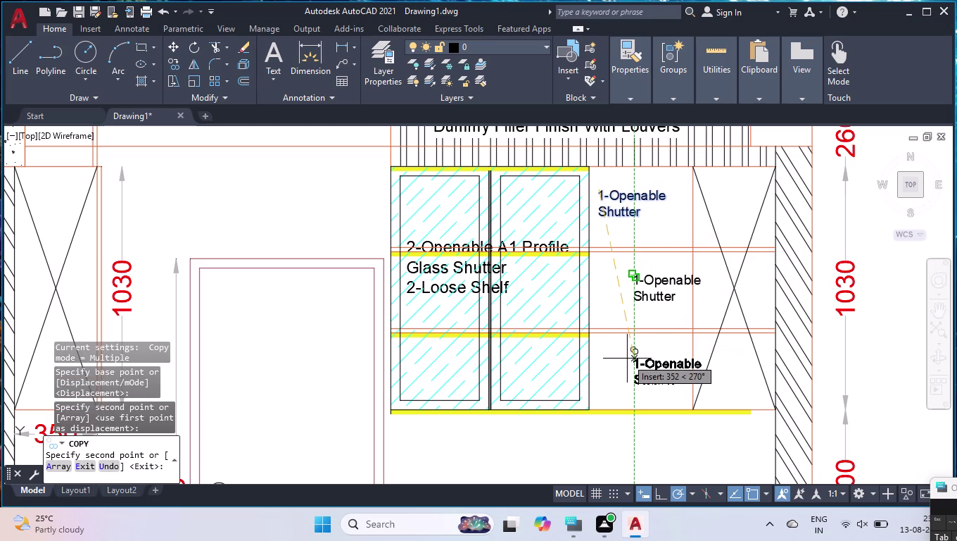
click(657, 359)
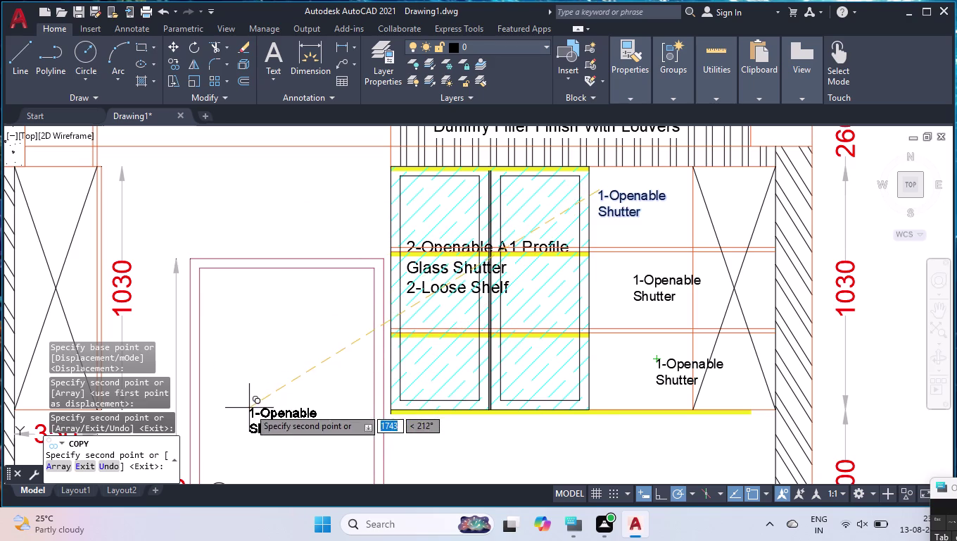
click(250, 407)
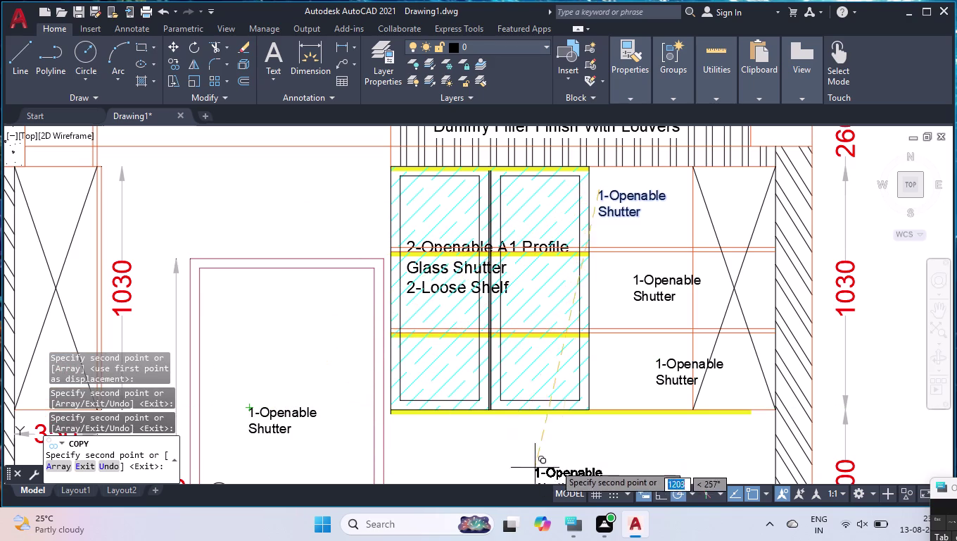
scroll(down, 3)
scroll(down, 3)
scroll(up, 3)
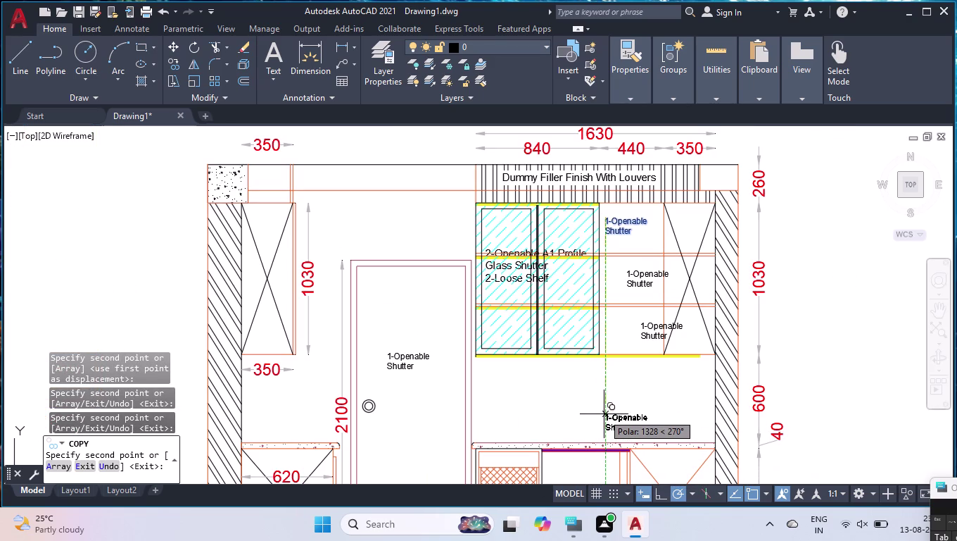
click(590, 401)
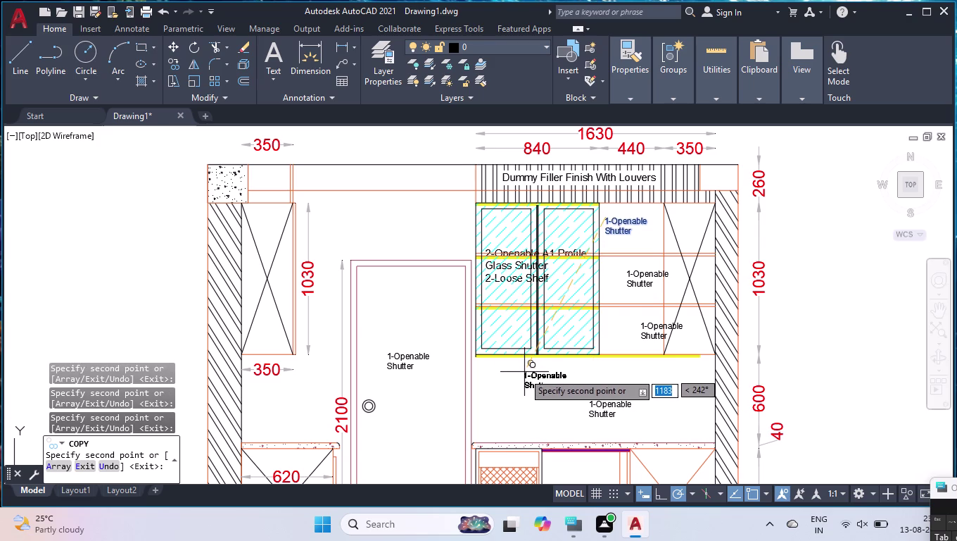
Place more label copies above the counter, on the drawer unit and in the base cabinets.
click(523, 379)
scroll(down, 3)
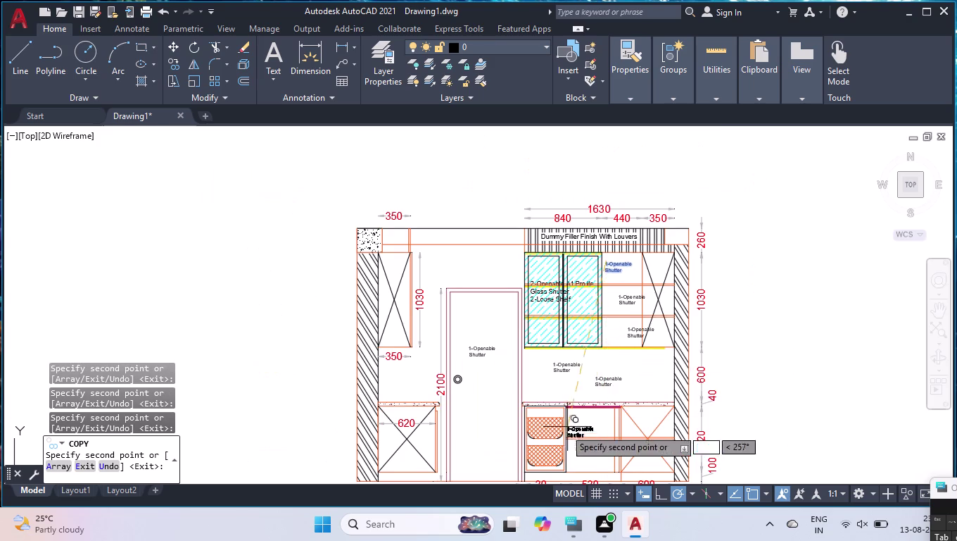
scroll(up, 3)
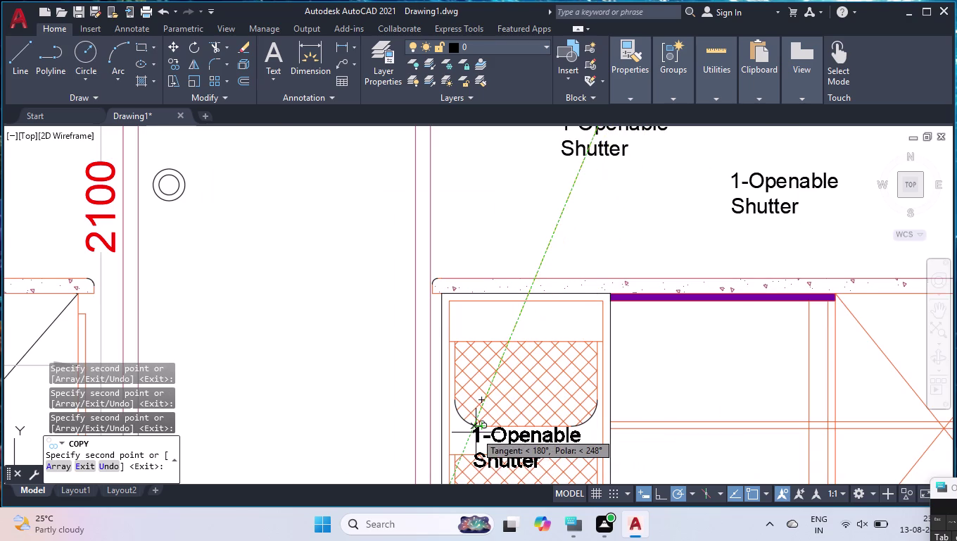
click(476, 433)
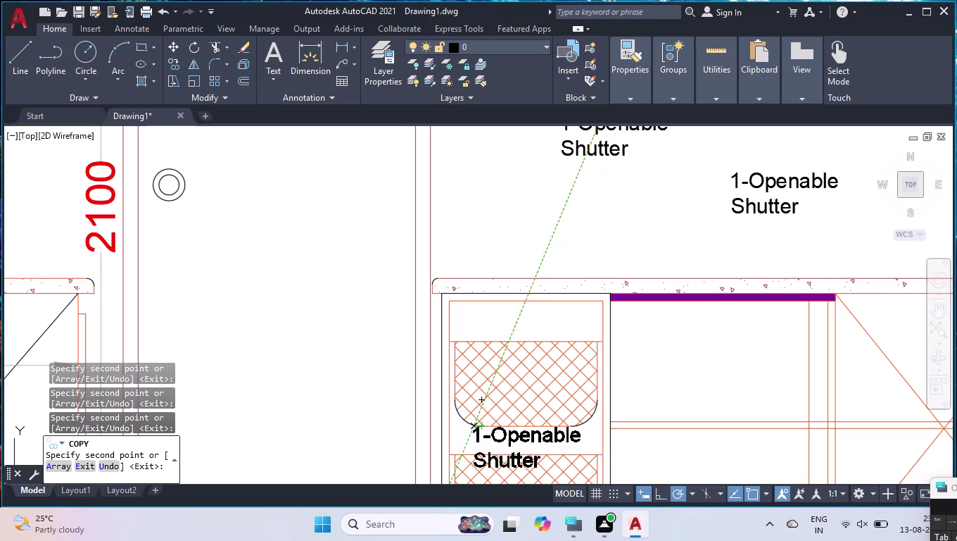
click(665, 340)
scroll(down, 3)
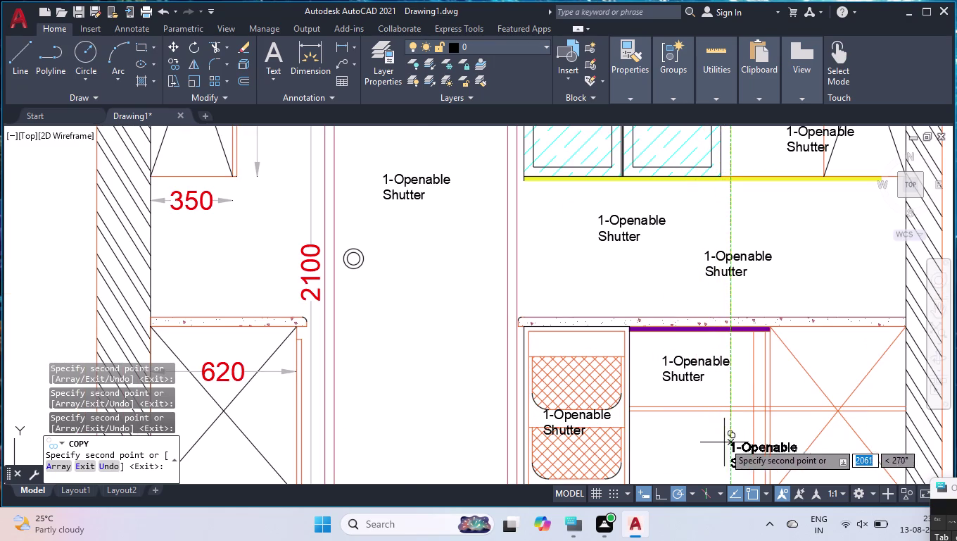
click(727, 440)
scroll(down, 3)
scroll(up, 3)
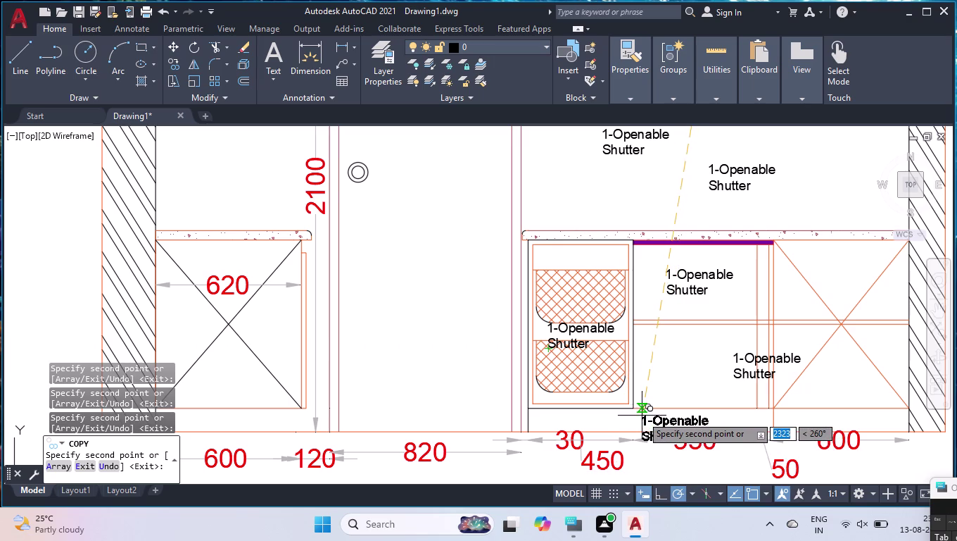
click(641, 414)
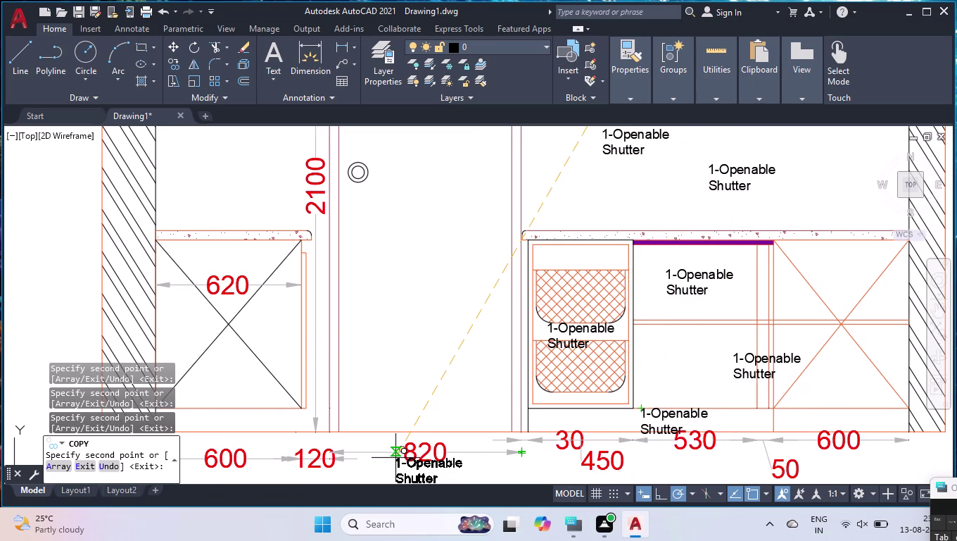
scroll(down, 3)
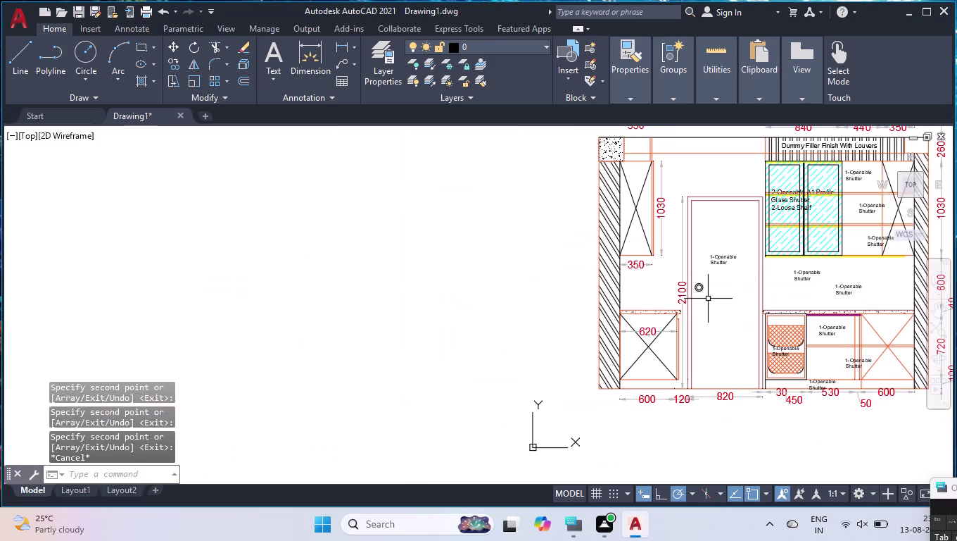
Retype the first copied label as '2-L Corner Fix.Shelf' and widen it onto one line.
scroll(down, 3)
scroll(up, 3)
scroll(up, 3)
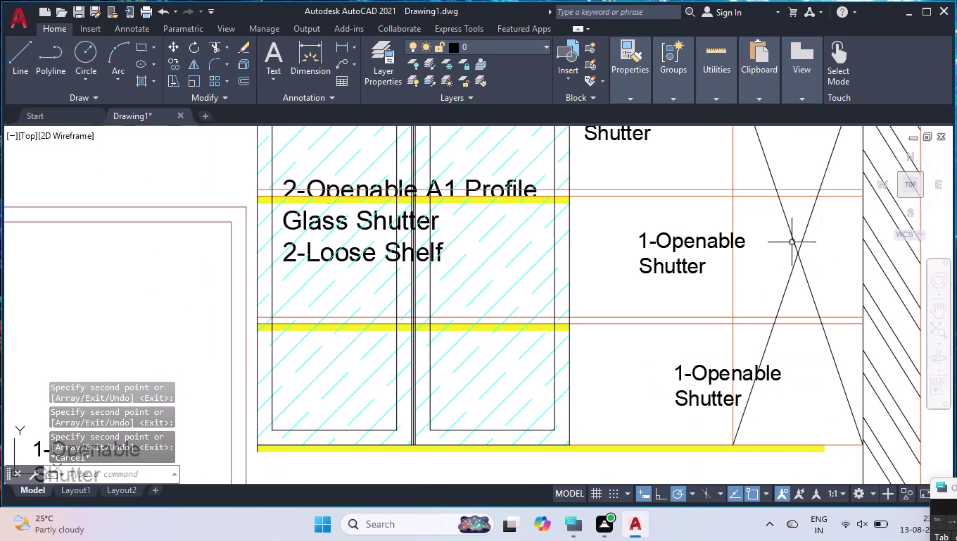
double_click(712, 243)
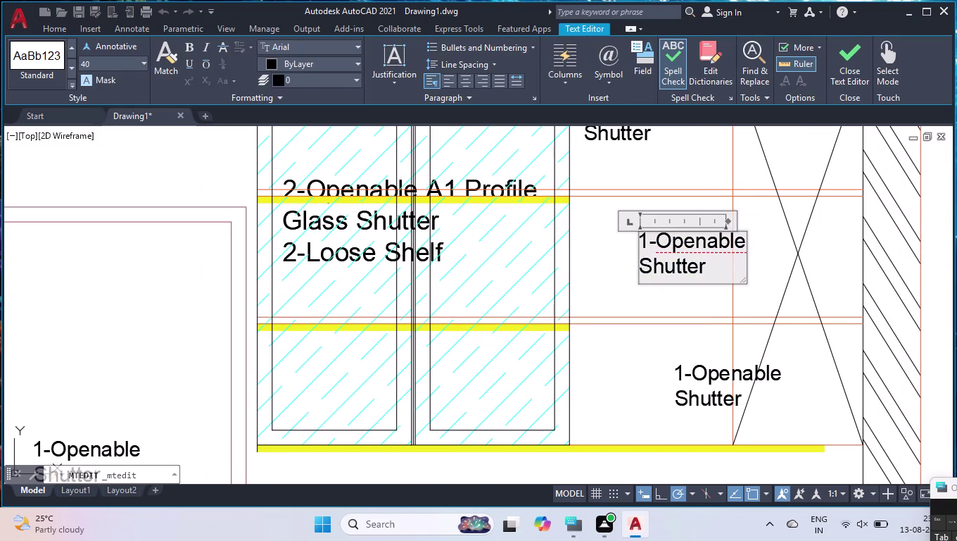
key(ctrl+a)
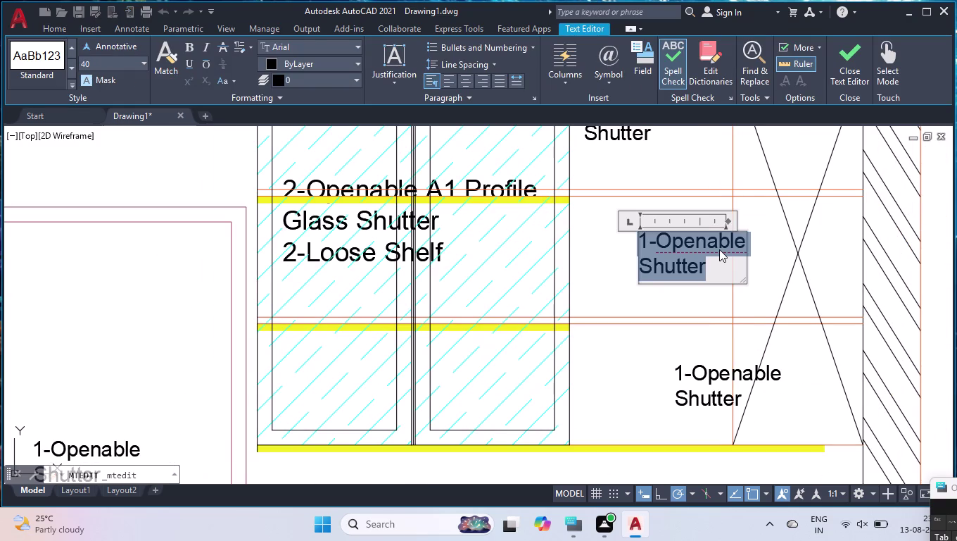
text(2-)
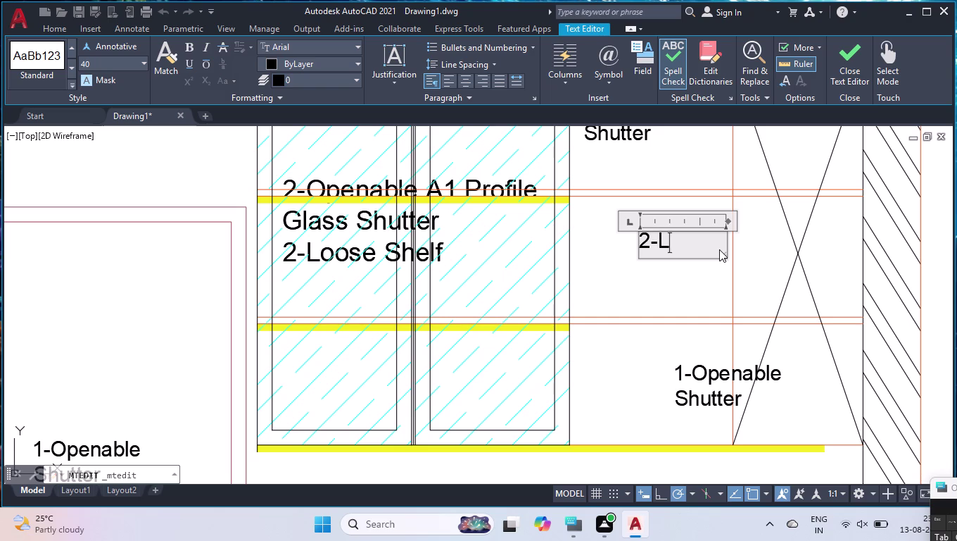
key(space)
key(c)
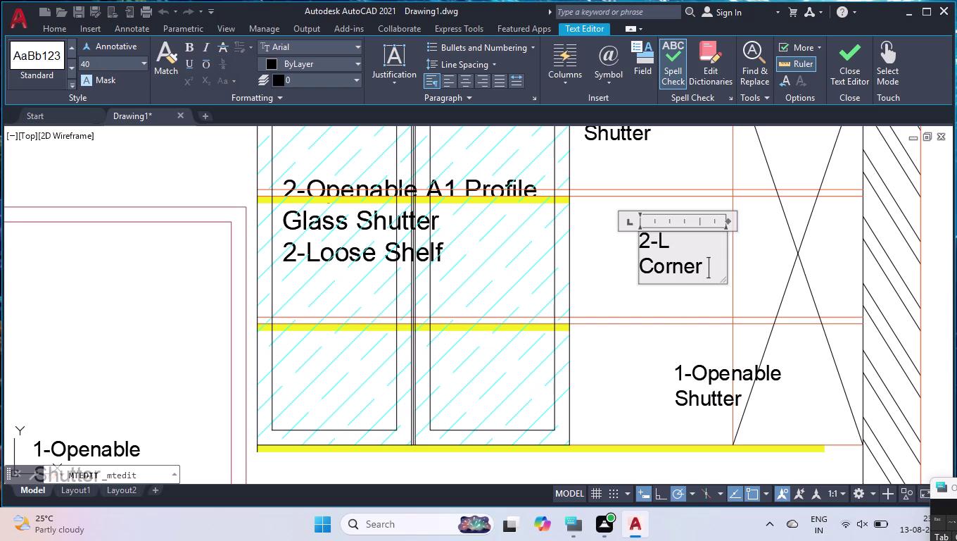
key(BackSpace)
key(x)
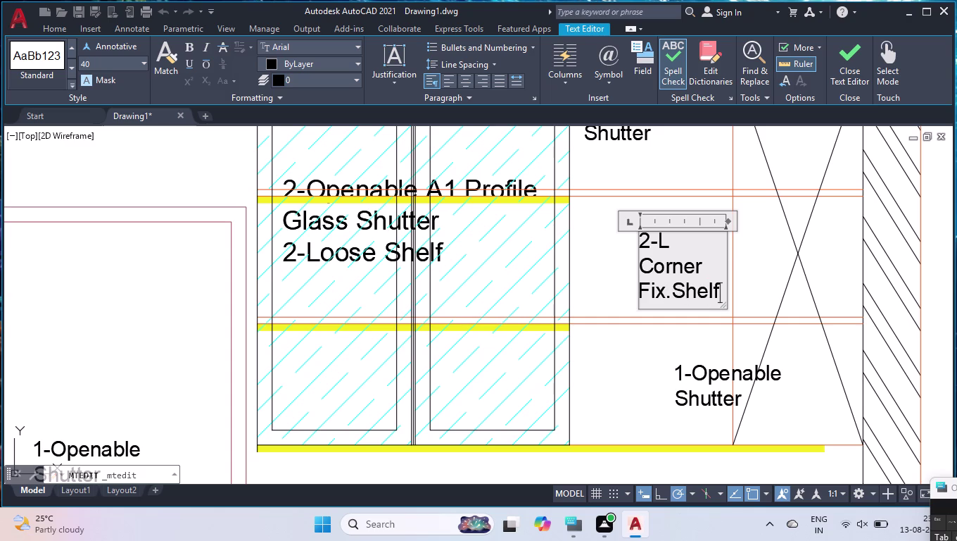
drag(730, 219, 748, 223)
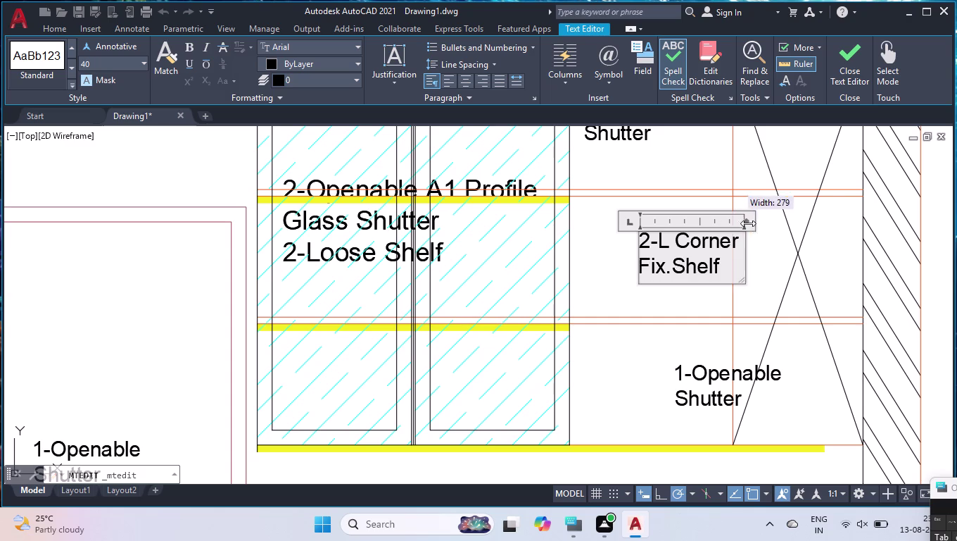
drag(748, 223, 859, 220)
click(842, 280)
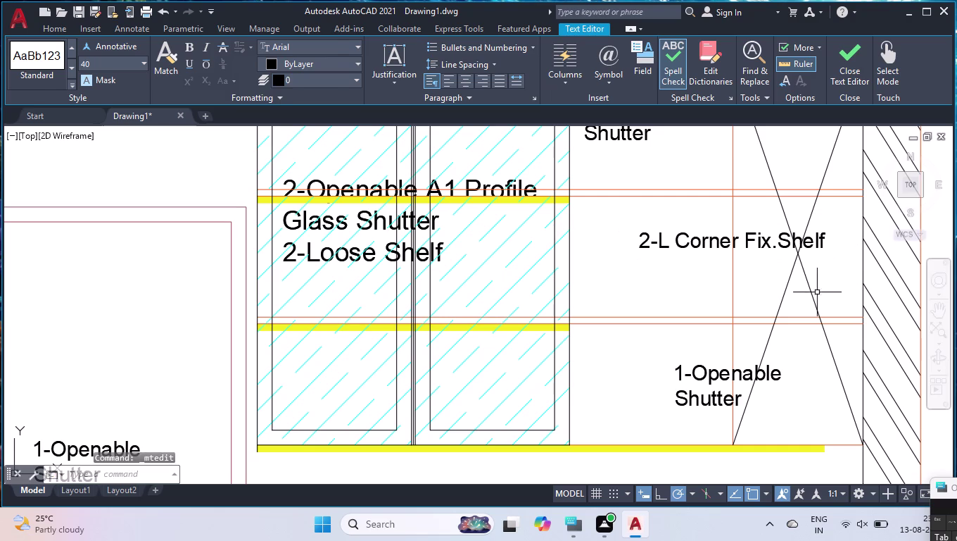
Change the corner cabinet label to 'L-Corner Unit' and widen it to fit one line.
double_click(727, 375)
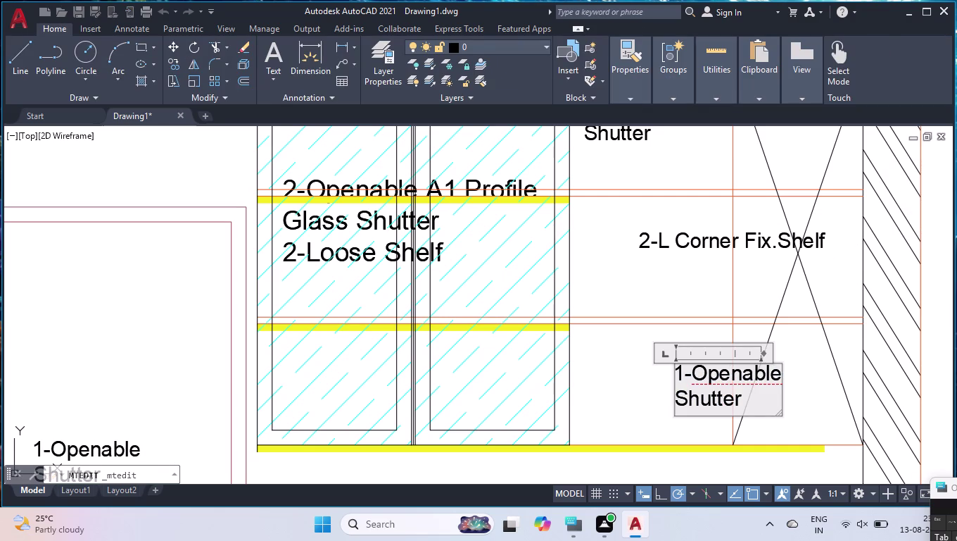
key(ctrl+a)
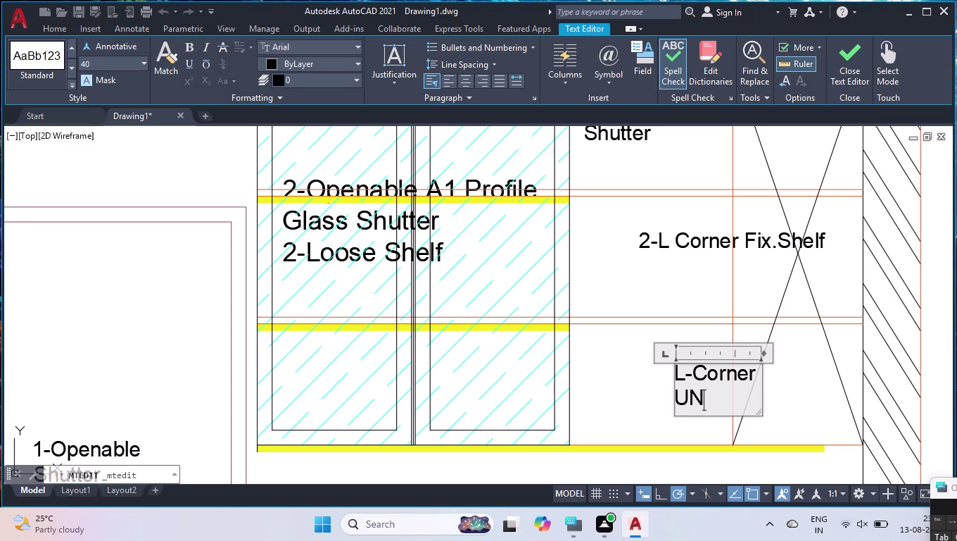
text(nit)
drag(764, 352, 816, 349)
click(685, 412)
scroll(down, 3)
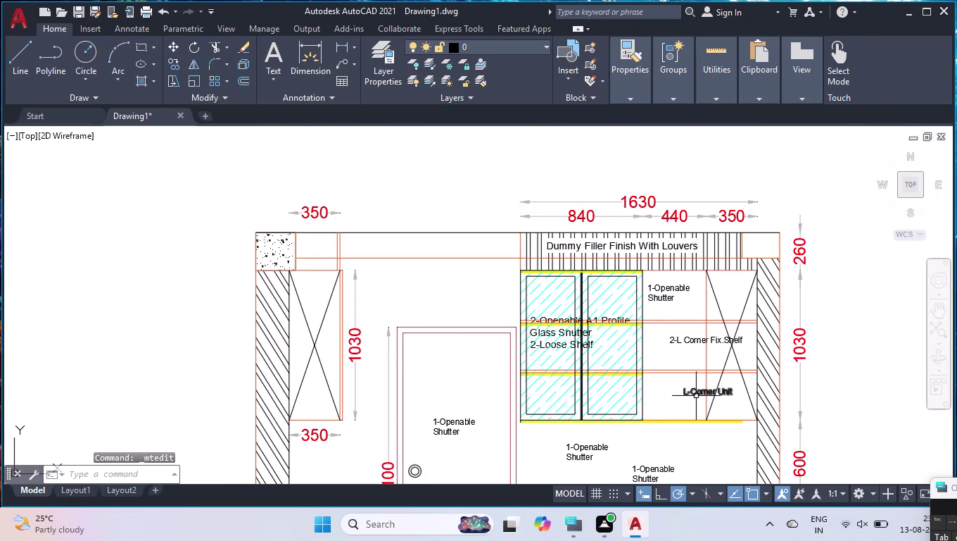
Replace the door label's text with 'Utility Door' and widen it onto one line.
scroll(down, 3)
scroll(down, 3)
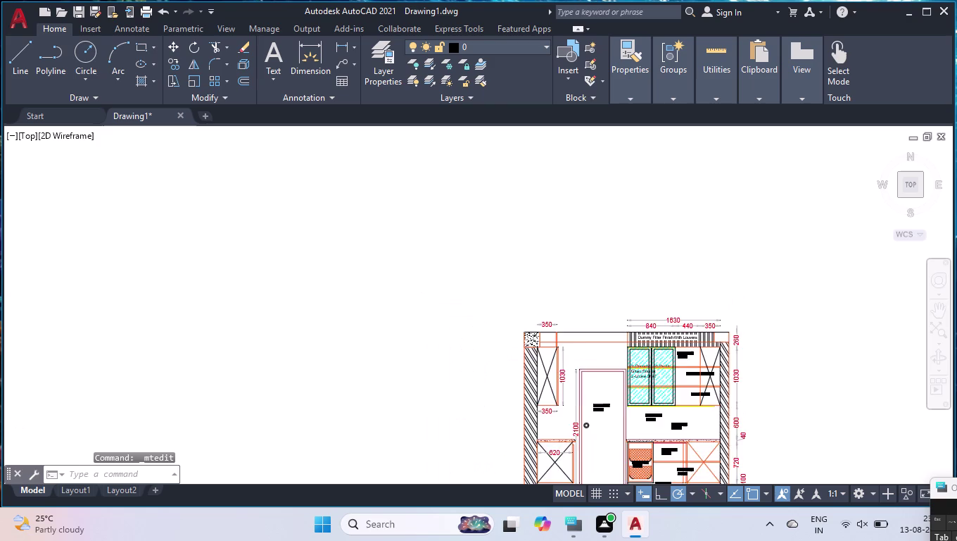
scroll(up, 3)
scroll(down, 3)
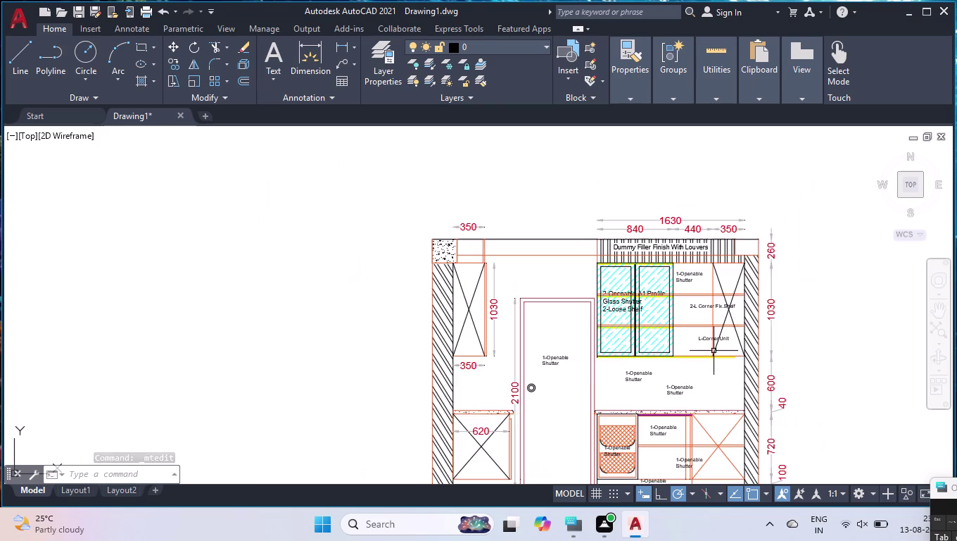
scroll(down, 3)
scroll(up, 3)
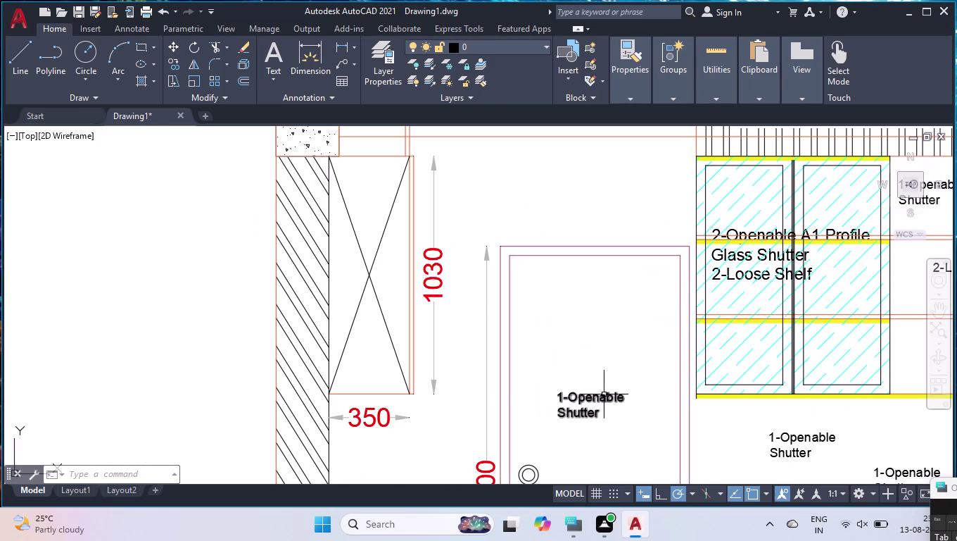
double_click(602, 398)
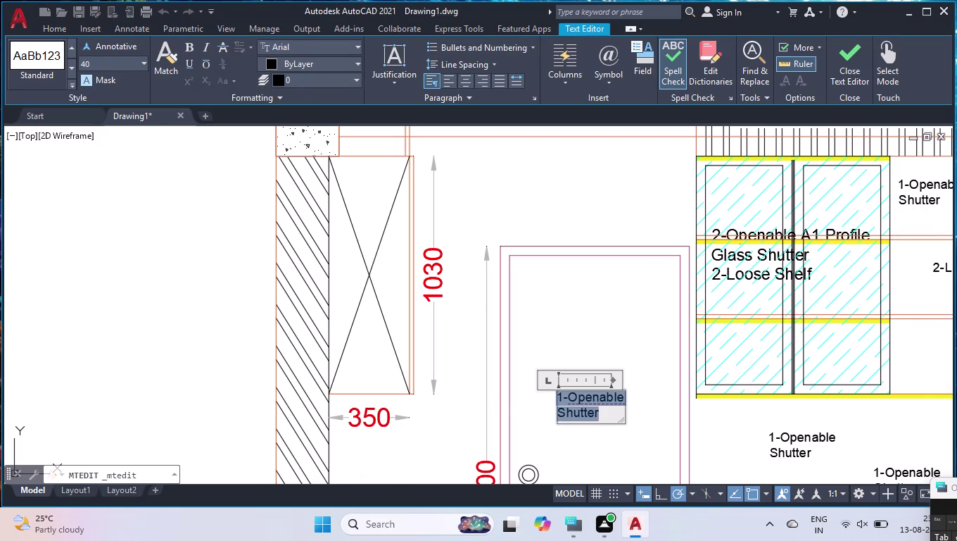
key(u)
text(til)
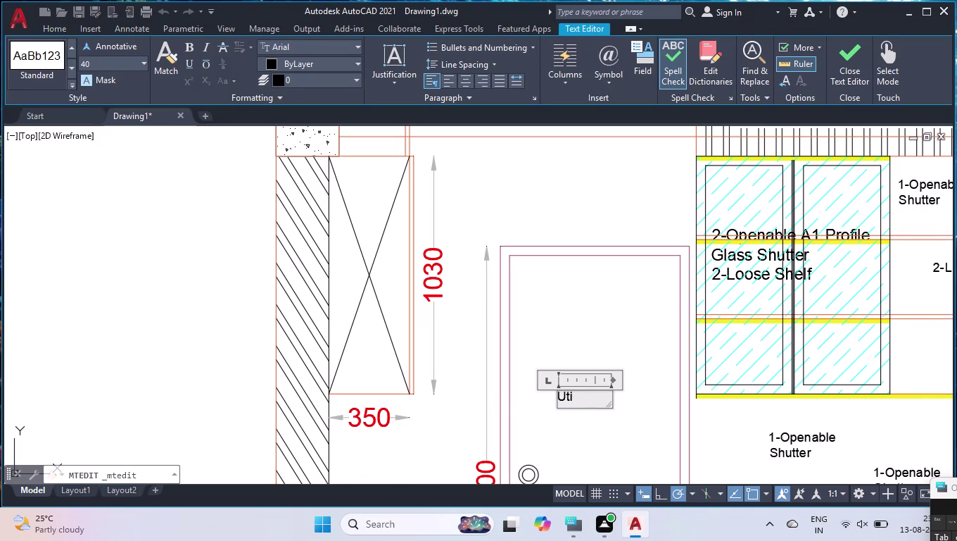
text(ity)
key(space)
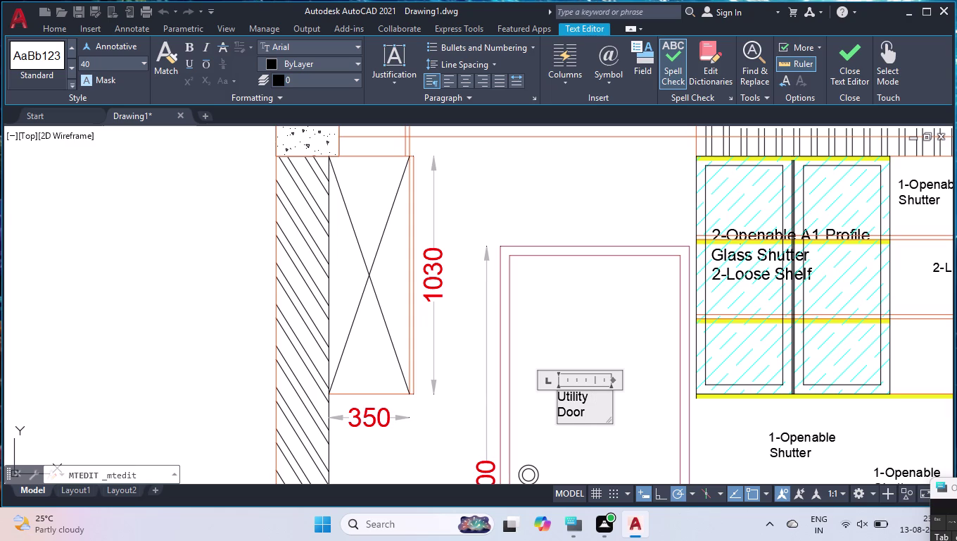
drag(610, 379, 635, 381)
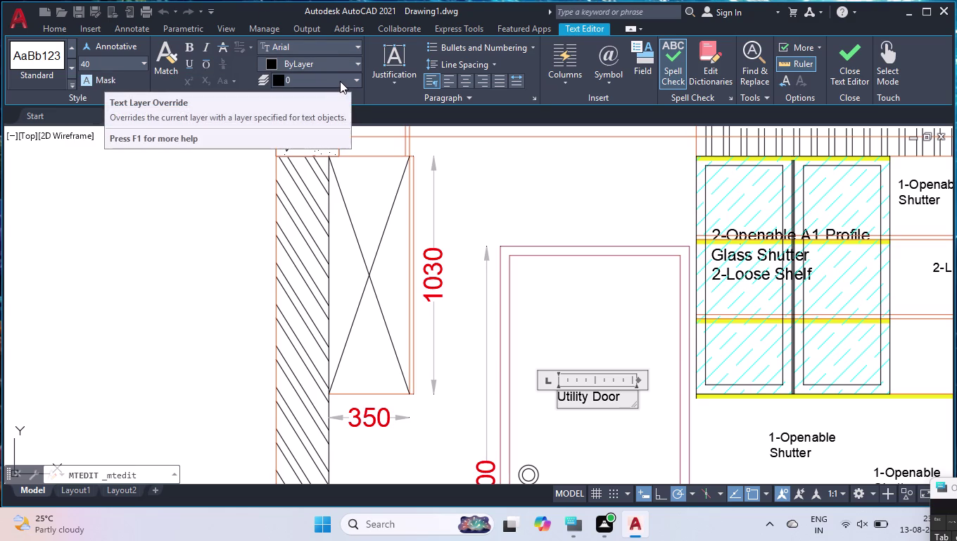
Try orange, then set the label colour back to black on layer 0.
click(333, 61)
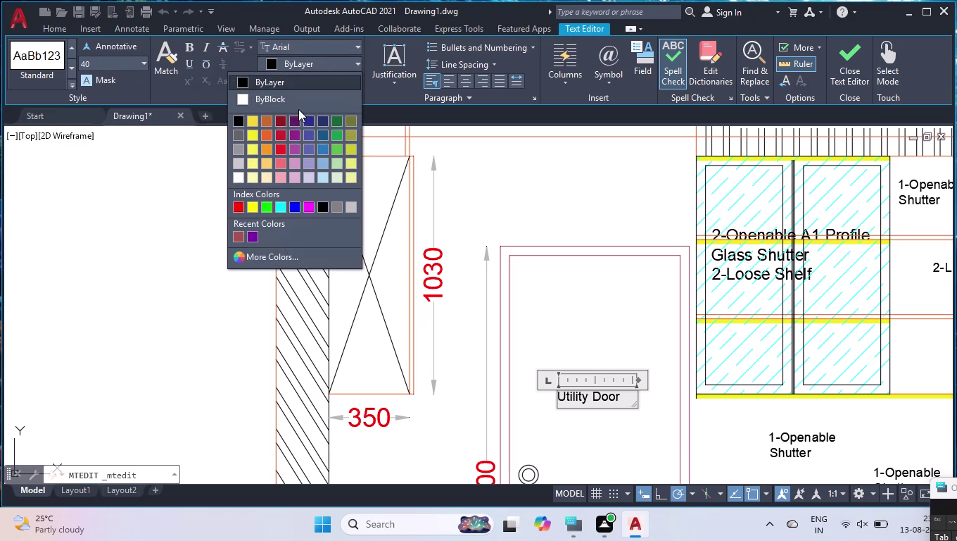
click(268, 131)
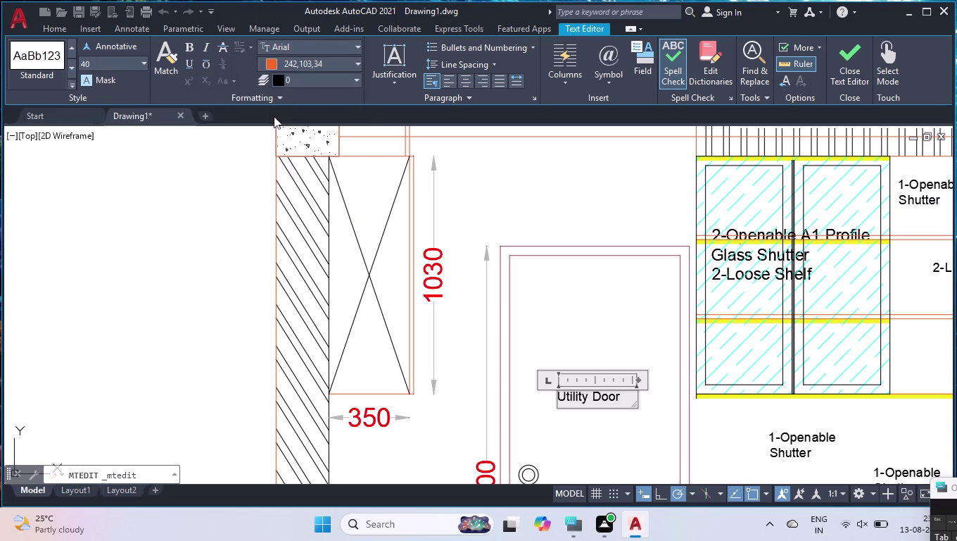
click(302, 64)
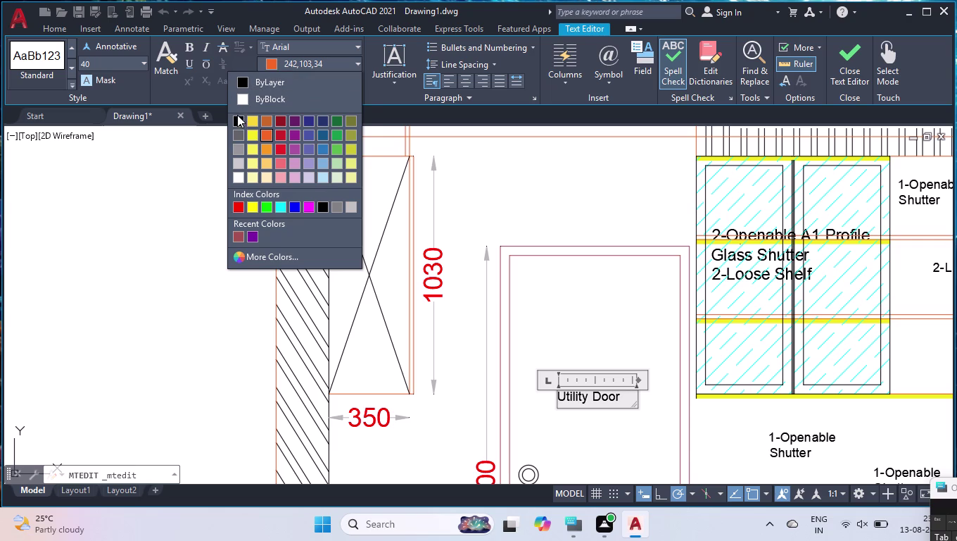
click(238, 118)
click(288, 83)
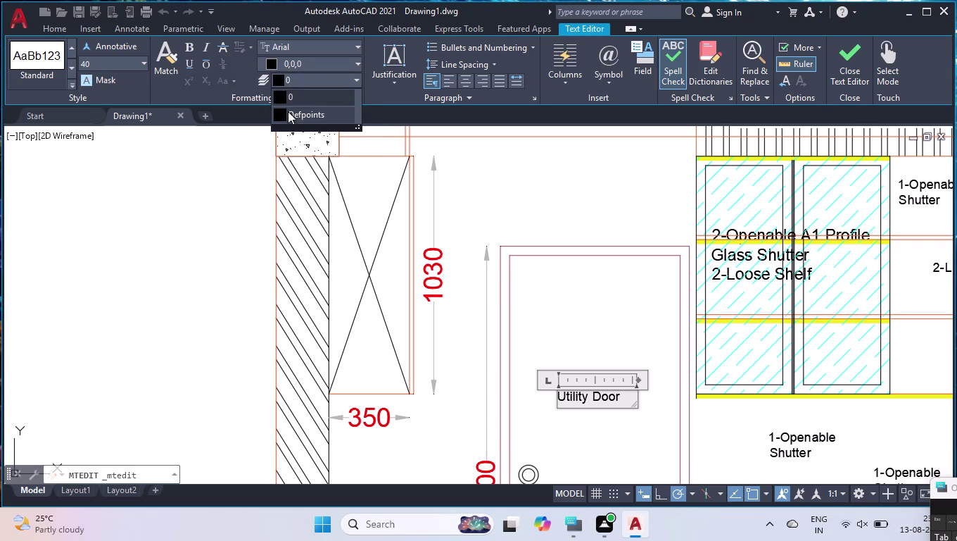
click(323, 74)
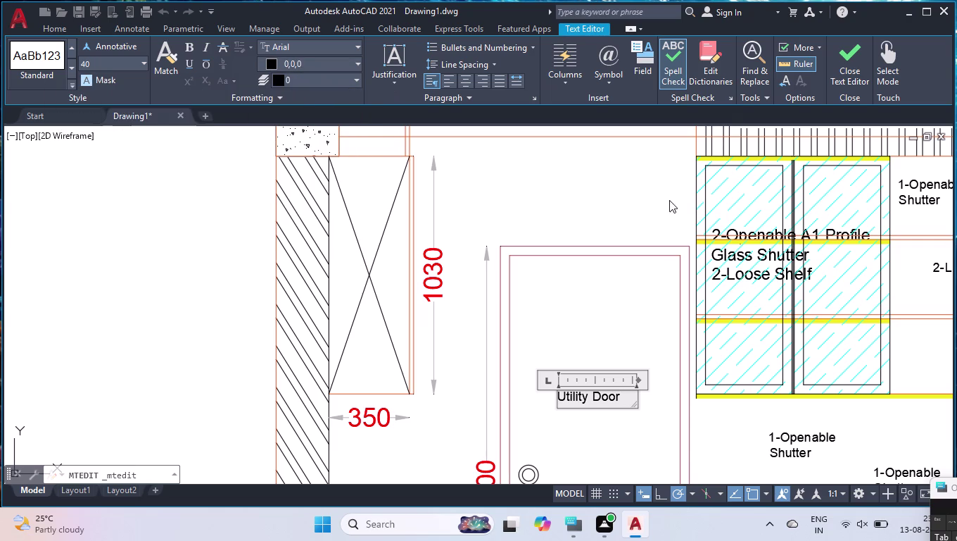
click(613, 200)
click(593, 395)
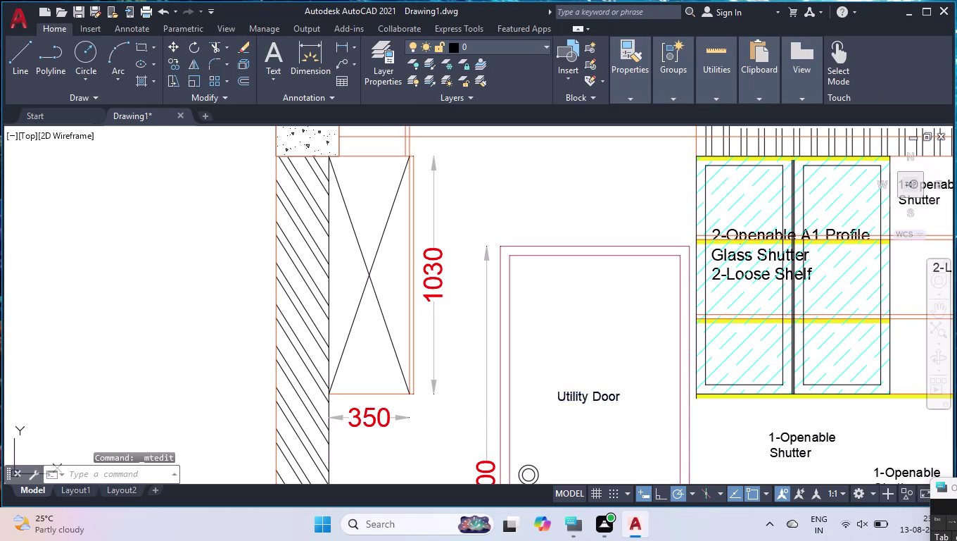
Set the Utility Door label's colour to red in Properties, after trying orange and ByBlock.
key(ctrl+1)
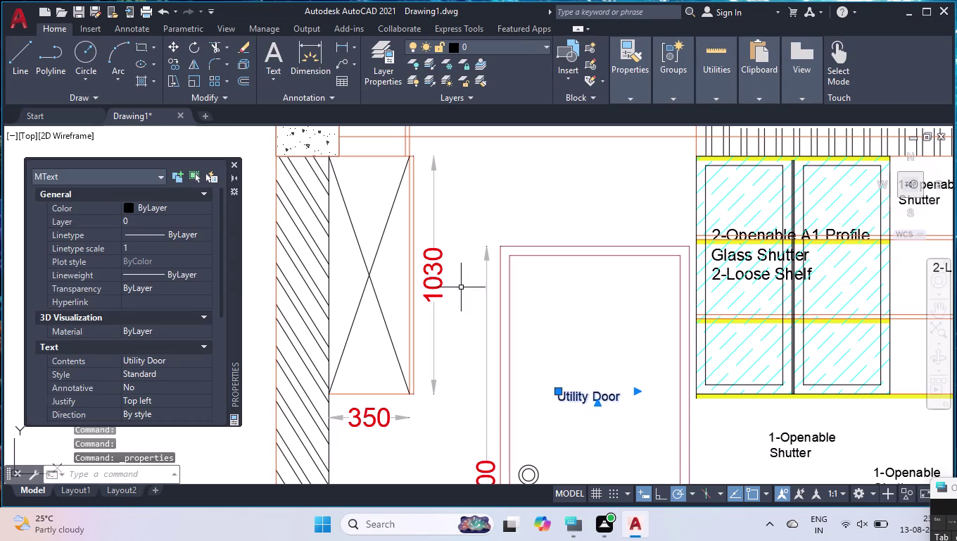
click(198, 211)
click(201, 207)
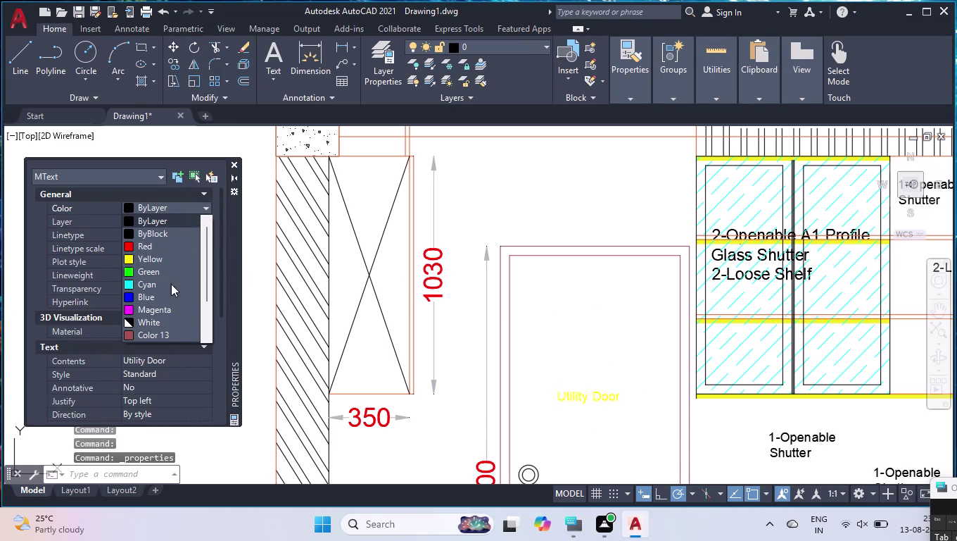
scroll(down, 3)
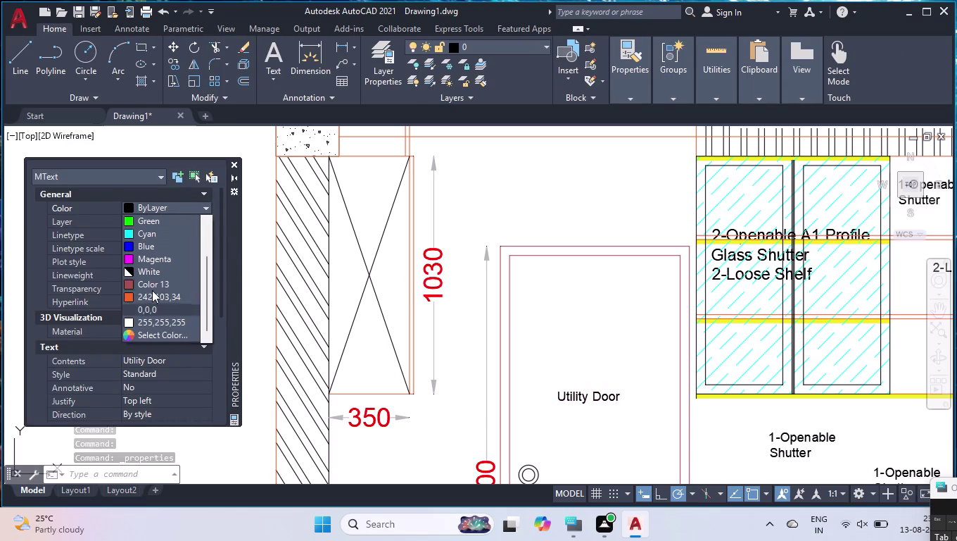
click(149, 294)
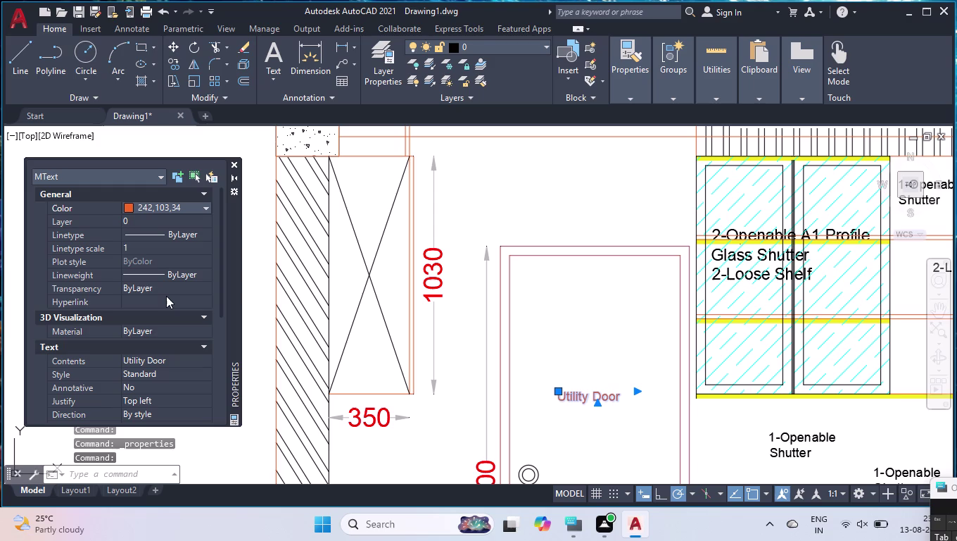
scroll(up, 3)
click(166, 205)
scroll(up, 3)
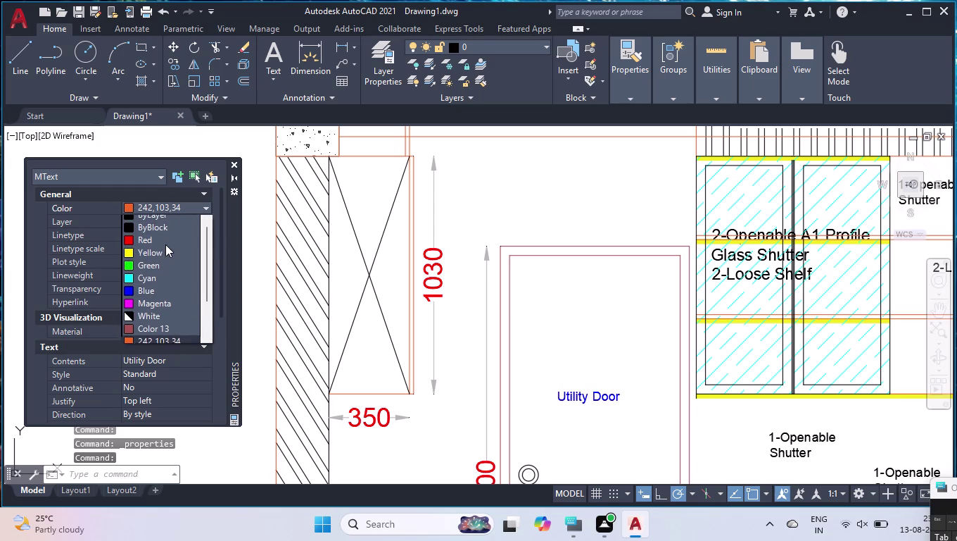
click(166, 231)
click(173, 211)
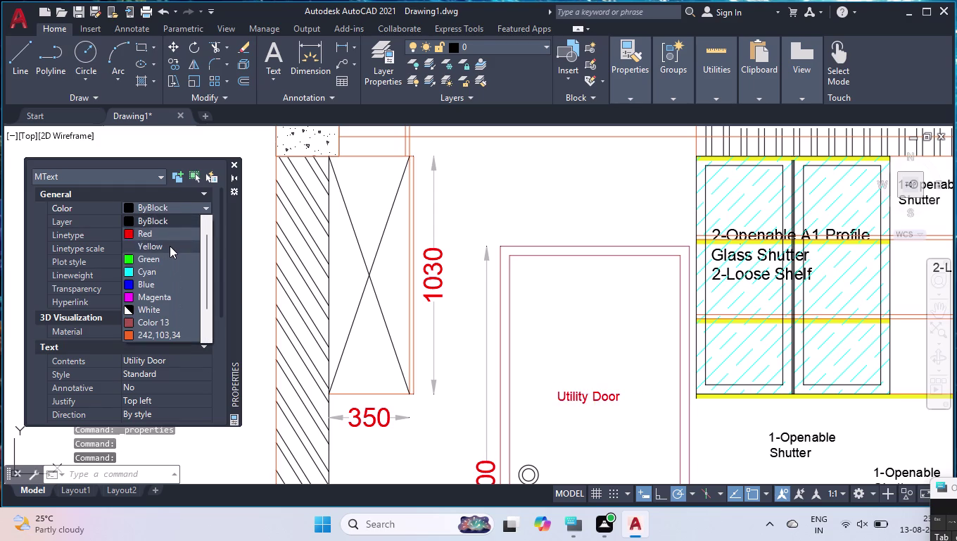
click(171, 232)
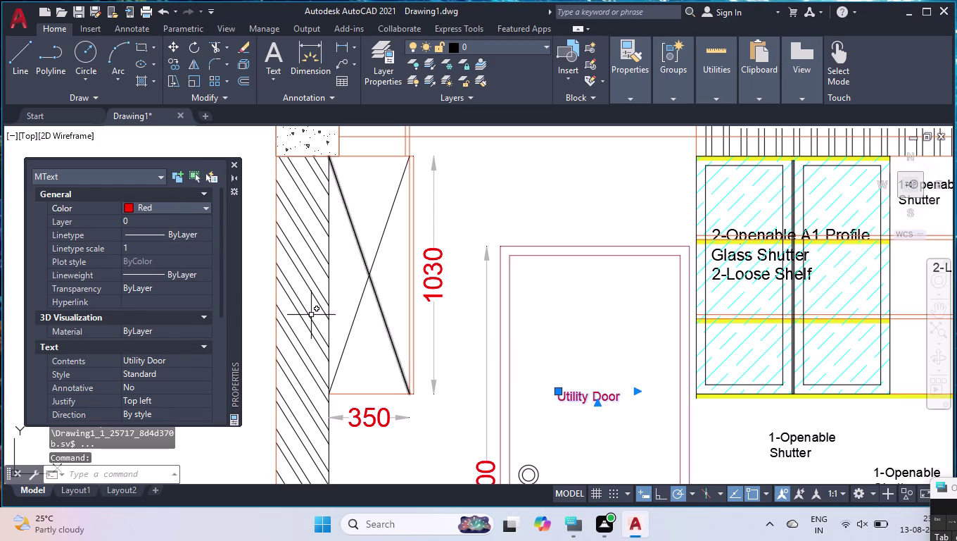
scroll(down, 3)
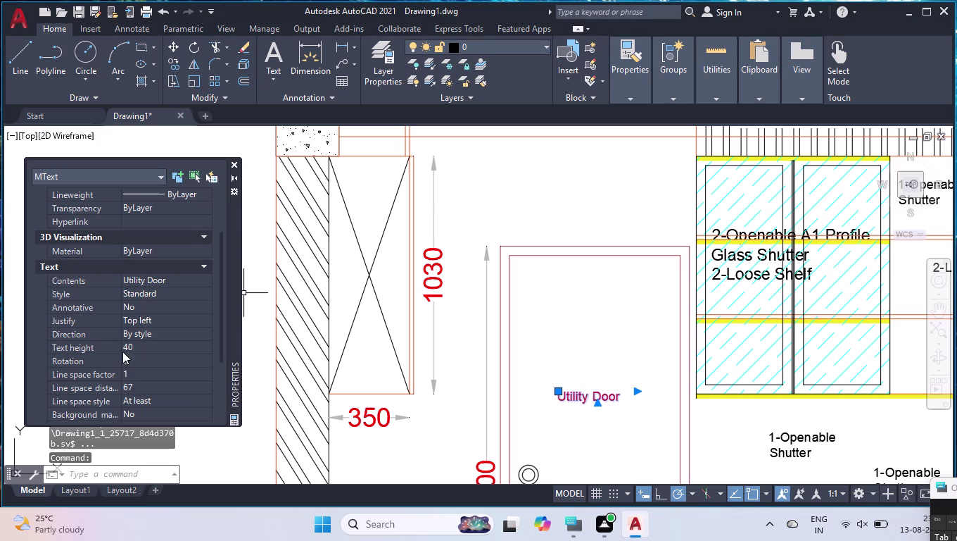
Set the label's text height to 50 and close the Properties palette.
click(136, 344)
text(59)
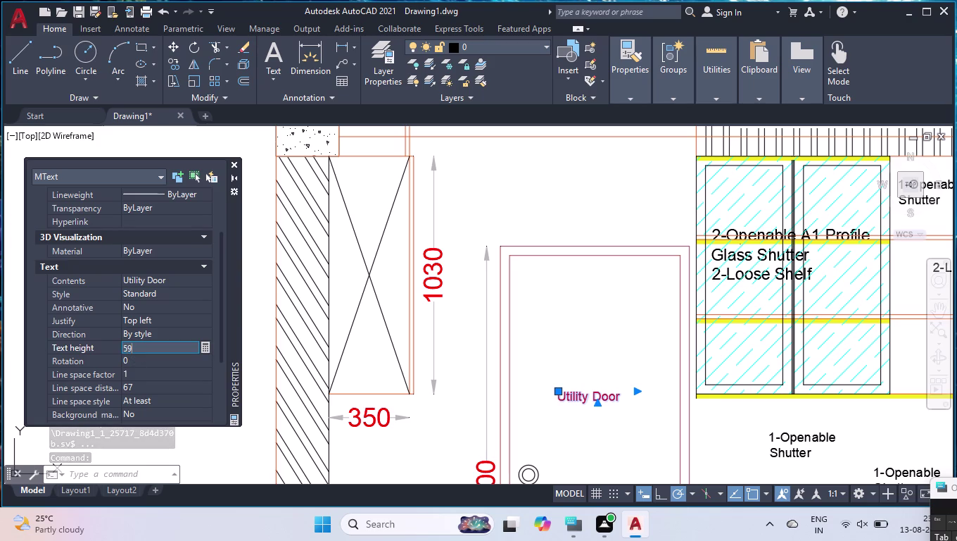
key(BackSpace)
key(0)
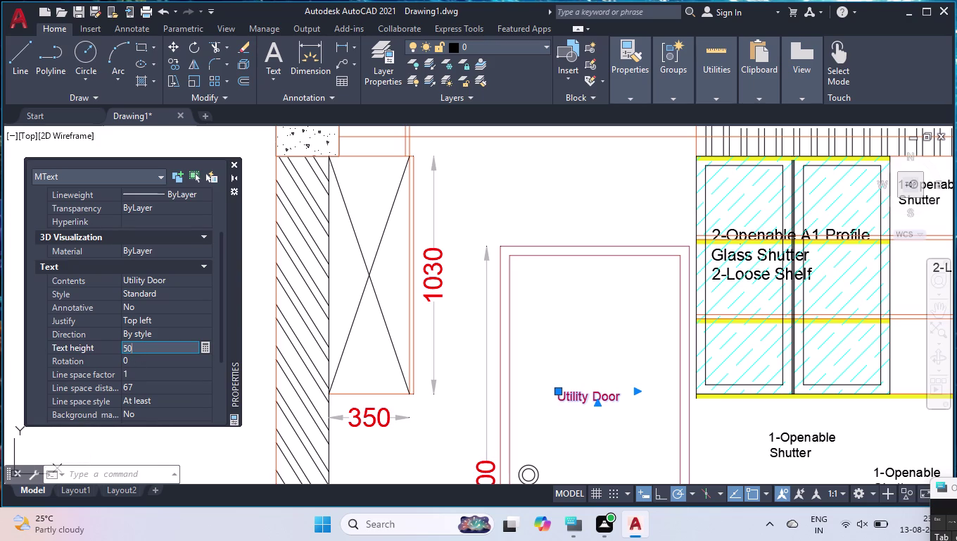
key(Return)
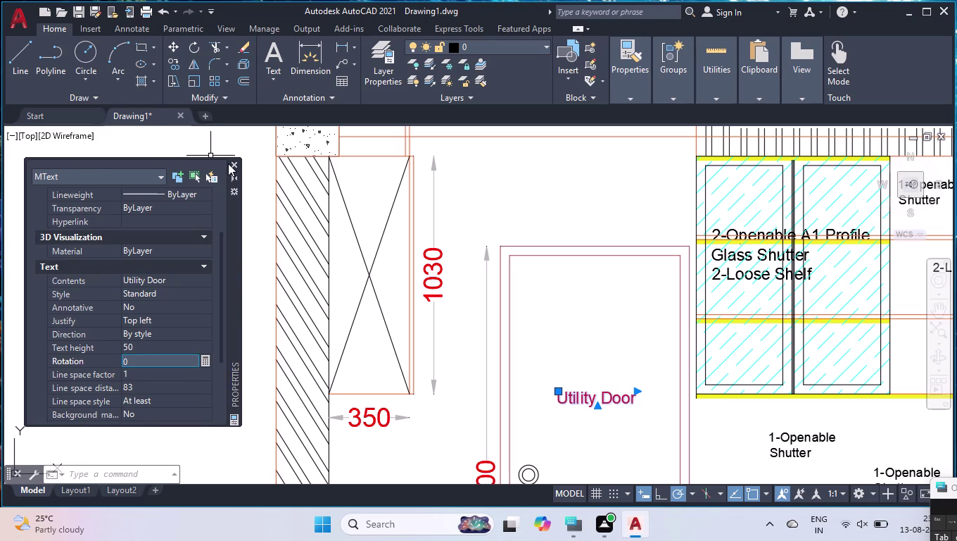
click(232, 163)
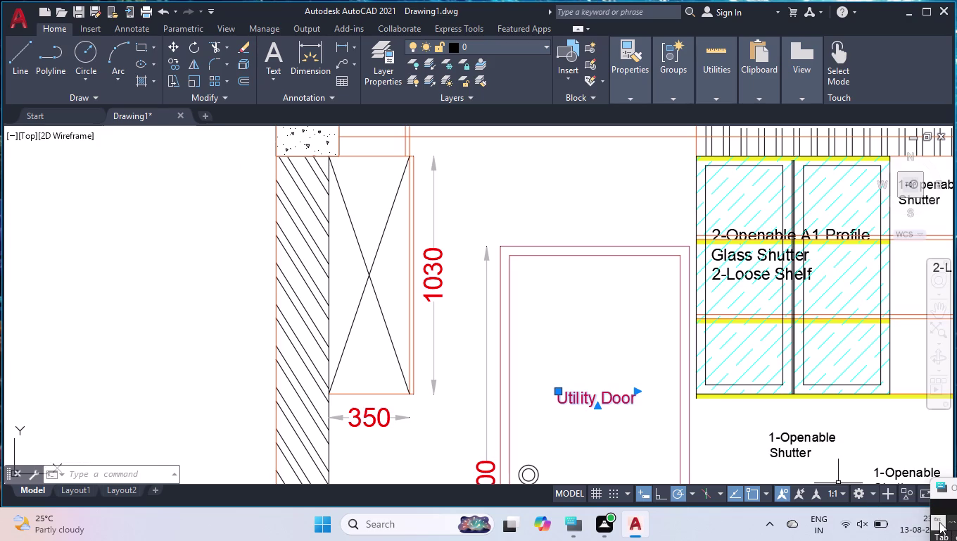
scroll(down, 3)
scroll(up, 3)
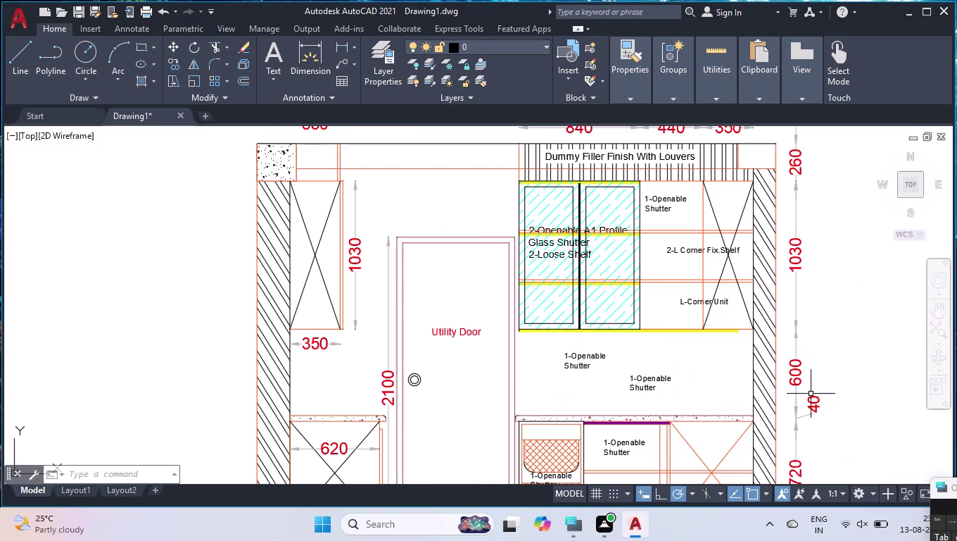
Add '2-Wicker Baskets' as a second line of the open unit's label.
scroll(down, 3)
scroll(up, 3)
scroll(up, 3)
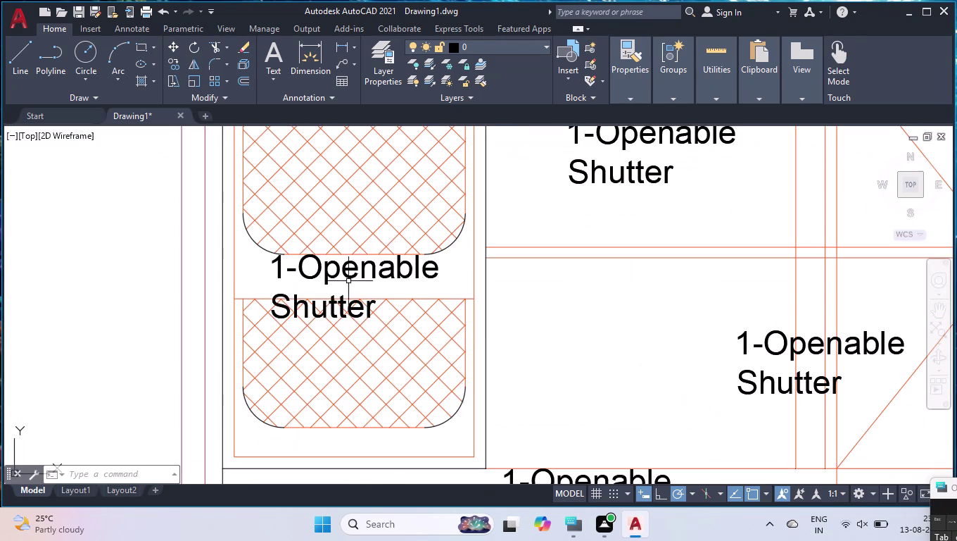
double_click(348, 274)
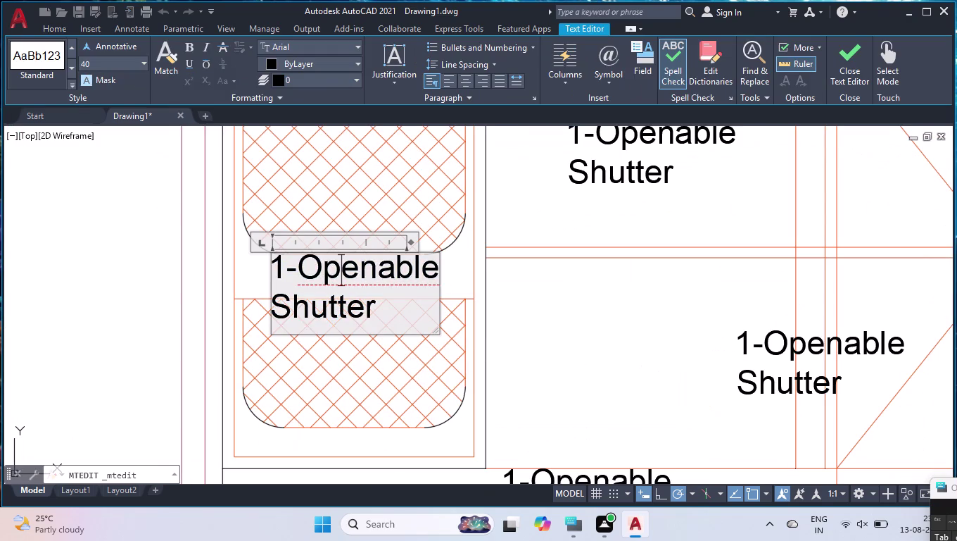
key(ctrl+a)
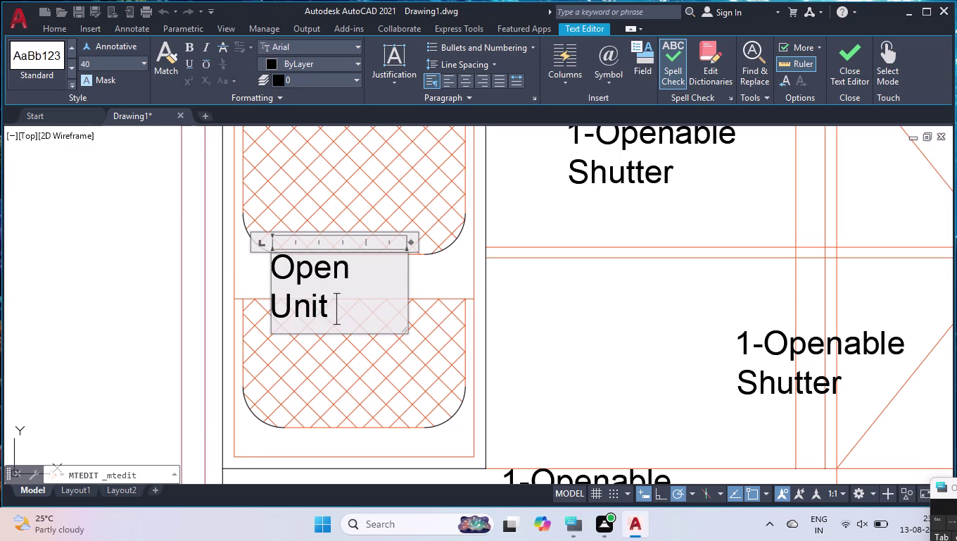
key(Return)
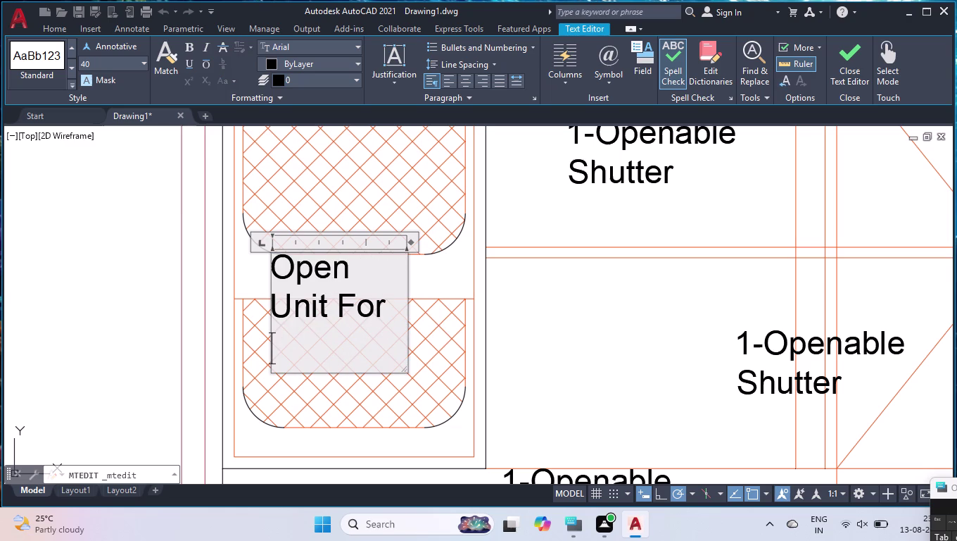
text(2-)
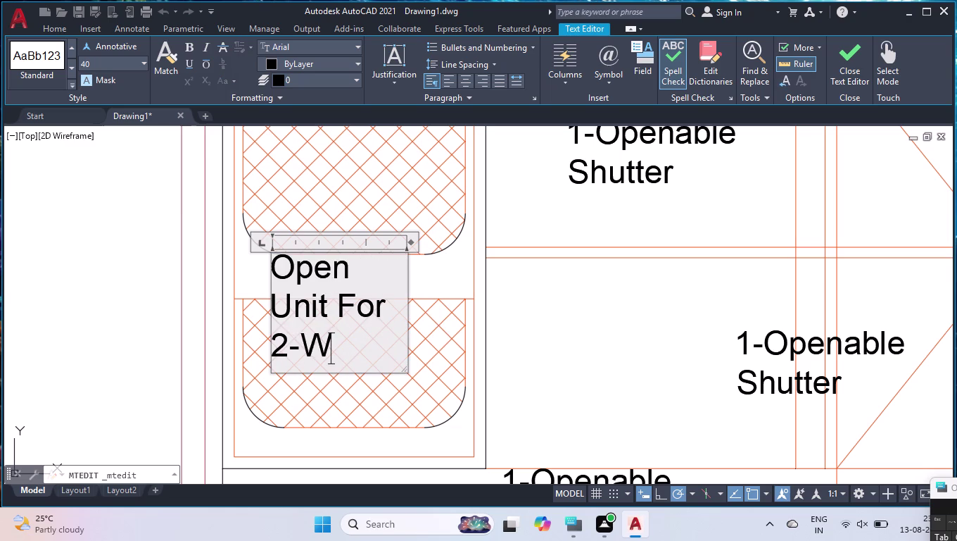
key(i)
text(cke)
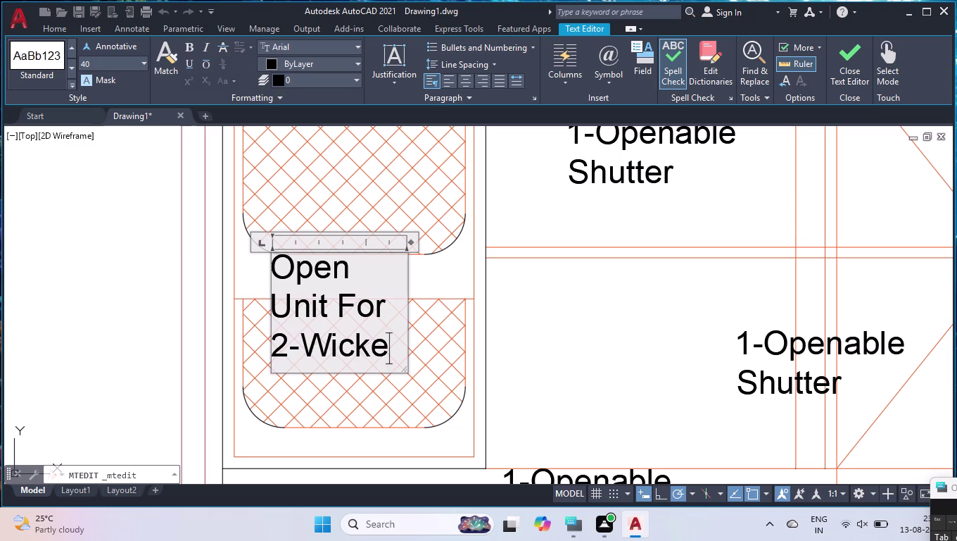
text(r)
text(a)
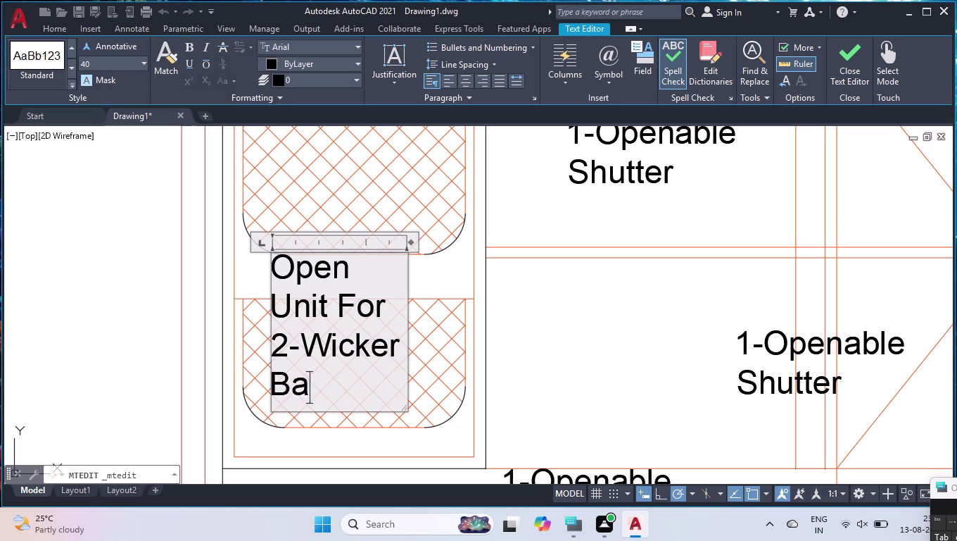
text(skets)
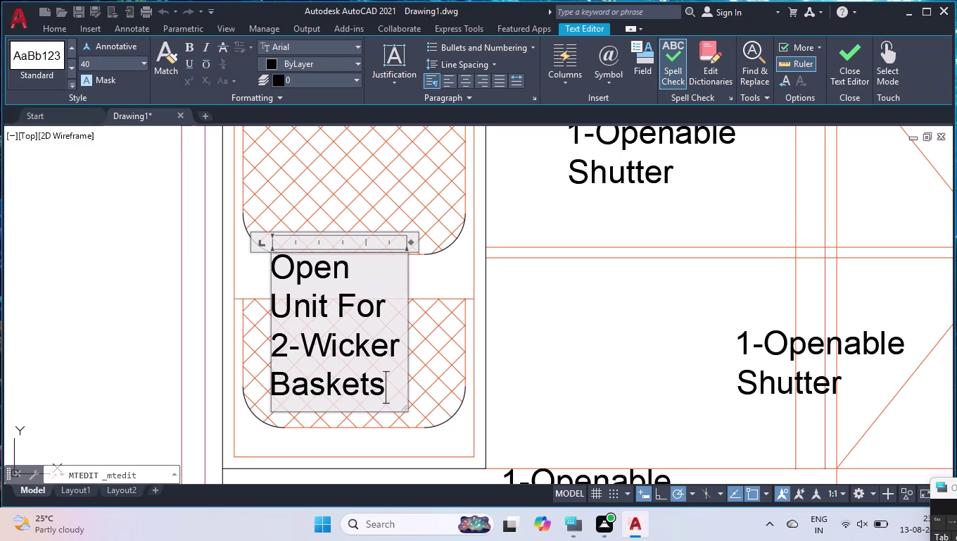
Widen the label to two lines and move it higher inside the open unit.
drag(412, 242, 501, 246)
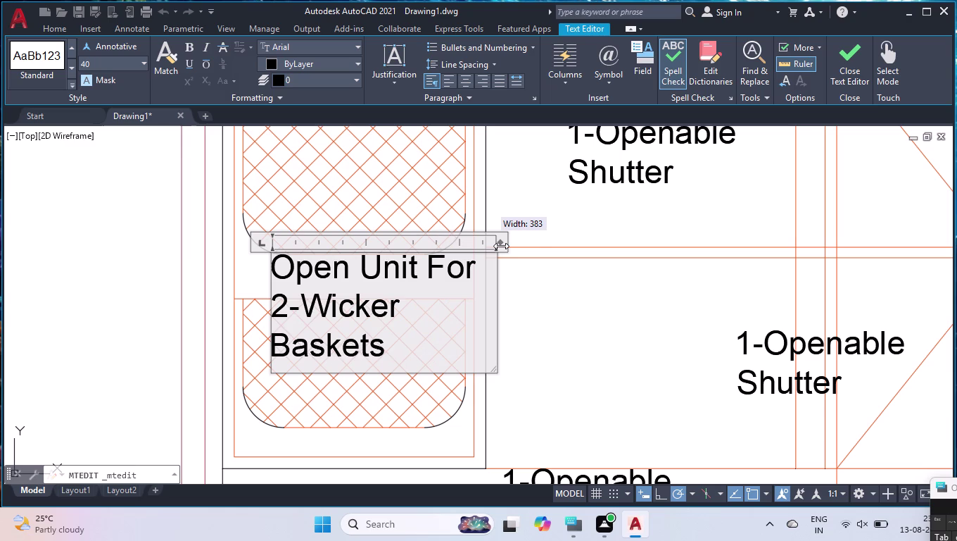
drag(501, 246, 529, 245)
click(575, 299)
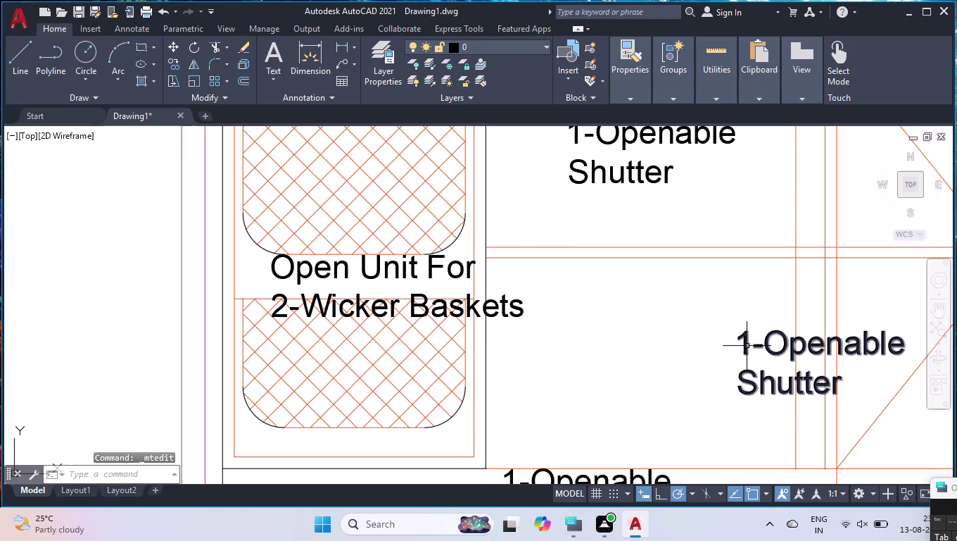
click(386, 264)
click(269, 252)
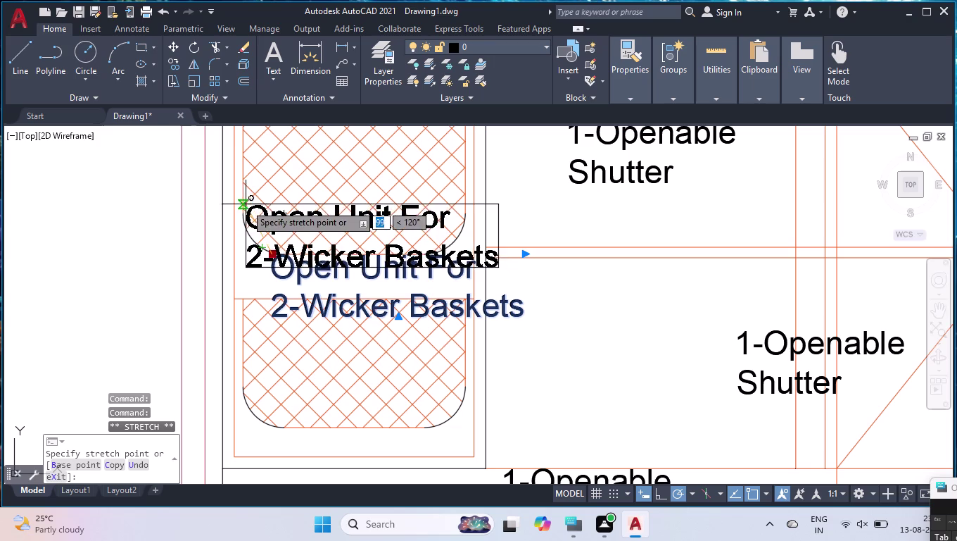
click(236, 234)
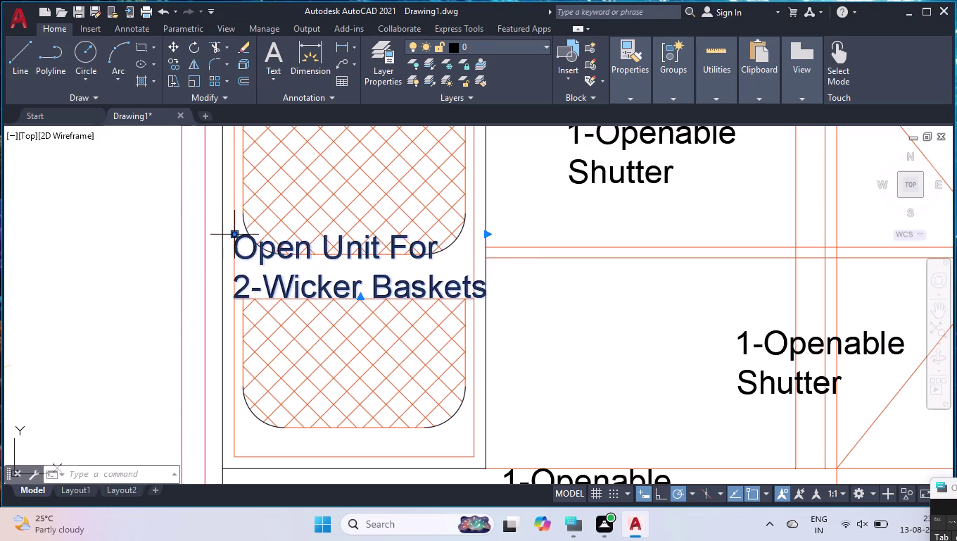
scroll(down, 3)
scroll(up, 3)
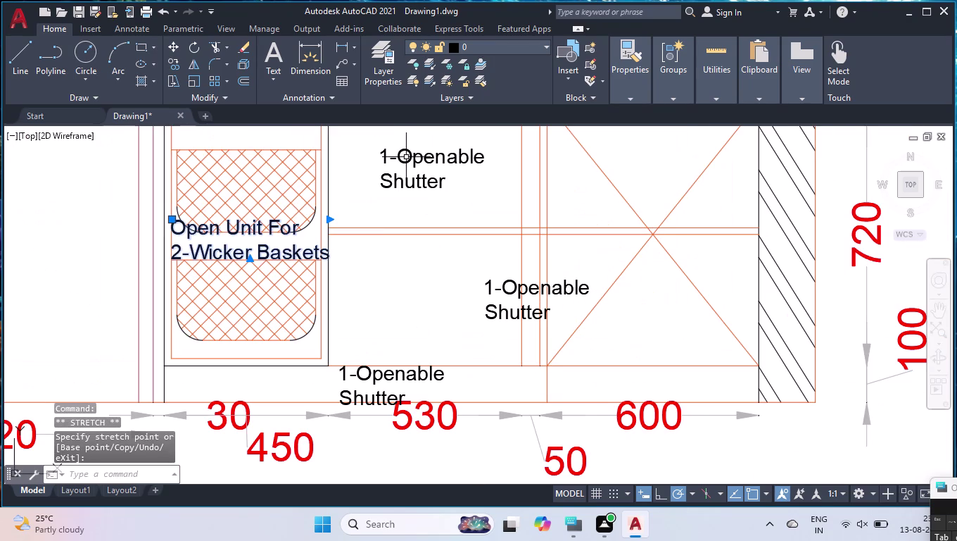
double_click(534, 289)
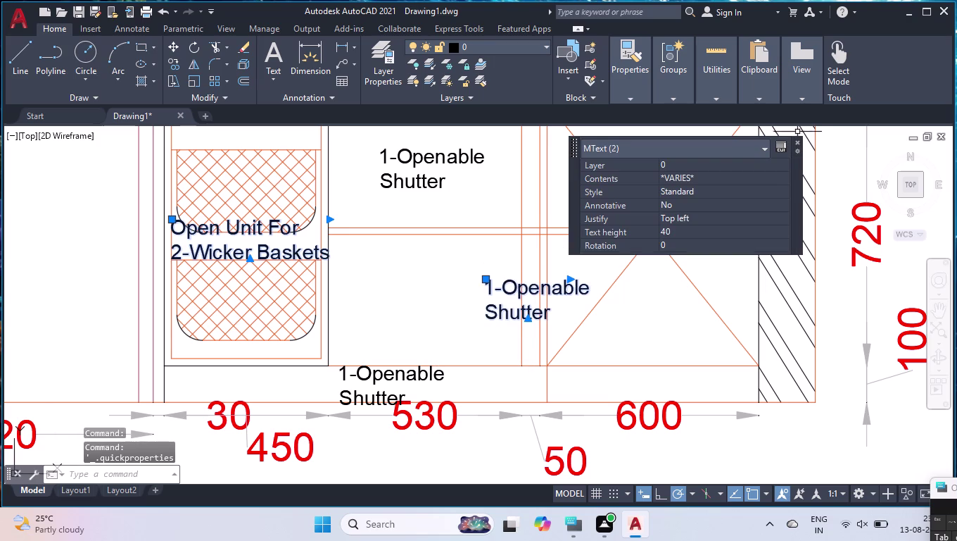
Replace the middle shutter label with 'Blind Corner Unit', widened onto a single line.
click(800, 143)
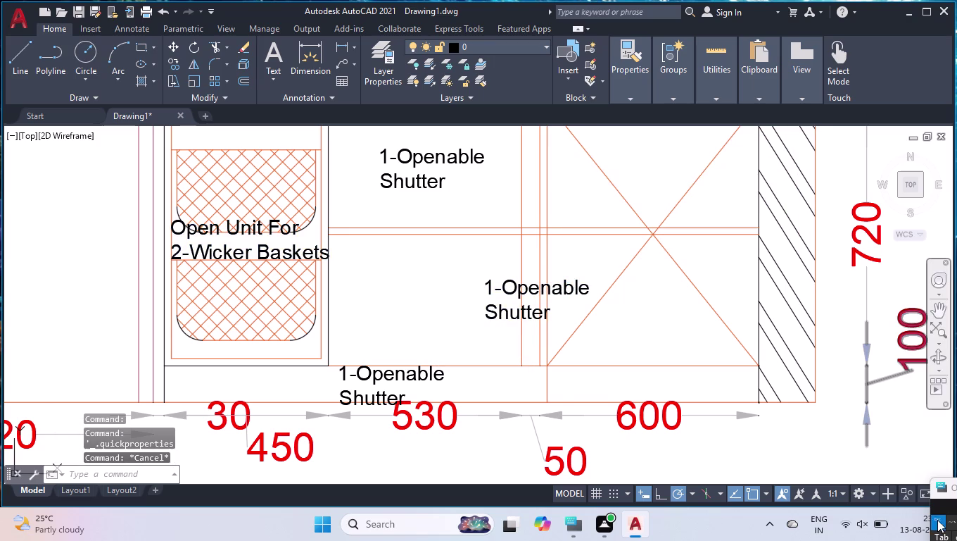
double_click(525, 291)
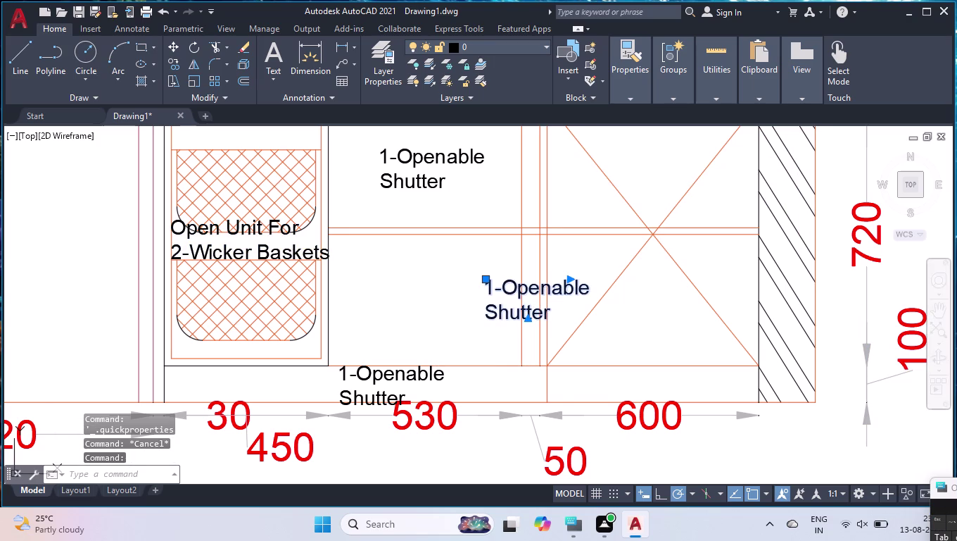
key(ctrl+a)
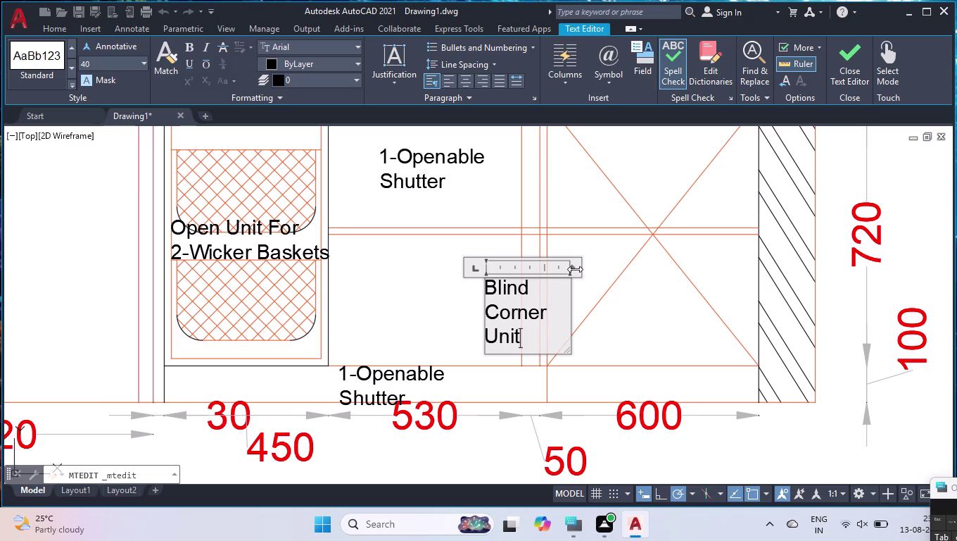
drag(575, 266, 662, 265)
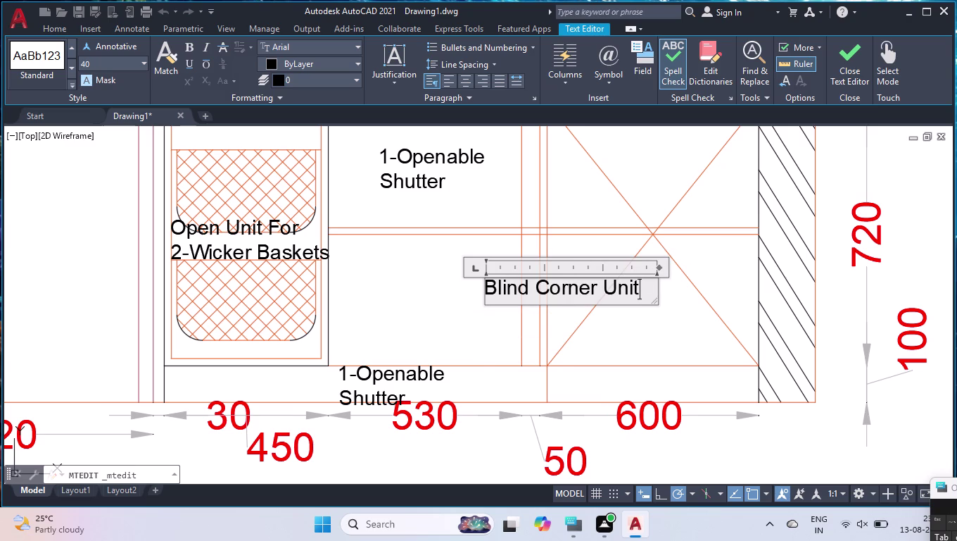
scroll(down, 3)
click(498, 347)
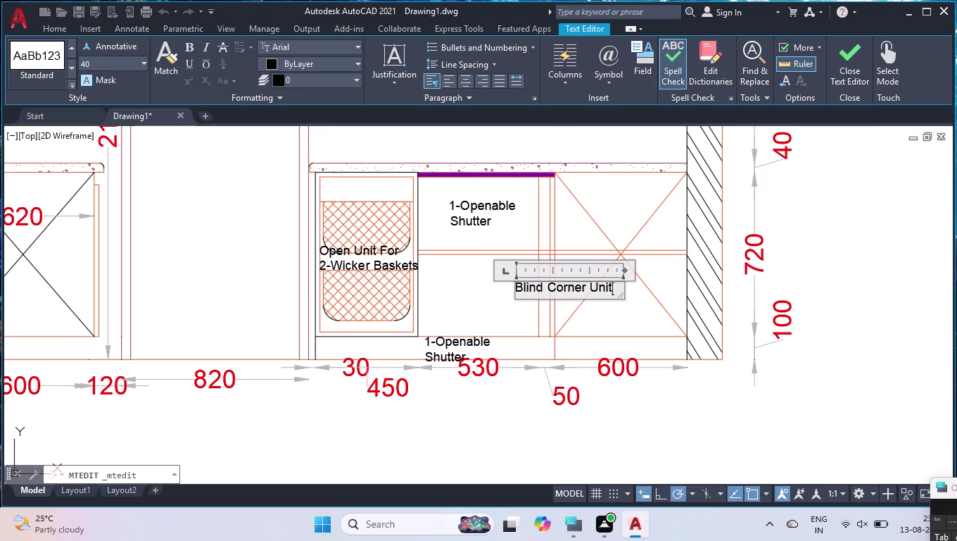
double_click(472, 343)
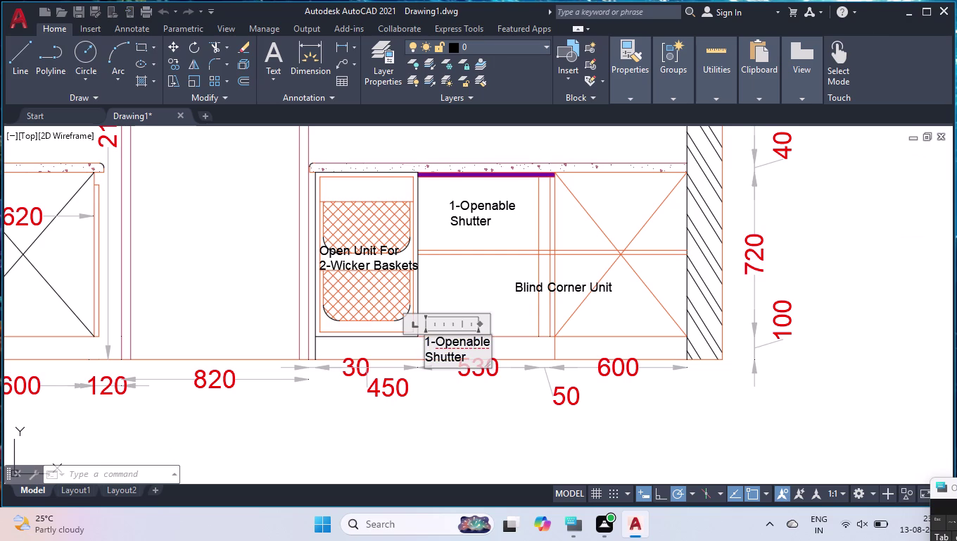
Retype the bottom label as 'PVC Skirting' and widen it onto one line.
key(ctrl+a)
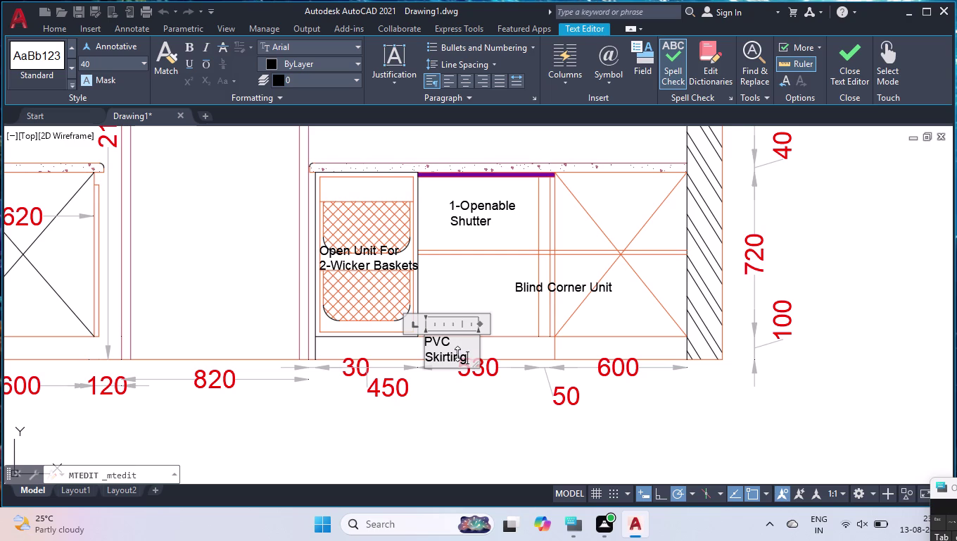
drag(480, 324, 509, 323)
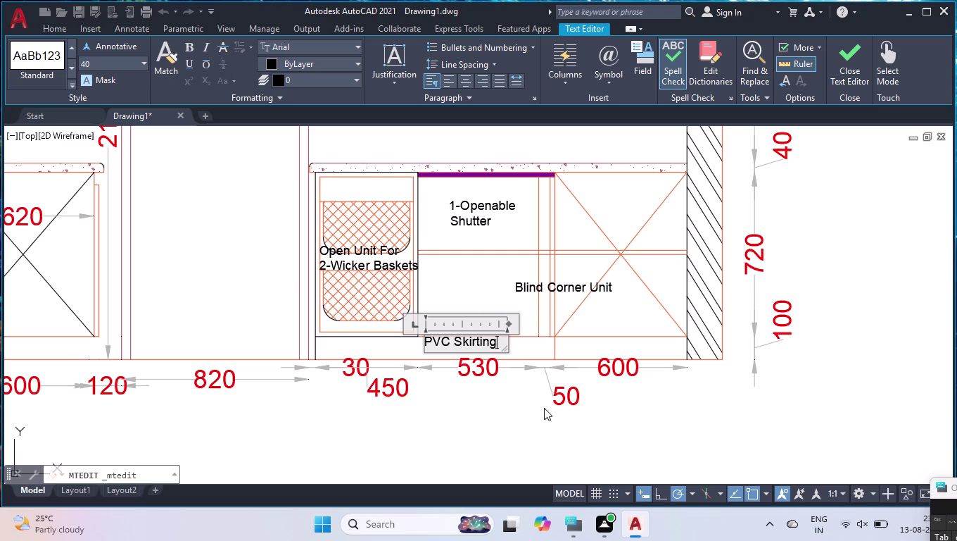
click(544, 407)
Move the PVC Skirting label down into the skirting strip.
scroll(up, 3)
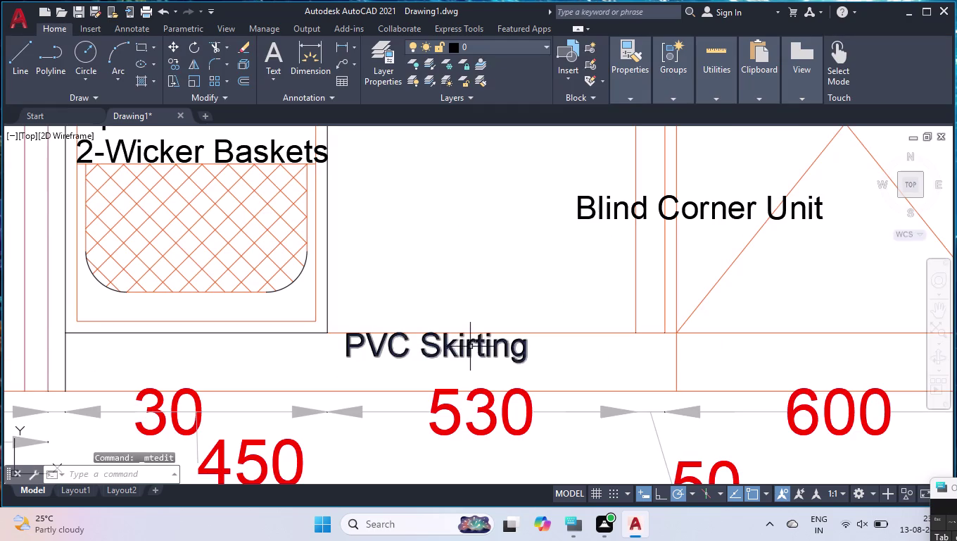
click(469, 343)
click(349, 335)
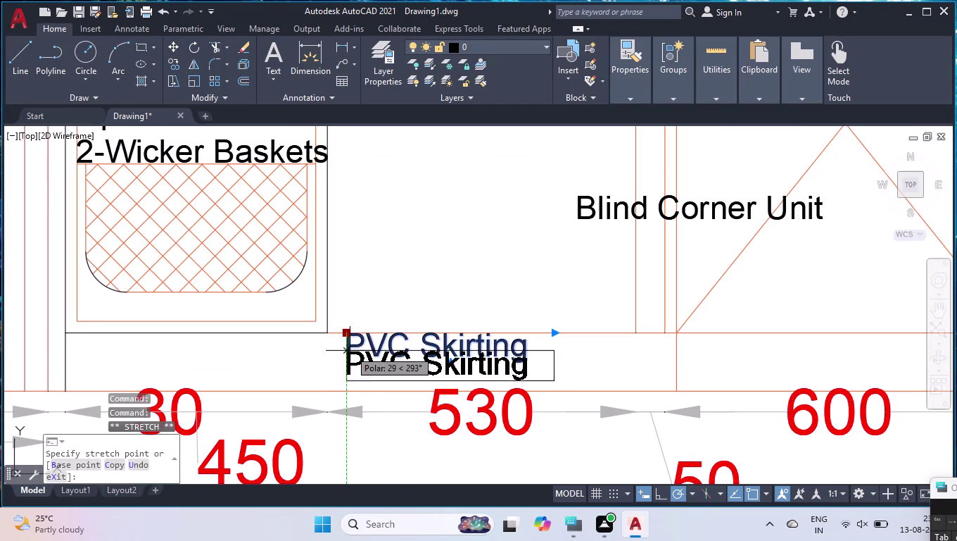
click(343, 353)
scroll(down, 3)
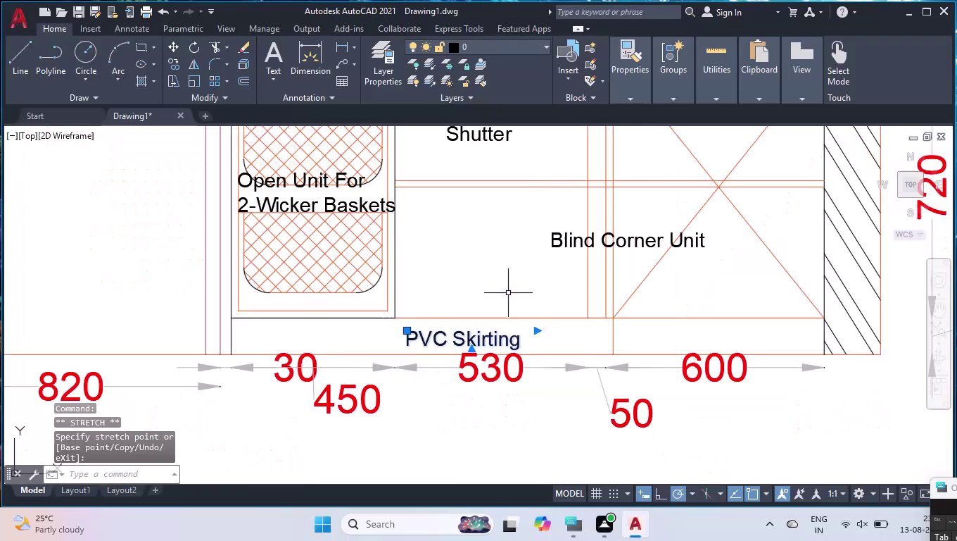
scroll(down, 3)
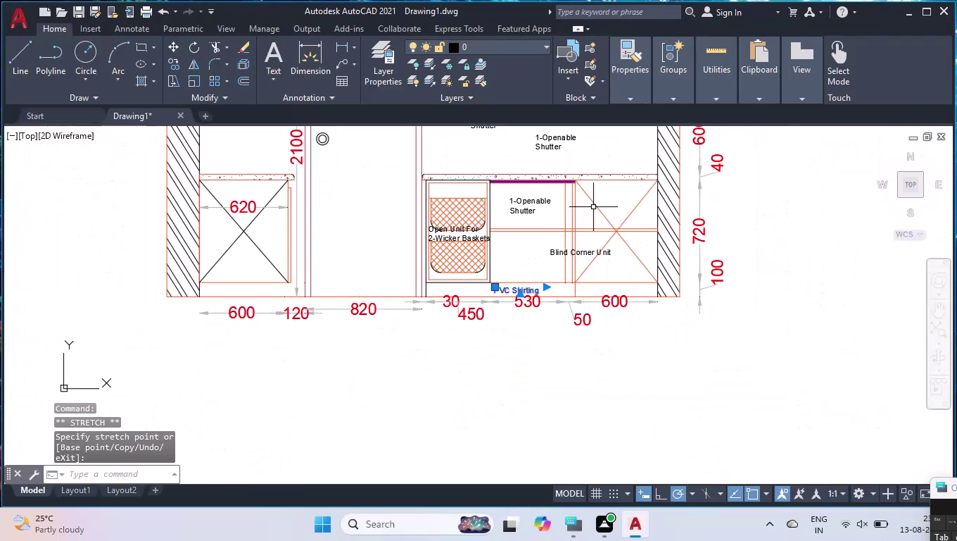
scroll(up, 3)
scroll(up, 3)
click(585, 269)
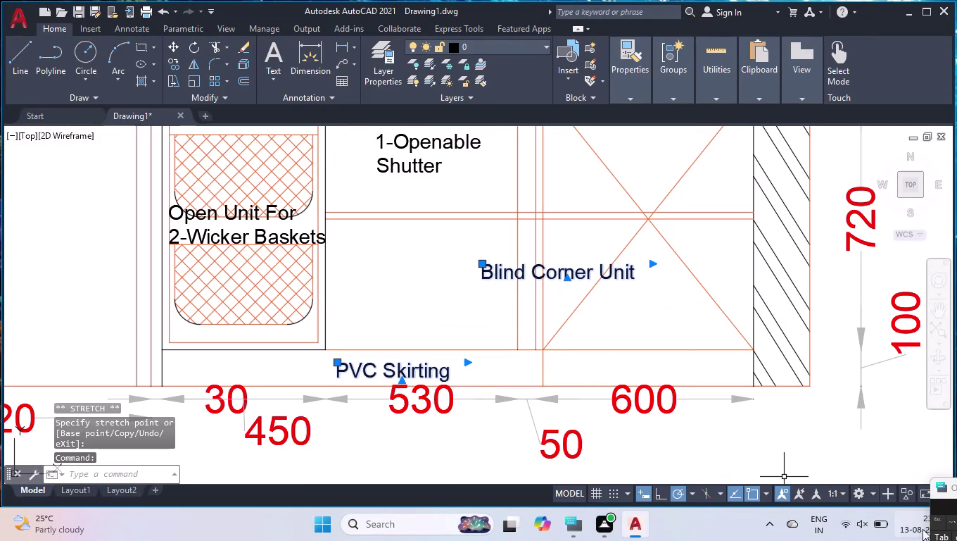
Copy the Blind Corner Unit label up into the upper compartment with CO.
text(co)
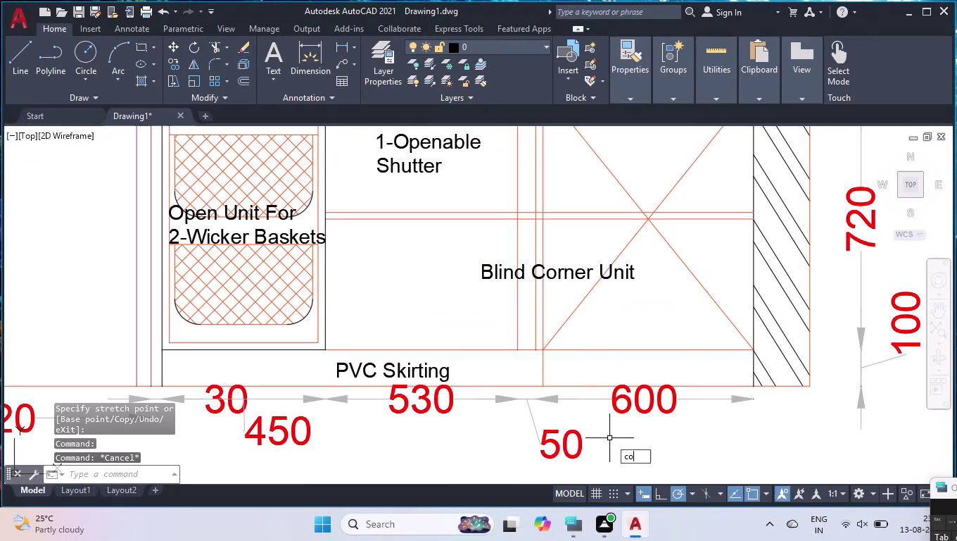
key(Return)
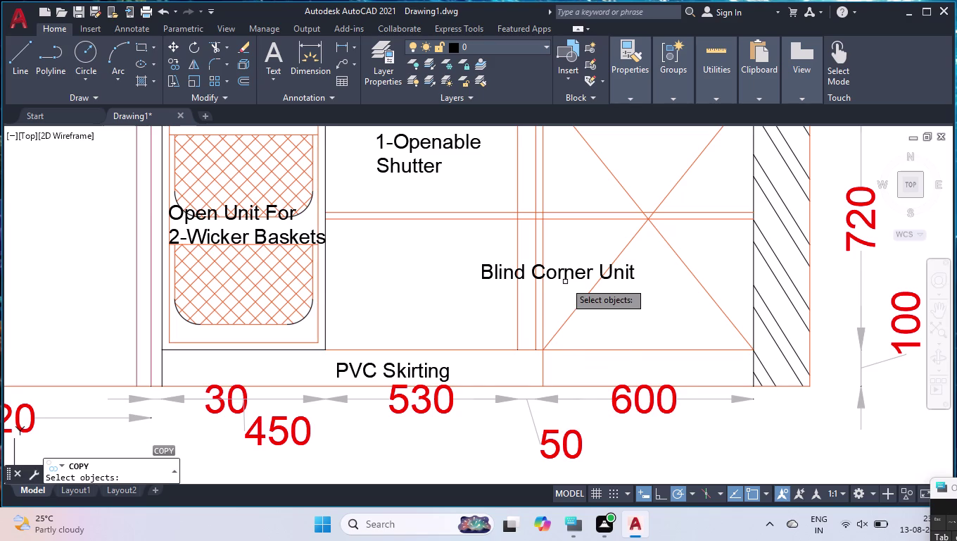
click(566, 277)
key(Return)
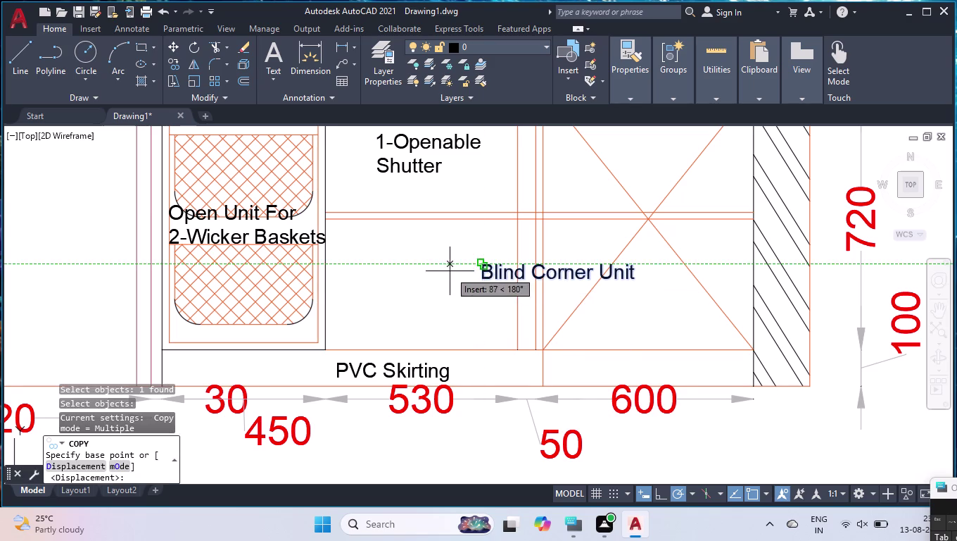
click(485, 278)
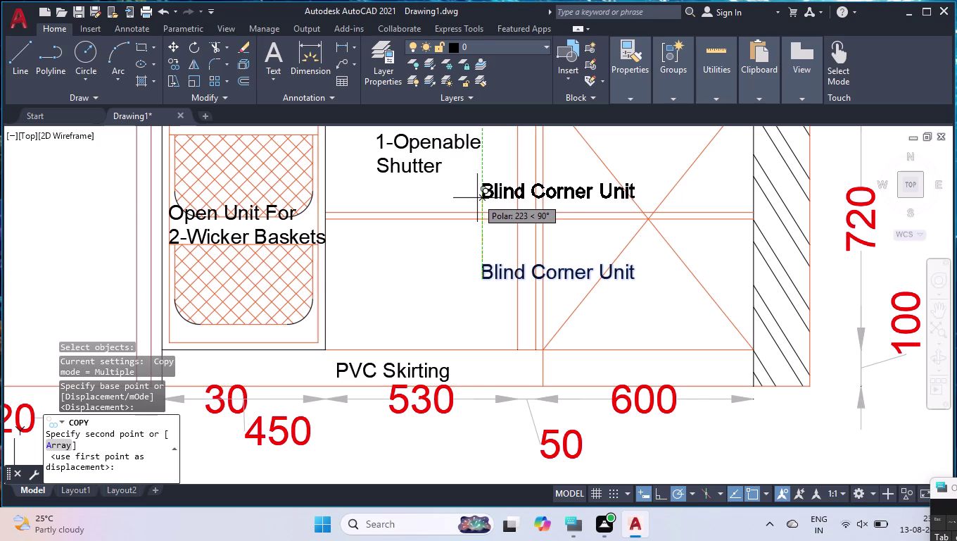
click(477, 198)
key(Return)
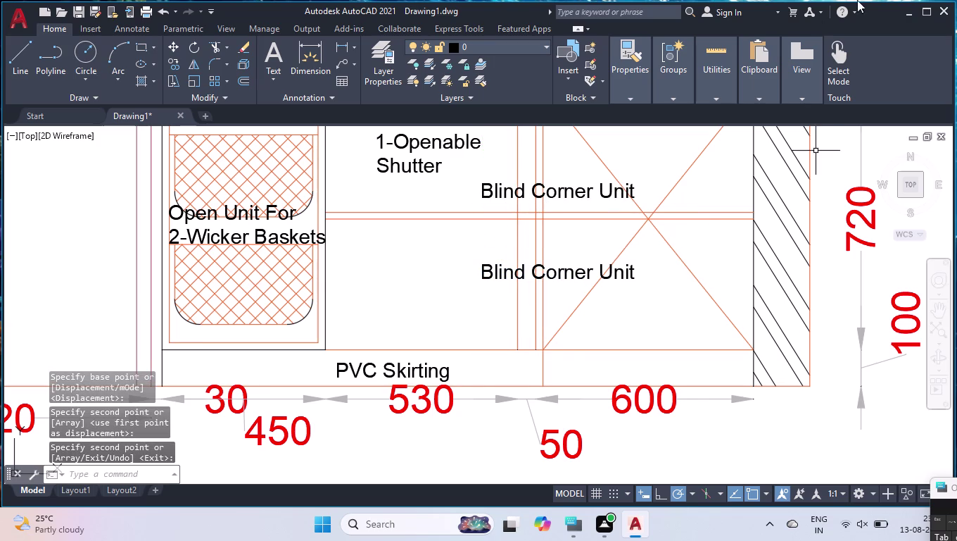
Rename the copied label to '1-Fix Shelf'.
double_click(546, 195)
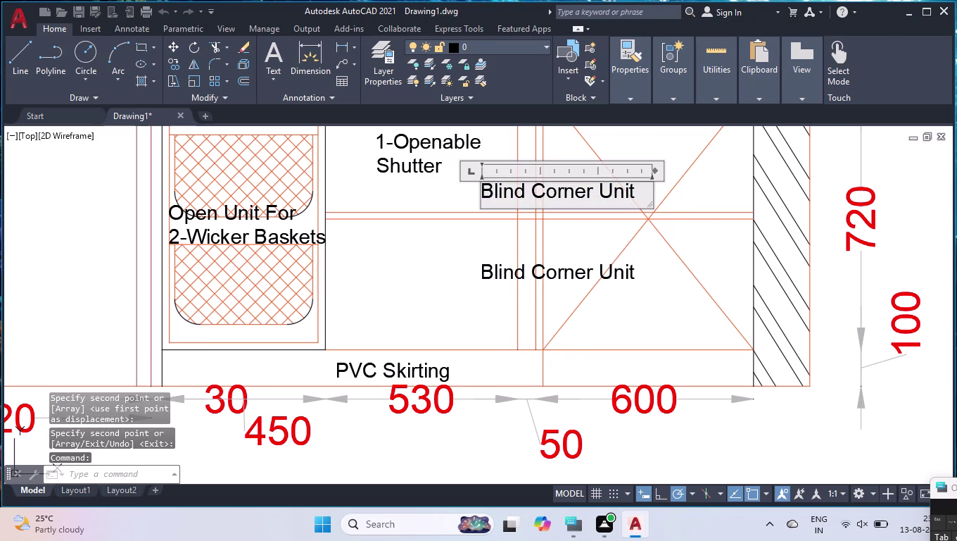
key(ctrl+a)
text(1-)
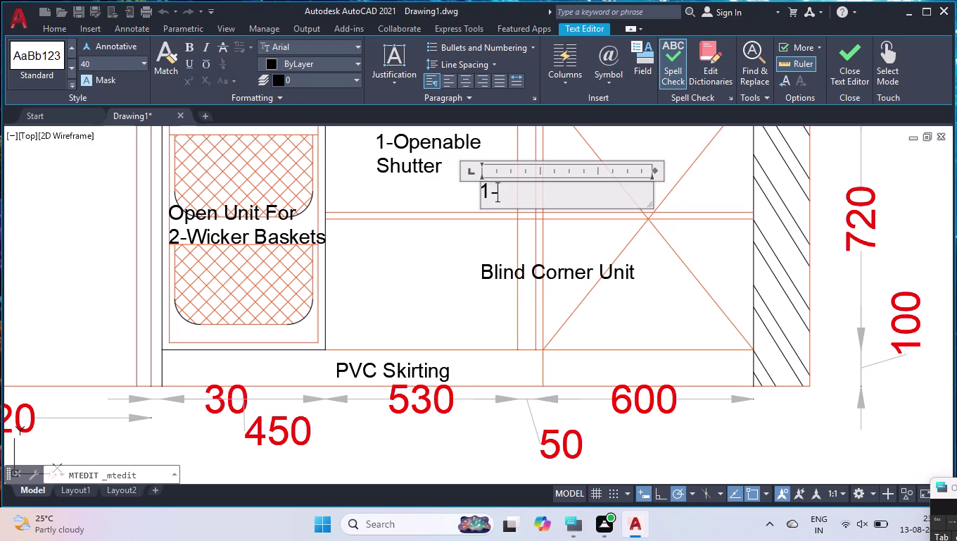
key(BackSpace)
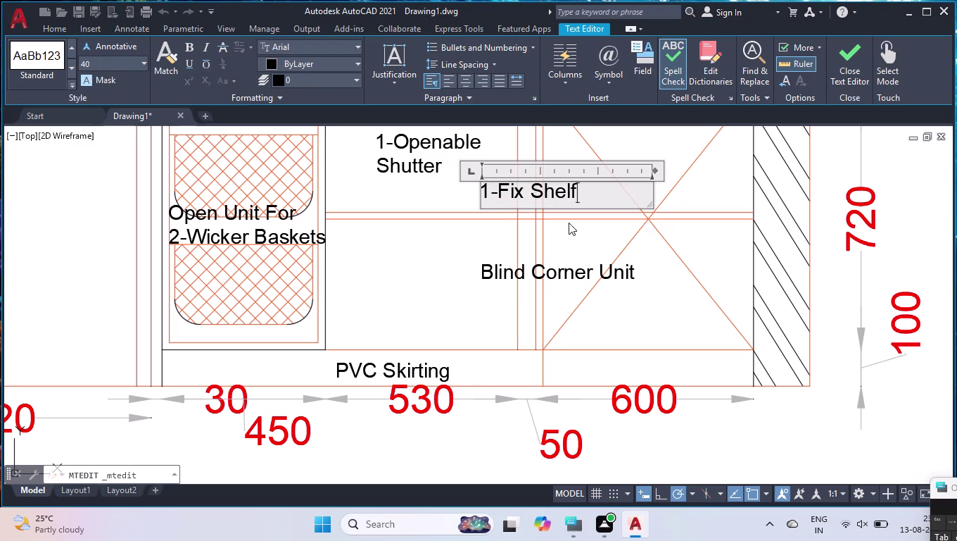
click(647, 279)
scroll(down, 3)
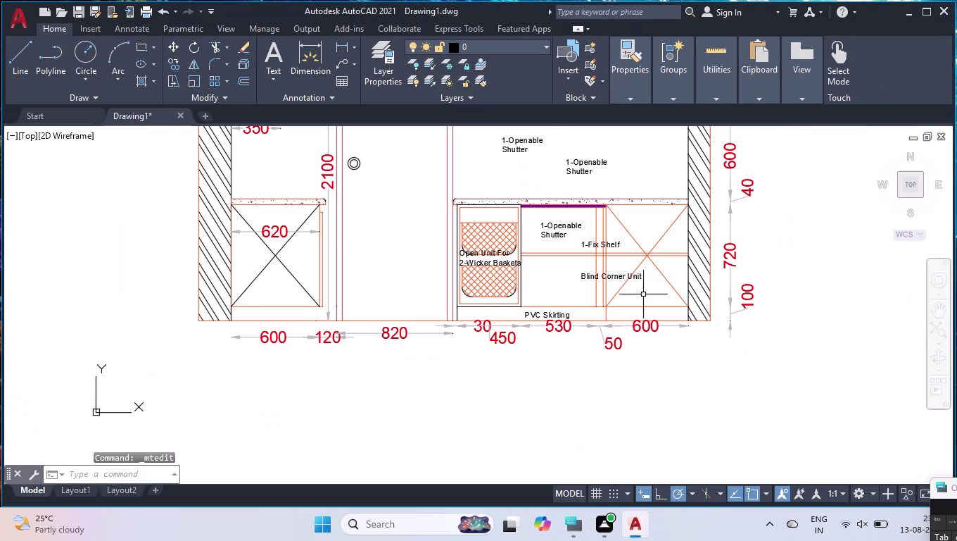
Window-select the two short orange vertical lines beside the top-left wall cabinet.
scroll(down, 3)
scroll(down, 3)
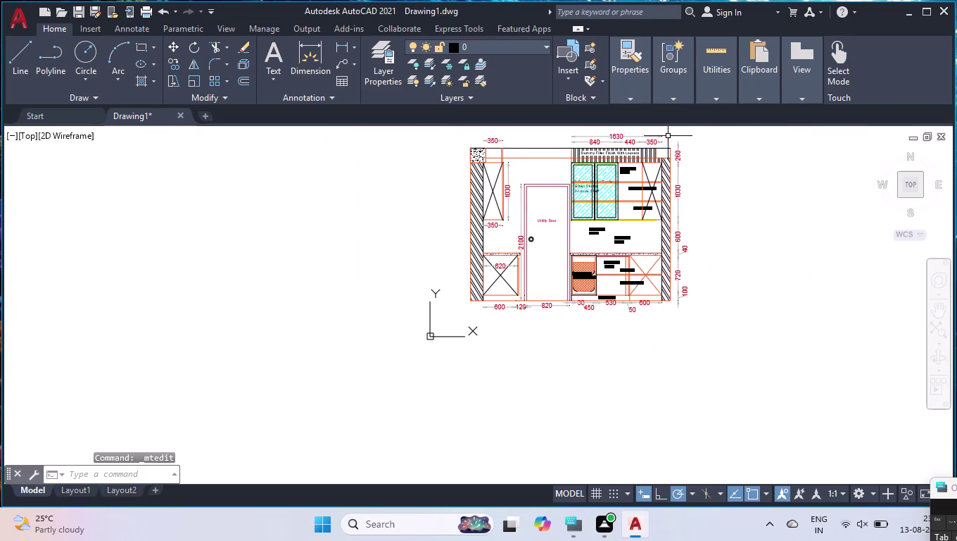
scroll(up, 3)
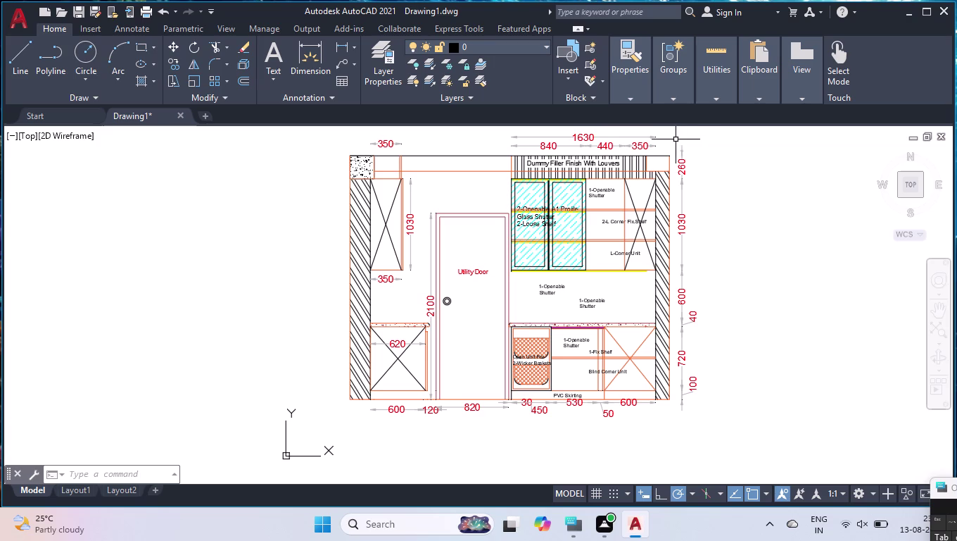
scroll(up, 3)
scroll(up, 3)
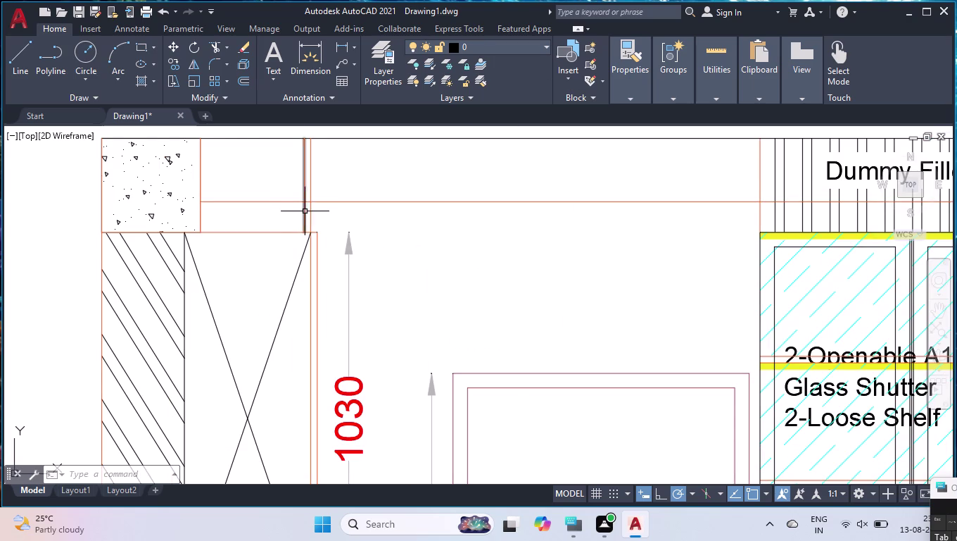
click(314, 210)
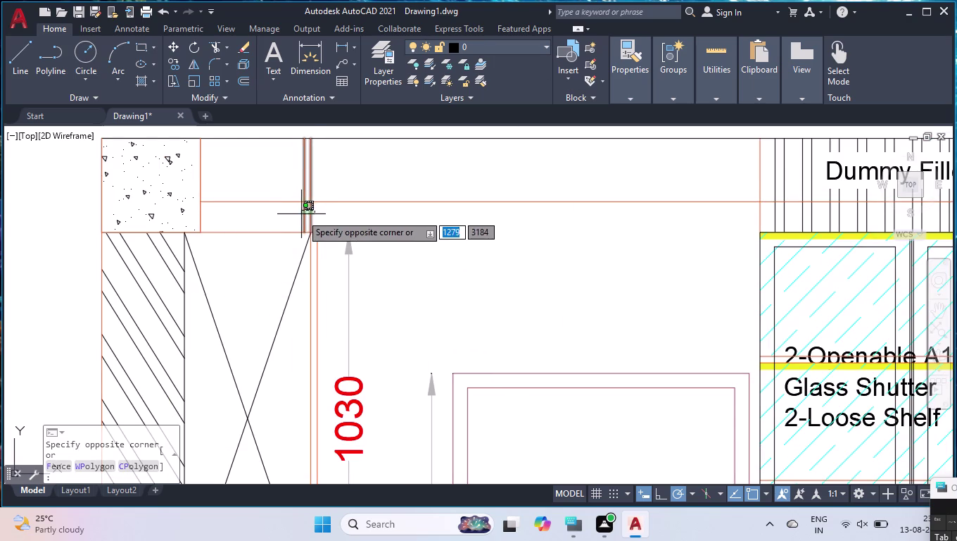
click(301, 214)
Recolour the two selected lines to black (0,0,0) in Properties.
key(ctrl+1)
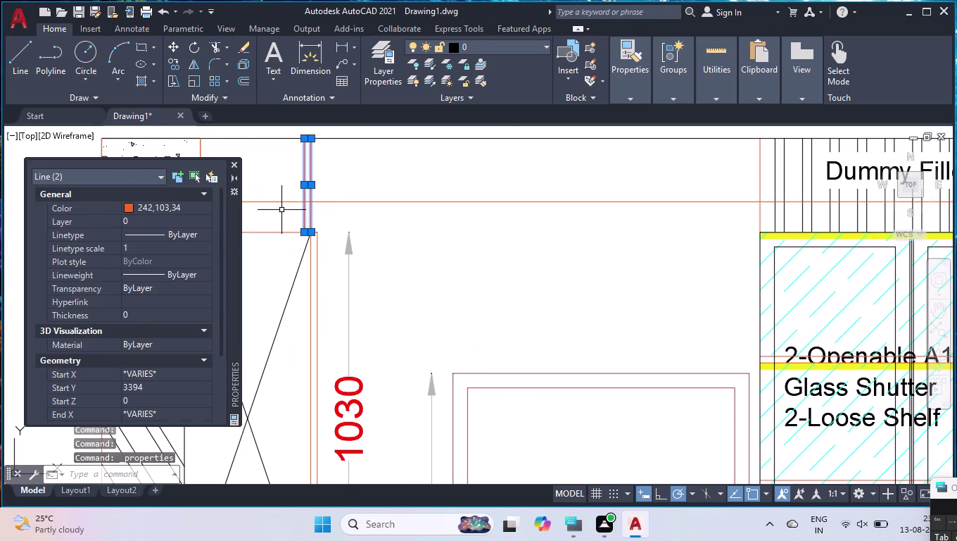
click(190, 201)
click(191, 202)
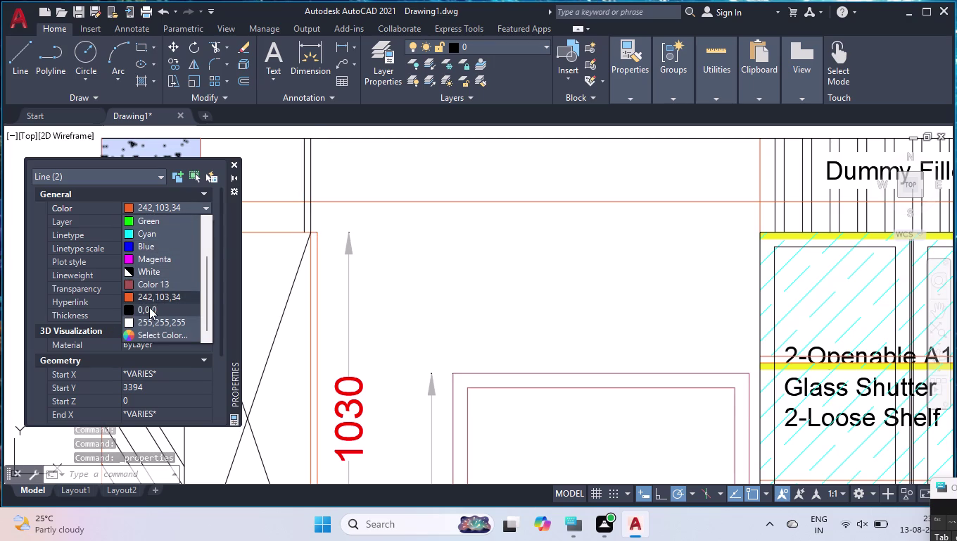
click(149, 307)
click(231, 162)
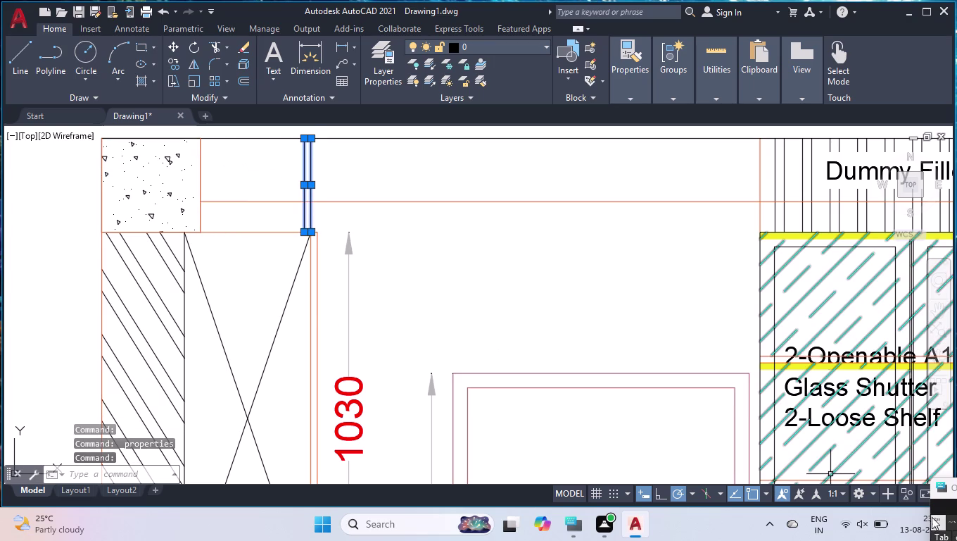
scroll(down, 3)
scroll(down, 3)
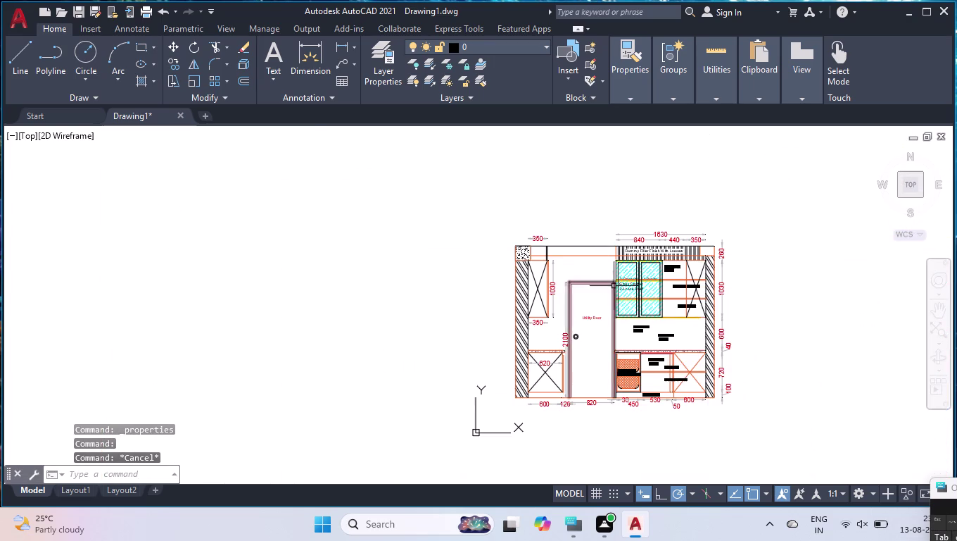
scroll(down, 3)
scroll(up, 3)
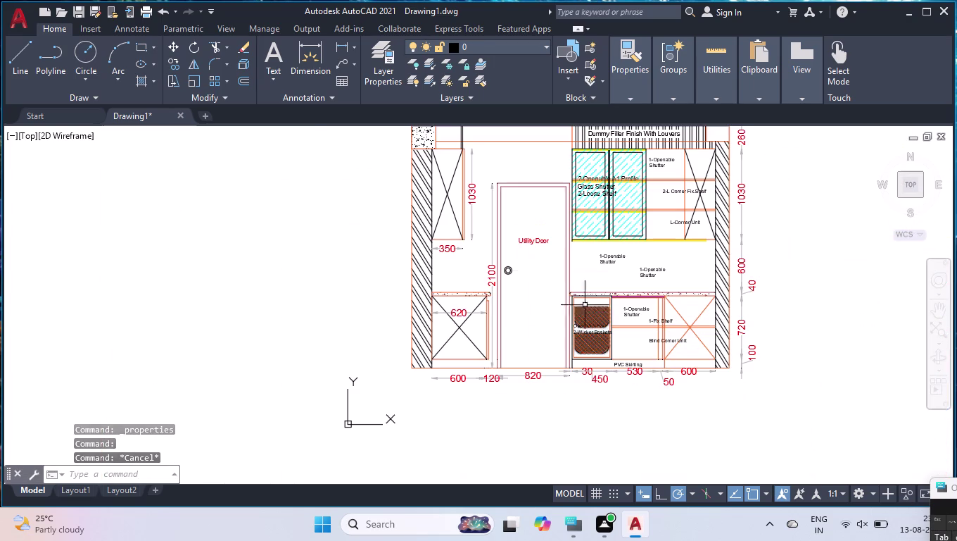
click(262, 50)
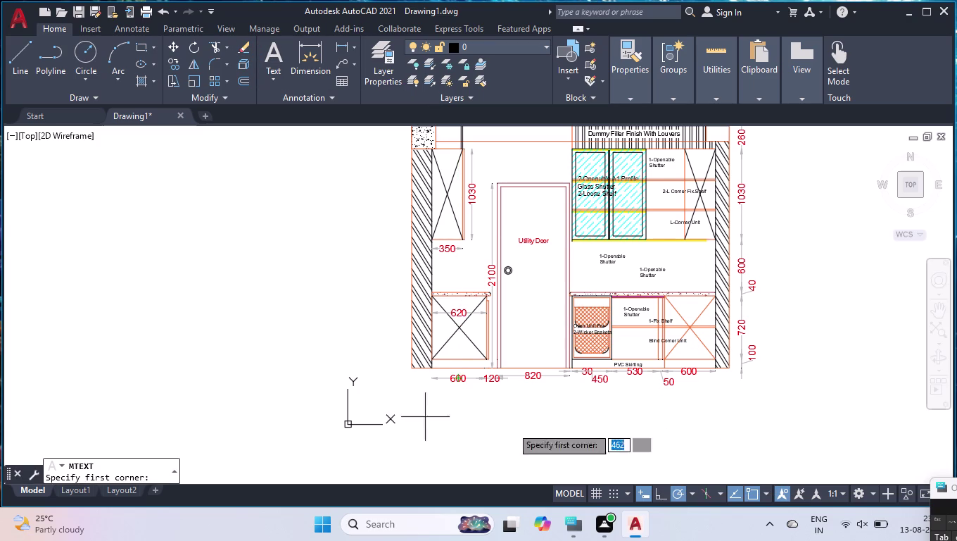
Place the 'Kitchen Elevation At-B' title as multiline text below the elevation.
click(456, 402)
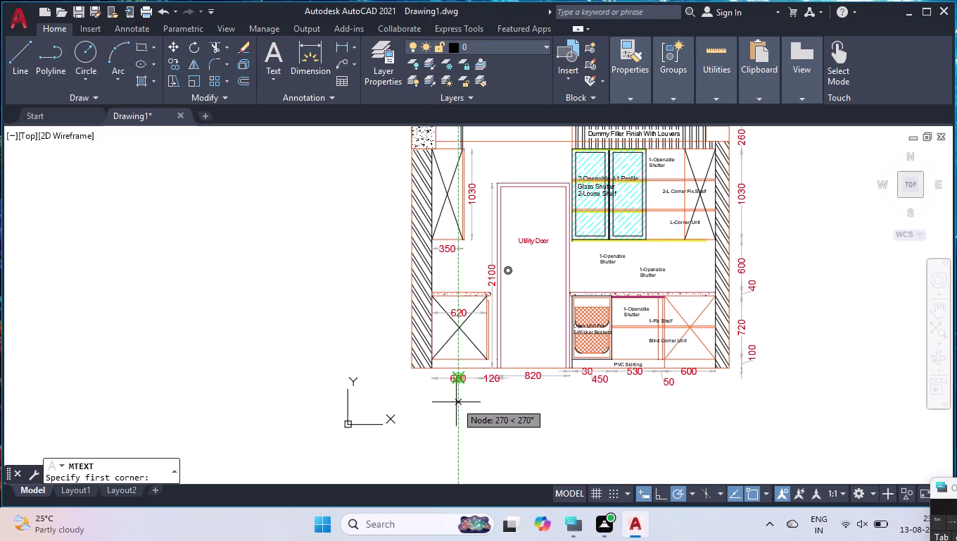
click(736, 445)
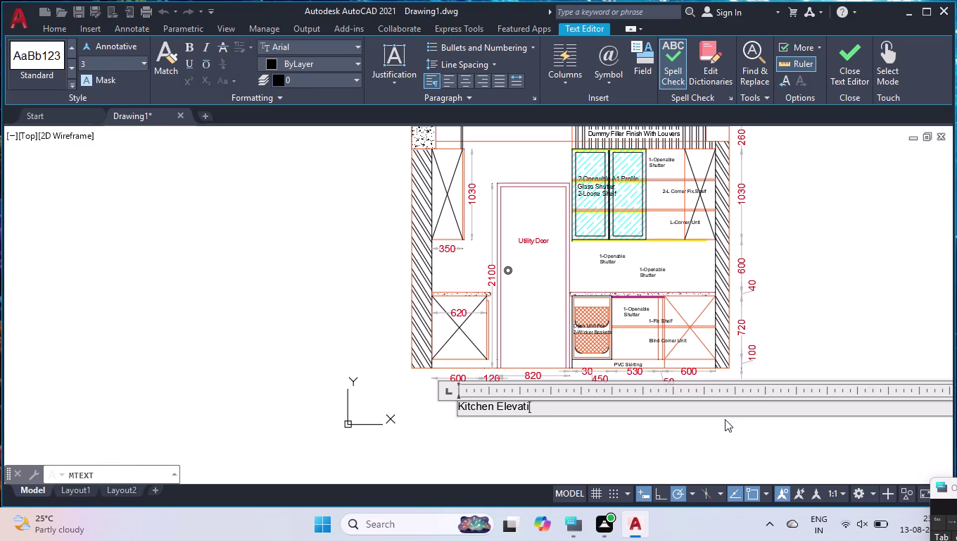
key(a)
key(t)
key(b)
click(735, 436)
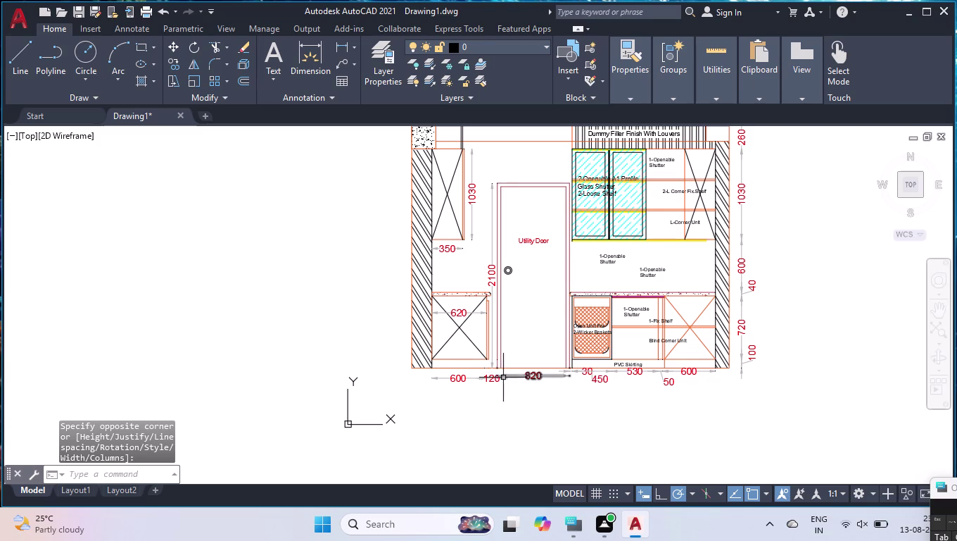
Select the tiny title and set its text height to 100 in Properties.
scroll(up, 3)
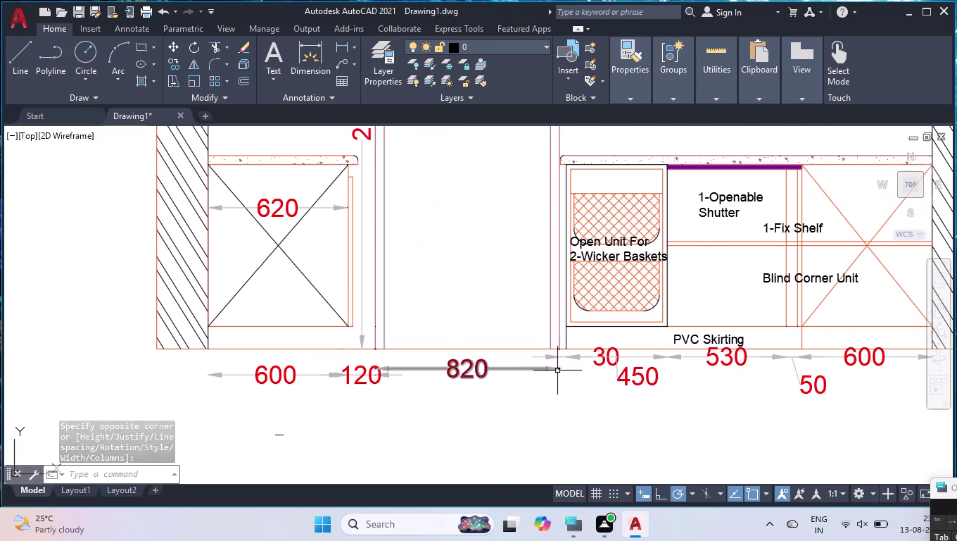
scroll(down, 3)
click(382, 411)
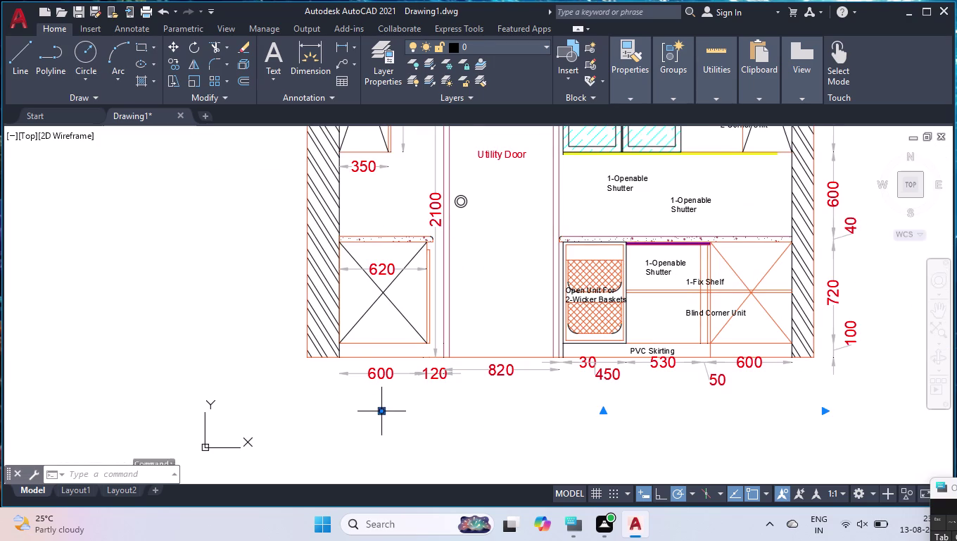
key(ctrl+1)
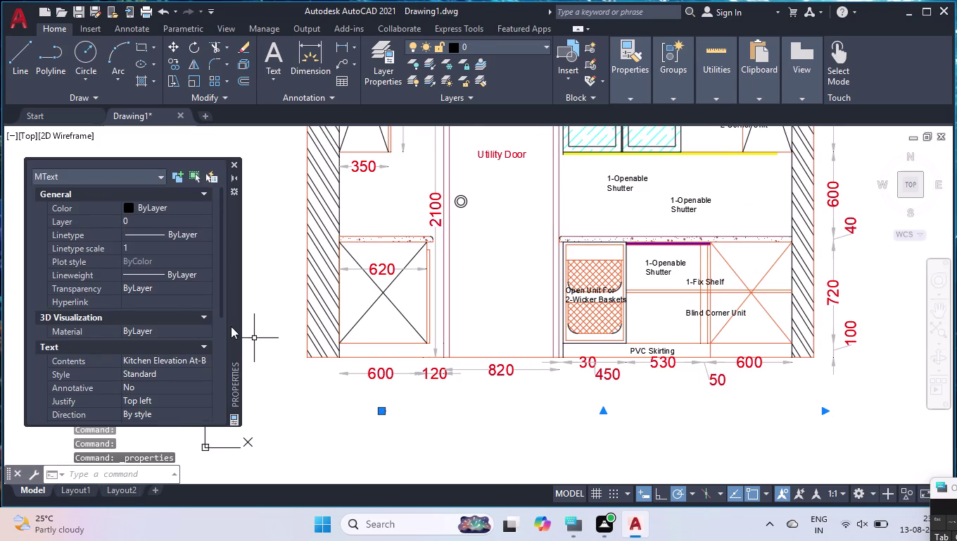
scroll(down, 3)
click(148, 334)
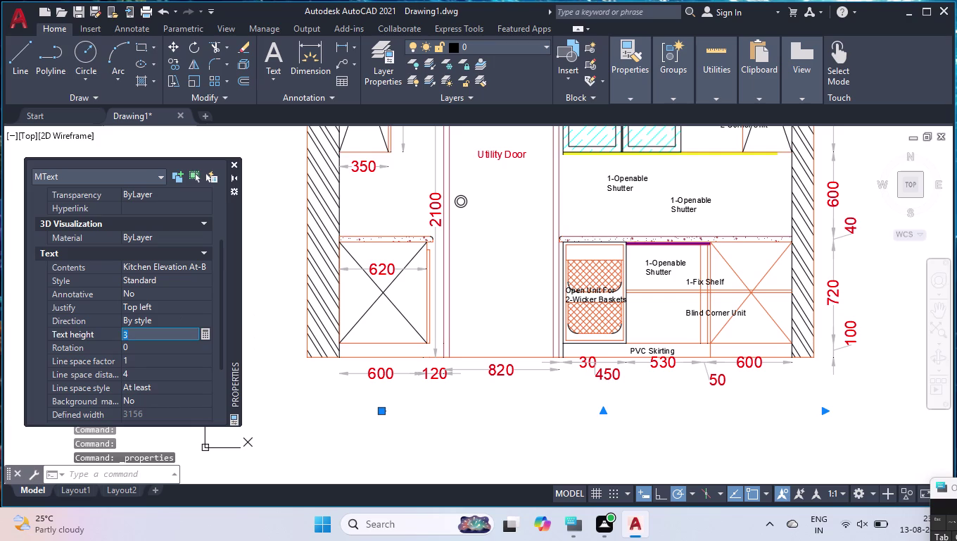
text(100)
key(Return)
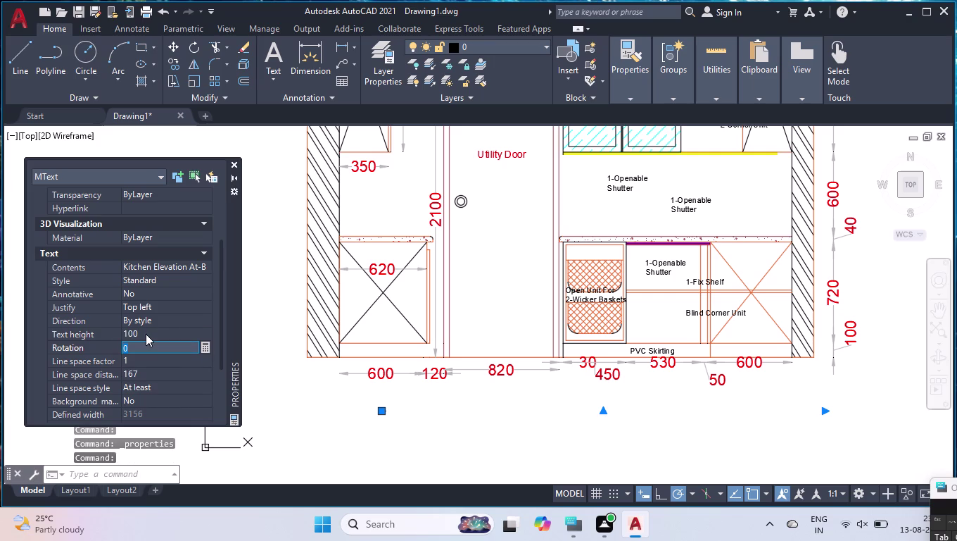
Increase the title's text height to 130, then to 150.
click(160, 332)
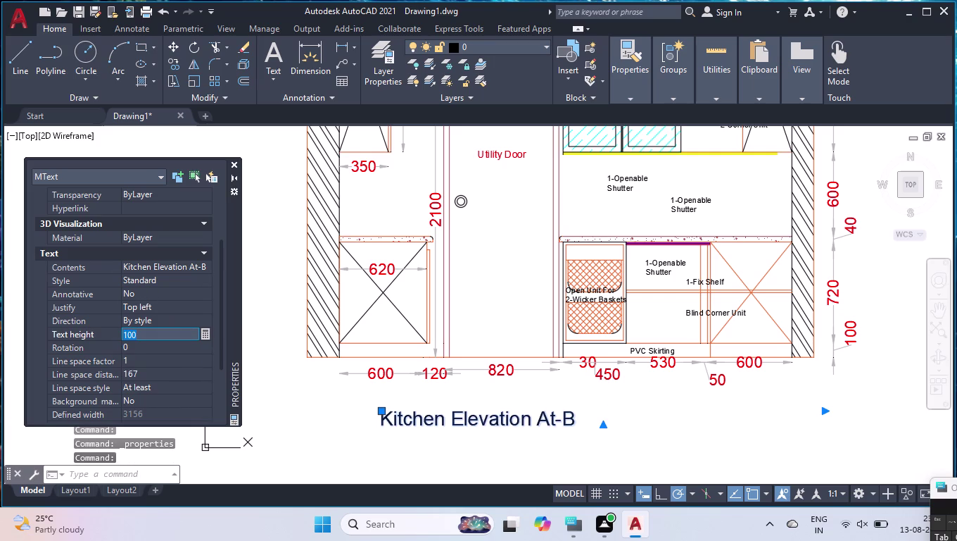
key(1)
text(30)
key(Return)
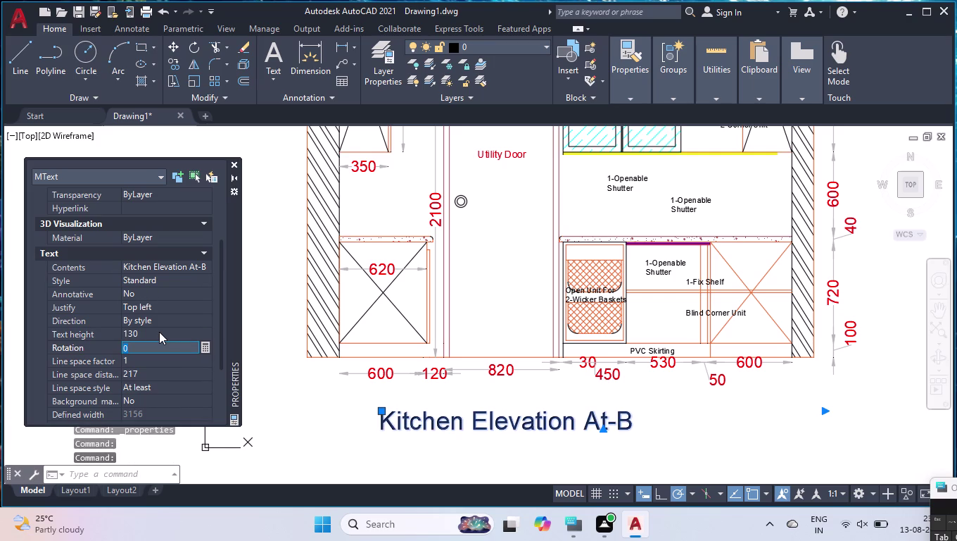
click(128, 333)
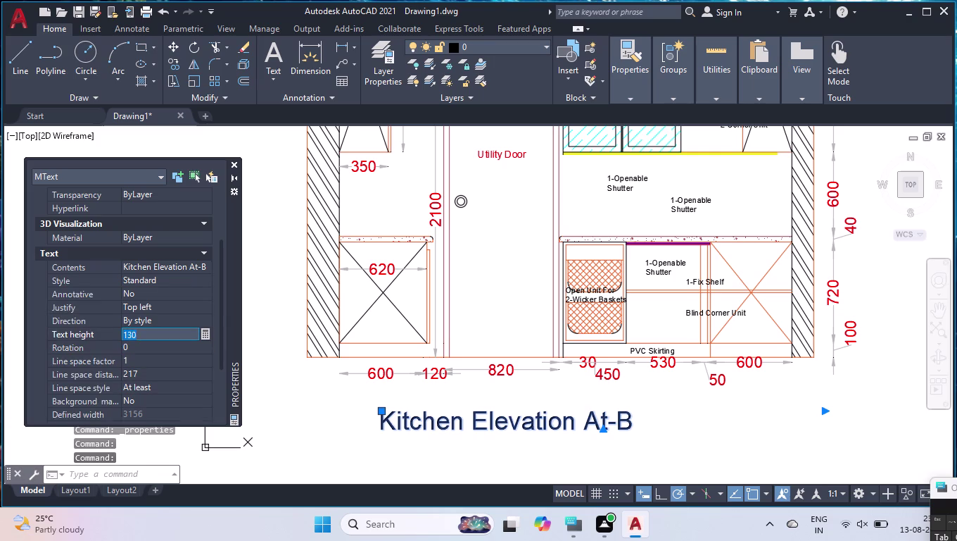
text(150)
key(Return)
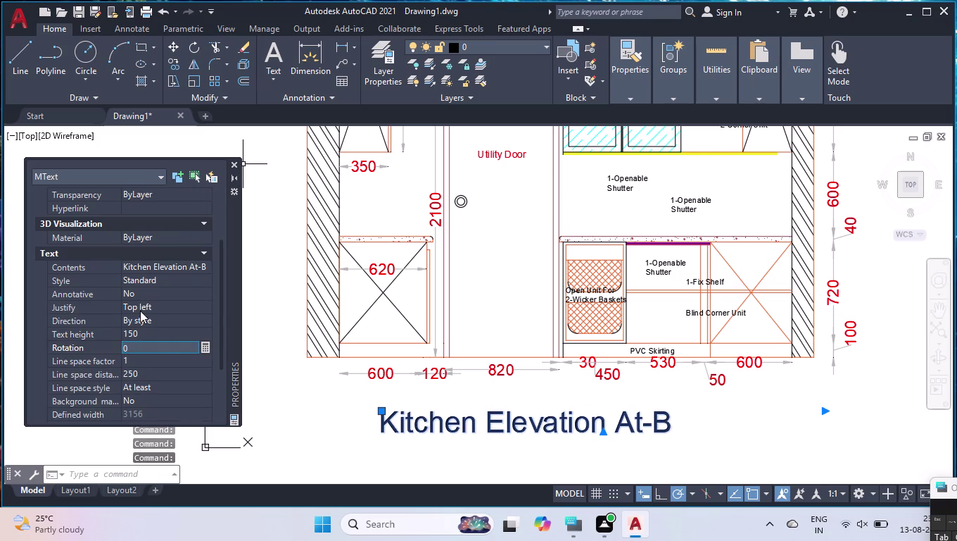
Make the title red, close Properties, and reopen the title for editing.
scroll(up, 3)
scroll(up, 3)
double_click(201, 208)
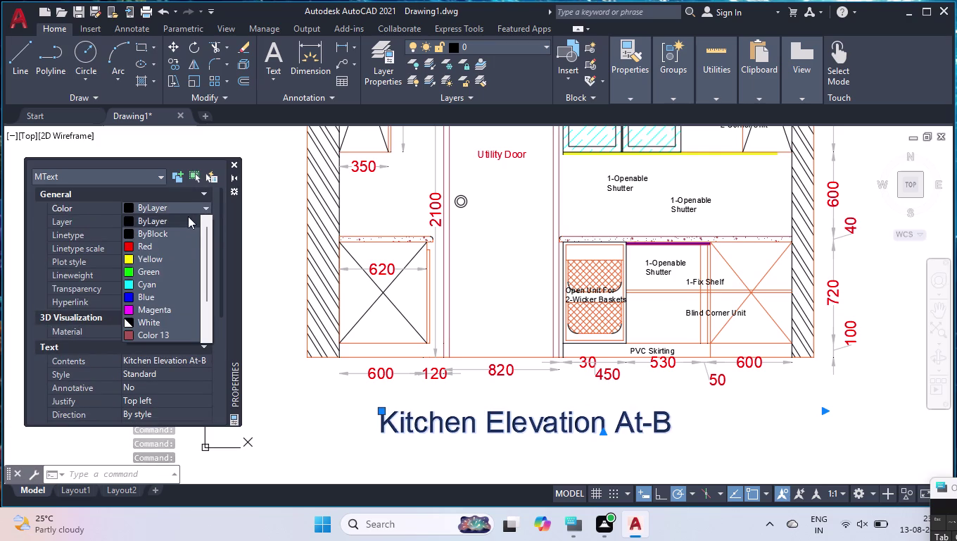
click(145, 242)
click(233, 164)
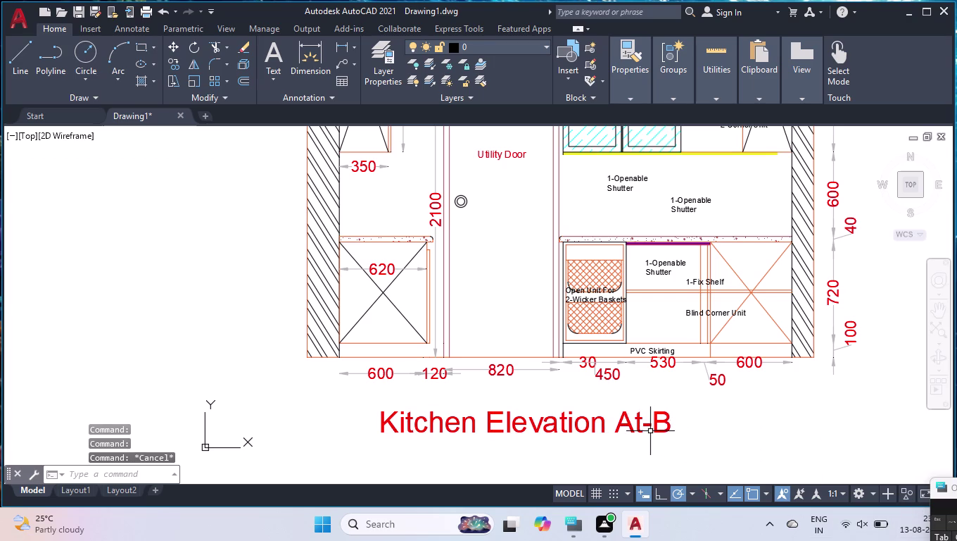
double_click(641, 425)
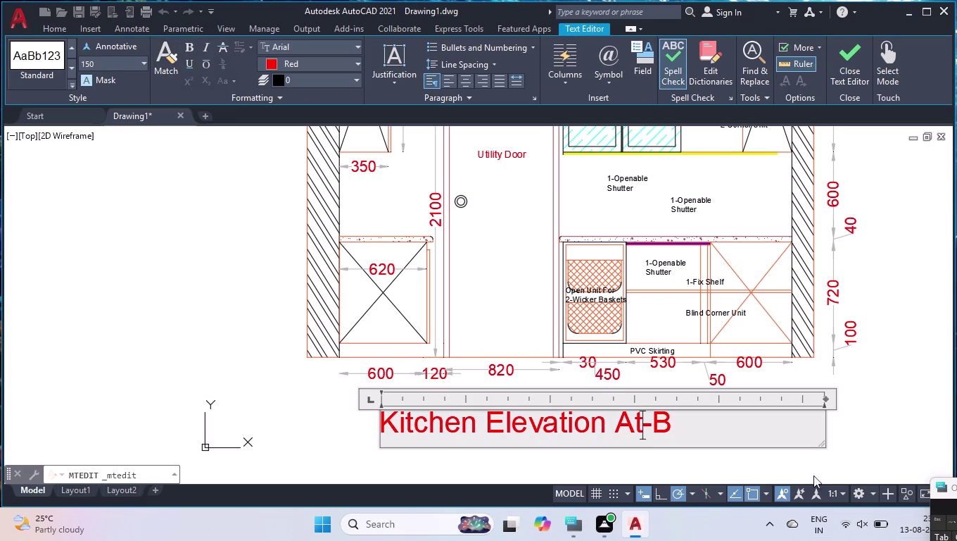
Select all the 'Kitchen Elevation At-B' text, underline it, and close the editor.
drag(685, 427, 383, 424)
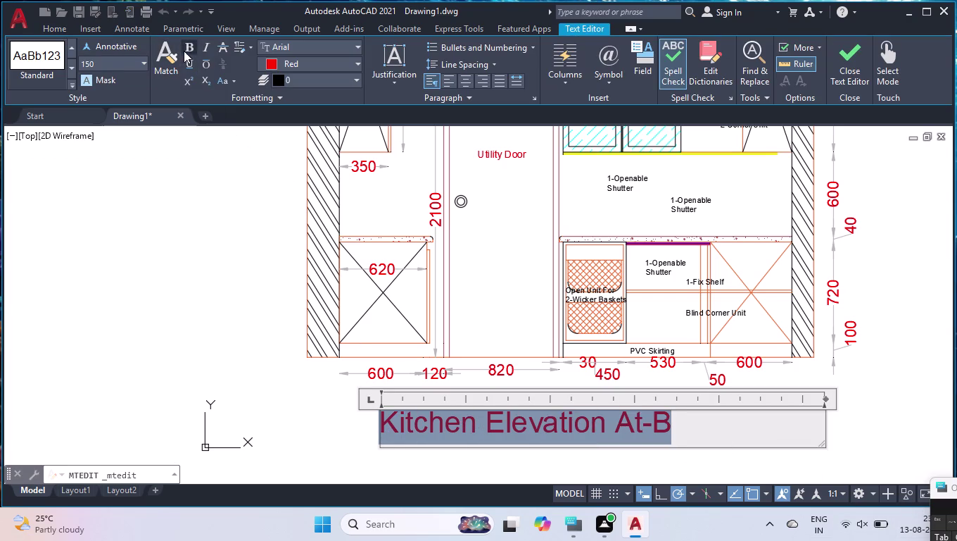
click(184, 62)
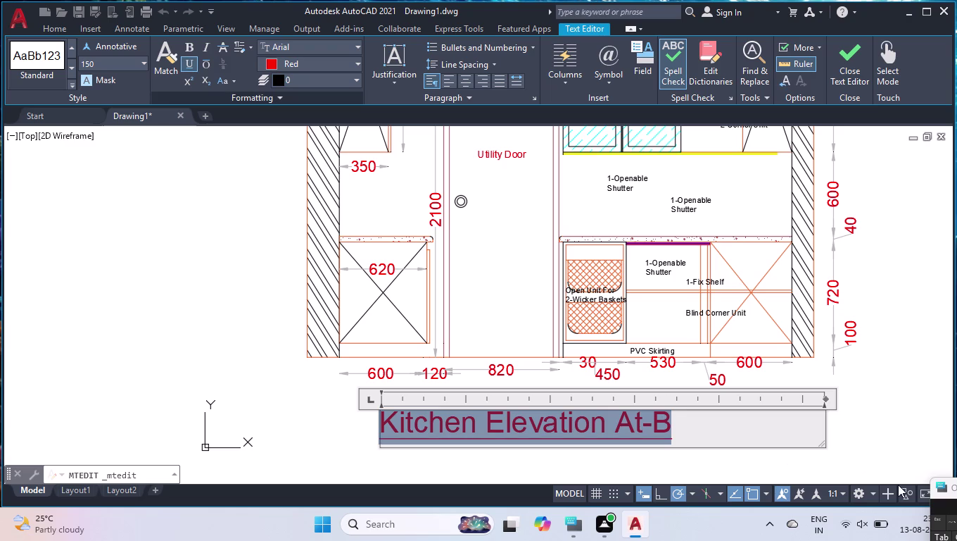
click(843, 67)
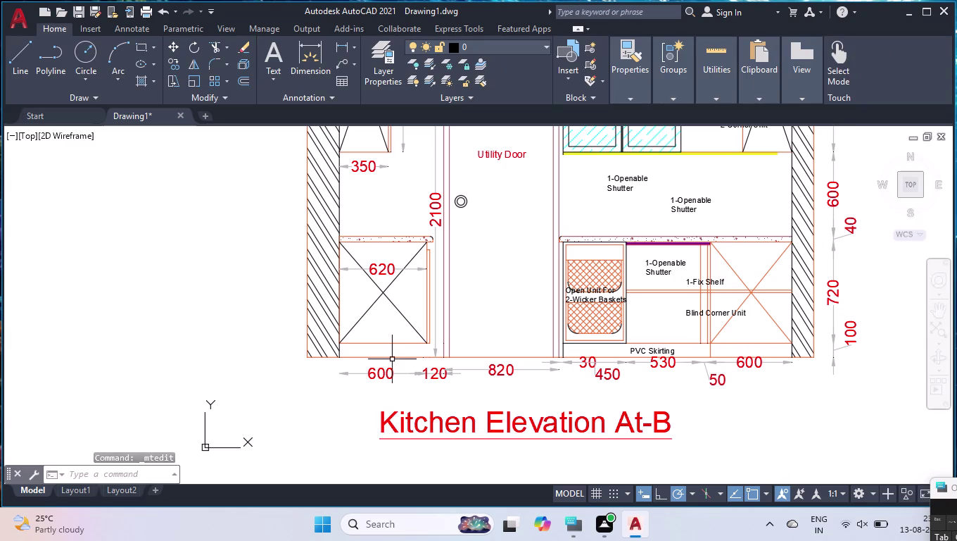
Add an overall linear dimension across the base cabinets, below the other dimensions.
text(DL)
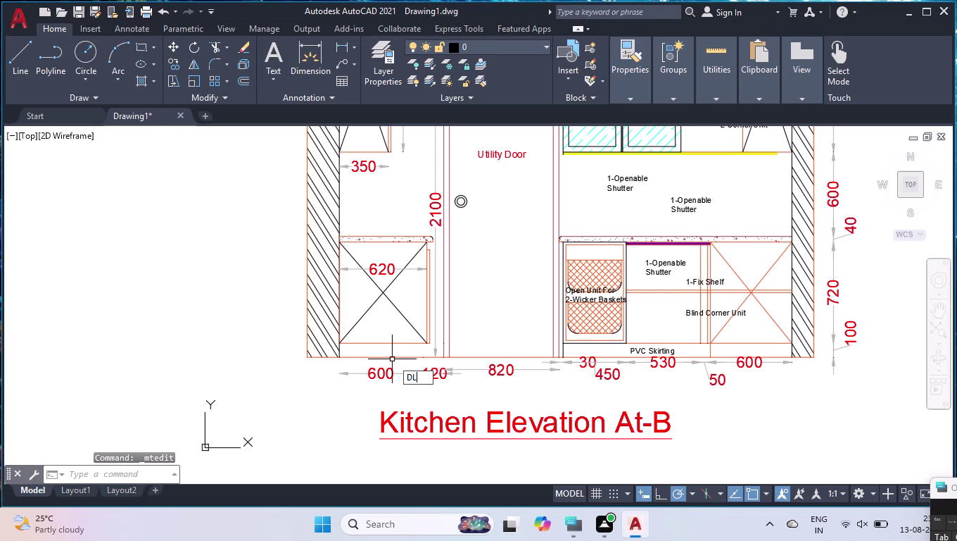
text(I)
key(Return)
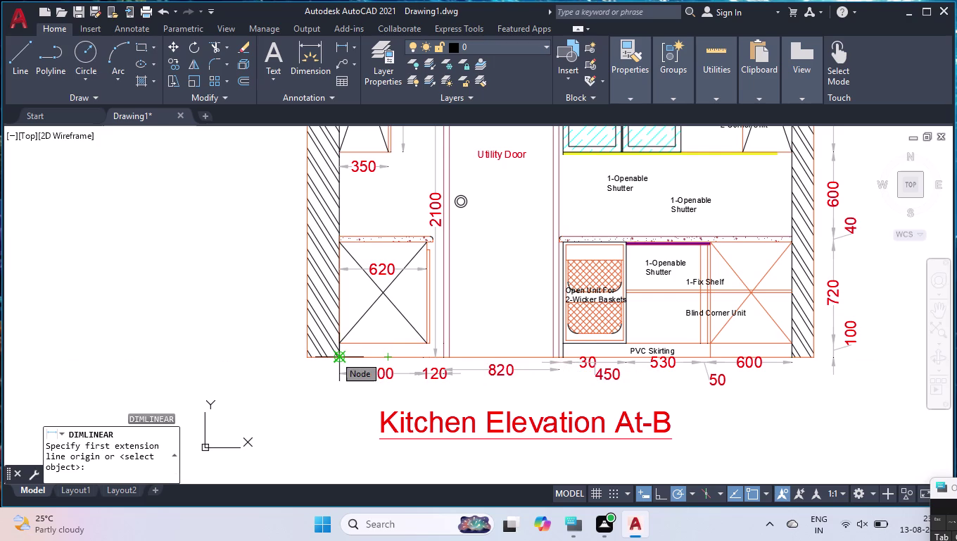
click(335, 356)
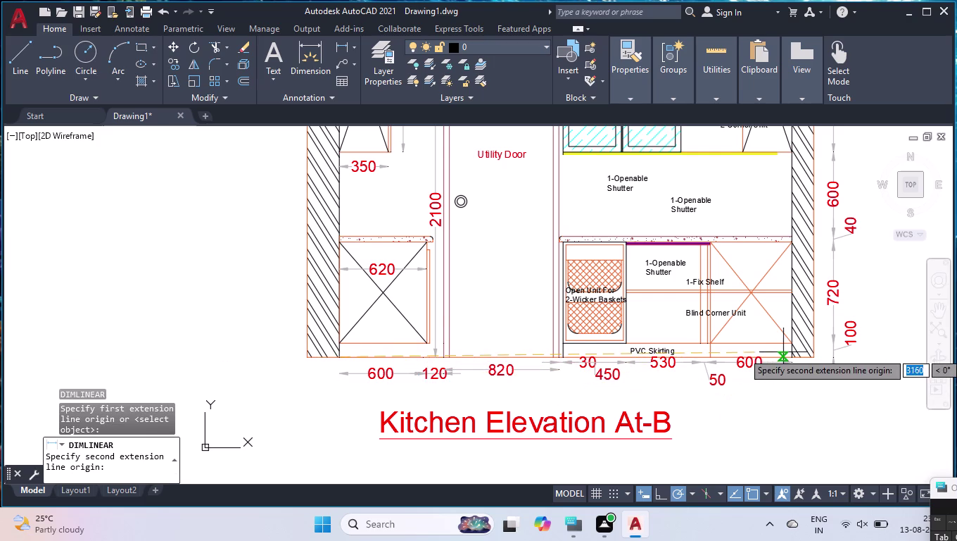
click(792, 355)
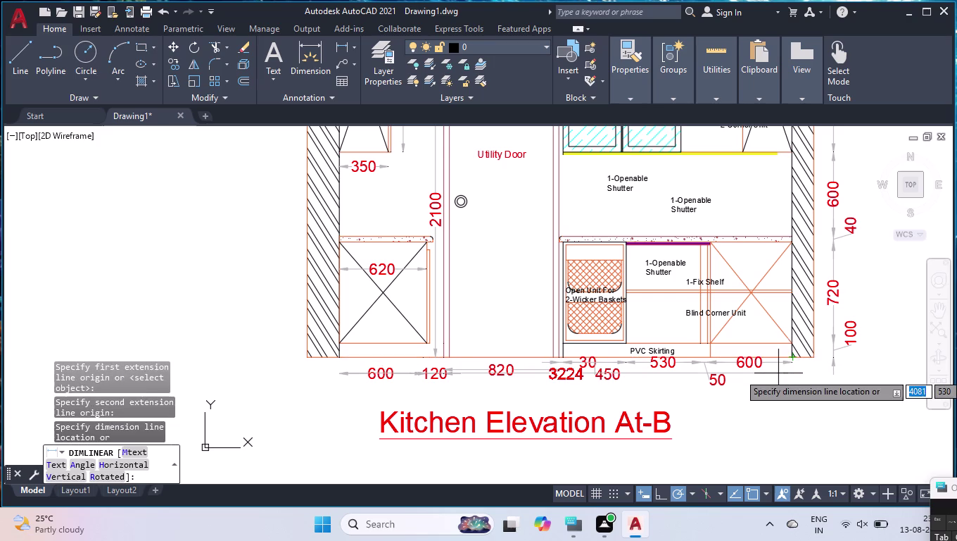
click(774, 380)
Select the wrong 3224 overall dimension and delete it.
scroll(up, 3)
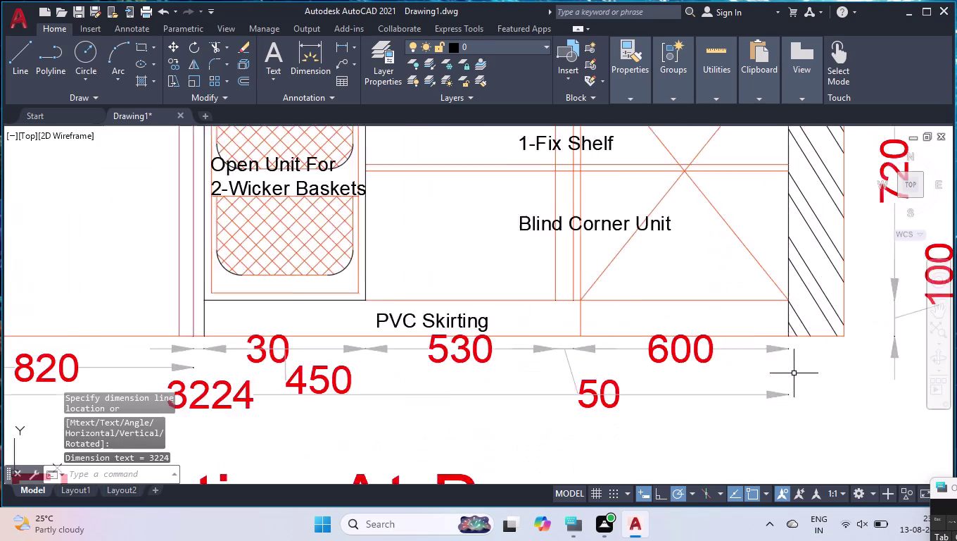
scroll(up, 3)
click(785, 409)
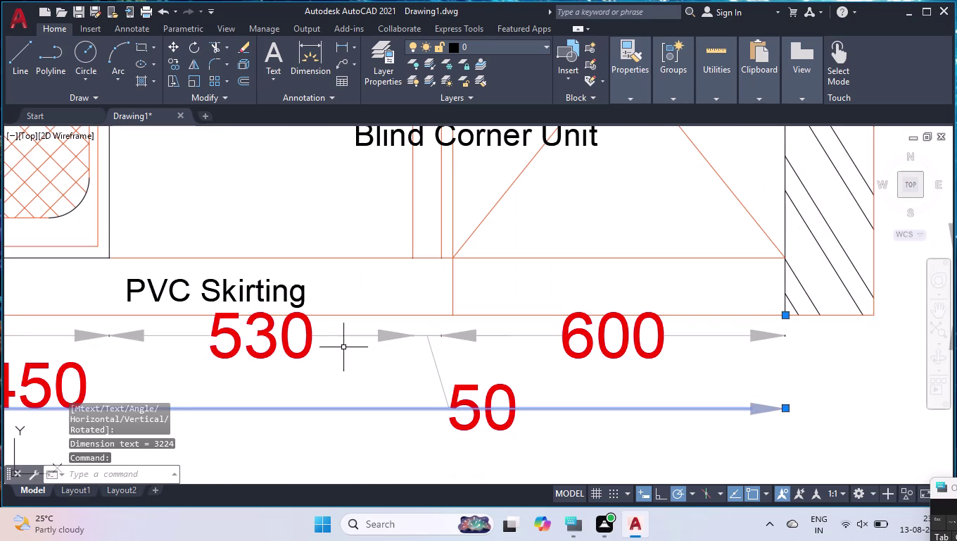
scroll(down, 3)
scroll(down, 3)
scroll(up, 3)
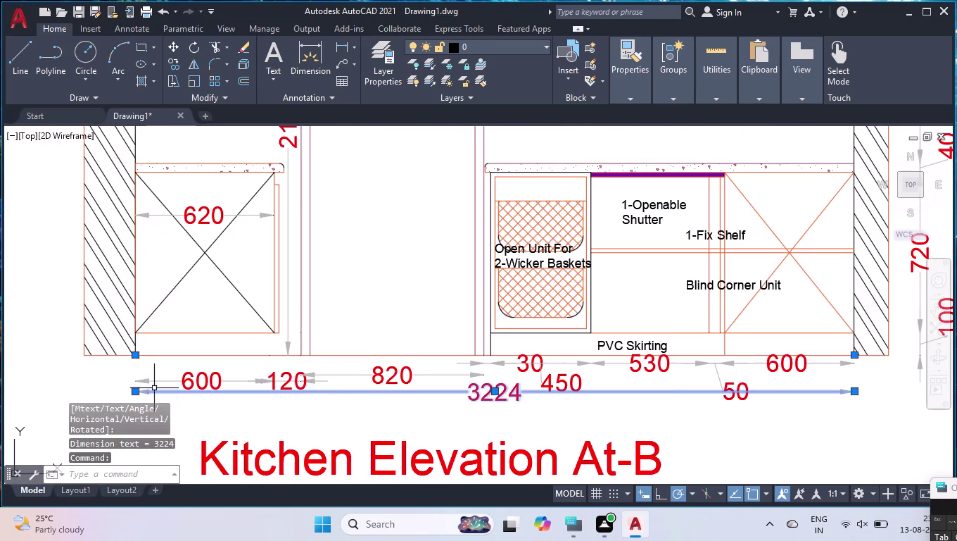
scroll(up, 3)
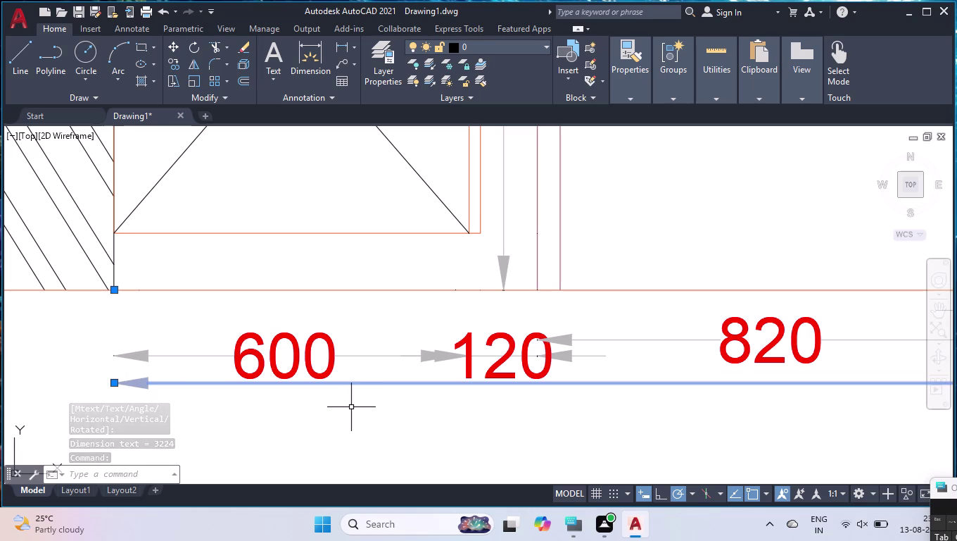
key(Delete)
Dimension 3200 horizontally from the left wall corner, with Ortho on, below the others.
text(DLI)
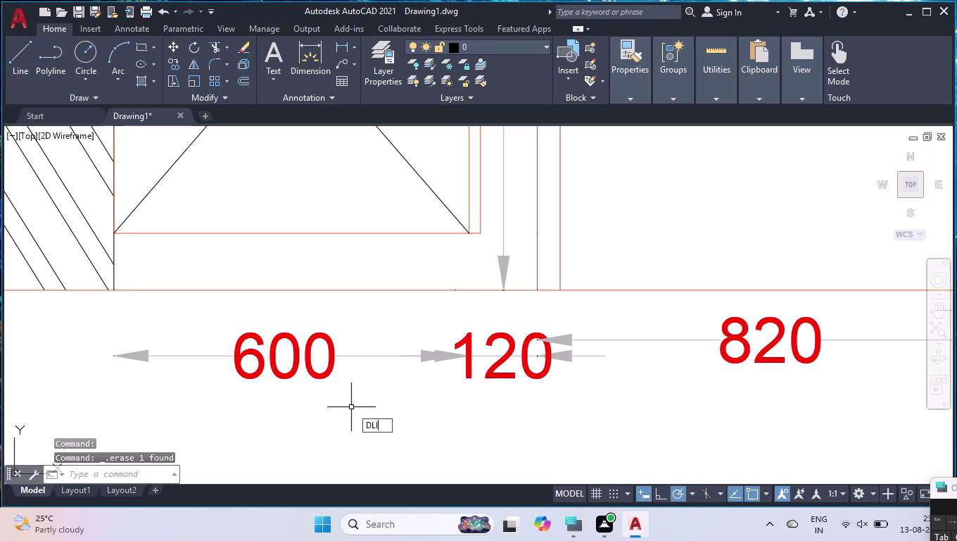
key(Return)
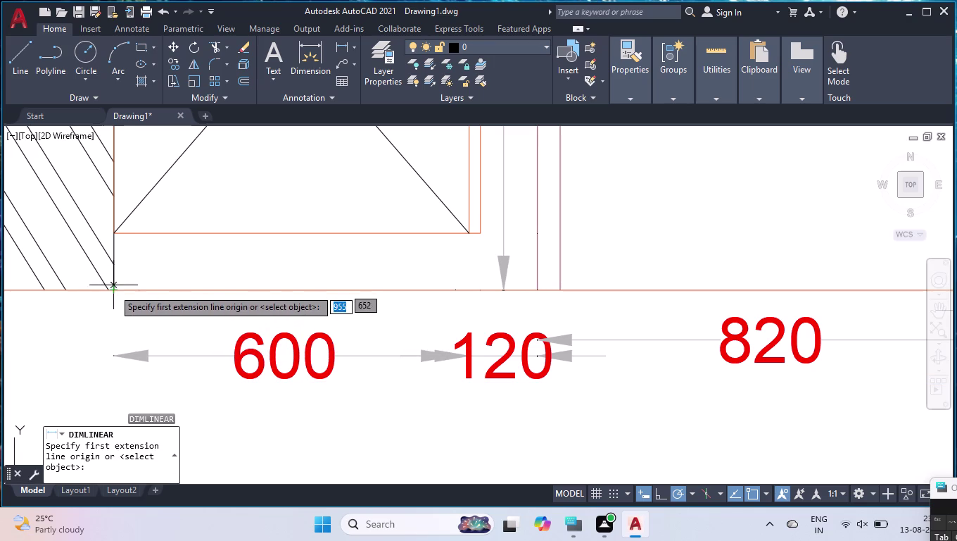
click(113, 290)
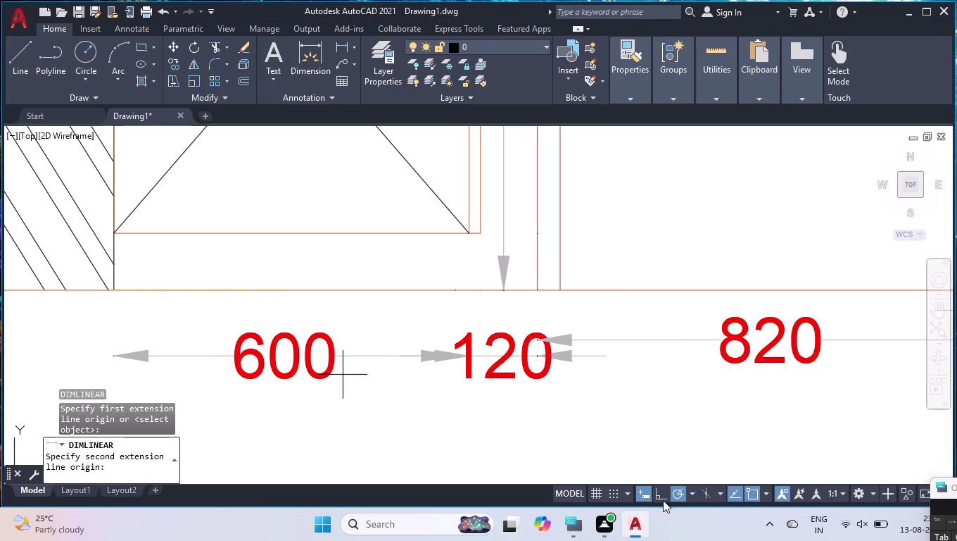
click(663, 499)
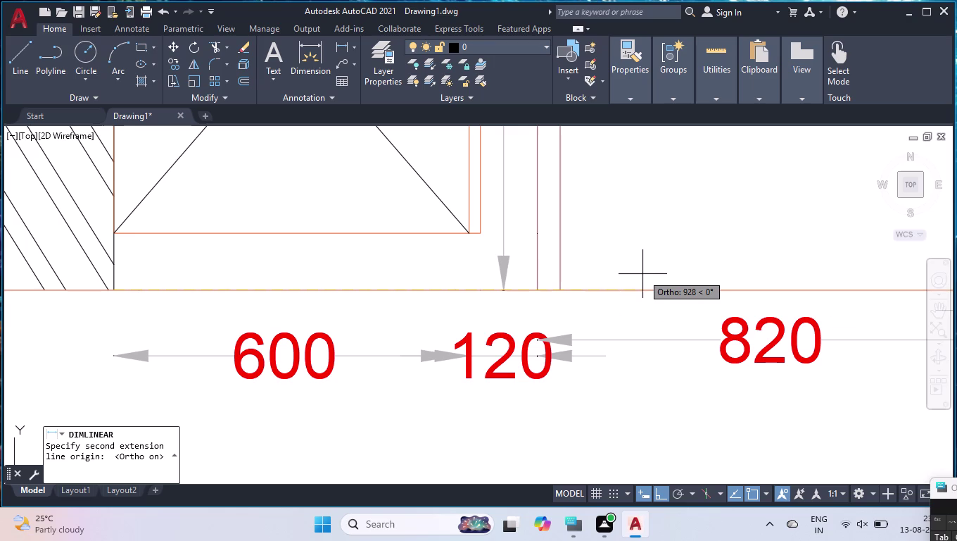
text(32)
key(0)
key(0)
key(Return)
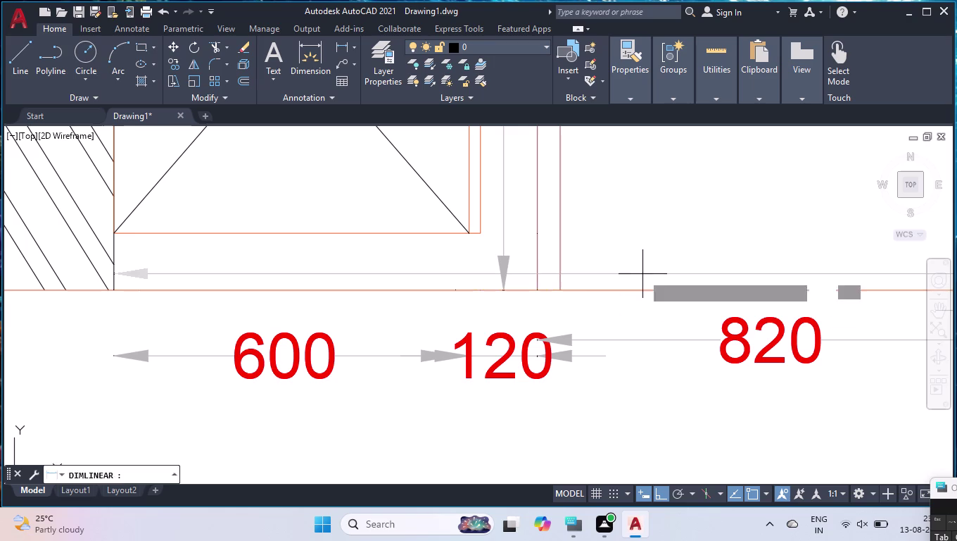
click(662, 395)
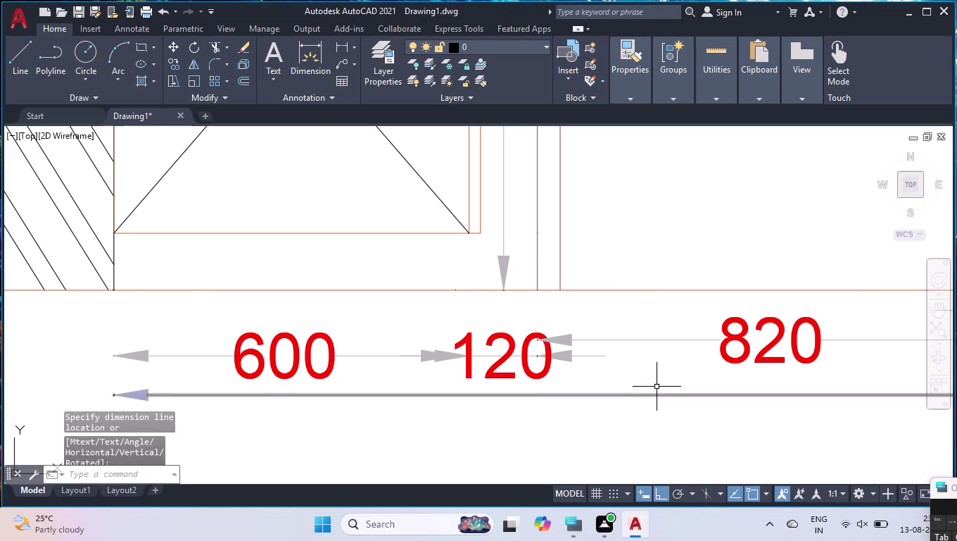
Grip-move the 3200 dimension lower, beneath the bottom dimension row.
scroll(down, 3)
scroll(down, 3)
scroll(down, 3)
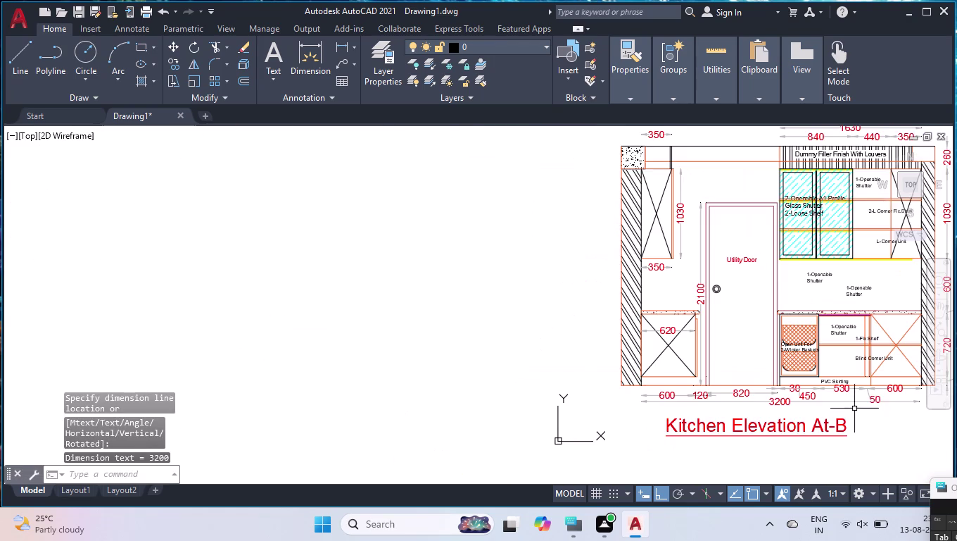
scroll(down, 3)
scroll(up, 3)
scroll(up, 3)
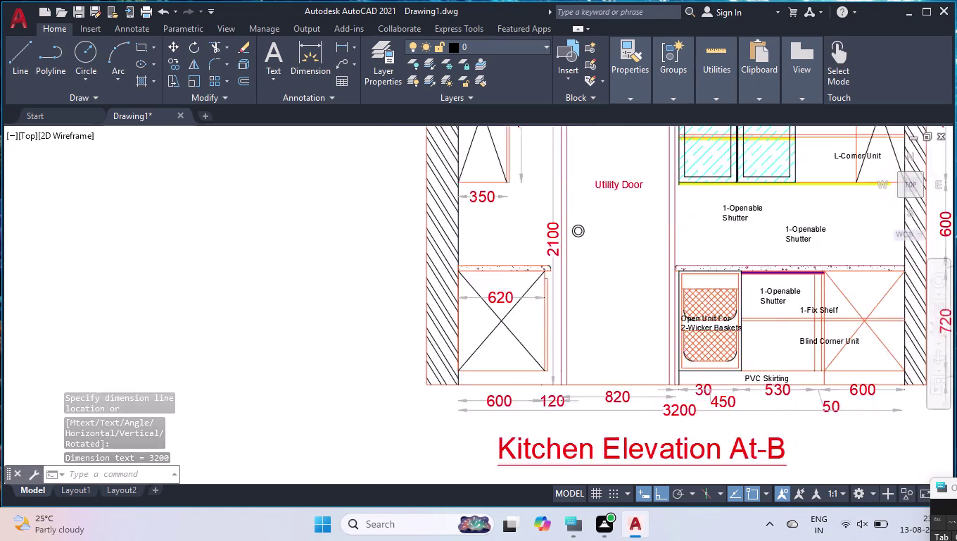
scroll(up, 3)
click(368, 404)
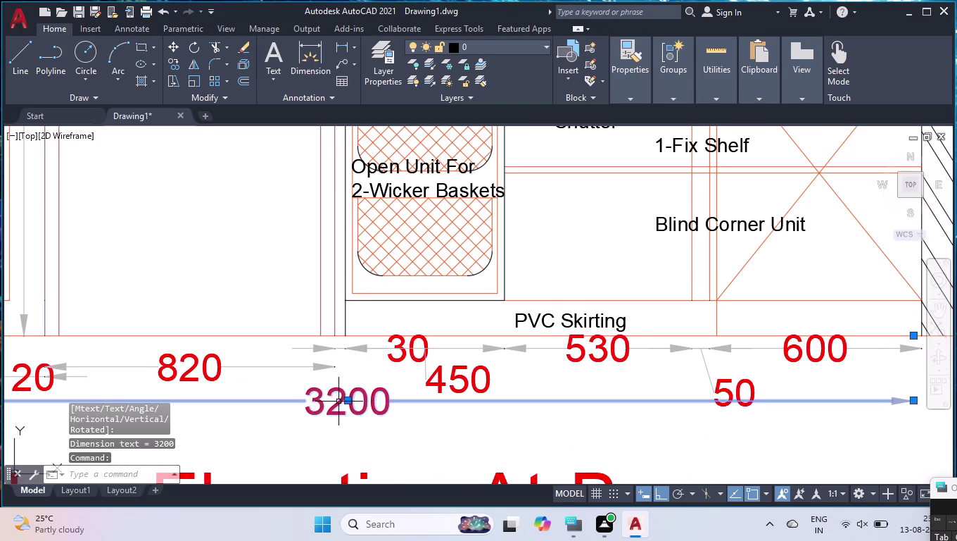
click(349, 401)
click(342, 428)
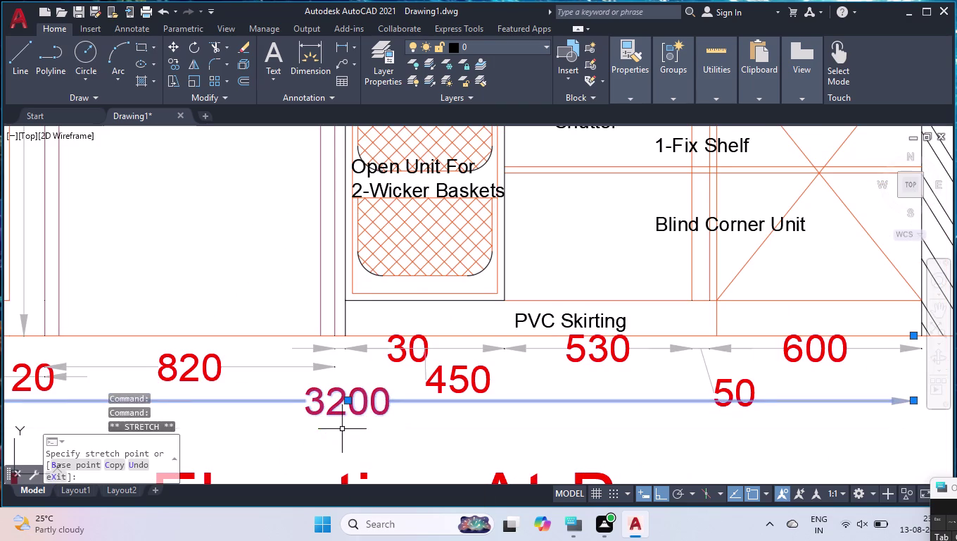
click(349, 400)
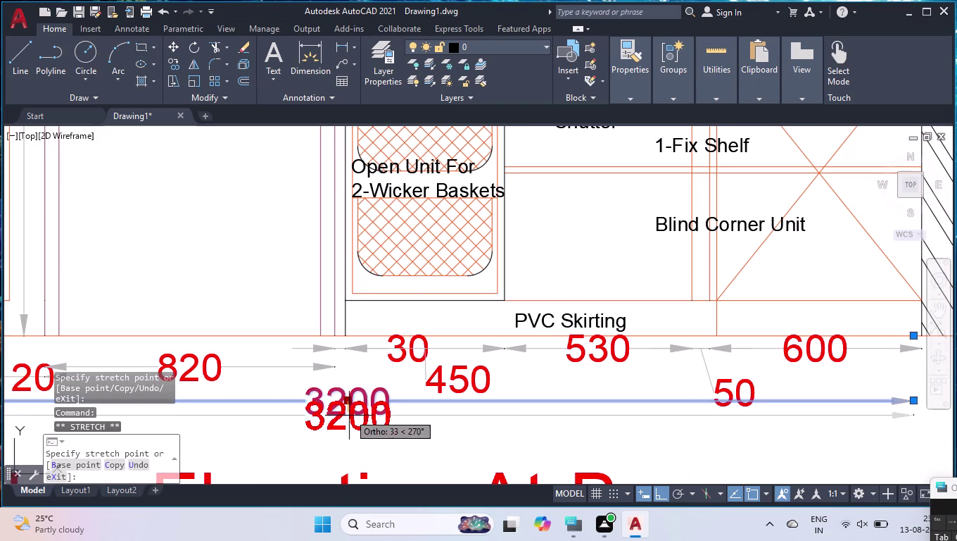
click(346, 431)
scroll(down, 3)
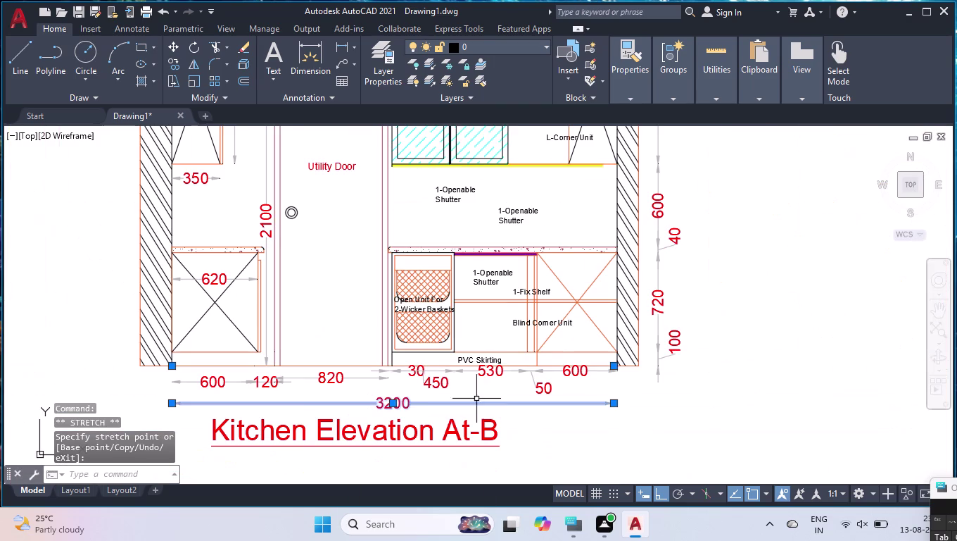
scroll(down, 3)
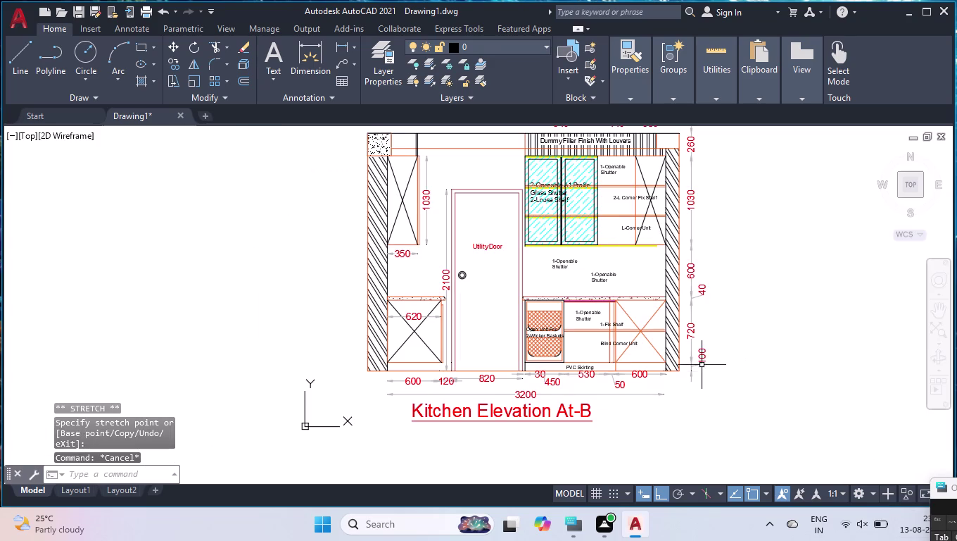
scroll(down, 3)
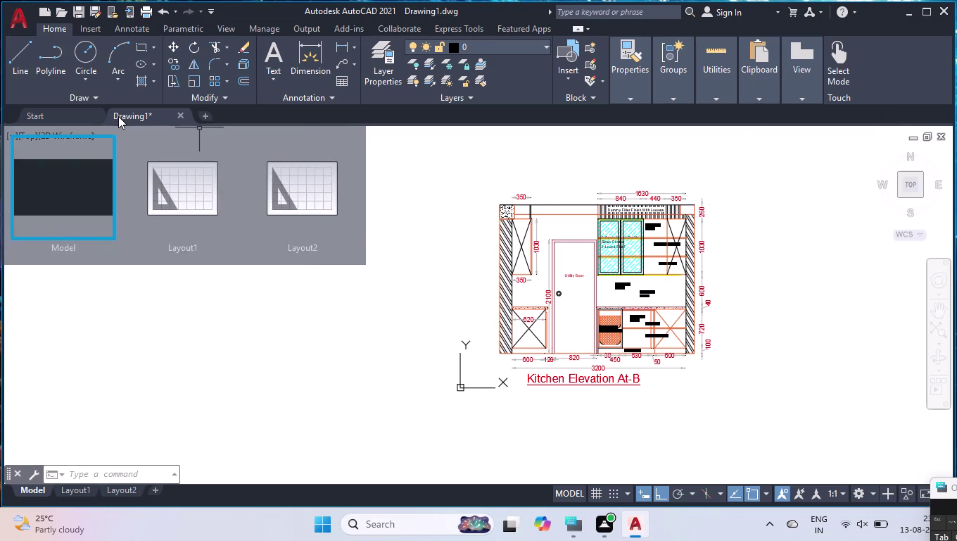
Quit and save the drawing to Downloads as 'Kitchen Elevation At-B'.
key(ctrl+q)
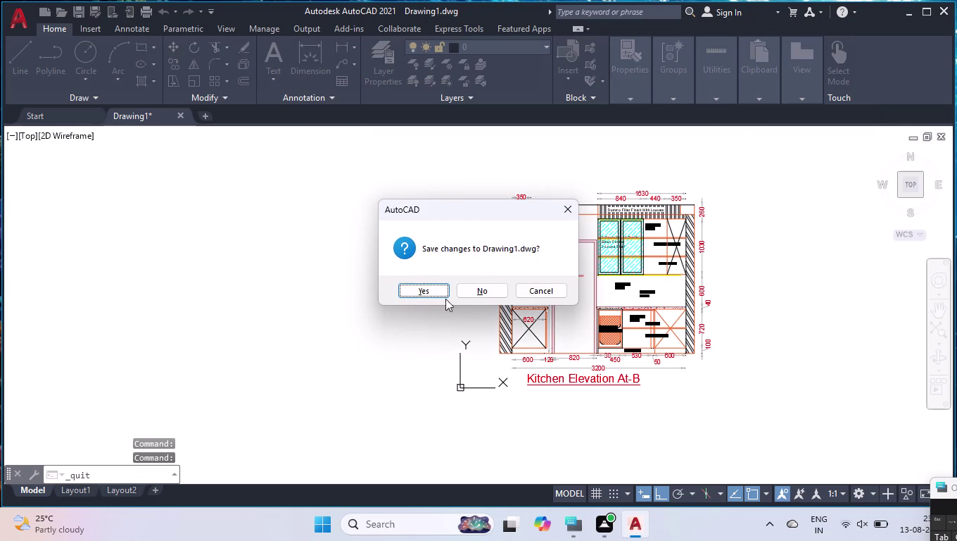
click(422, 287)
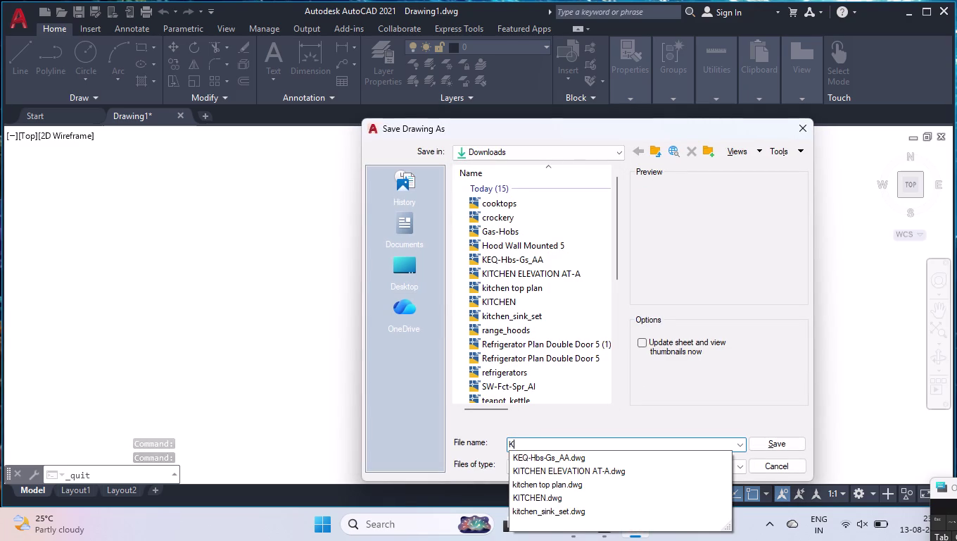
text(itchen)
key(space)
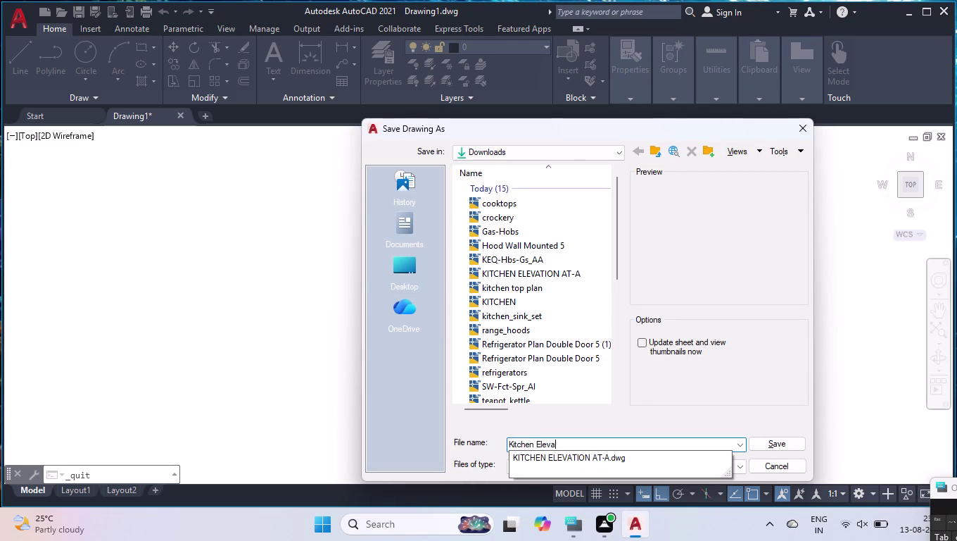
key(space)
key(b)
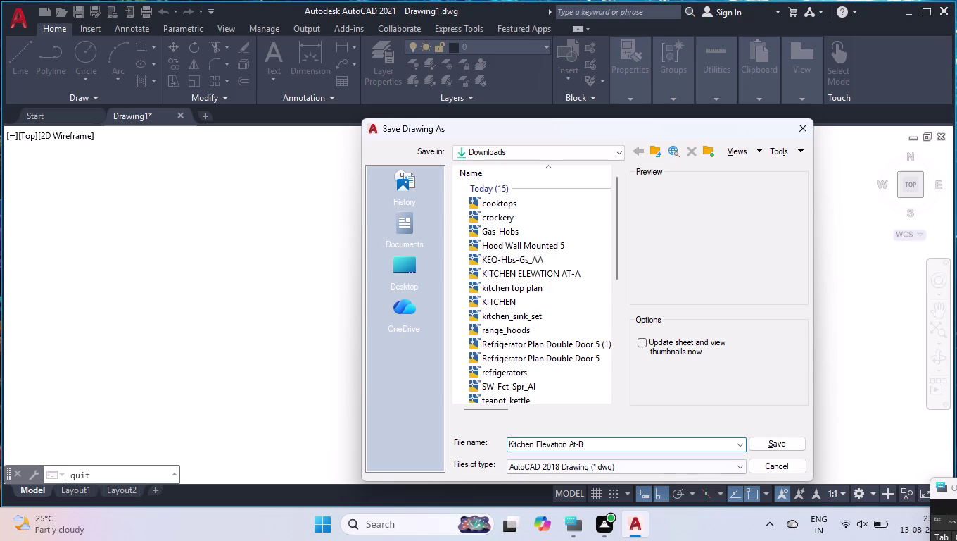
click(759, 447)
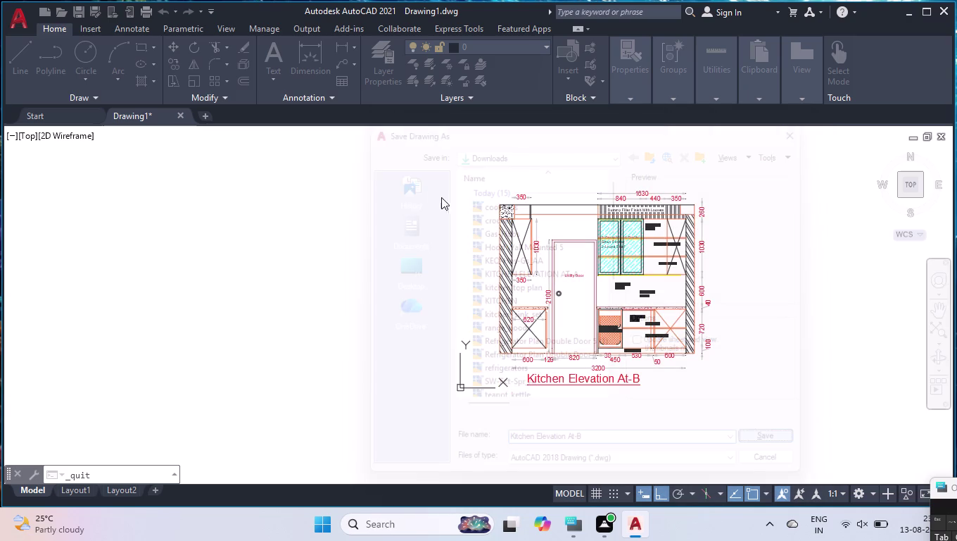